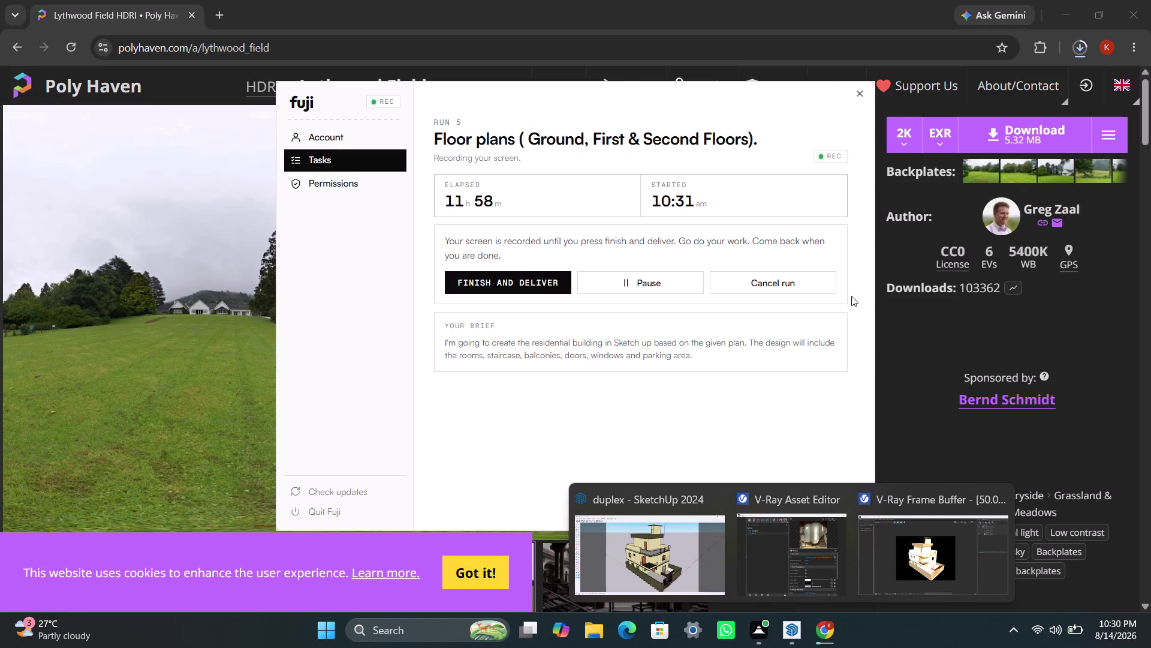
Review the panoramic Bitmap texture parameters, then bring the still-rendering duplex frame buffer forward.
click(676, 553)
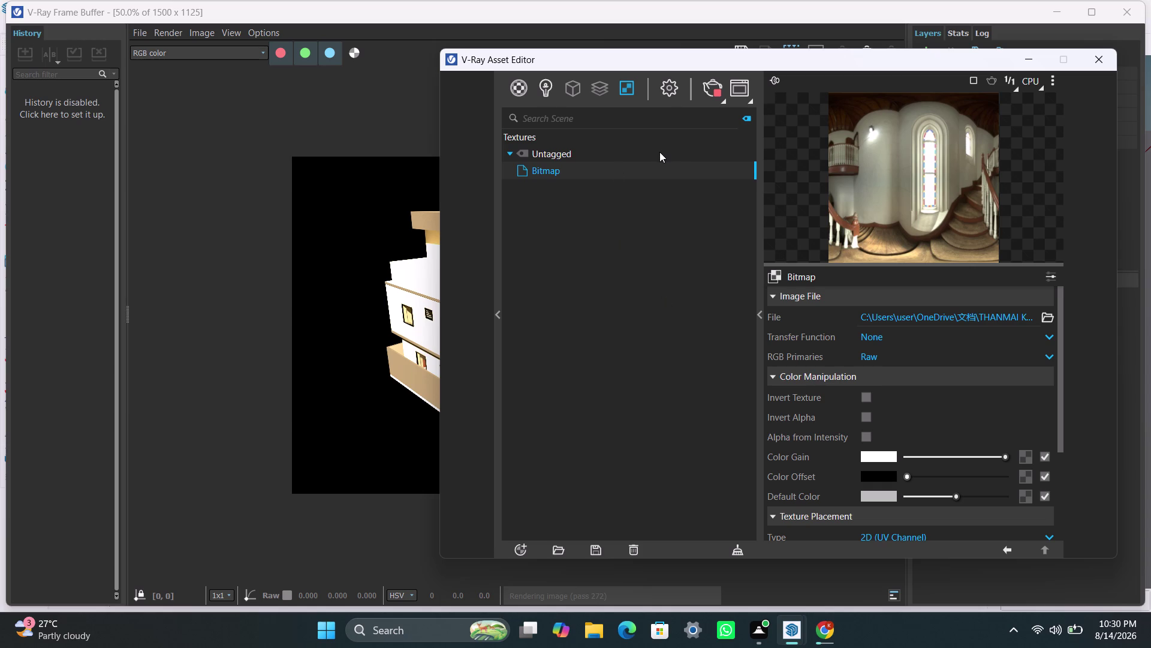
scroll(down, 3)
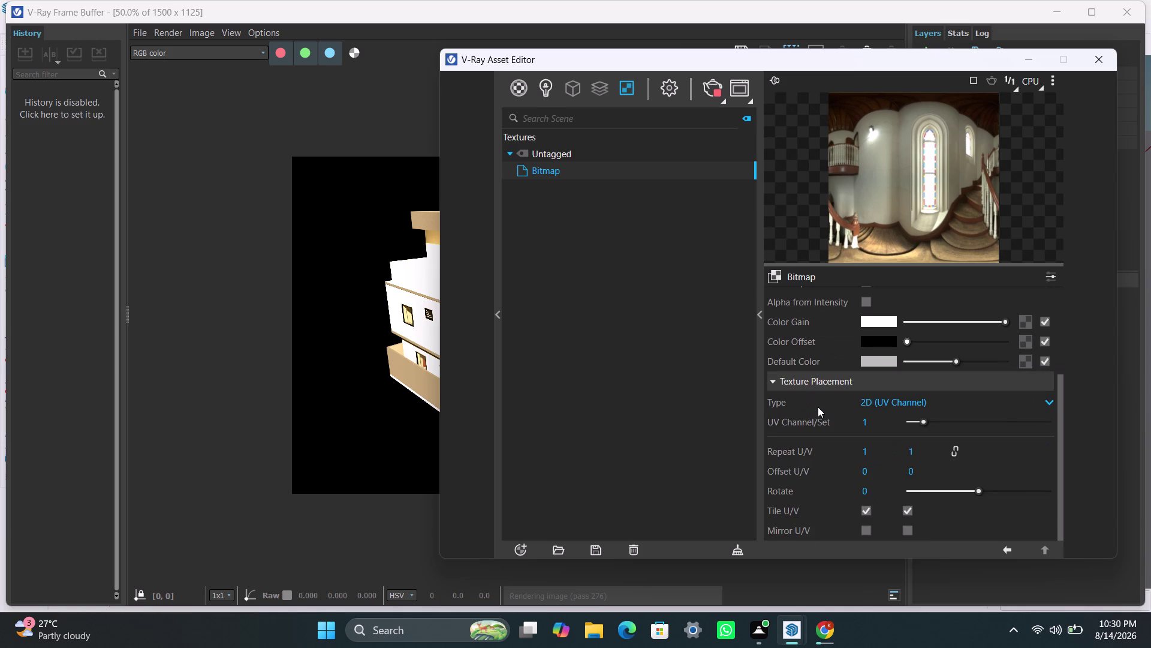
scroll(down, 3)
scroll(up, 3)
click(592, 323)
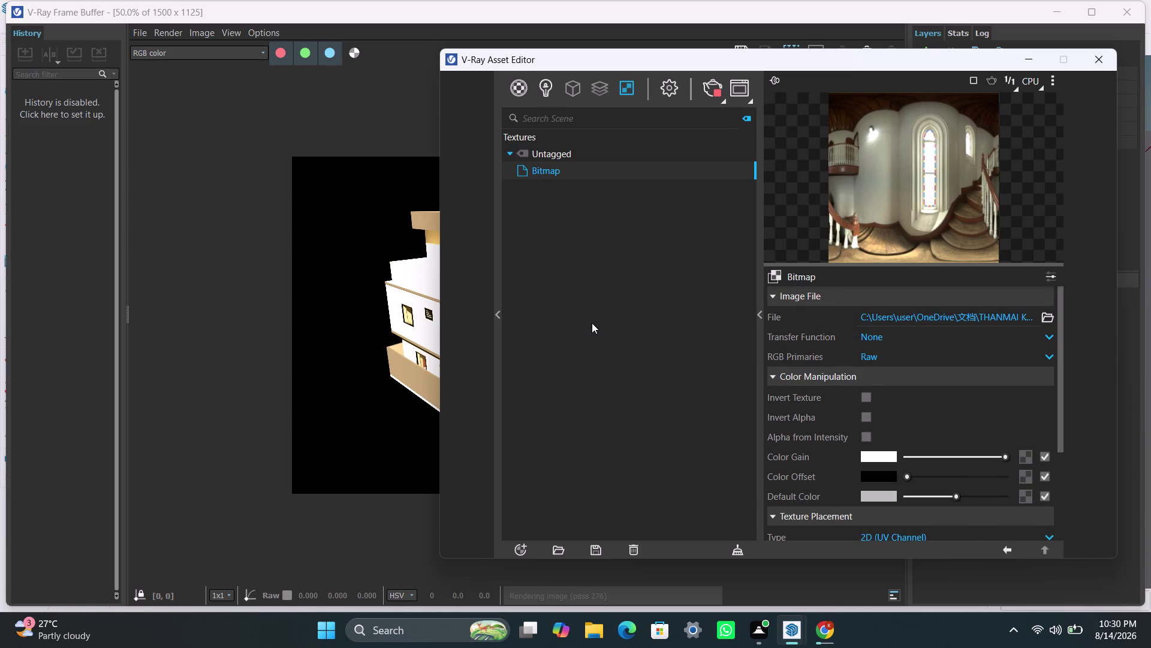
click(272, 408)
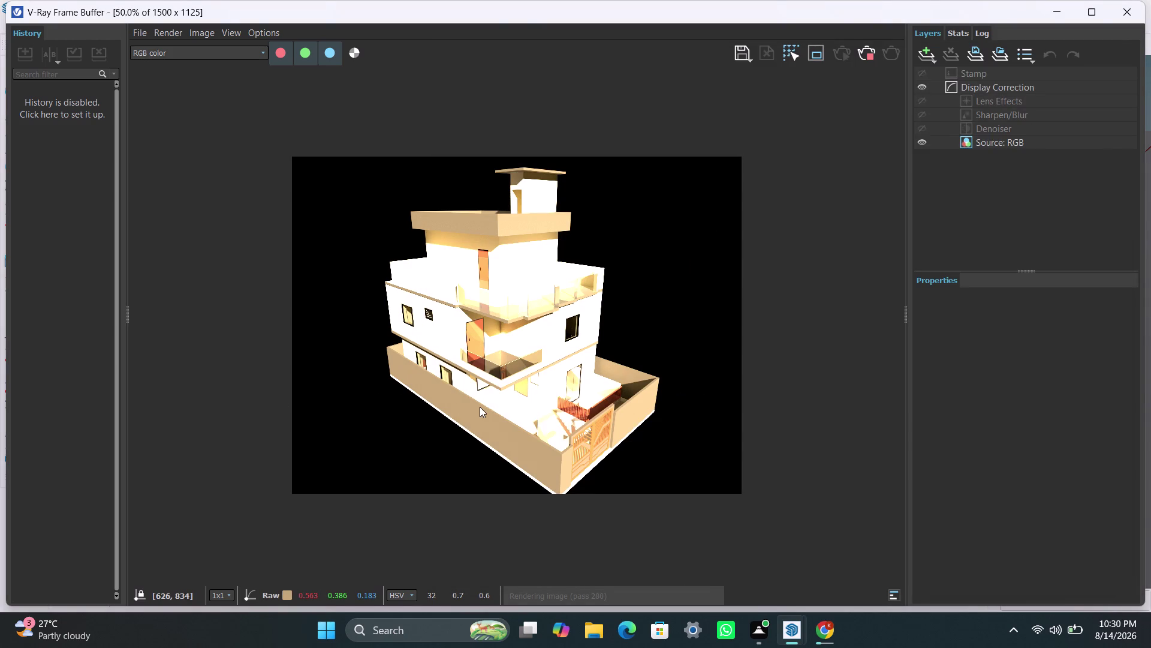
Let the warmly lit duplex render finish, then return to the Asset Editor.
click(869, 56)
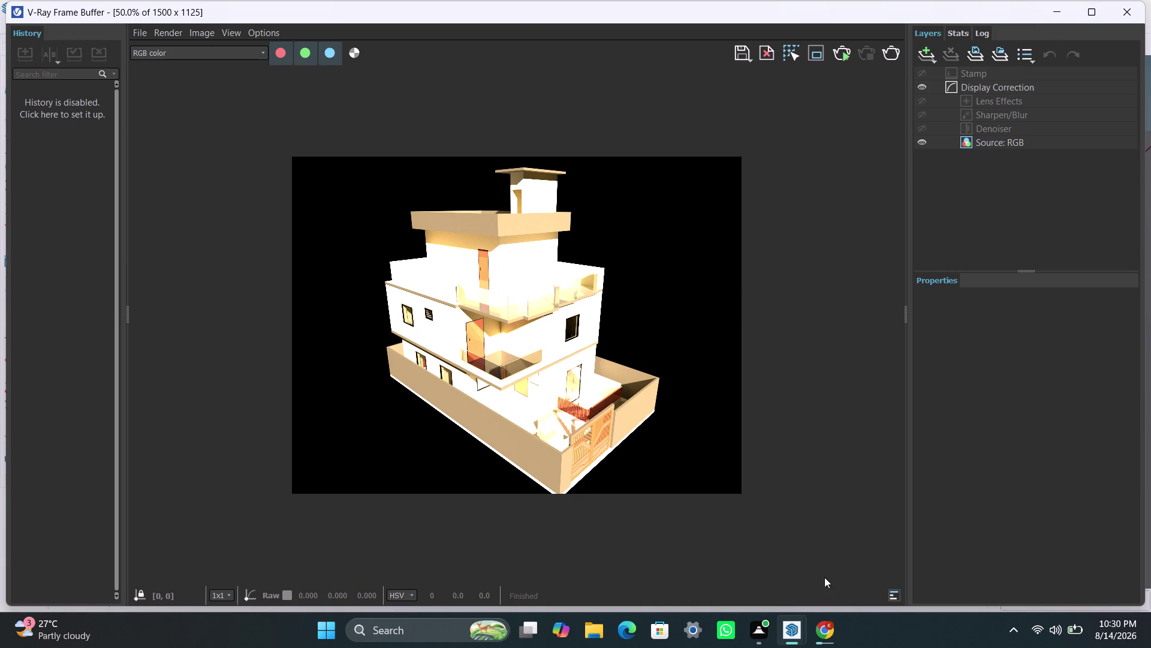
click(807, 624)
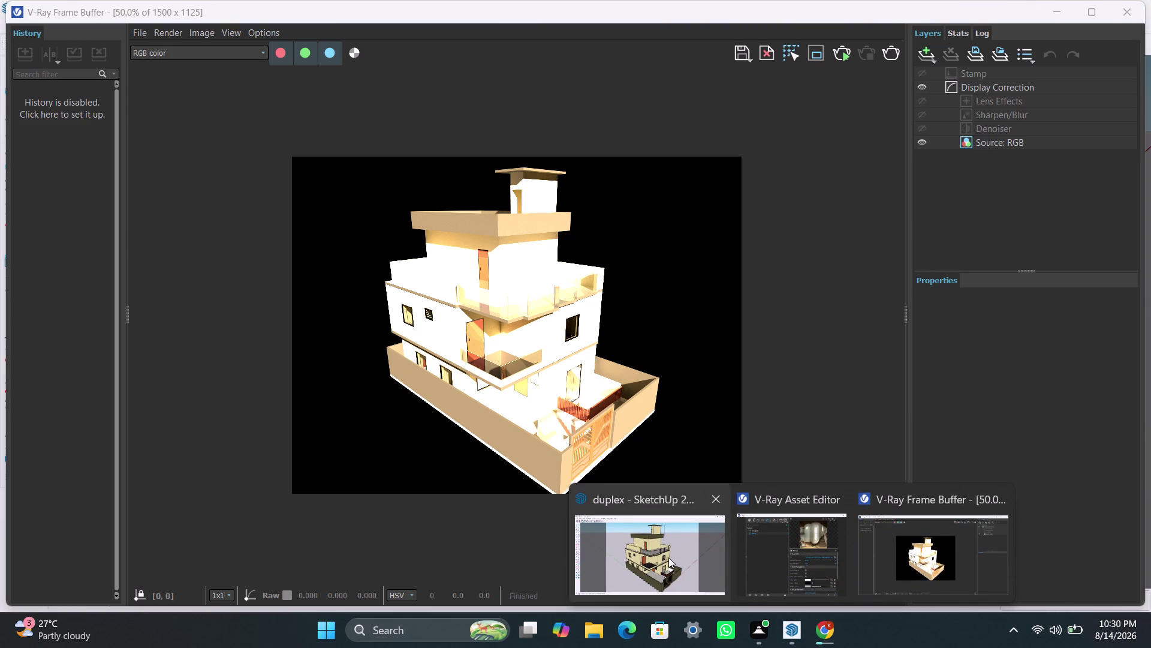
click(764, 554)
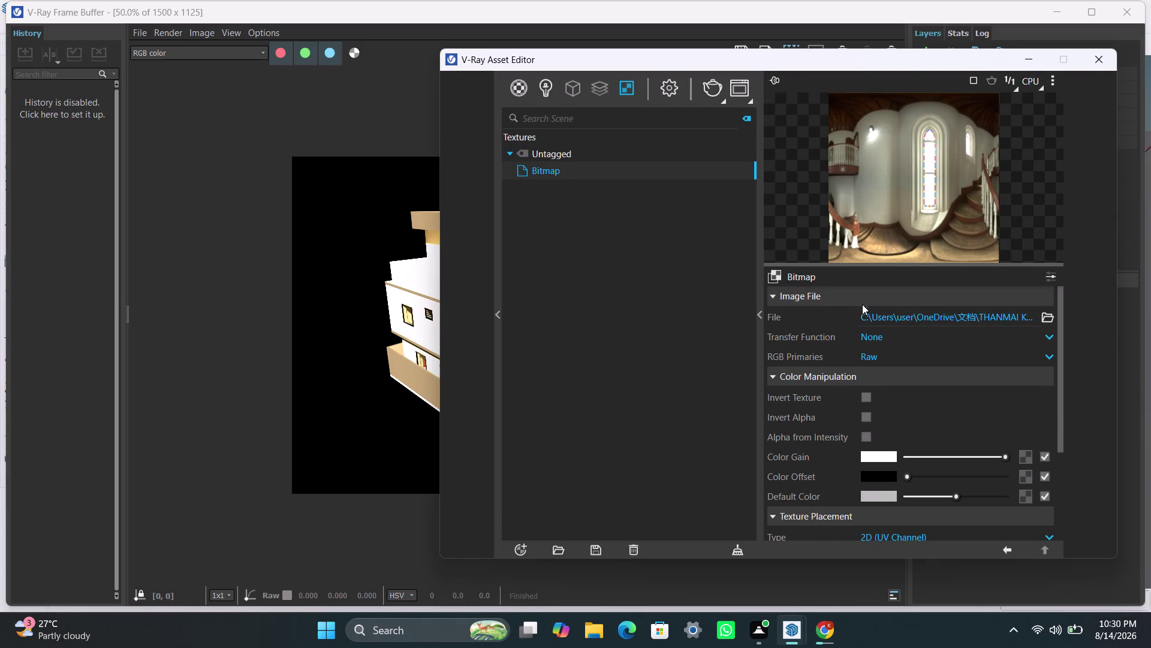
Scroll through the Bitmap panel and bring up the render Settings.
scroll(down, 3)
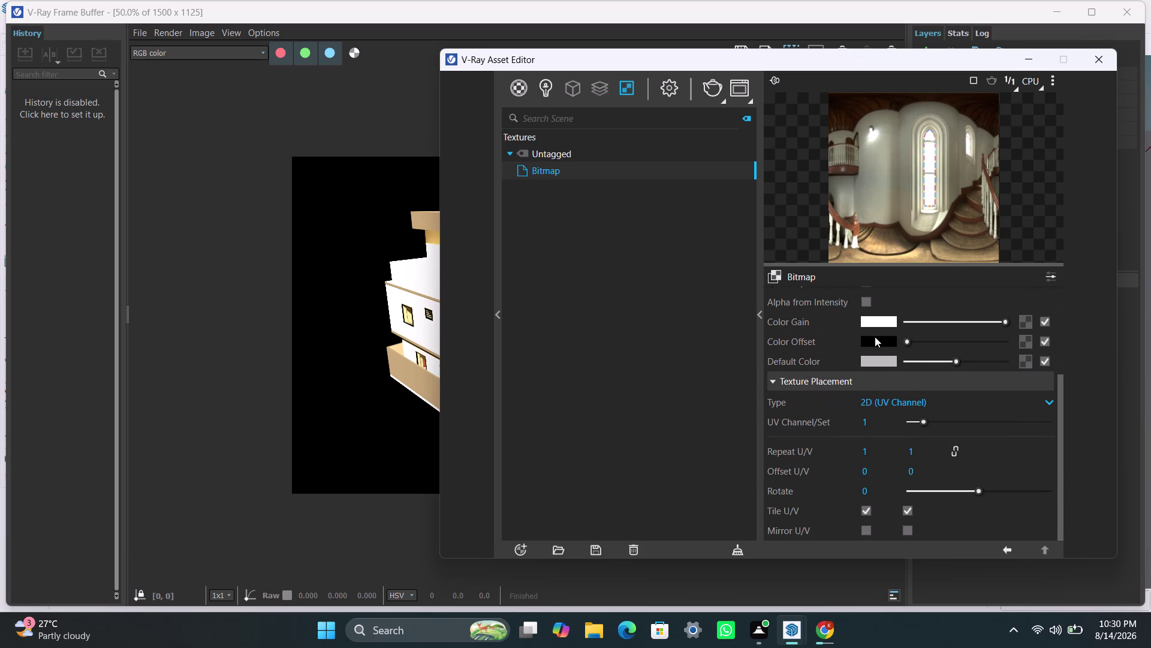
scroll(down, 3)
scroll(down, 3)
click(653, 93)
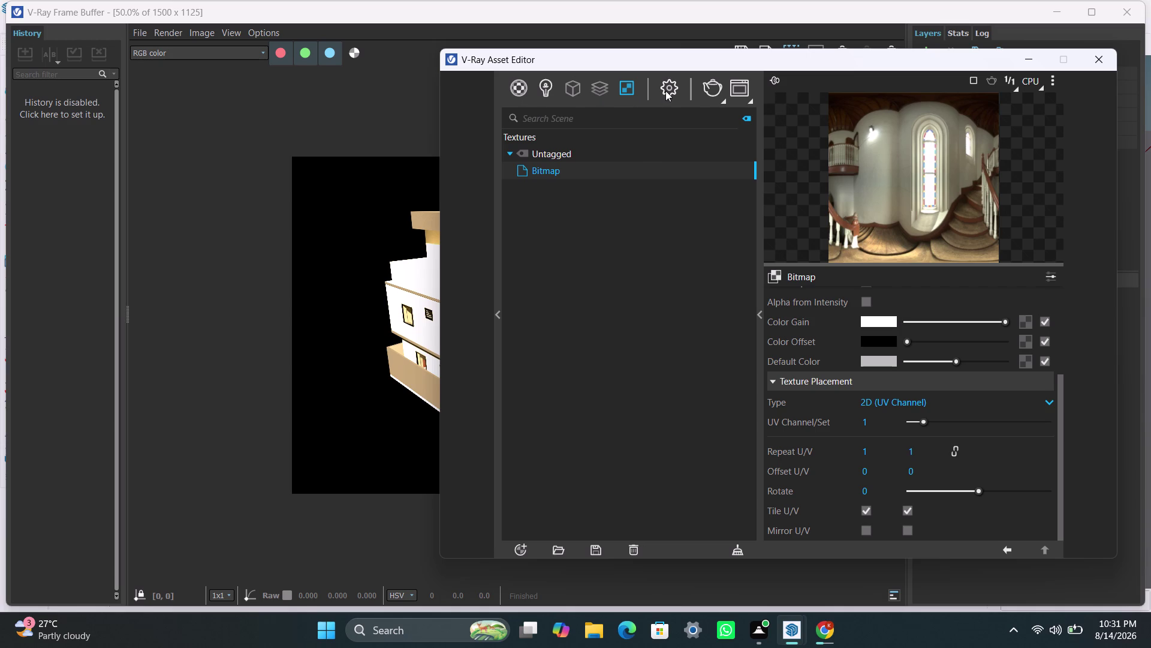
click(666, 91)
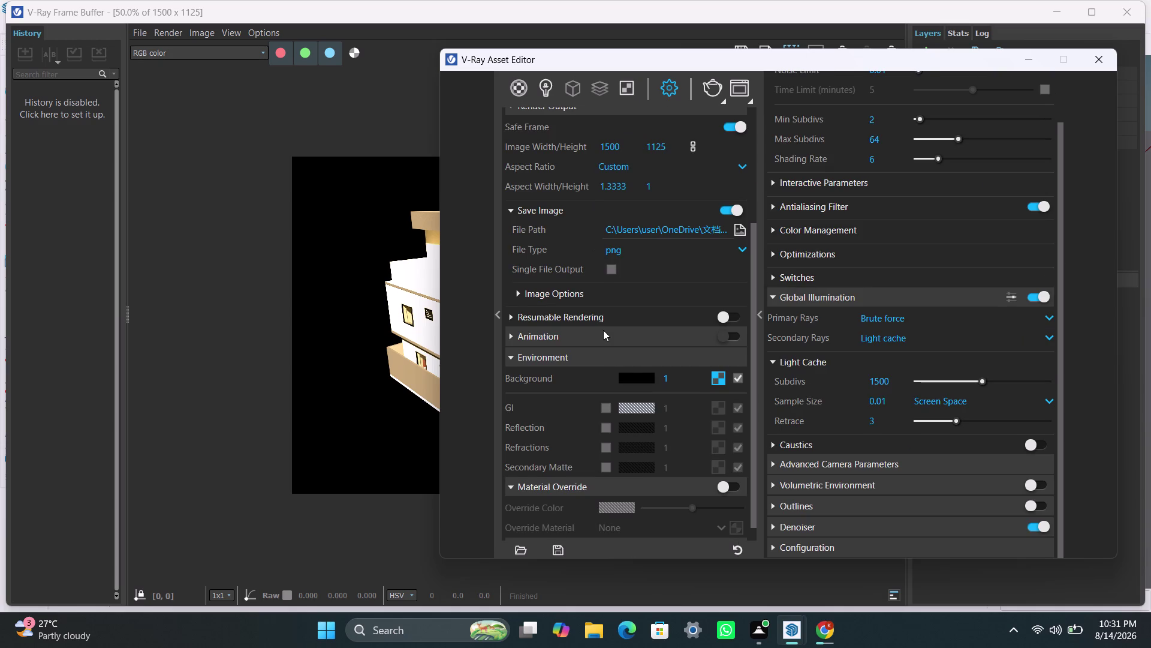
Enable the GI environment override in Settings and feed it a new Sky texture.
click(715, 407)
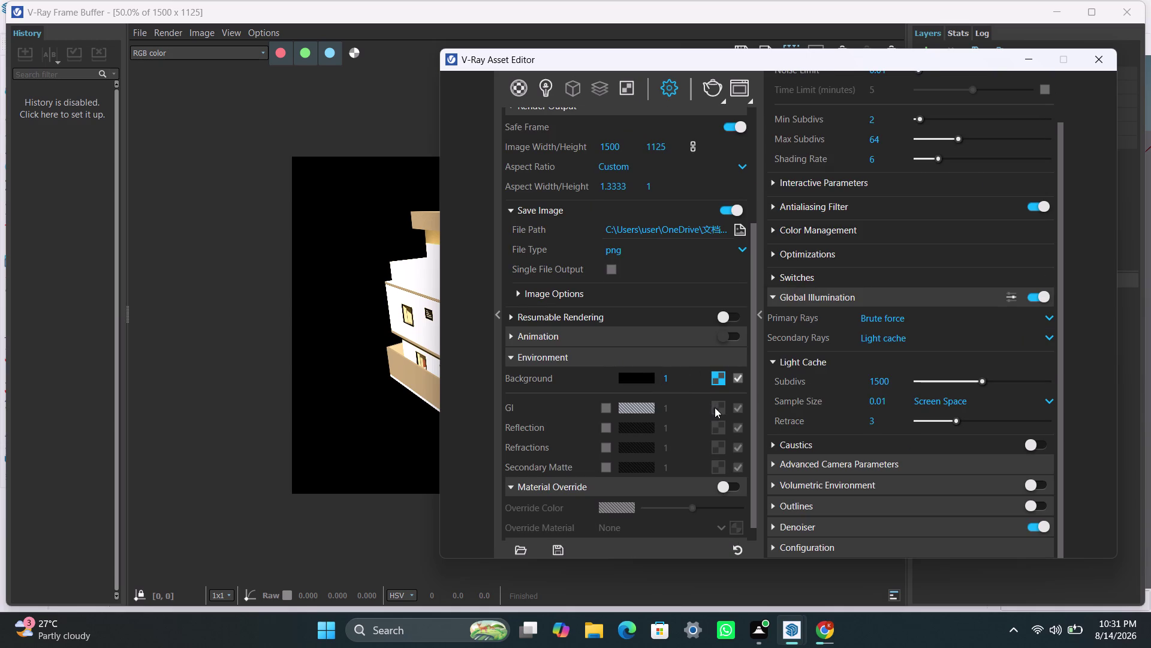
click(715, 407)
drag(715, 407, 736, 411)
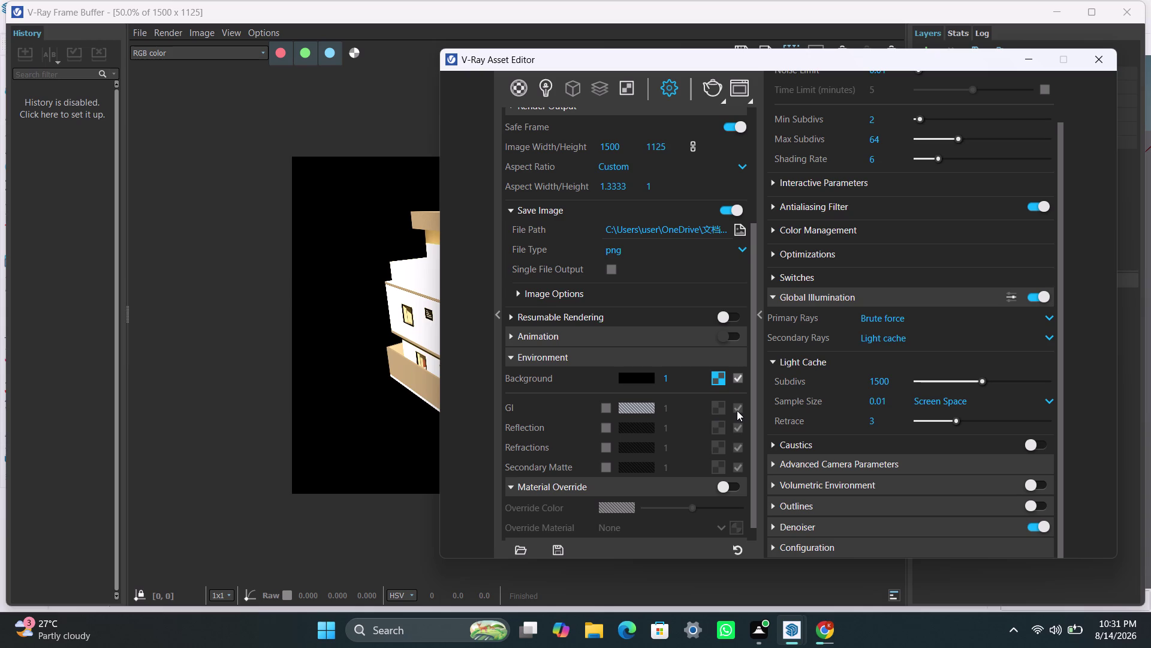
drag(736, 410, 737, 410)
click(737, 411)
scroll(down, 3)
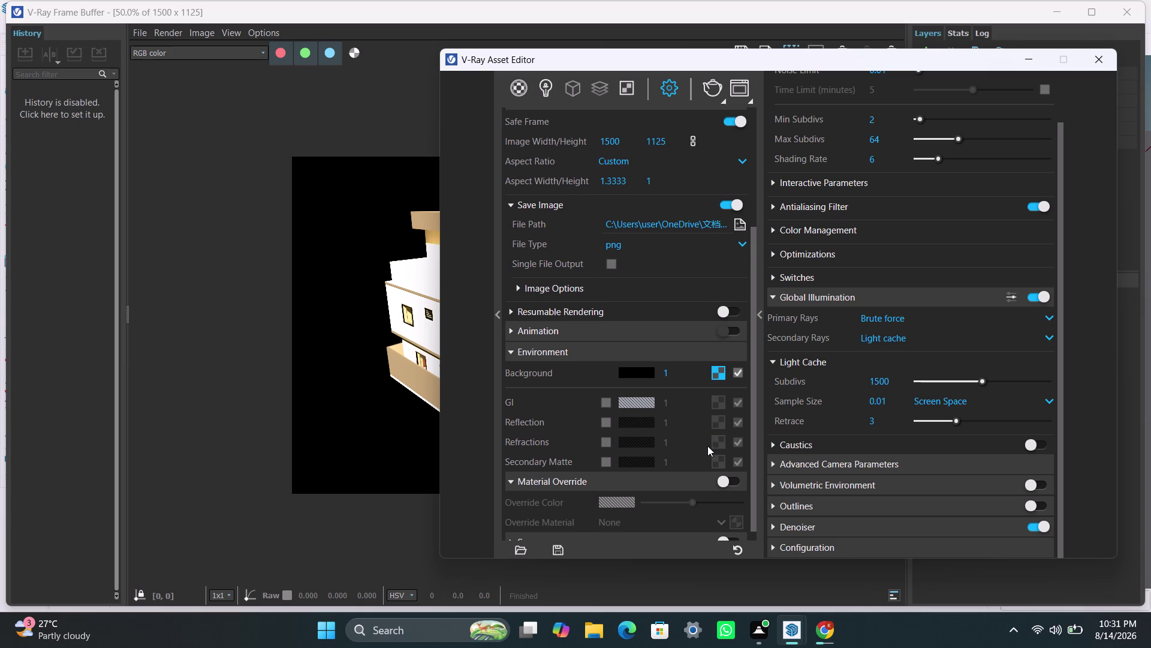
scroll(down, 3)
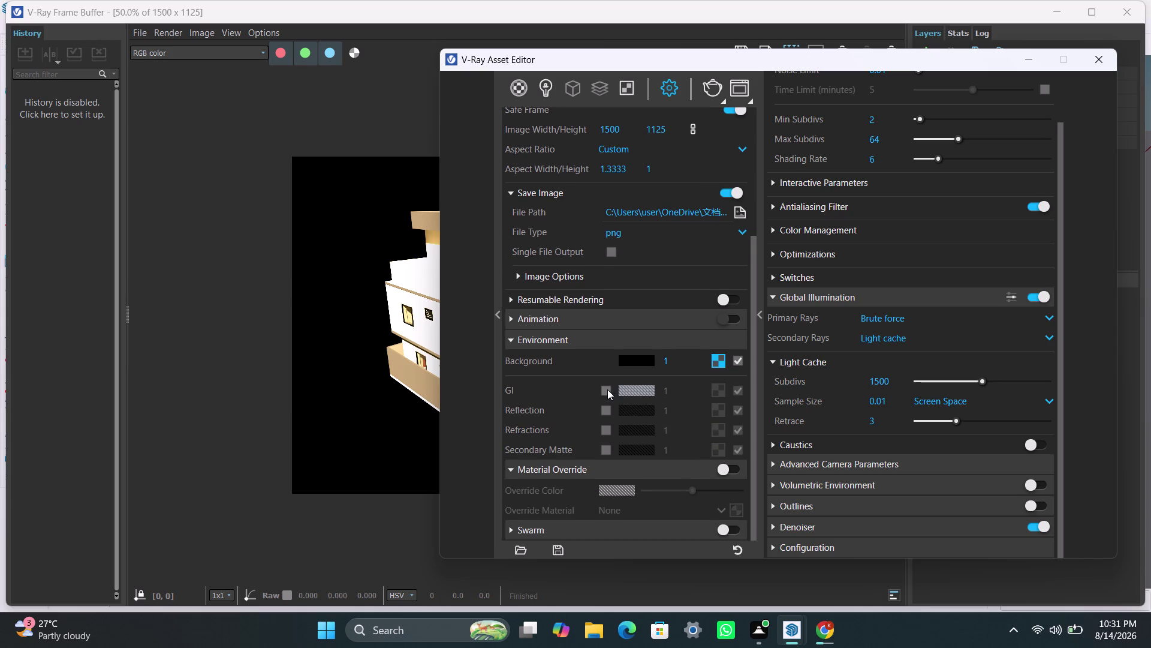
click(608, 389)
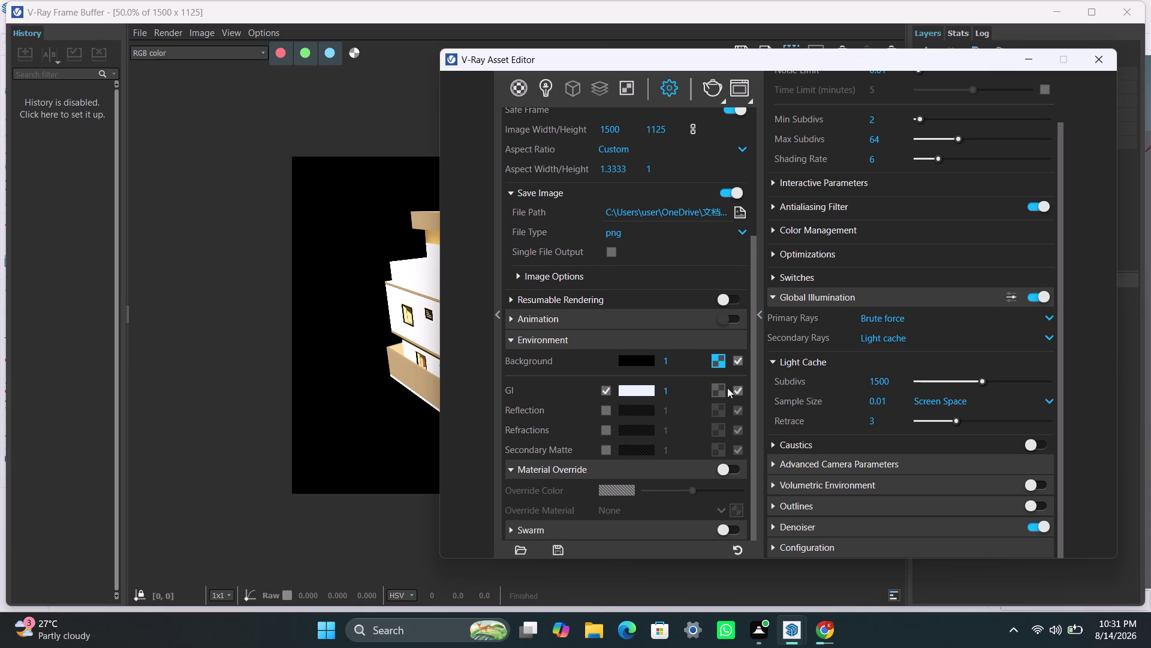
click(719, 389)
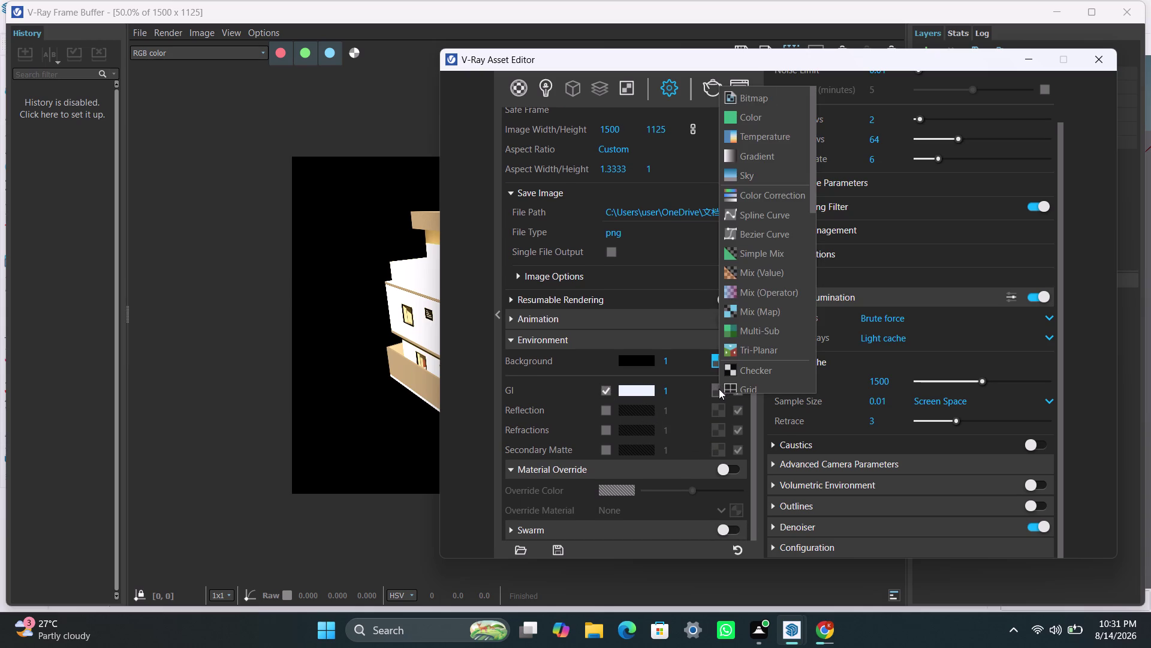
click(758, 179)
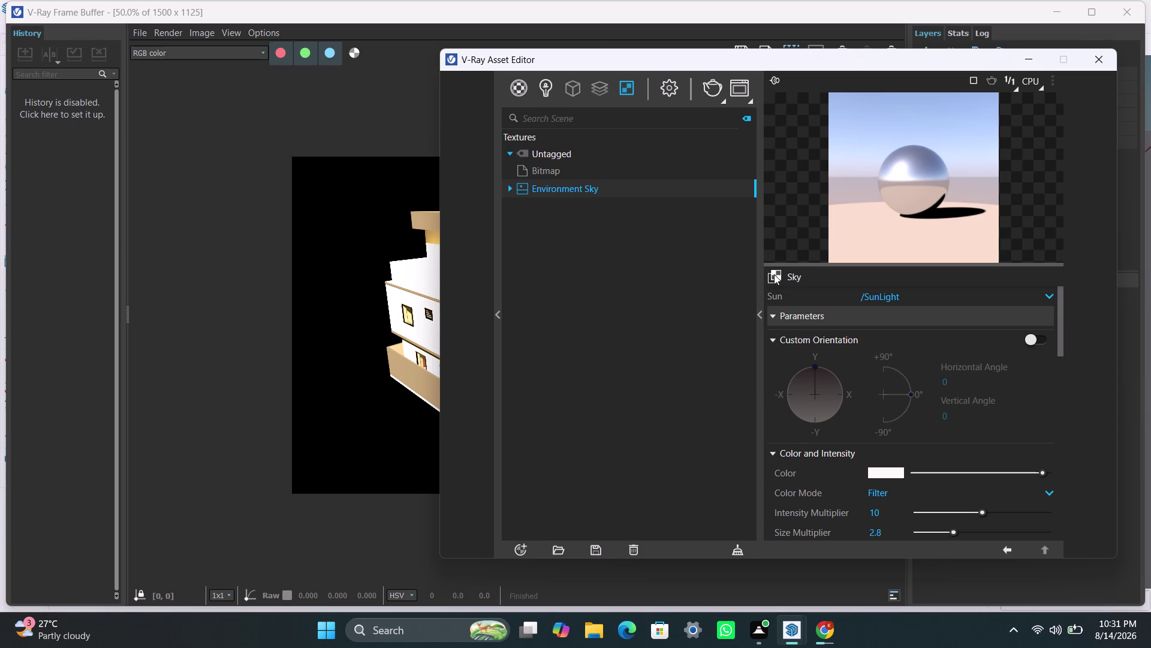
click(704, 86)
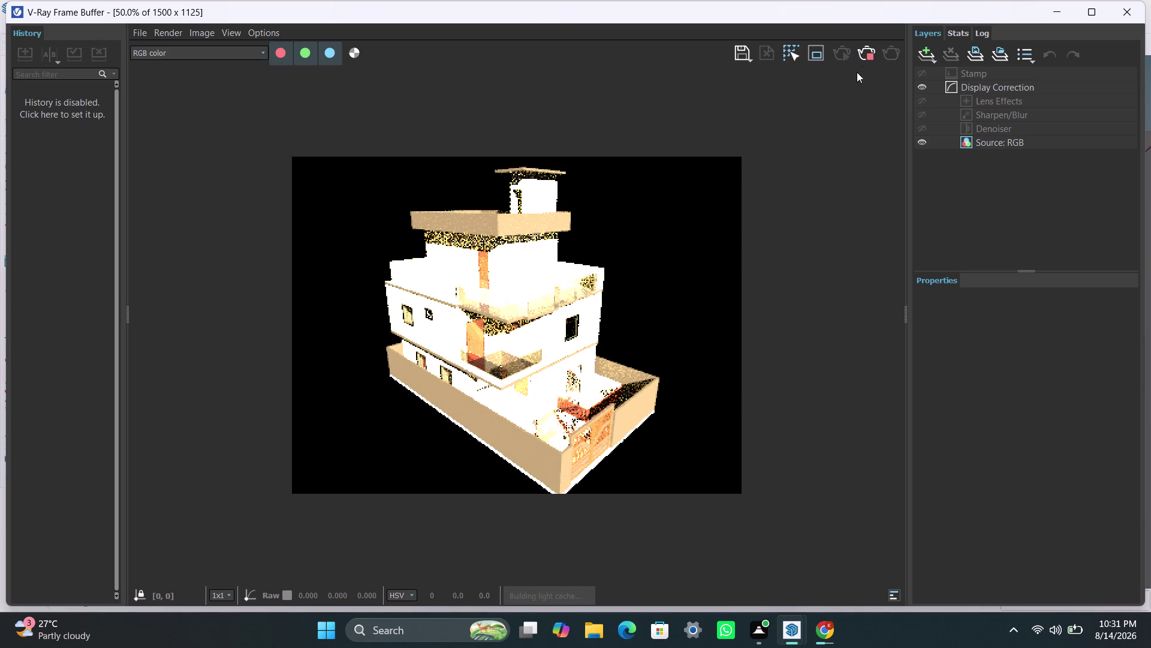
Let the bright, grainy sky-lit re-render finish, then minimize the frame buffer.
click(867, 53)
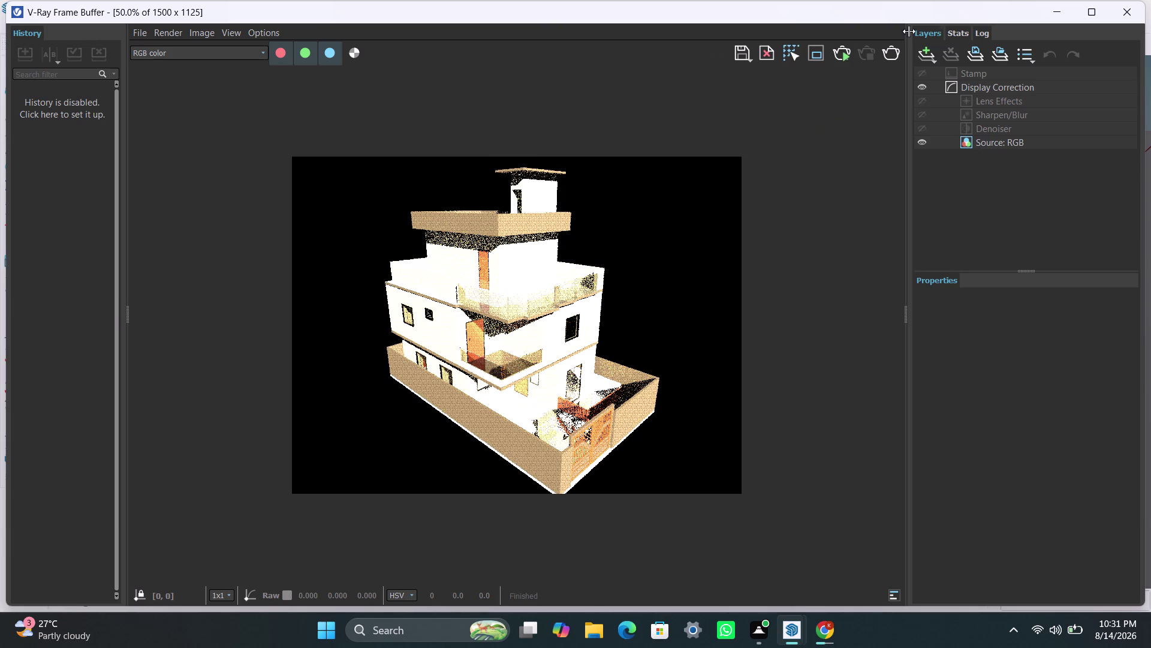
click(1047, 12)
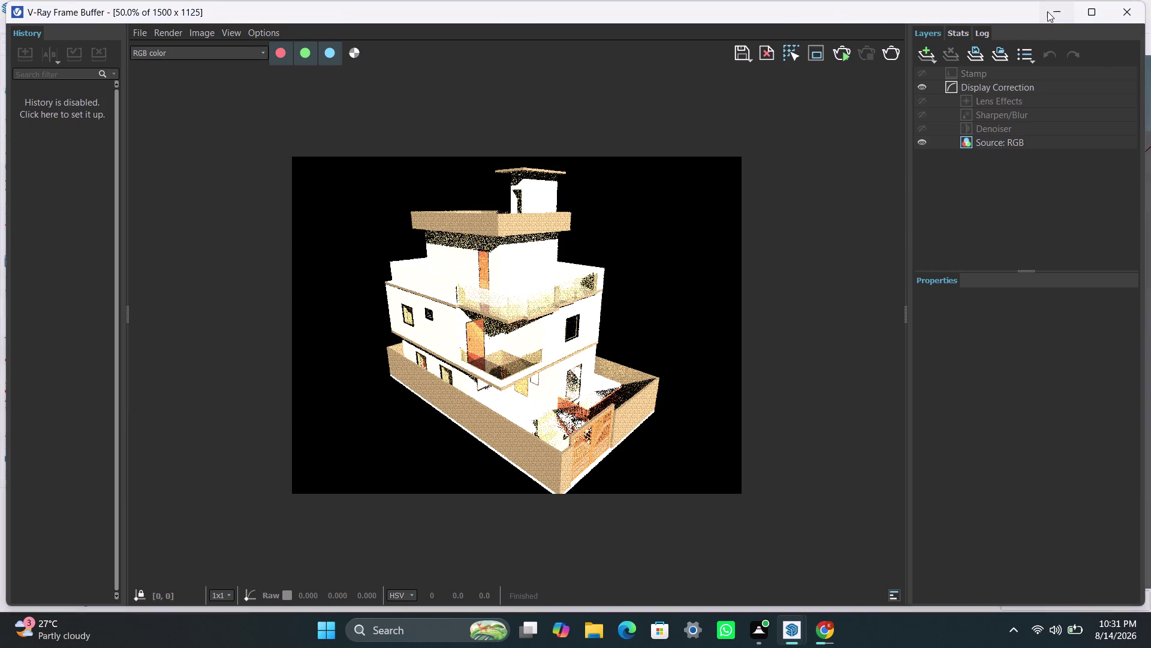
click(645, 186)
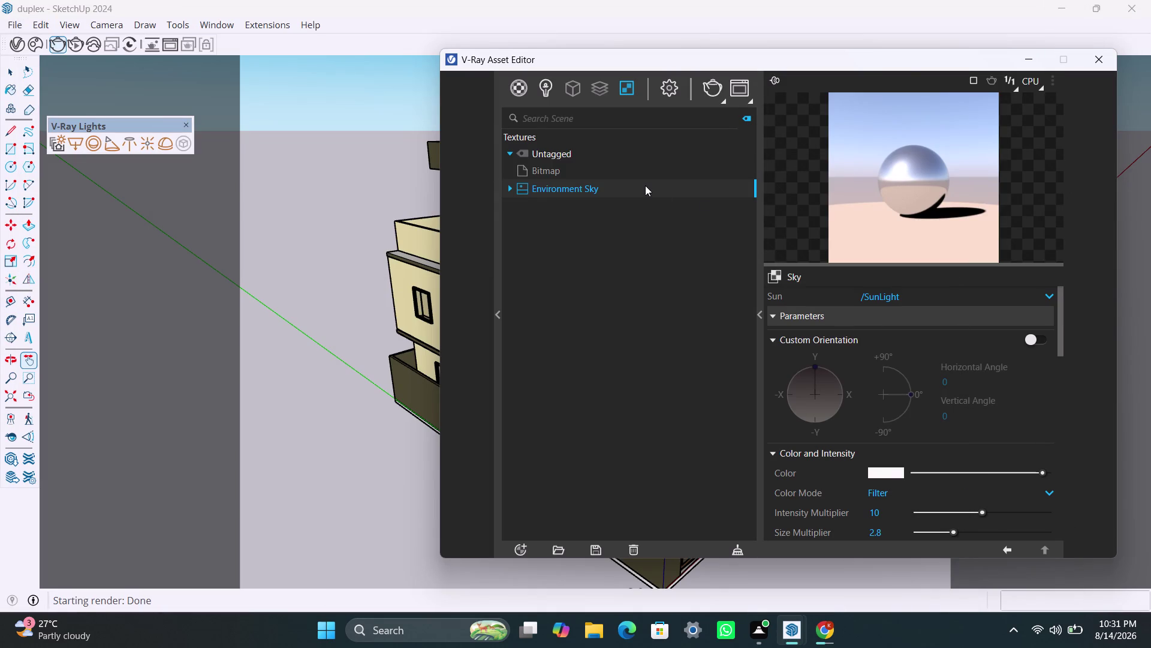
Lower the Environment Sky's SunLight intensity from 10 to 5, leaving its colour unchanged.
click(645, 186)
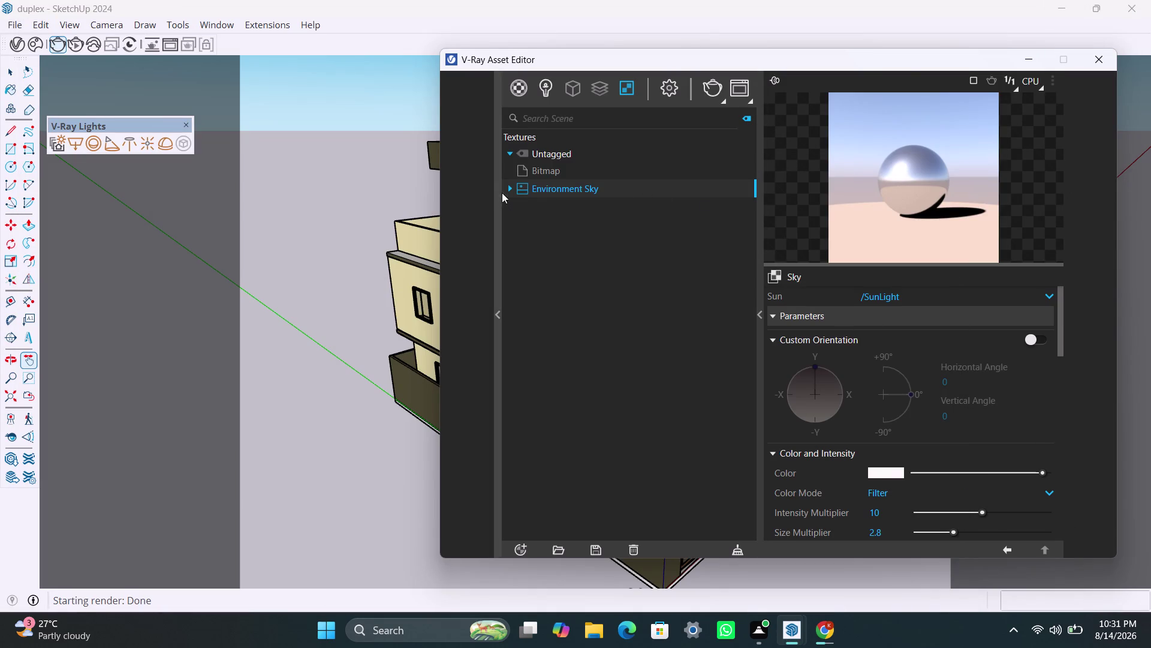
click(508, 187)
double_click(712, 207)
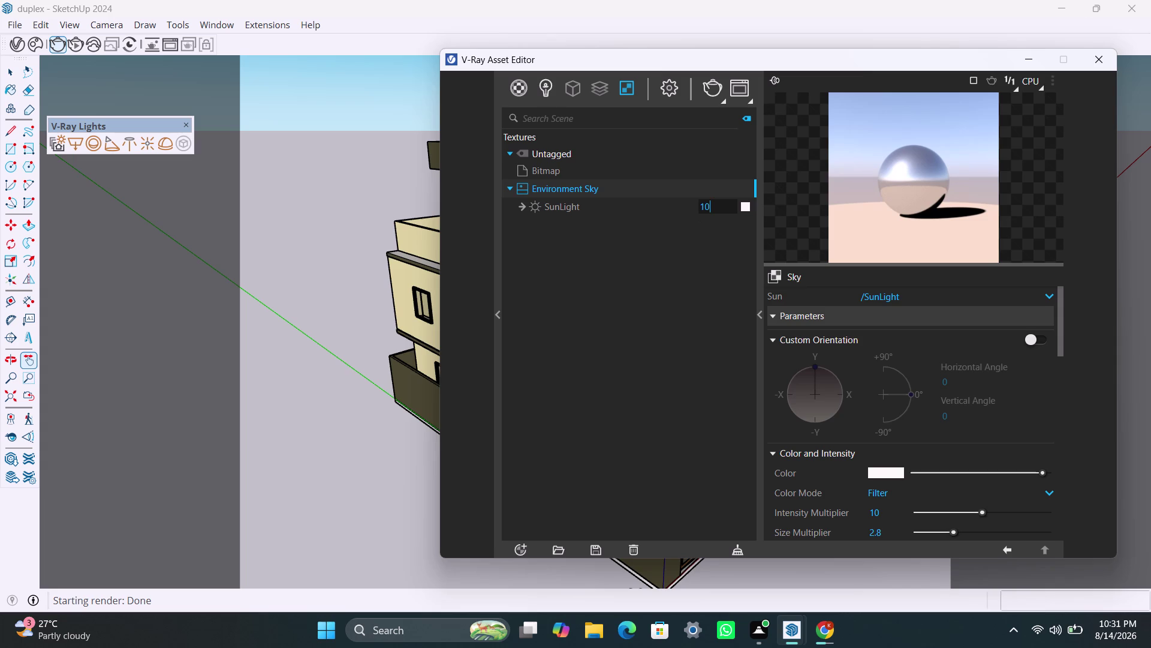
key(5)
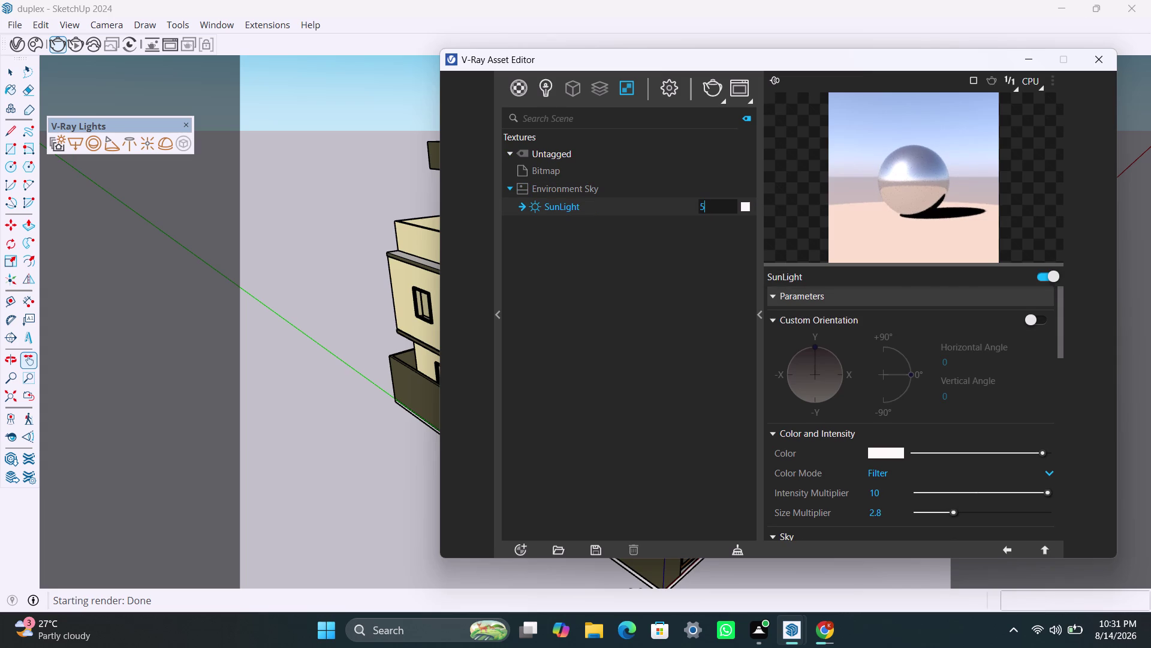
click(744, 210)
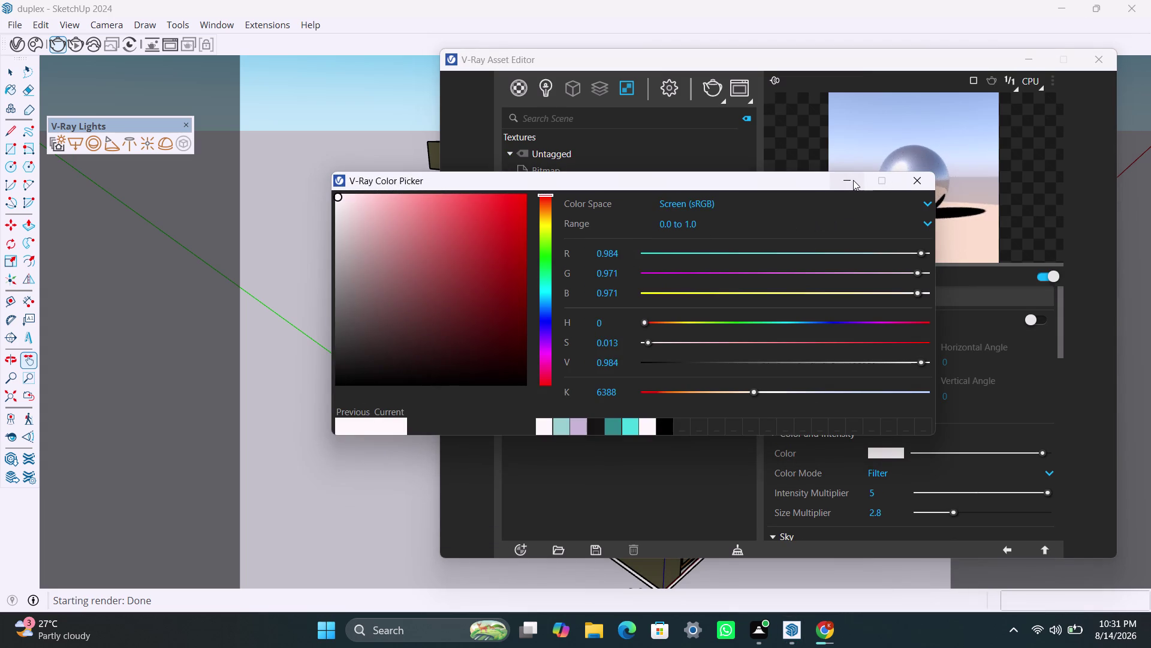
click(851, 179)
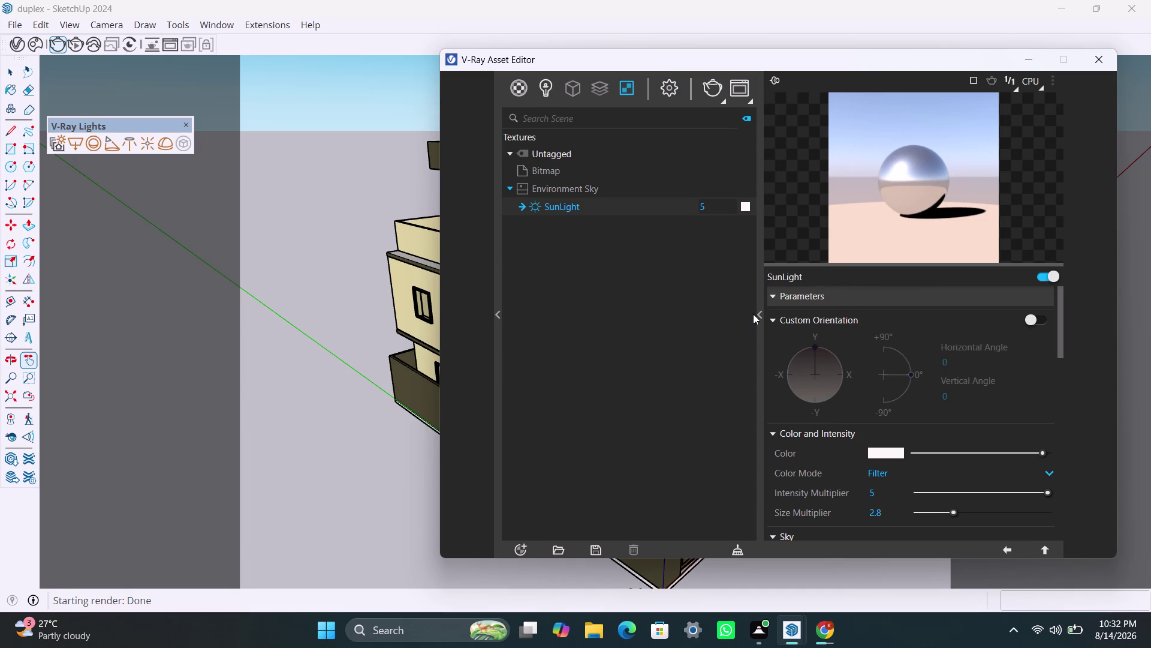
Reselect Environment Sky to show its texture settings.
click(572, 184)
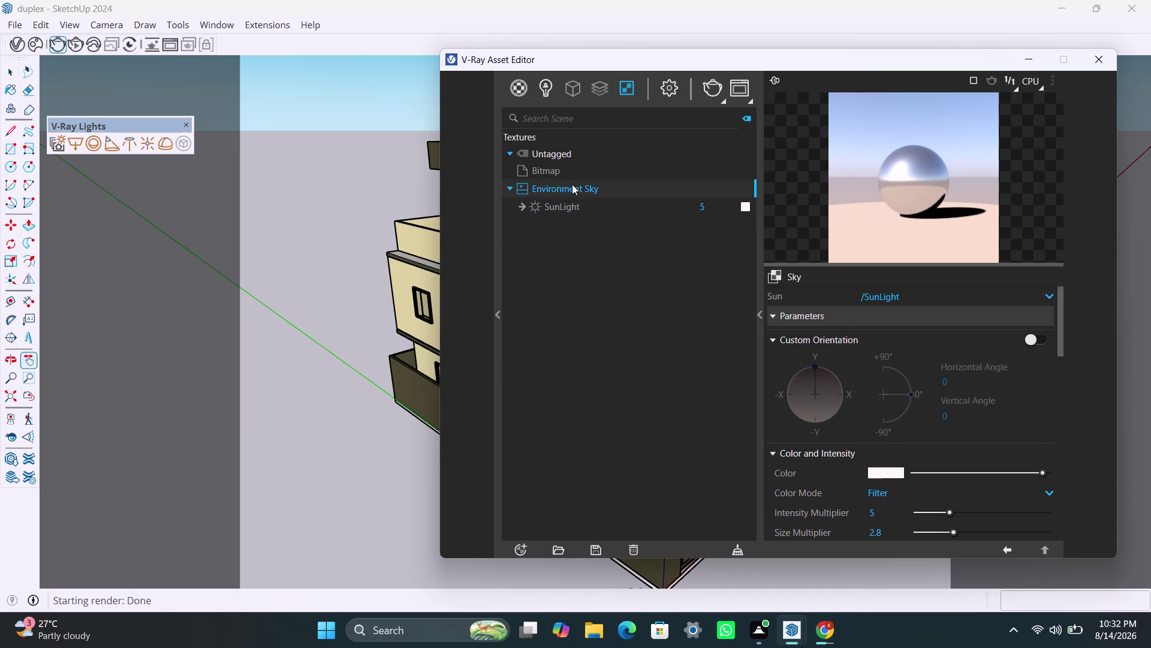
click(817, 278)
click(801, 276)
Browse the new-texture type list down and back up, then choose Bitmap.
click(775, 276)
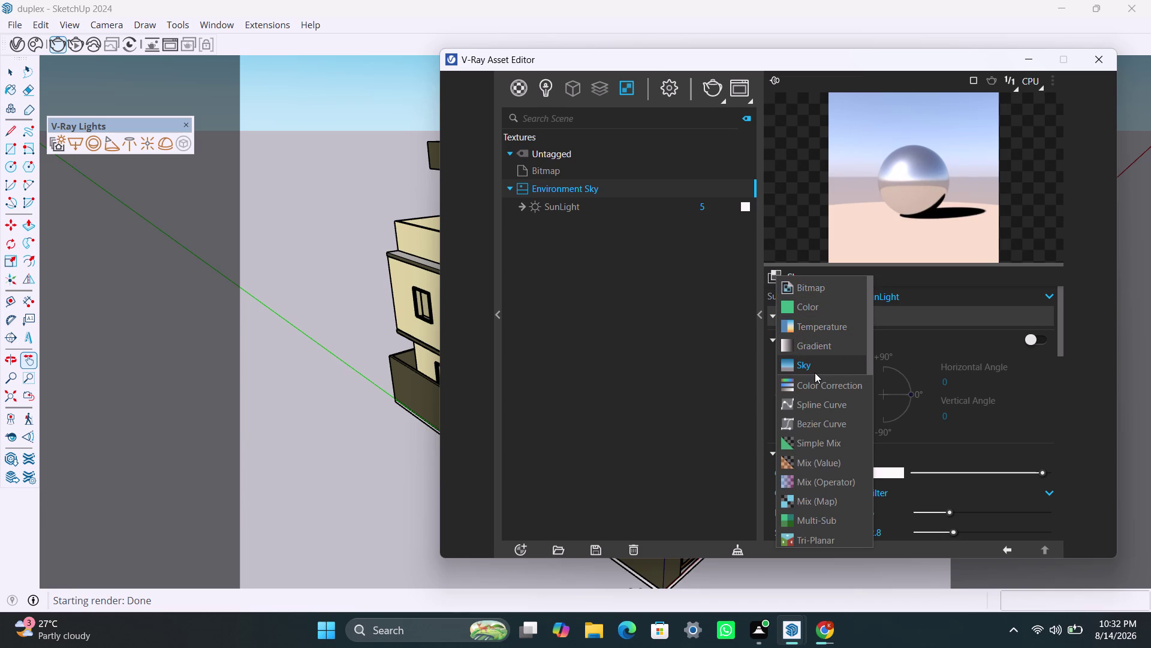
scroll(down, 3)
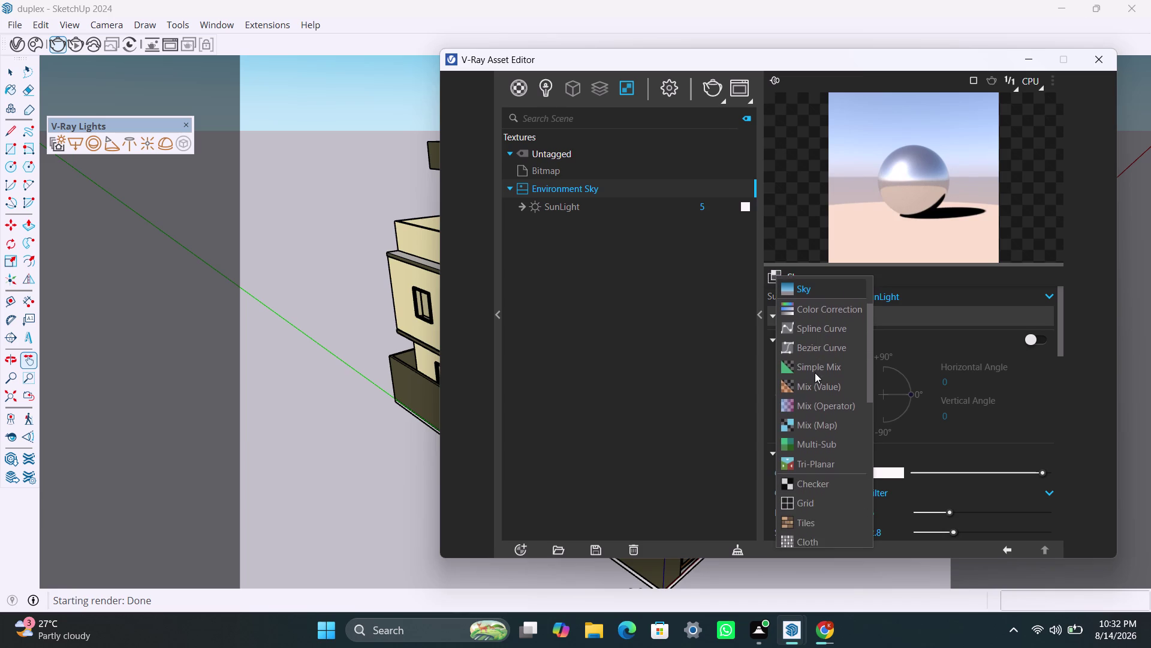
scroll(down, 3)
scroll(down, 3)
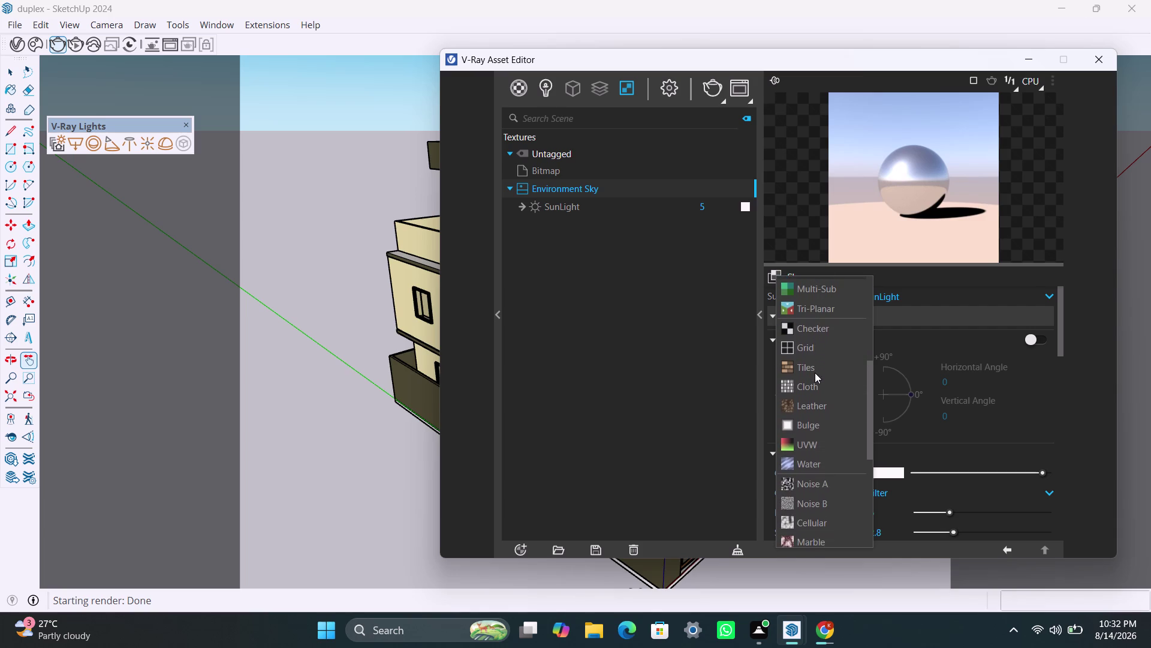
scroll(down, 3)
scroll(down, 3)
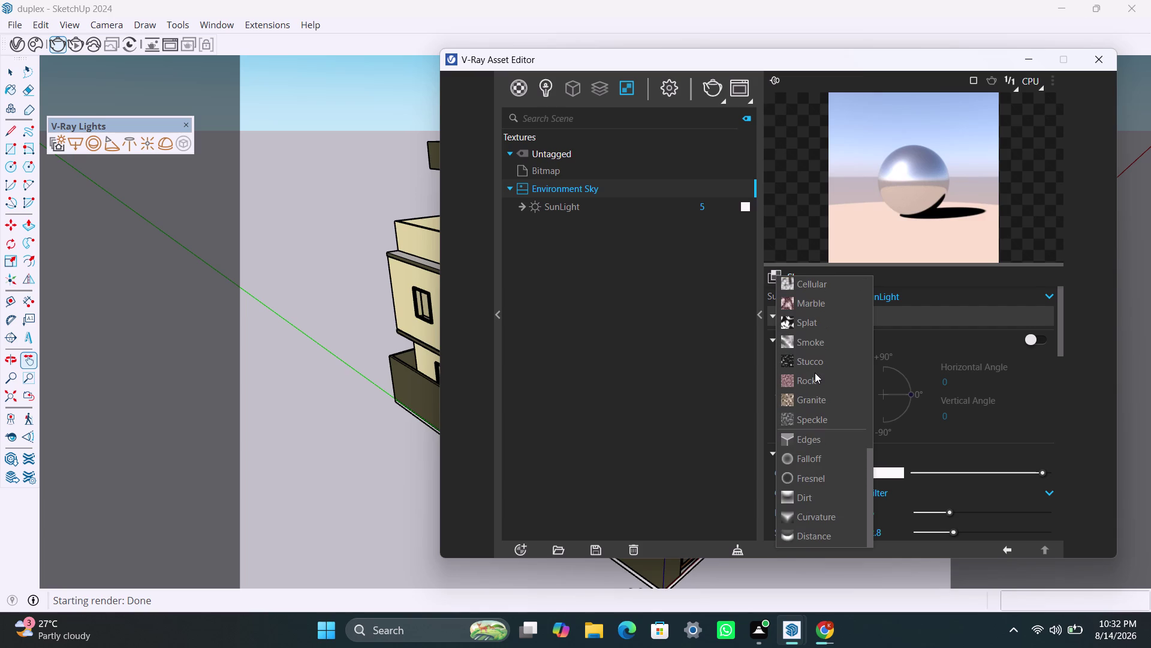
scroll(down, 3)
scroll(down, 3)
scroll(up, 3)
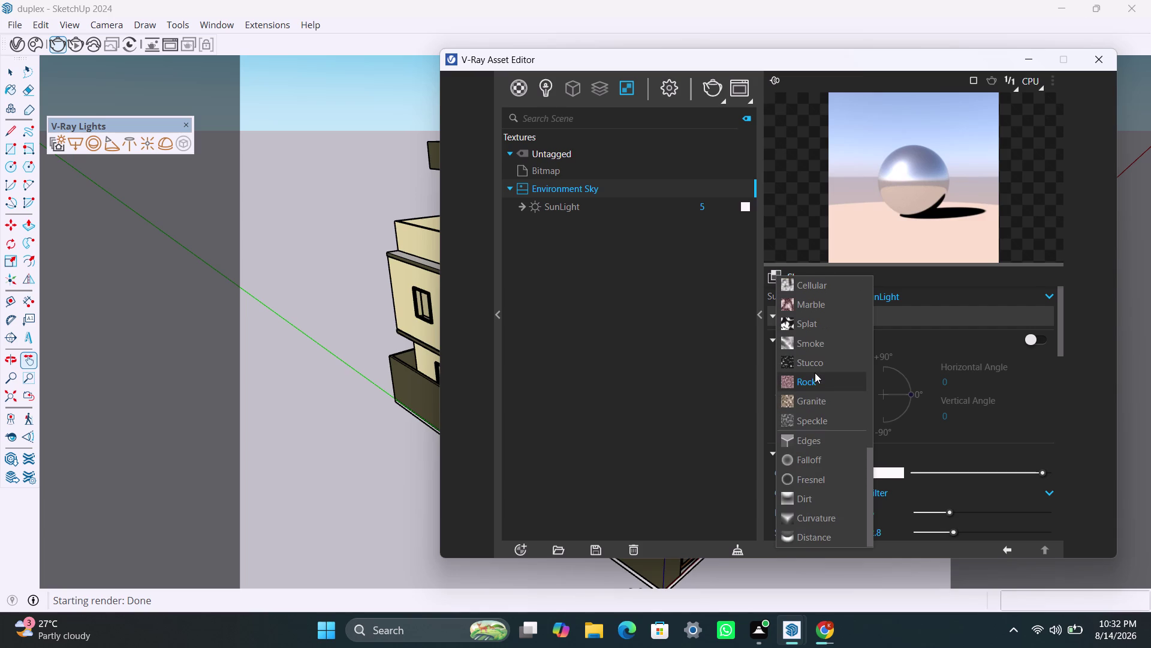
scroll(up, 3)
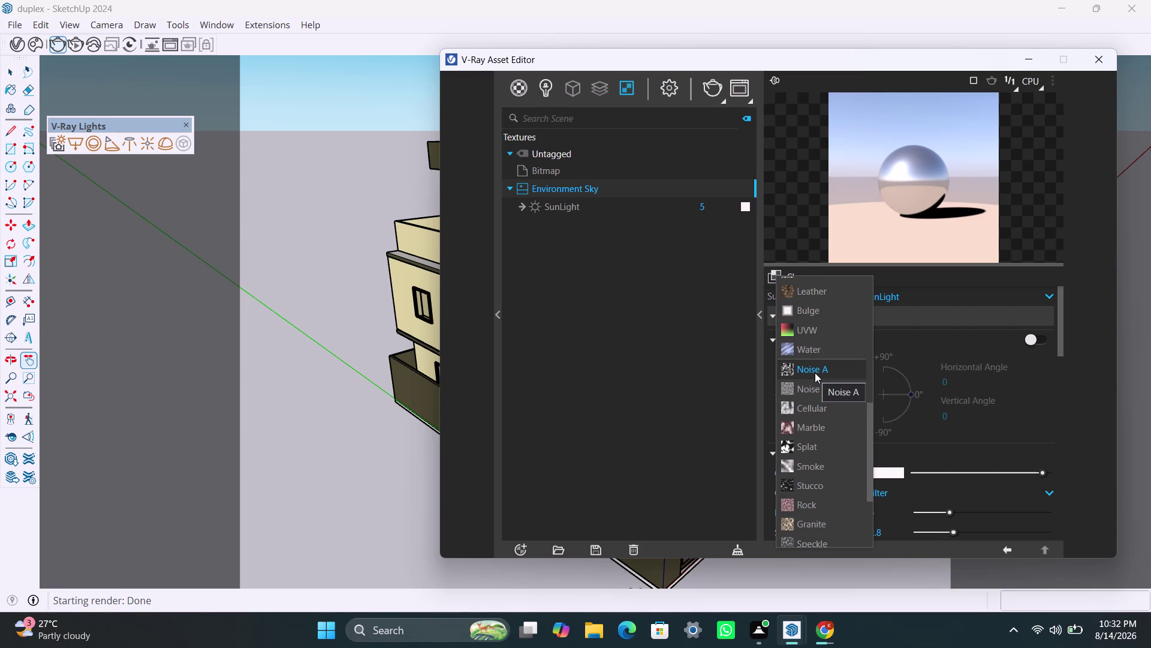
scroll(up, 3)
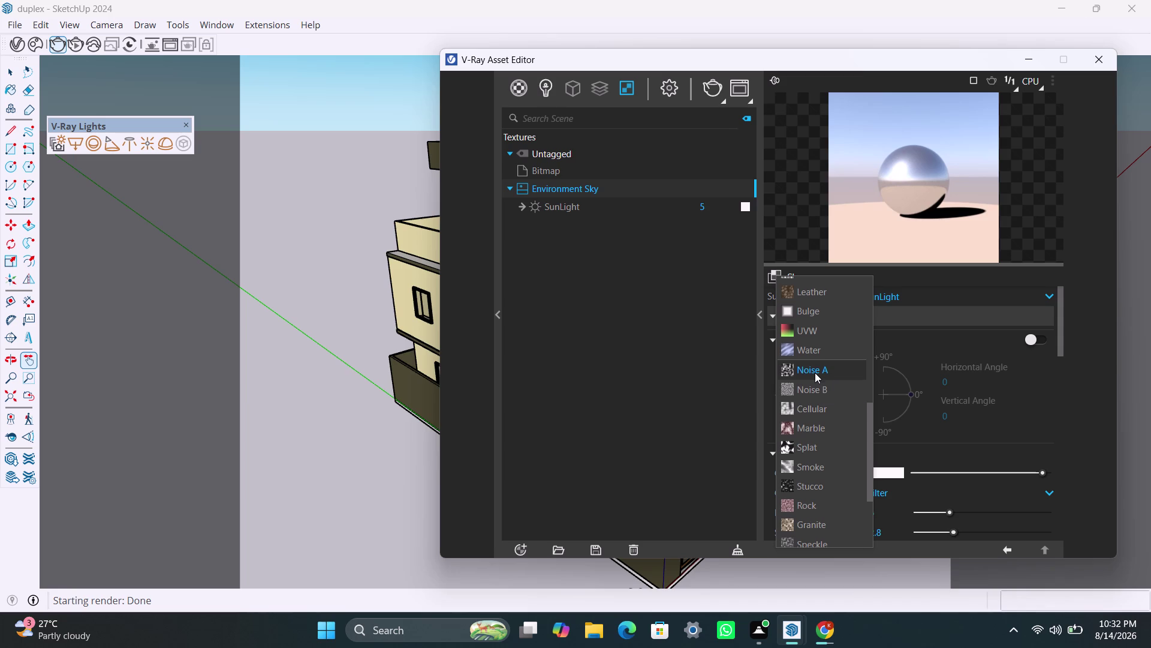
scroll(up, 3)
scroll(up, 3)
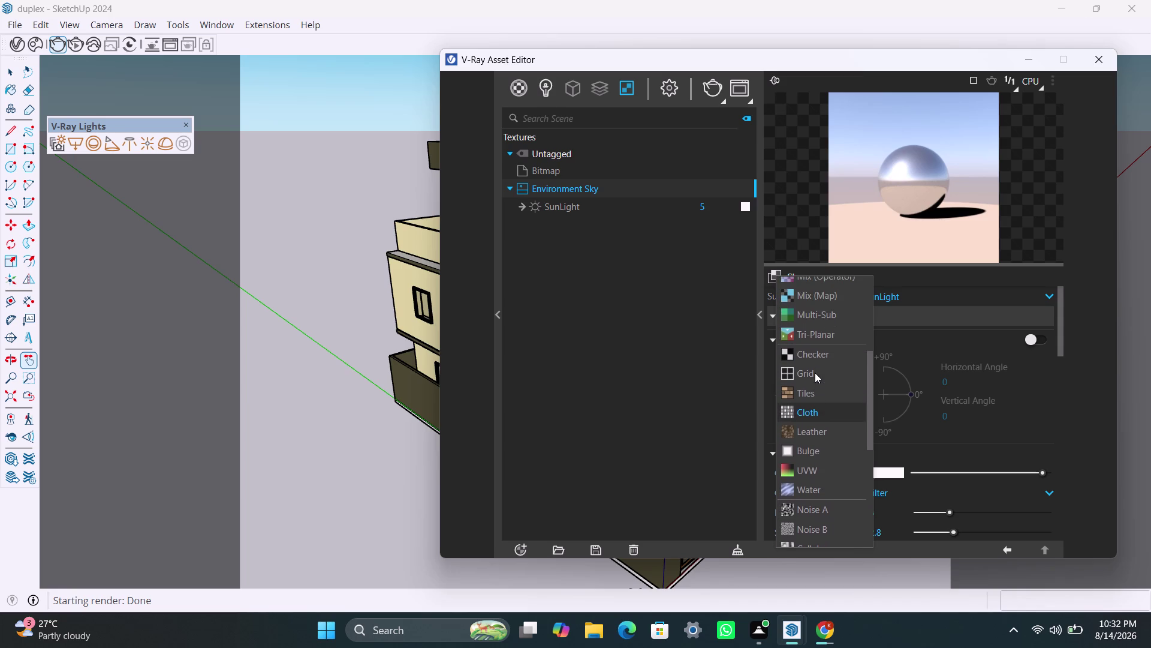
scroll(up, 3)
scroll(up, 3)
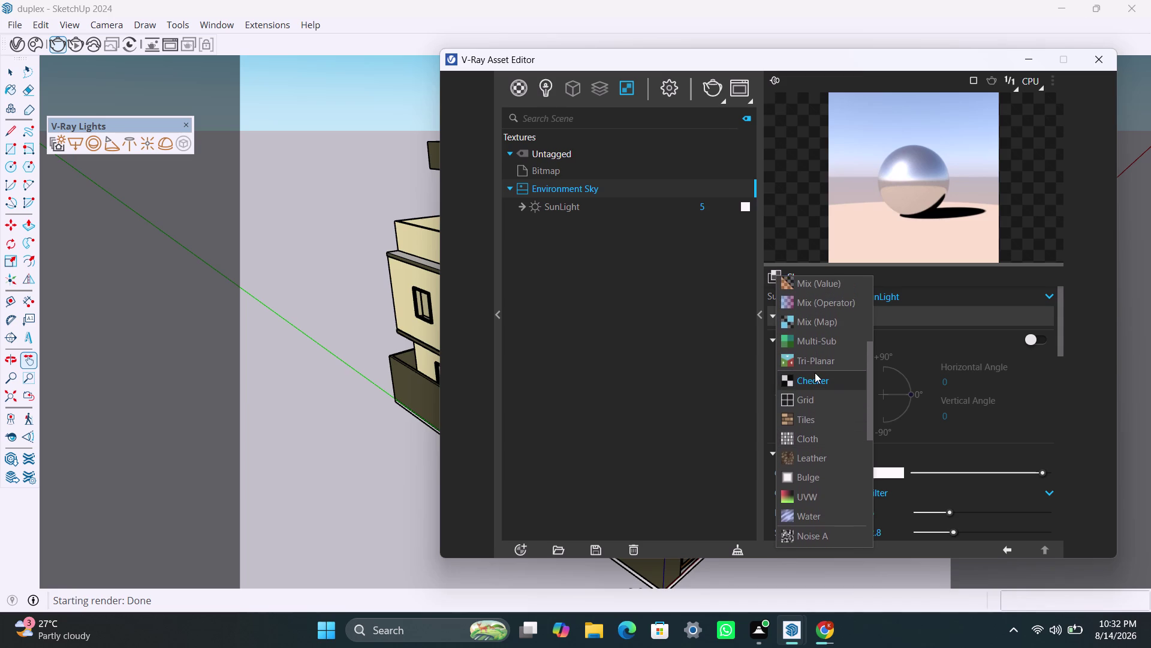
scroll(up, 3)
scroll(up, 3)
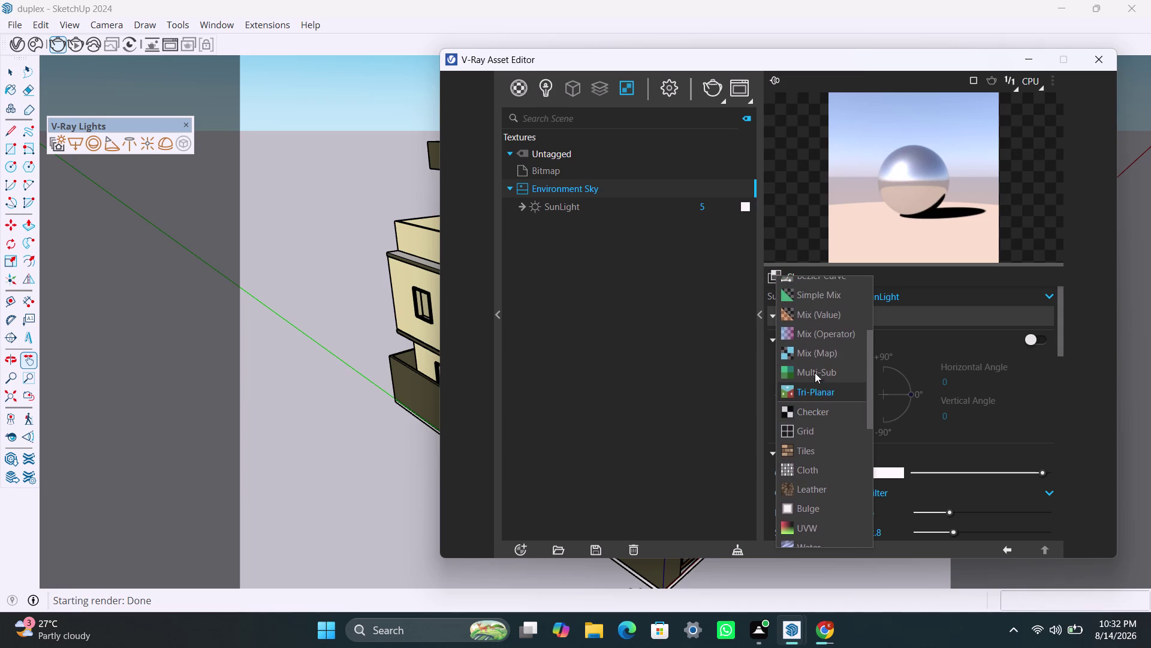
scroll(up, 3)
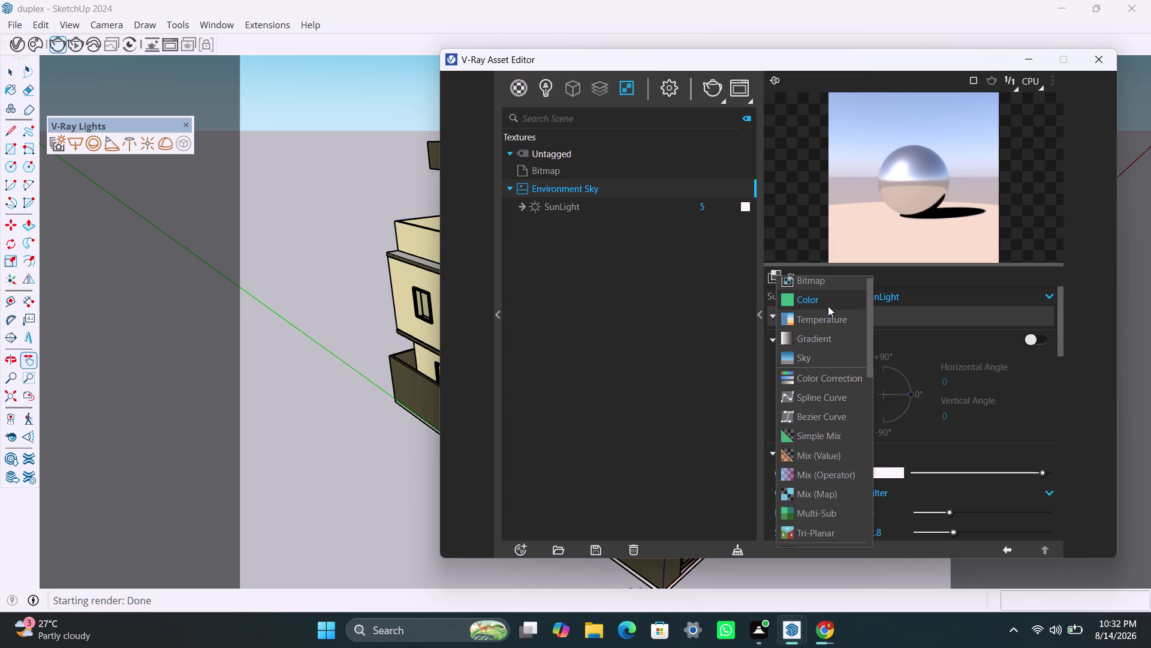
click(832, 283)
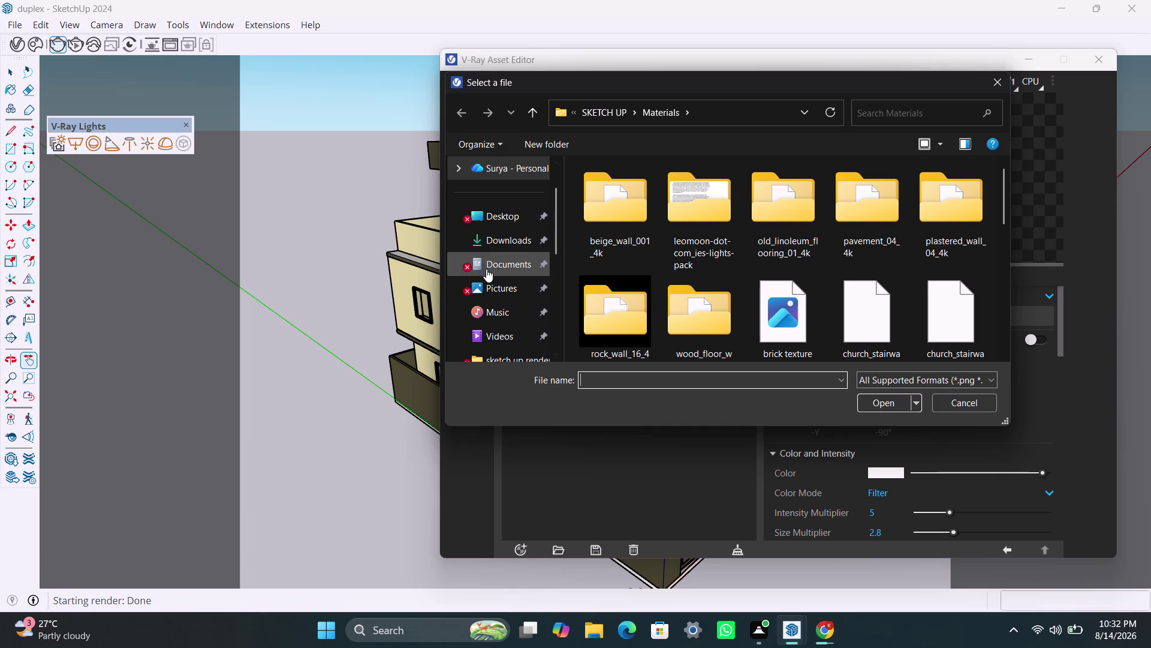
Load charlottenbrunn_park_2k.exr from Downloads, sorted newest first, into Bitmap#1.
click(481, 231)
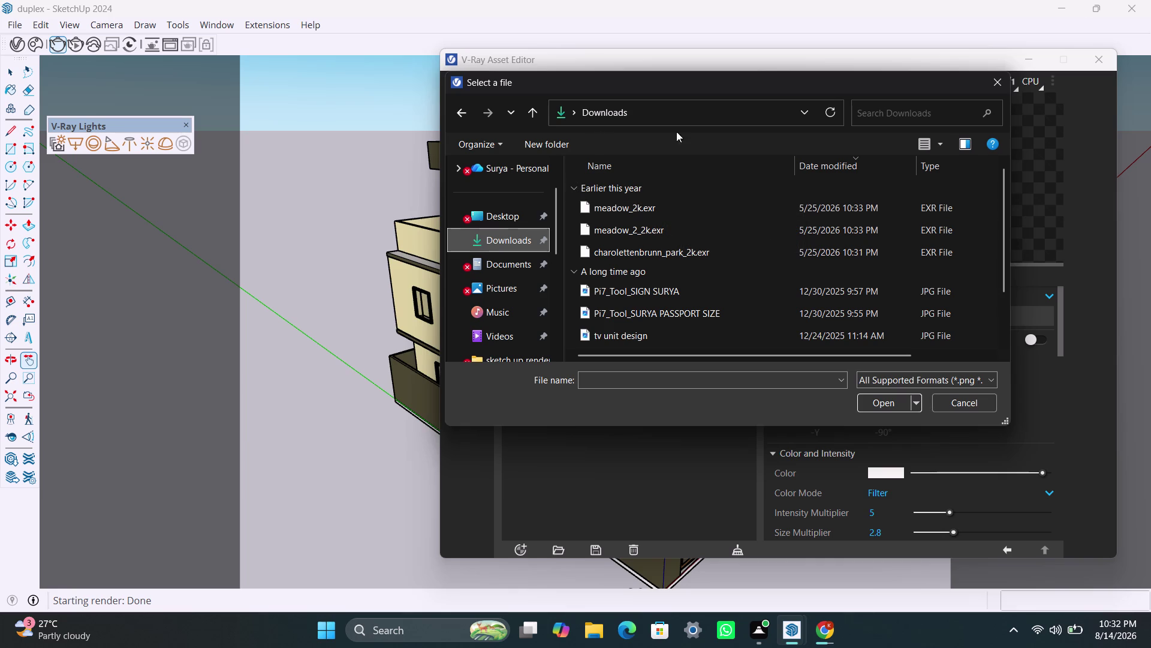
click(848, 155)
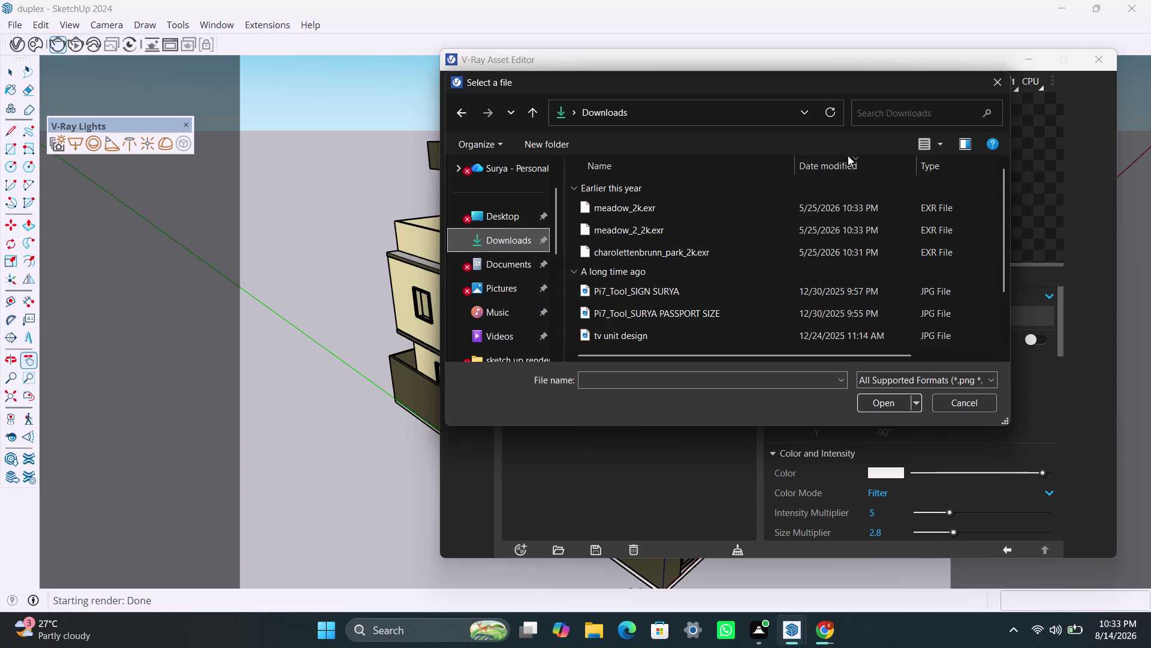
click(846, 158)
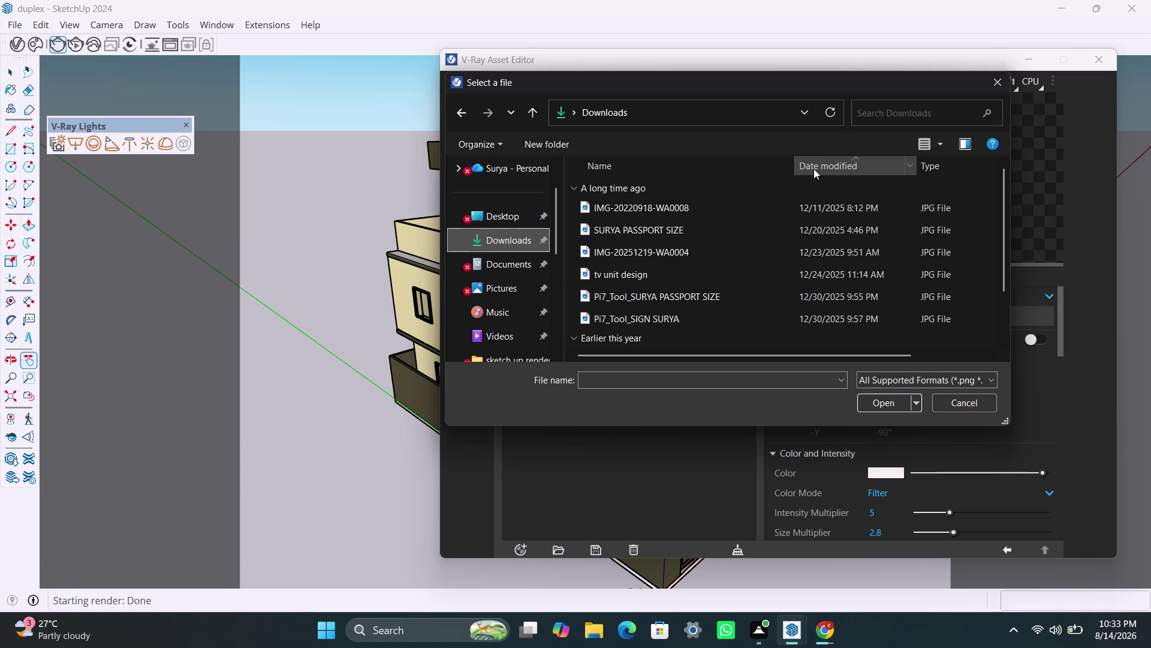
click(847, 162)
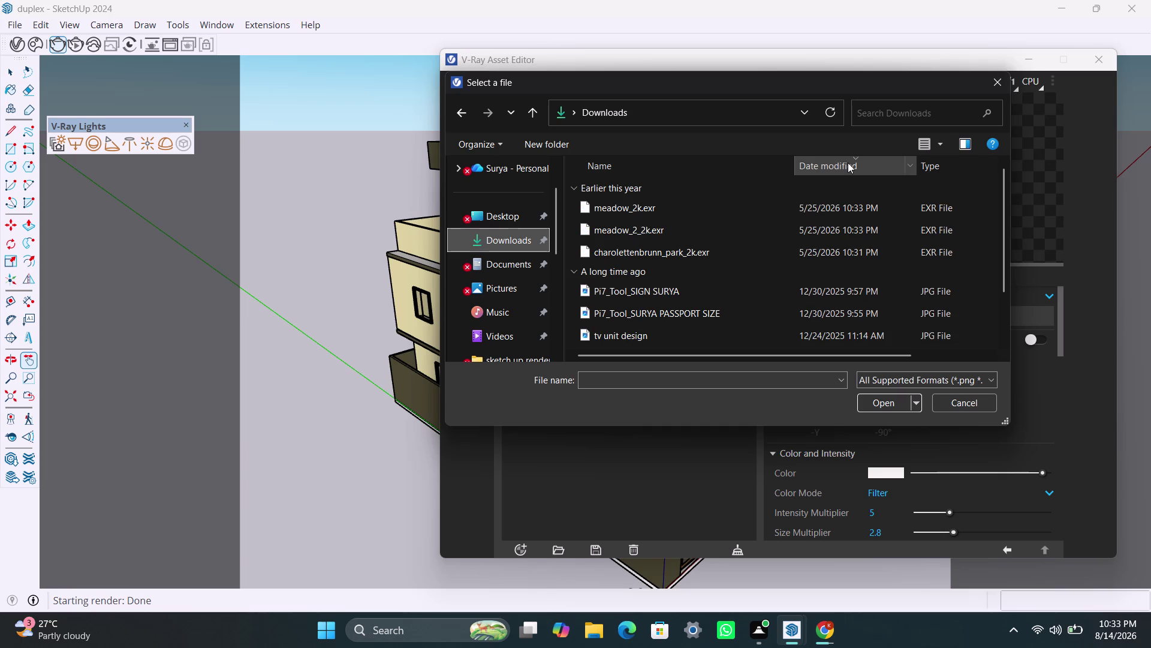
click(710, 243)
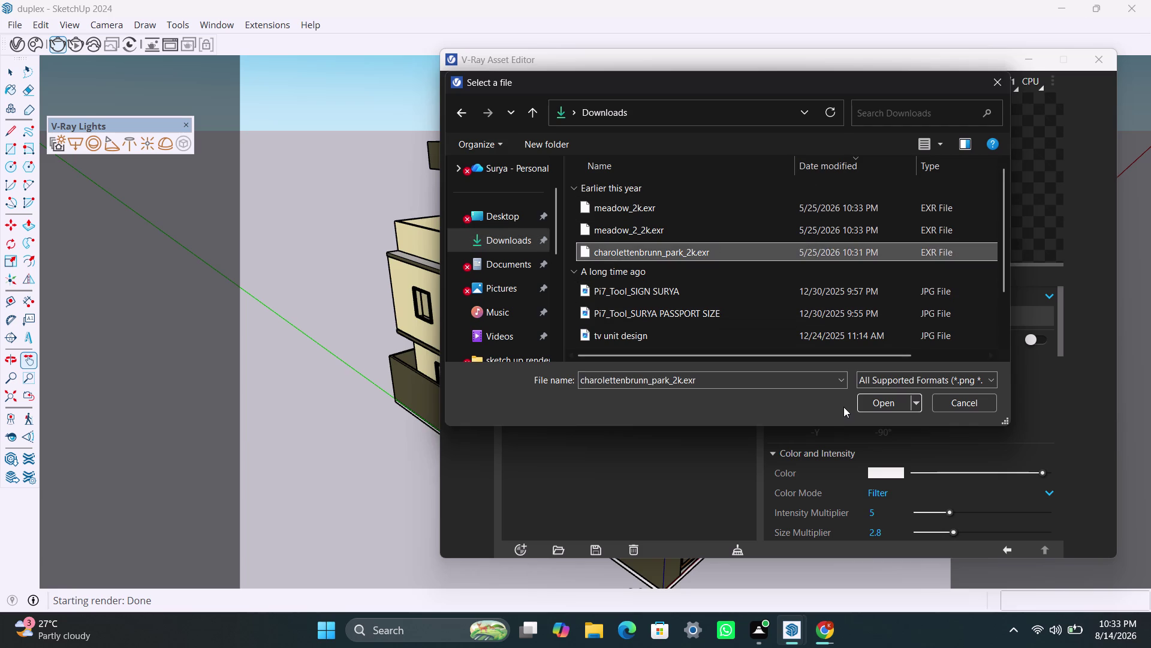
click(870, 405)
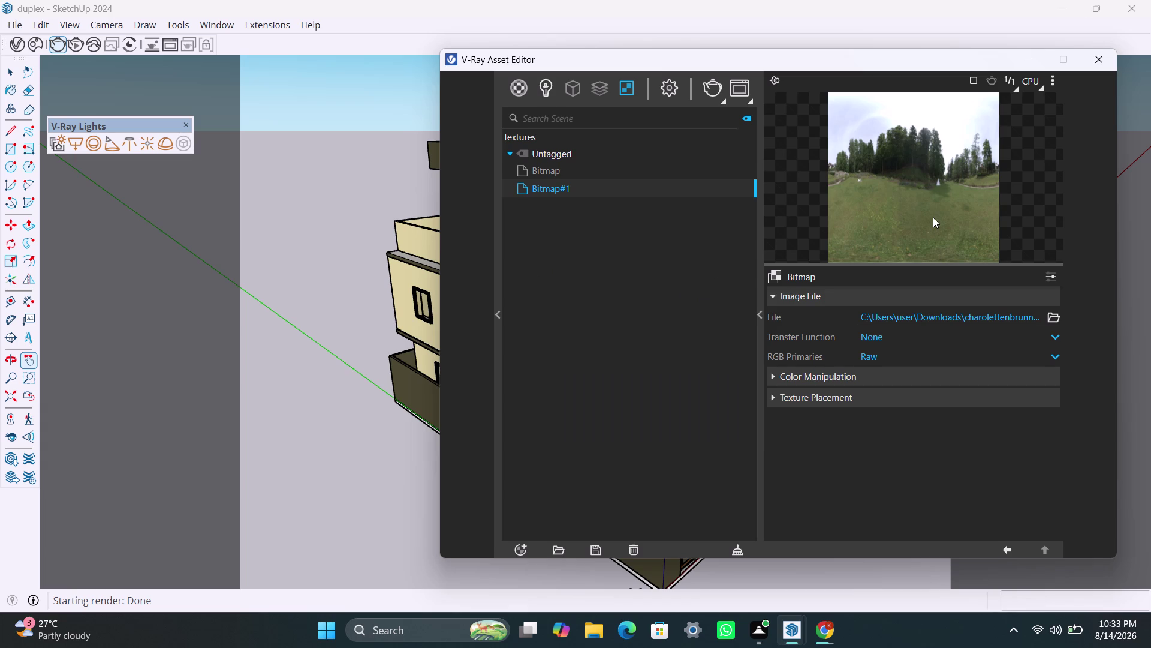
Expand and review Bitmap#1's Texture Placement settings.
click(778, 389)
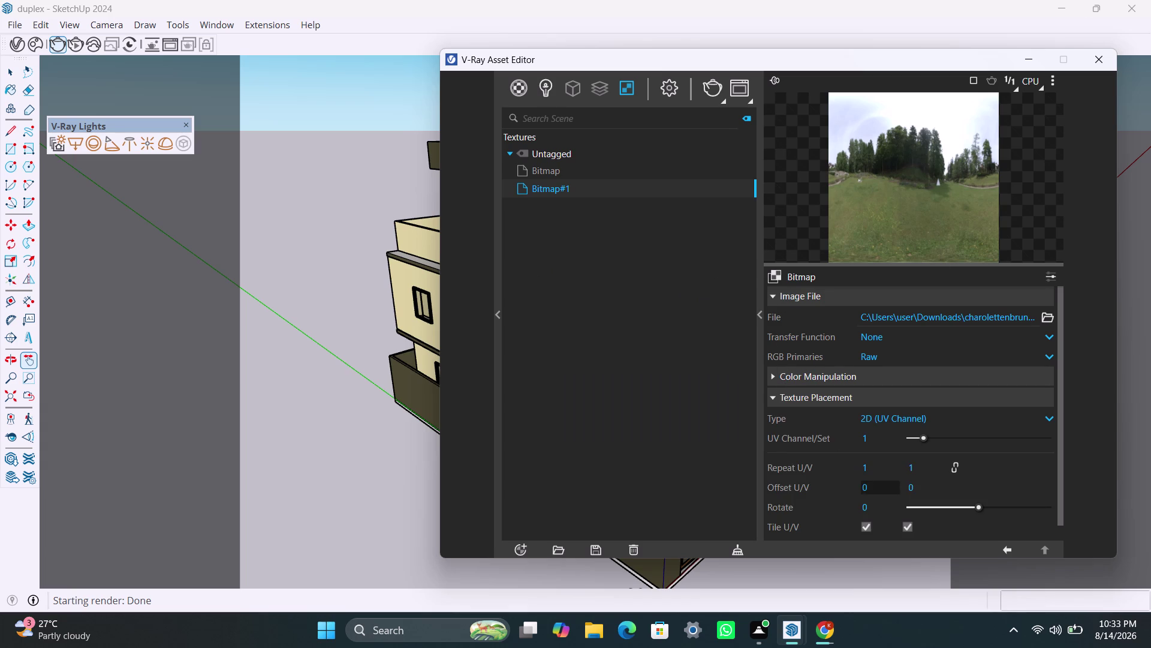
scroll(down, 3)
scroll(up, 3)
Try a lower Color Gain on the park texture, then restore it near full white.
scroll(down, 3)
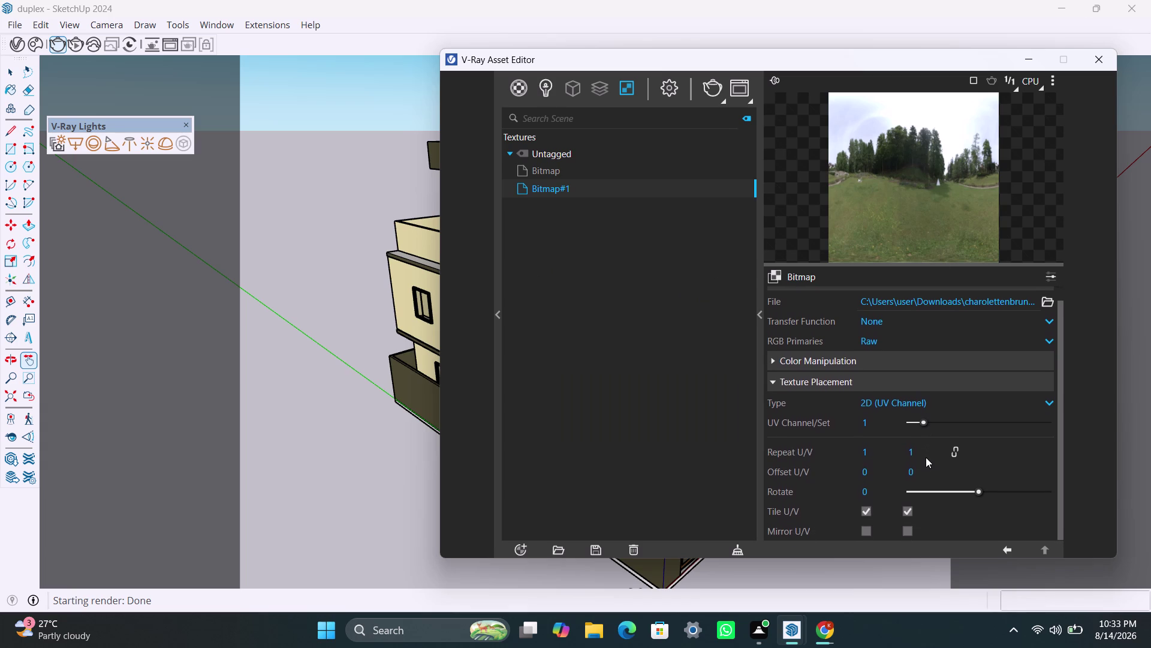
scroll(up, 3)
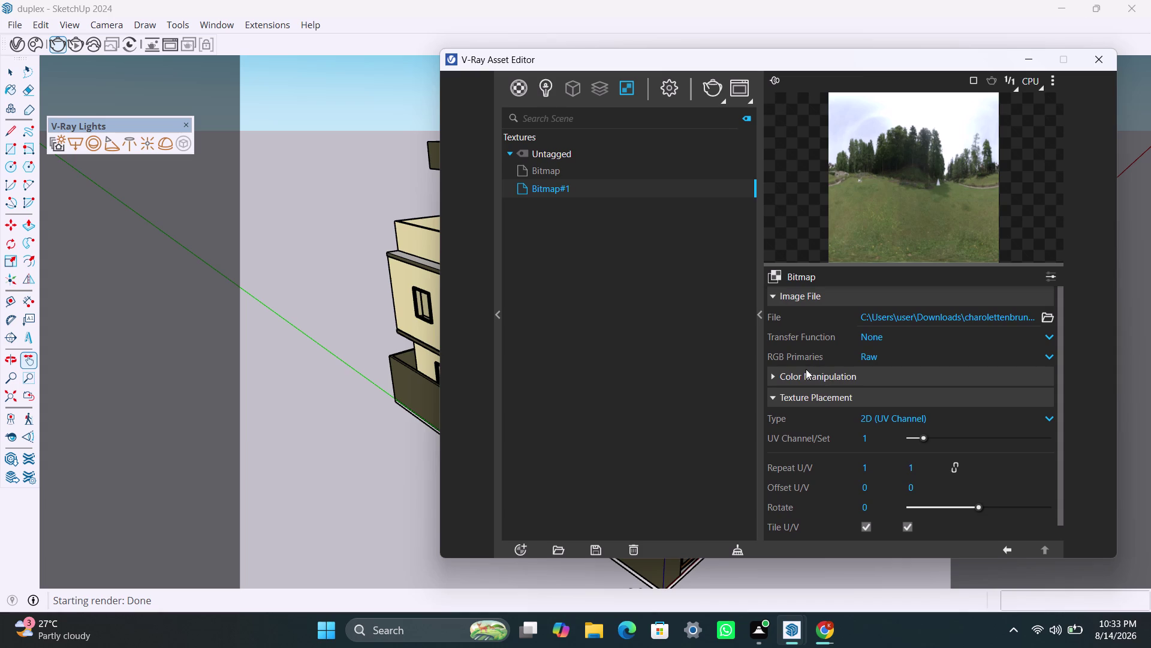
click(805, 369)
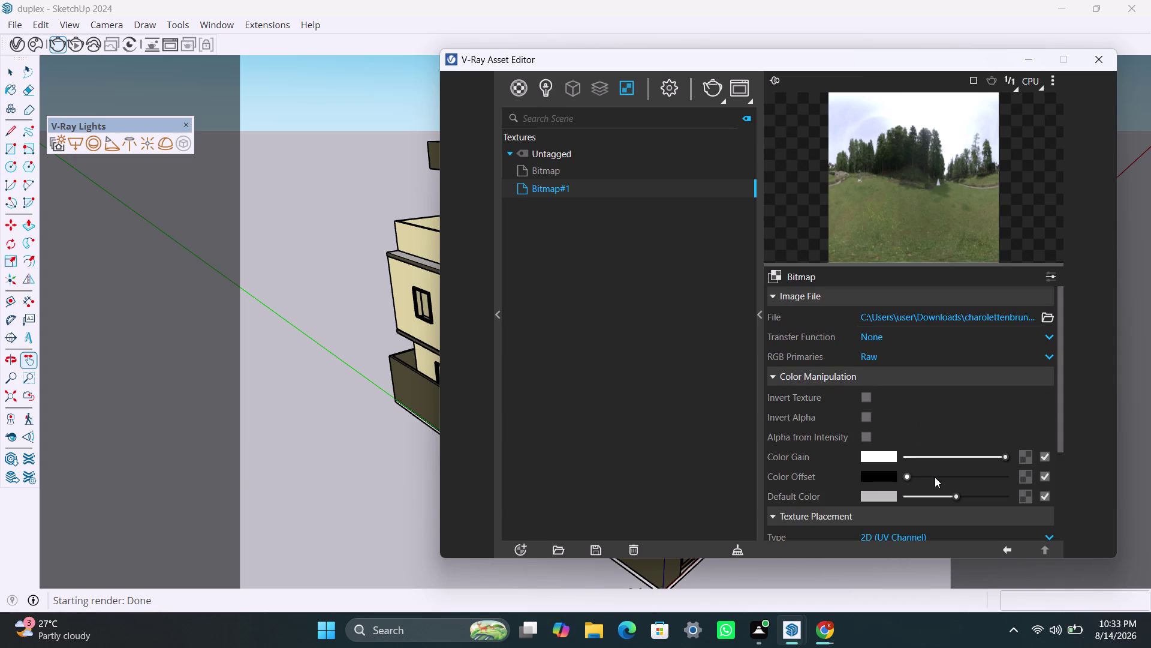
click(989, 457)
click(958, 454)
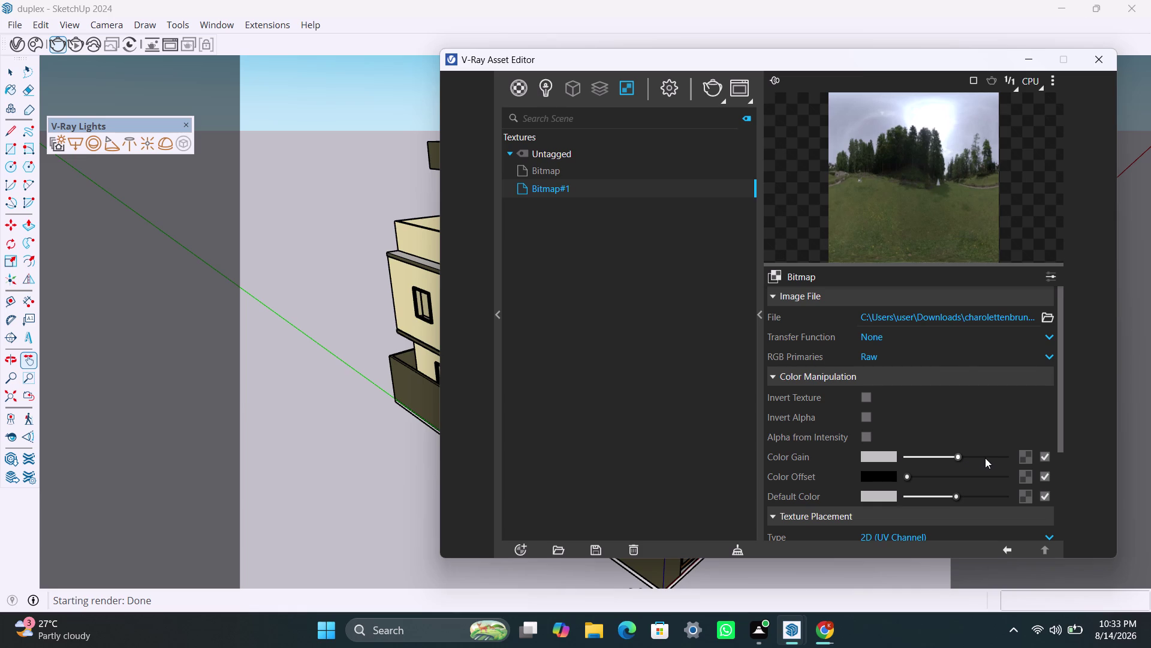
click(987, 458)
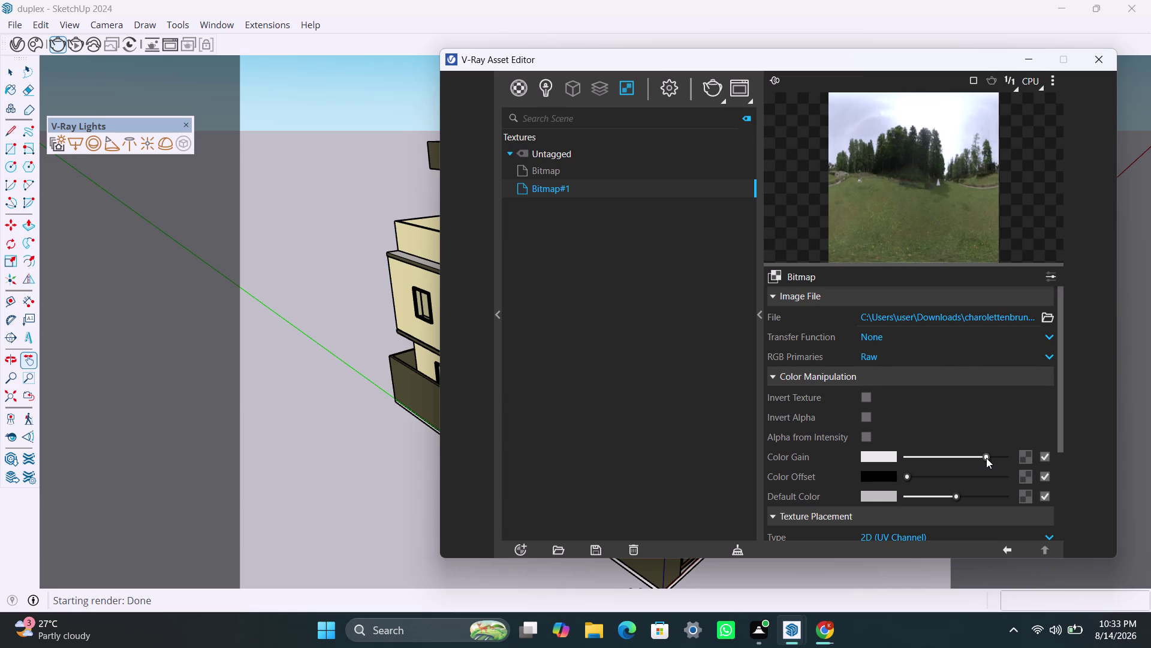
click(1001, 457)
click(1019, 462)
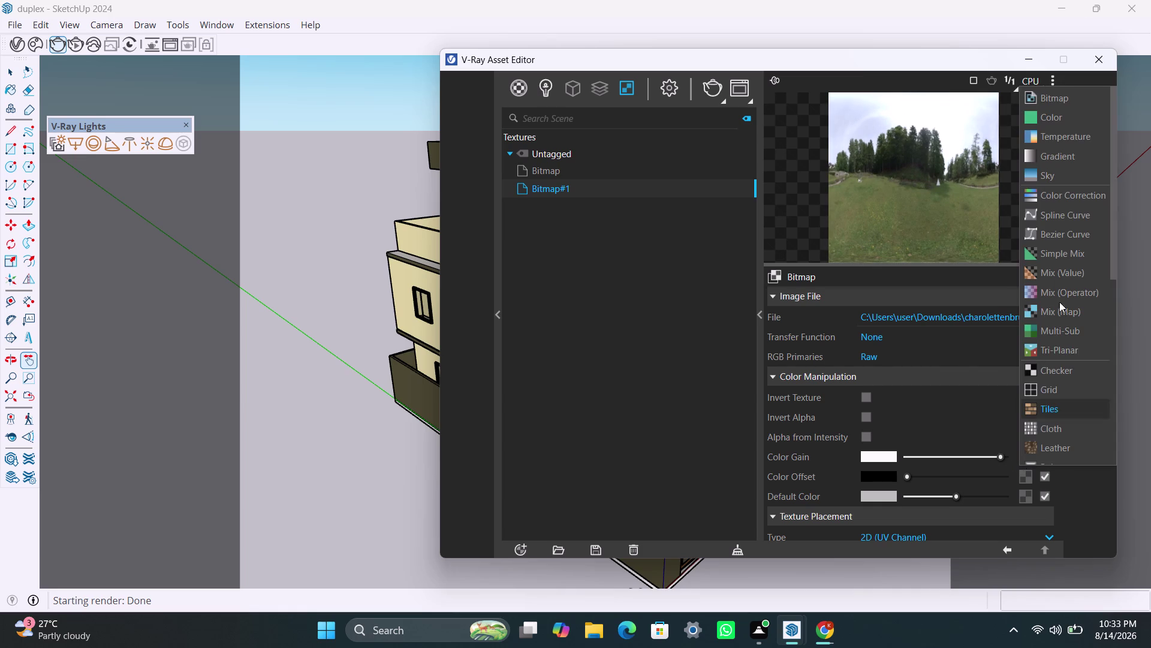
click(1058, 97)
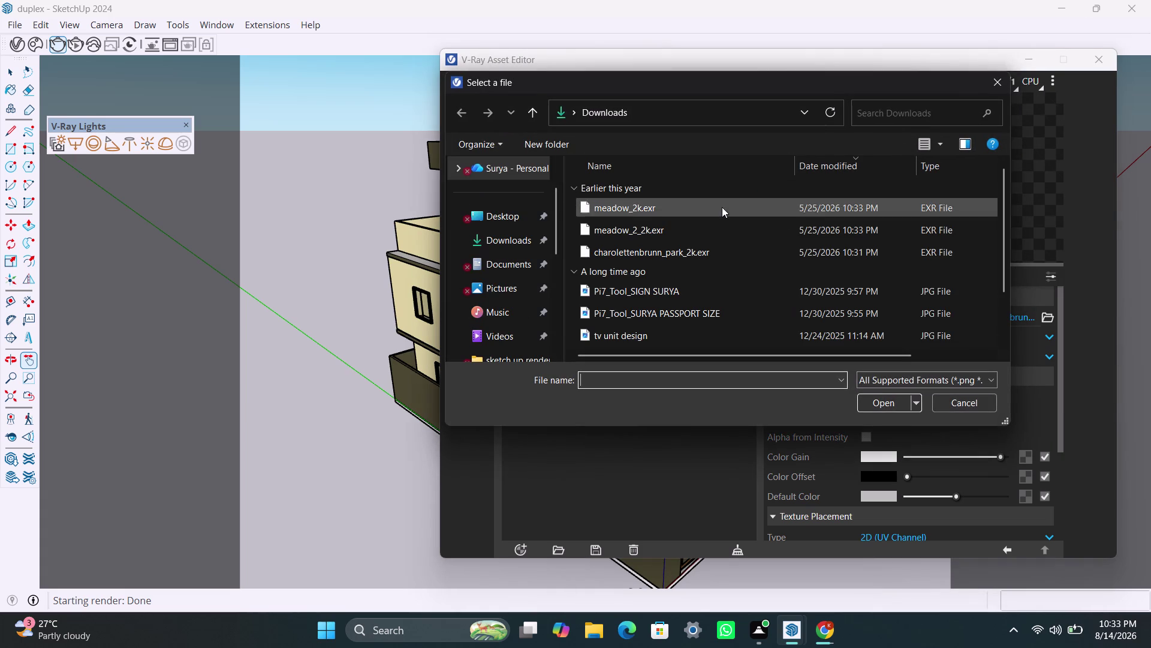
Reload charlottenbrunn_park_2k.exr as a bitmap and start a V-Ray render of the duplex.
click(719, 254)
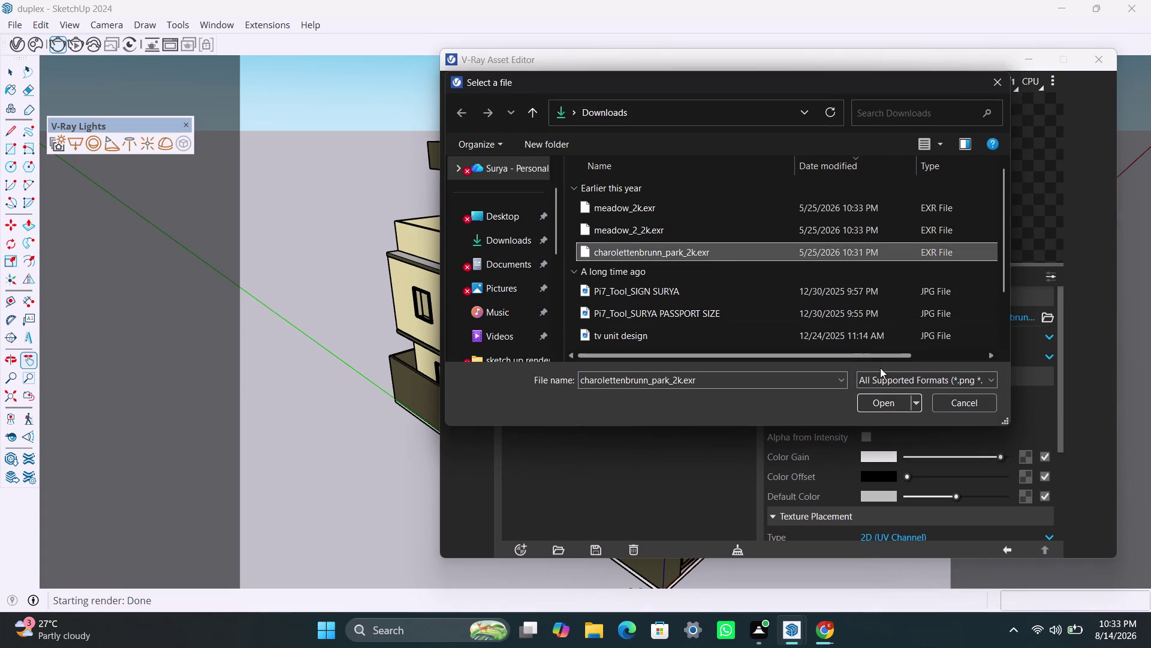
click(893, 398)
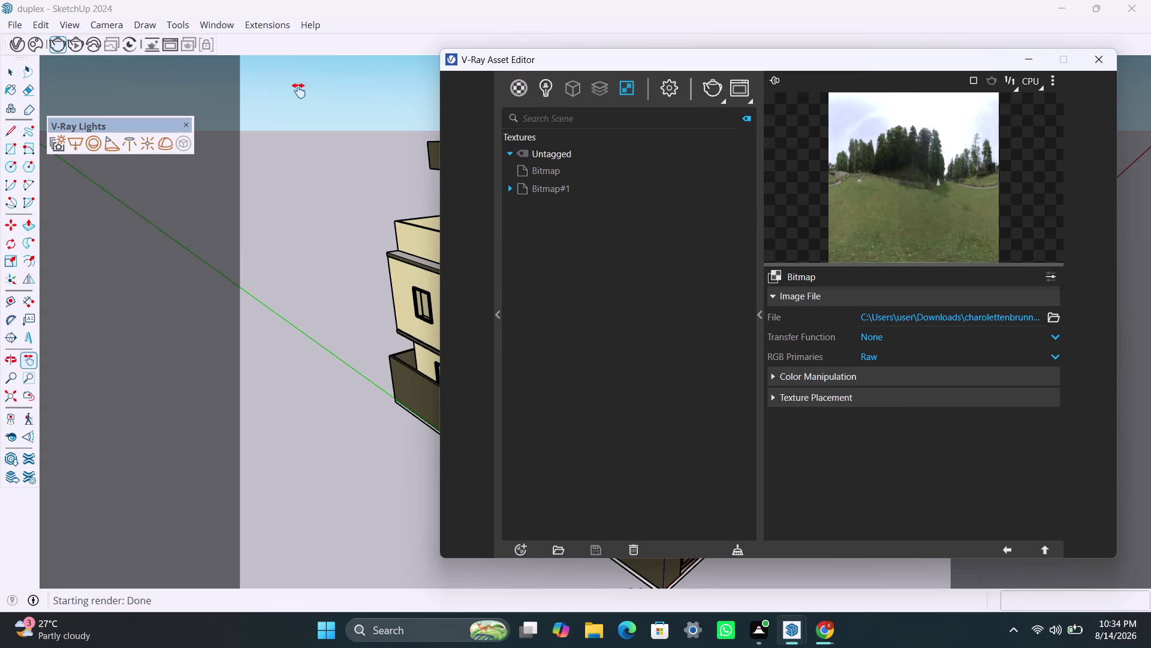
click(81, 46)
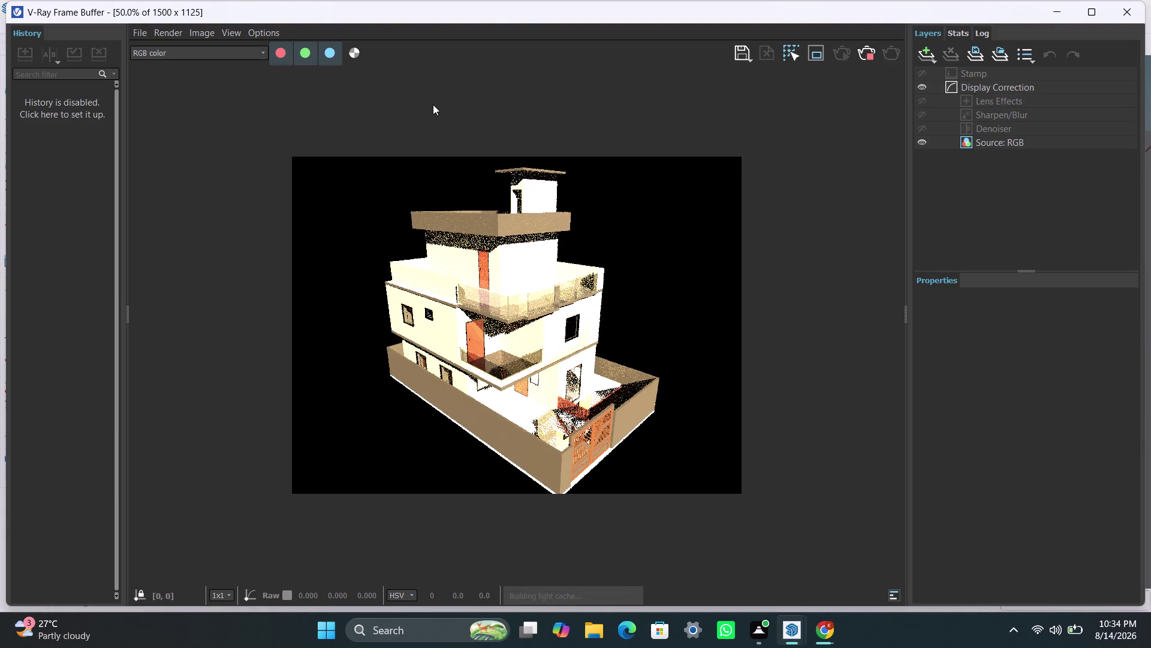
Let the park-panorama duplex render finish, then minimize the frame buffer.
click(868, 51)
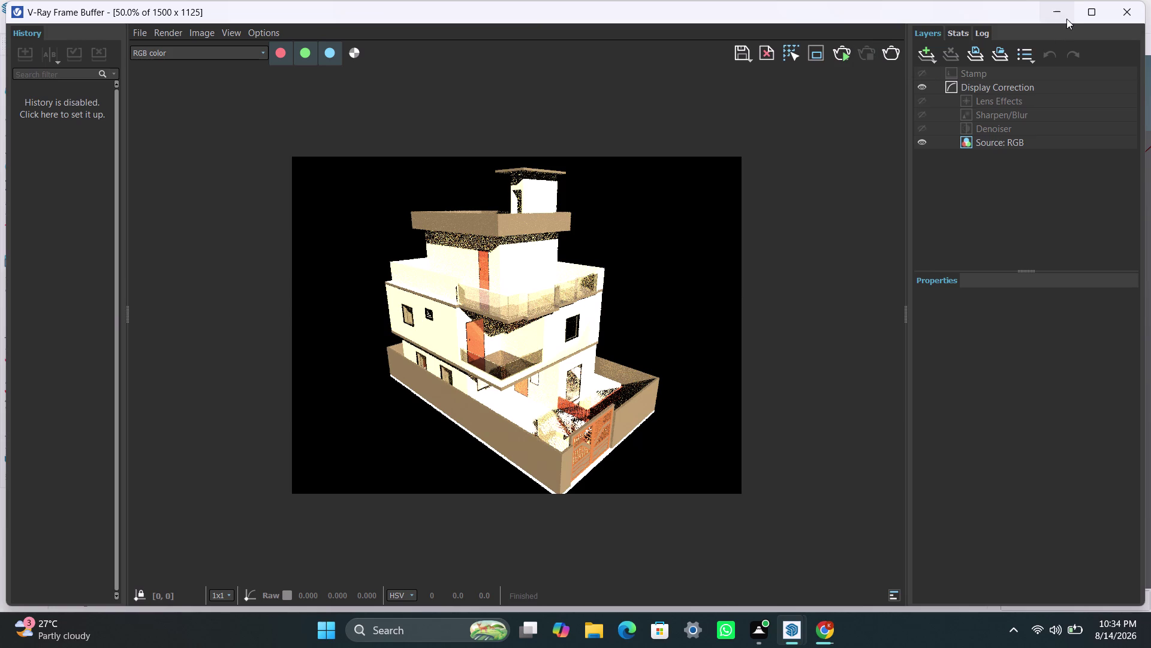
click(1067, 17)
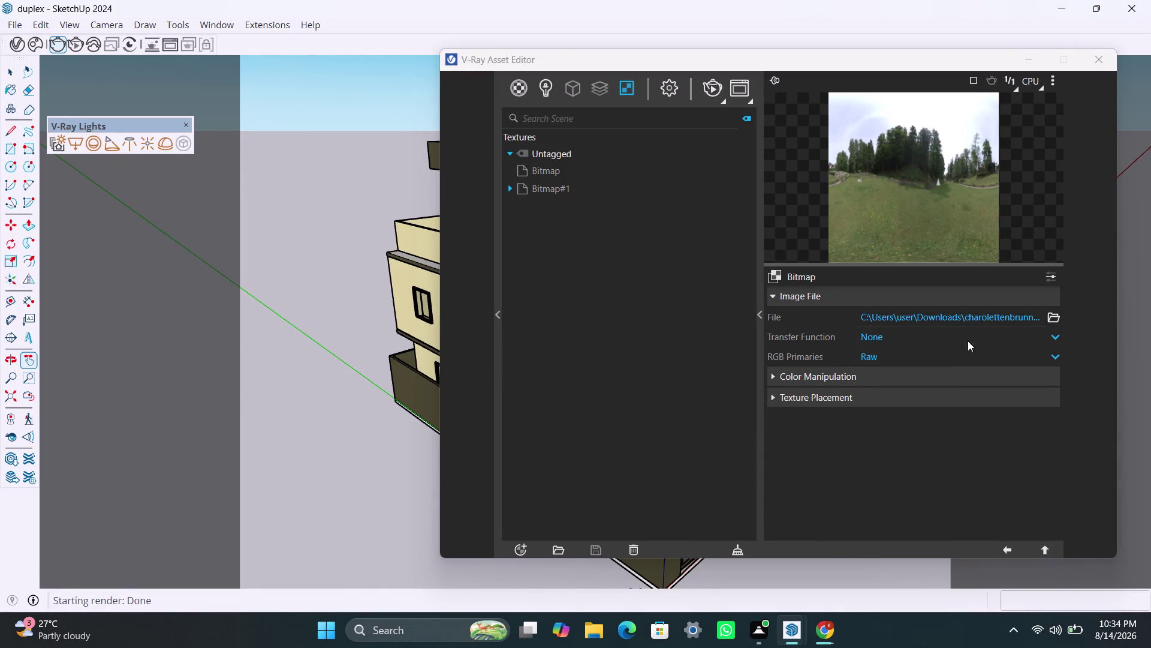
Load charolettenbrunn_park_2k.exr from Downloads into the Bitmap#2 environment texture.
click(670, 85)
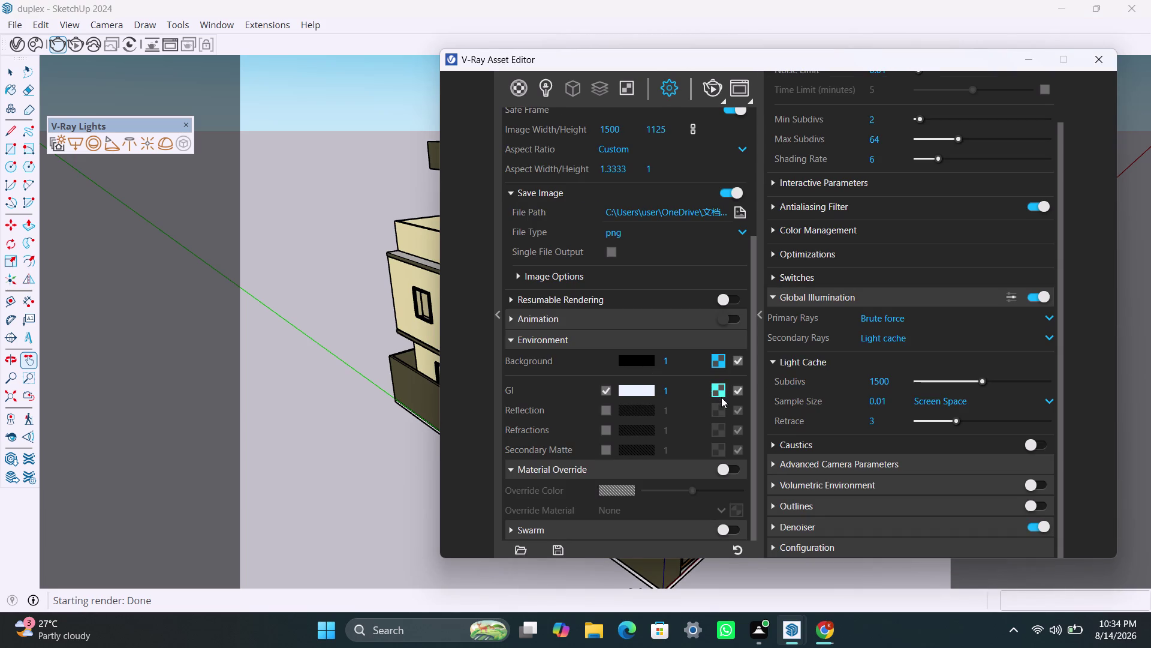
click(716, 363)
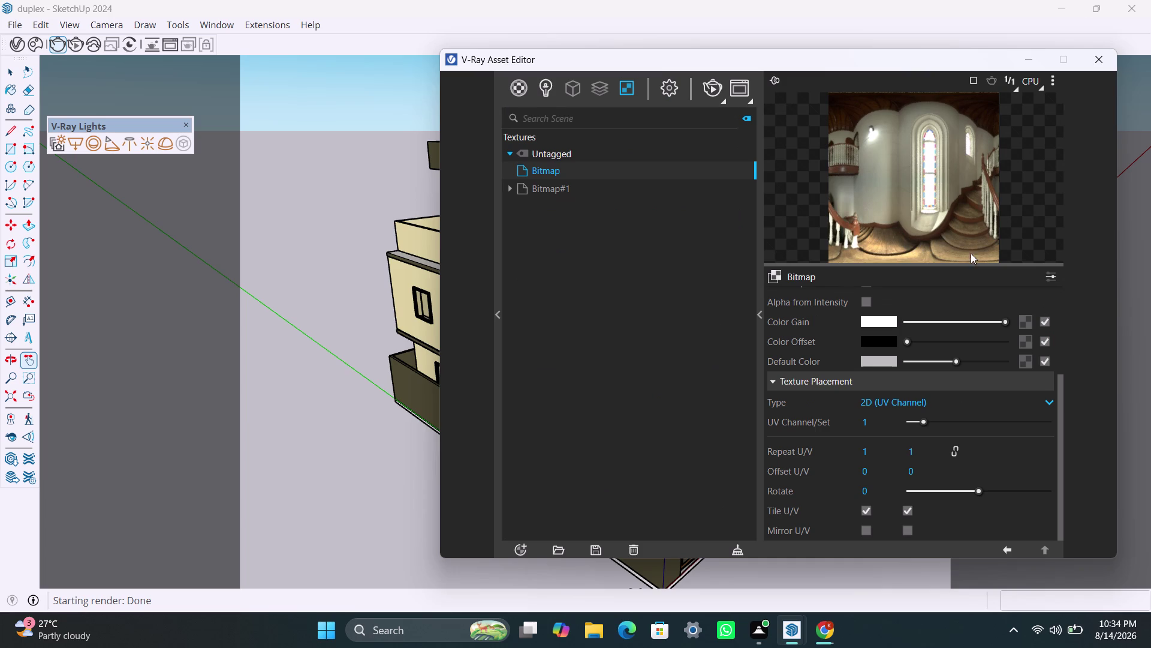
click(782, 272)
click(799, 285)
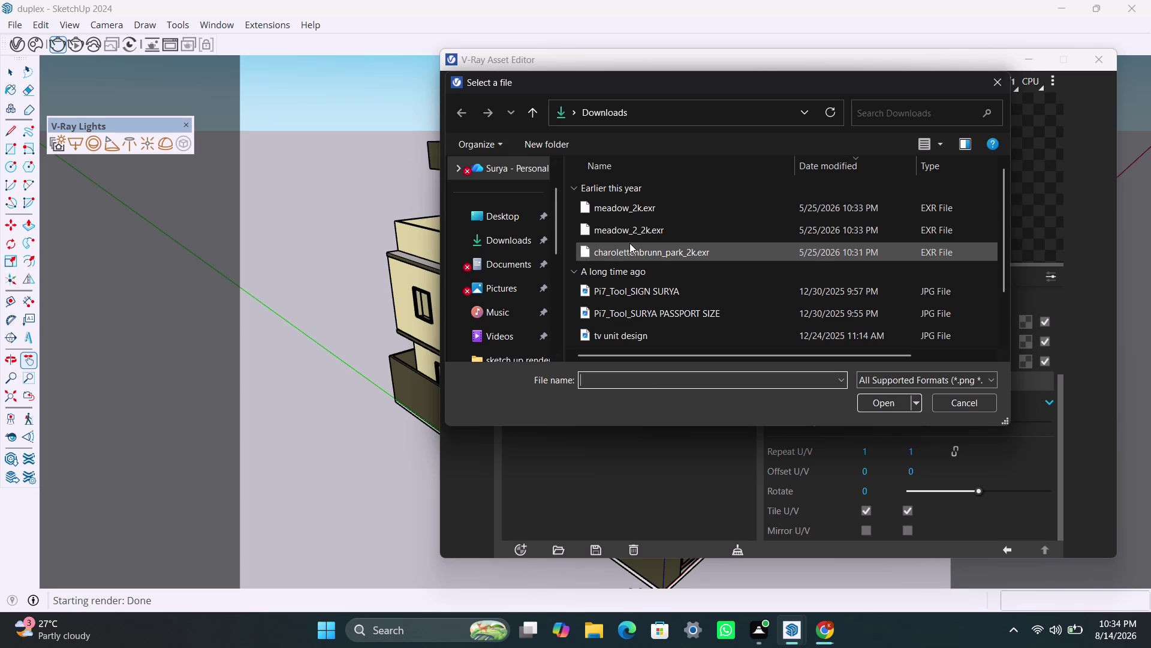
click(630, 243)
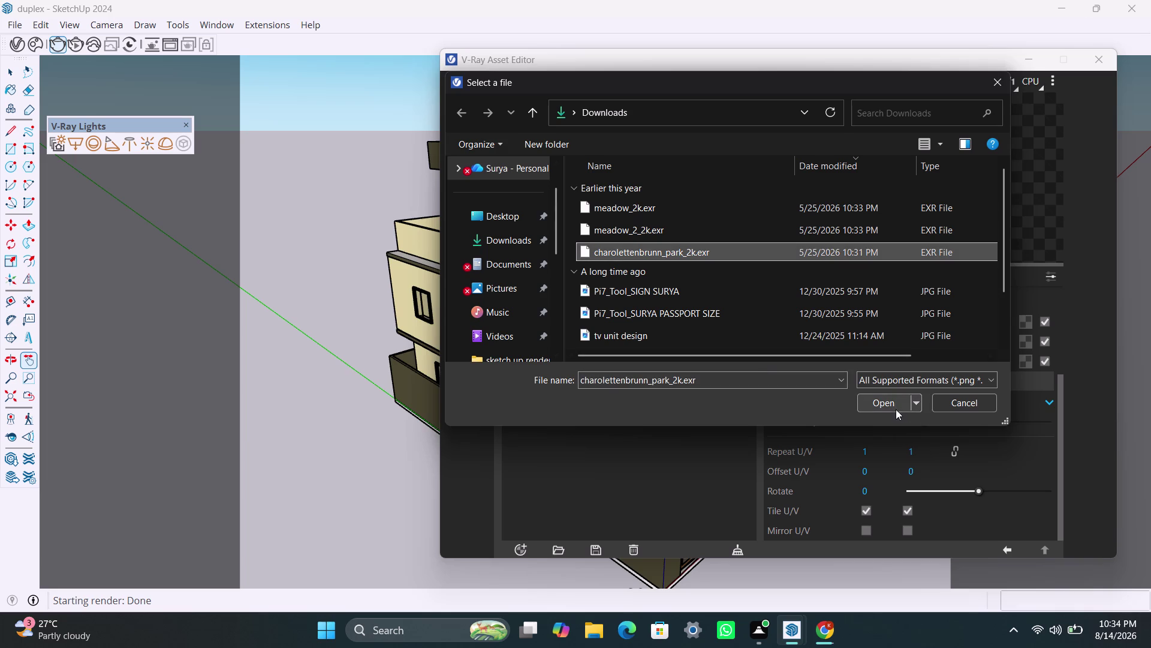
click(892, 407)
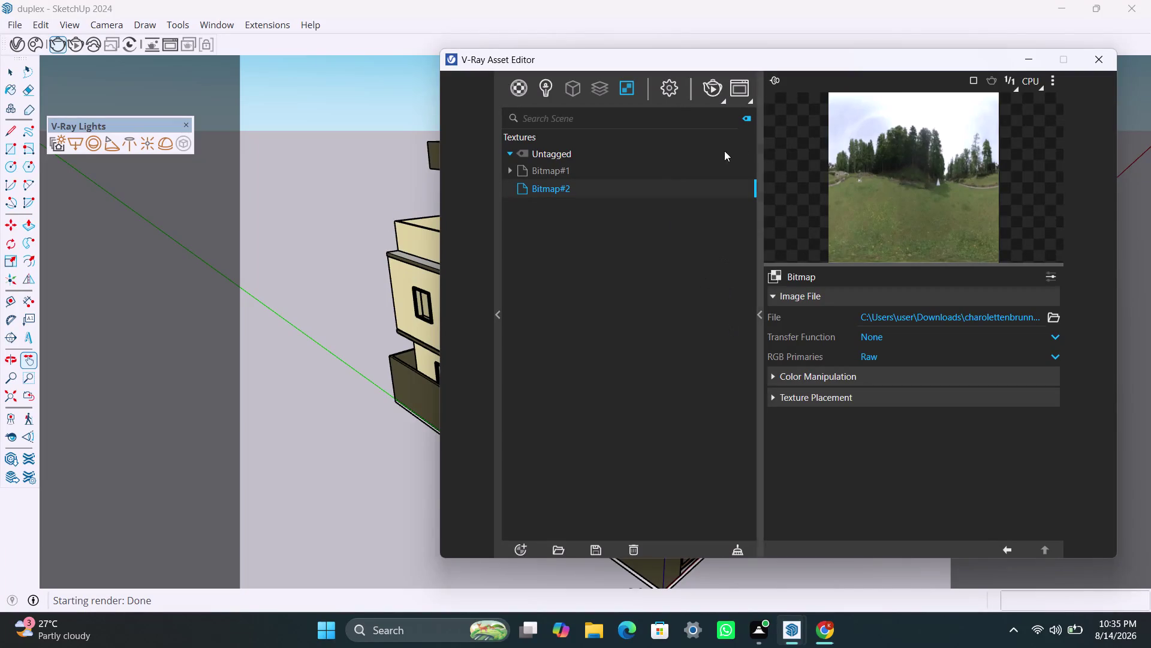
click(722, 102)
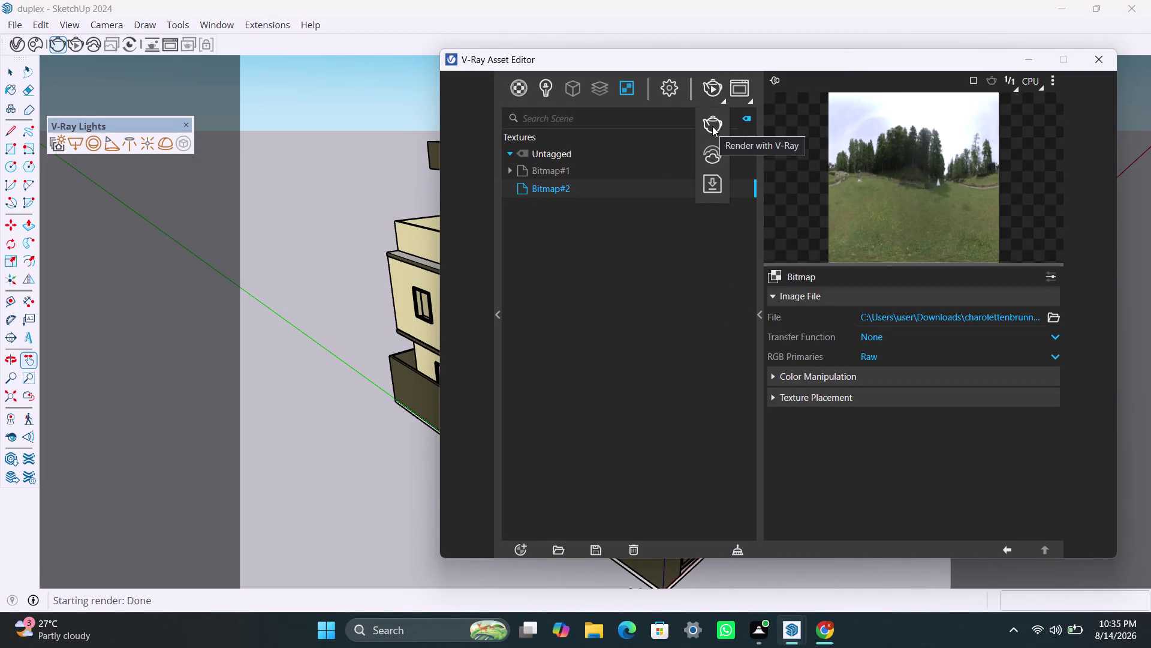
Render the duplex with V-Ray, then bring the Asset Editor back to the front.
click(710, 87)
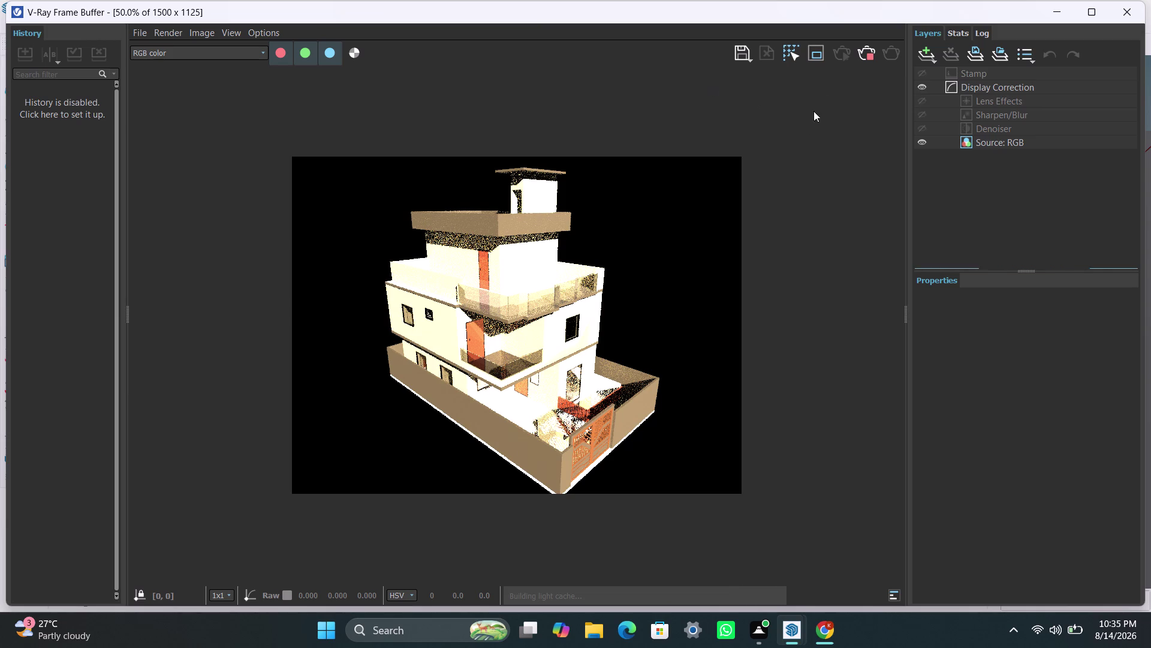
click(867, 57)
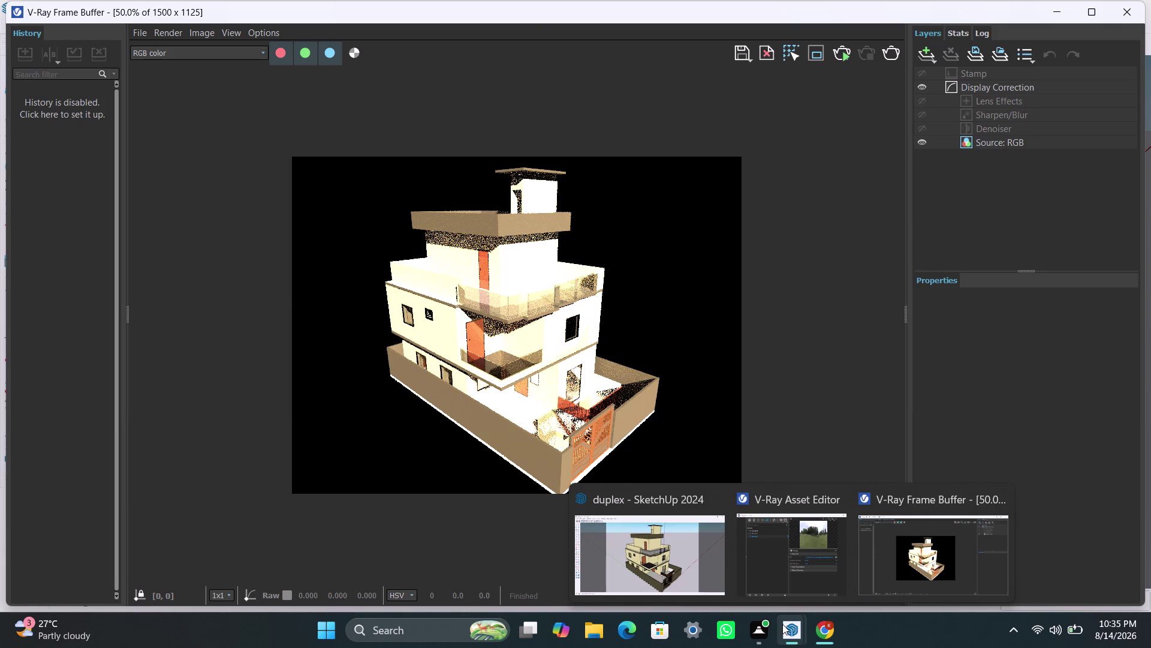
click(804, 558)
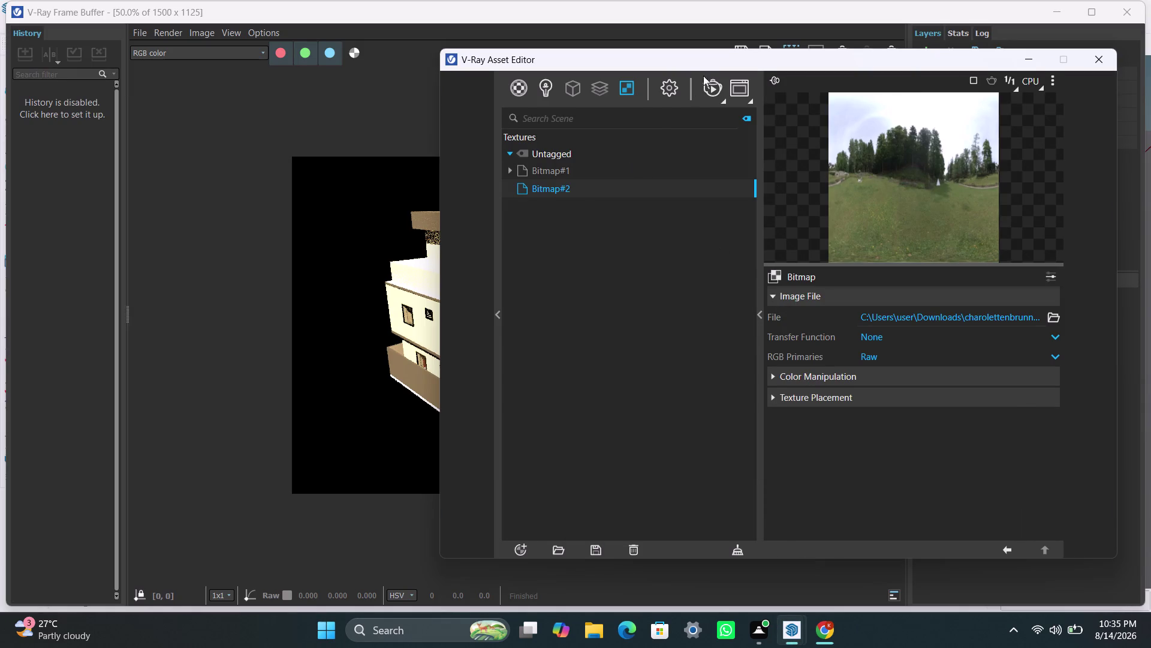
Set the Image Options environment background colour to the near-white preset.
click(662, 86)
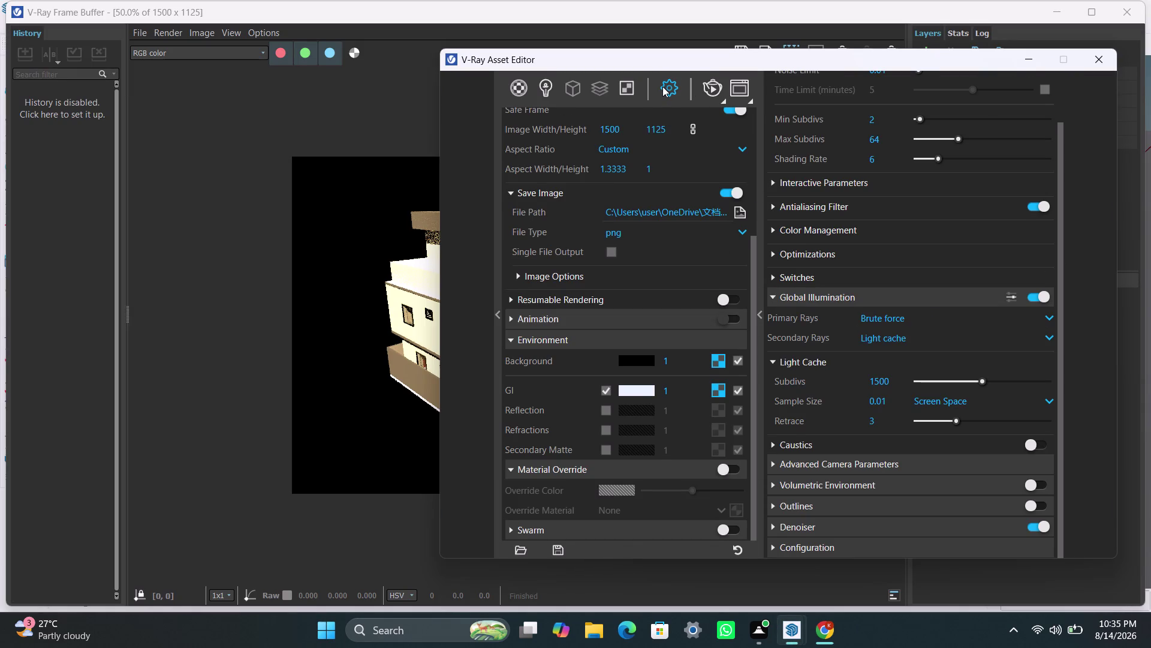
click(663, 87)
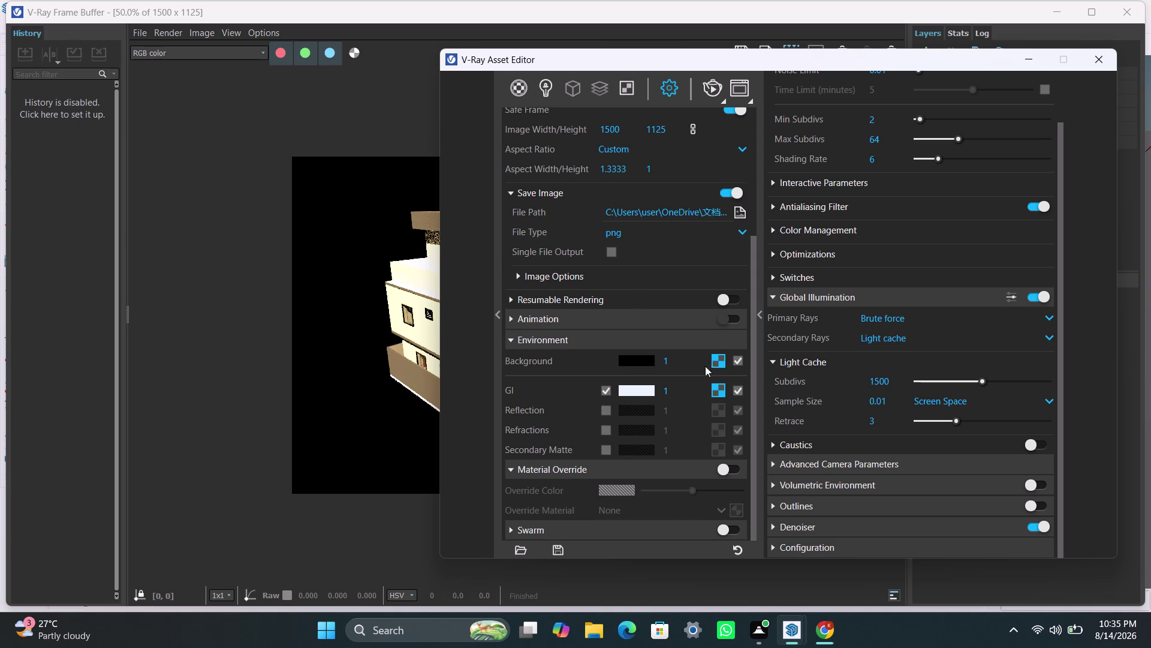
click(713, 362)
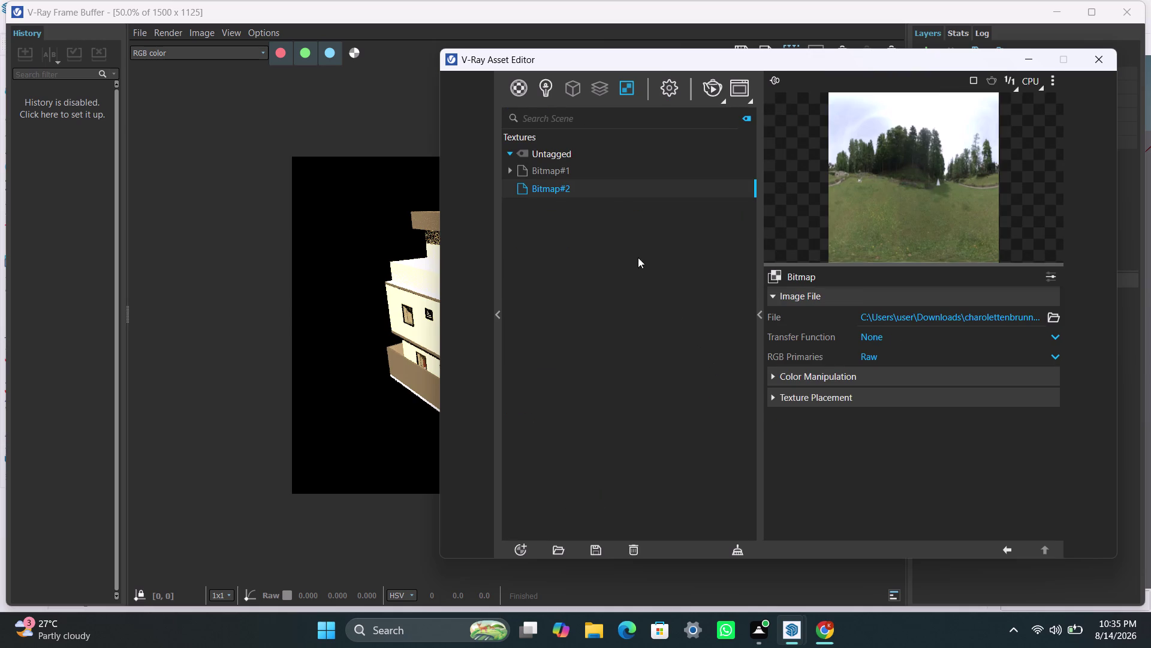
click(679, 92)
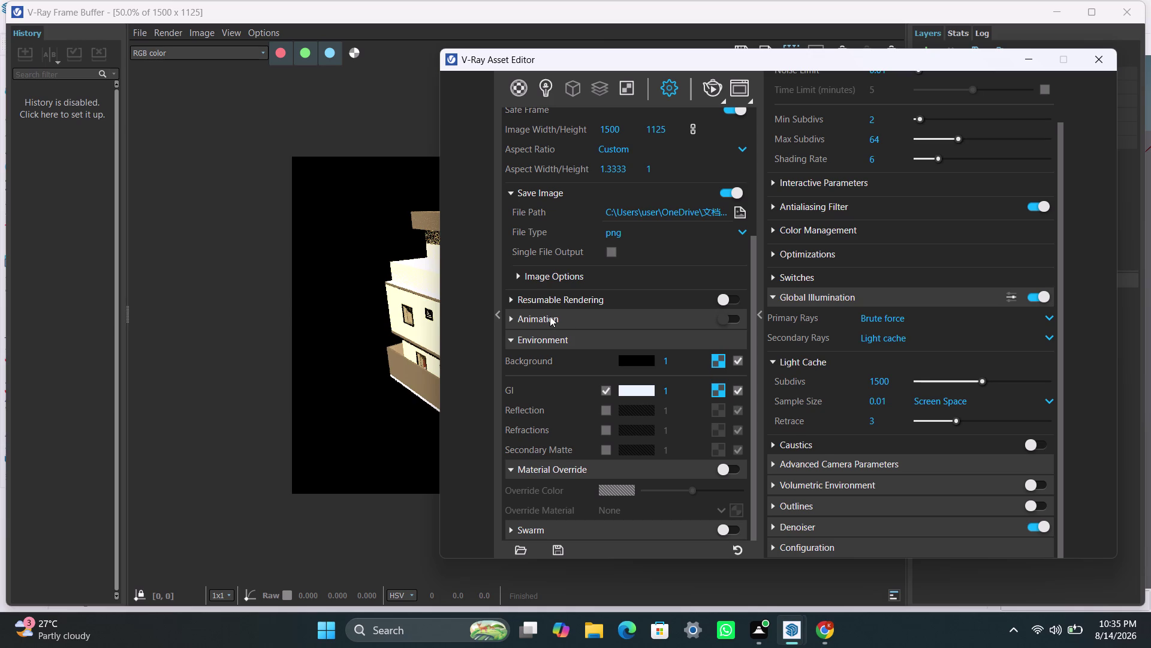
click(538, 275)
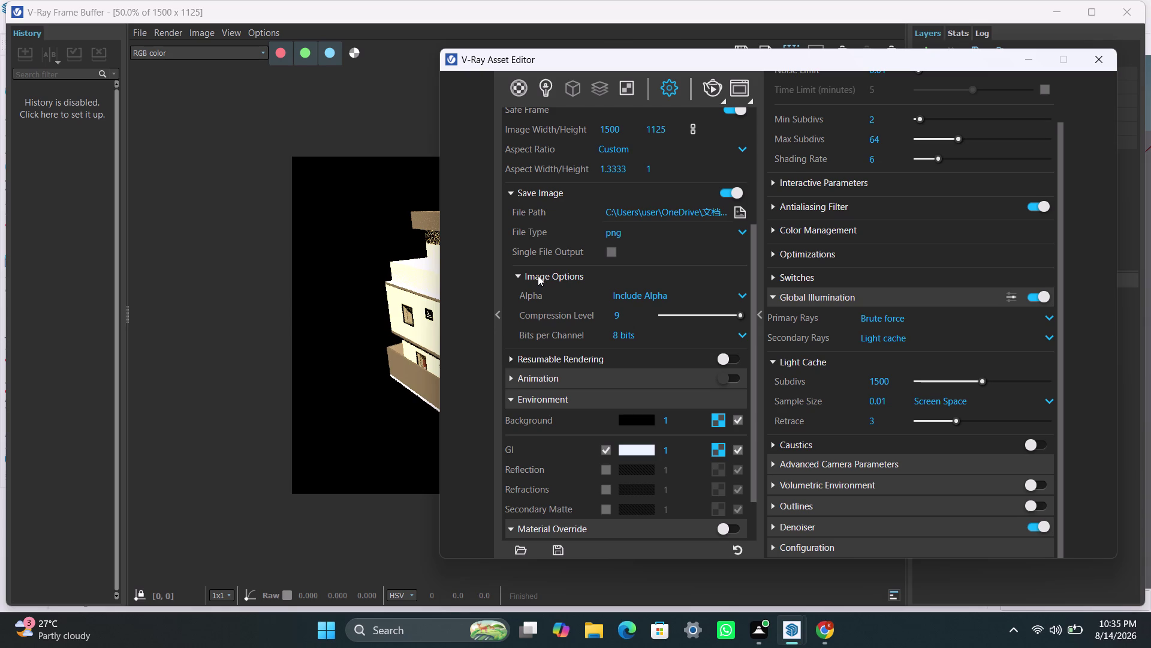
click(642, 416)
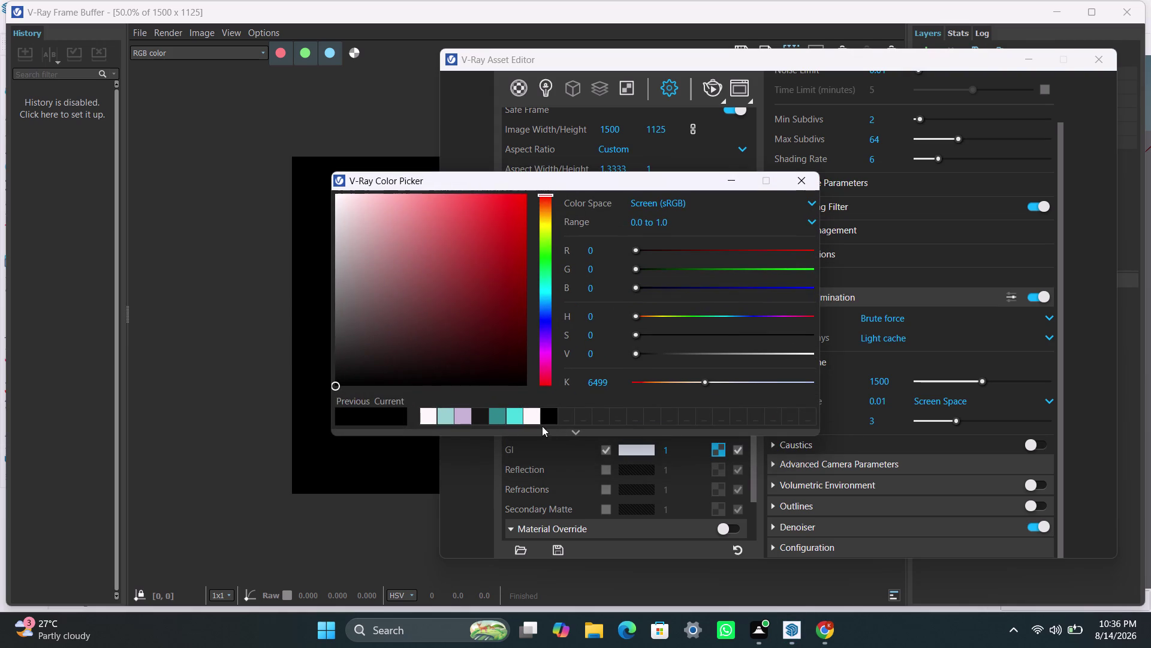
click(528, 413)
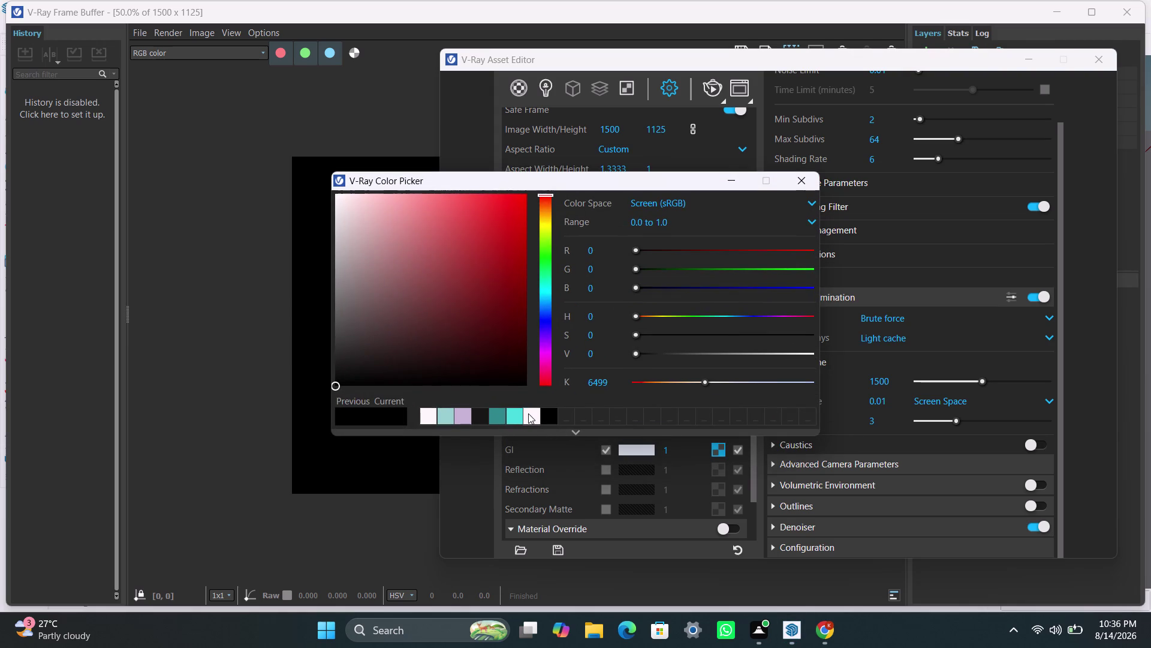
click(528, 413)
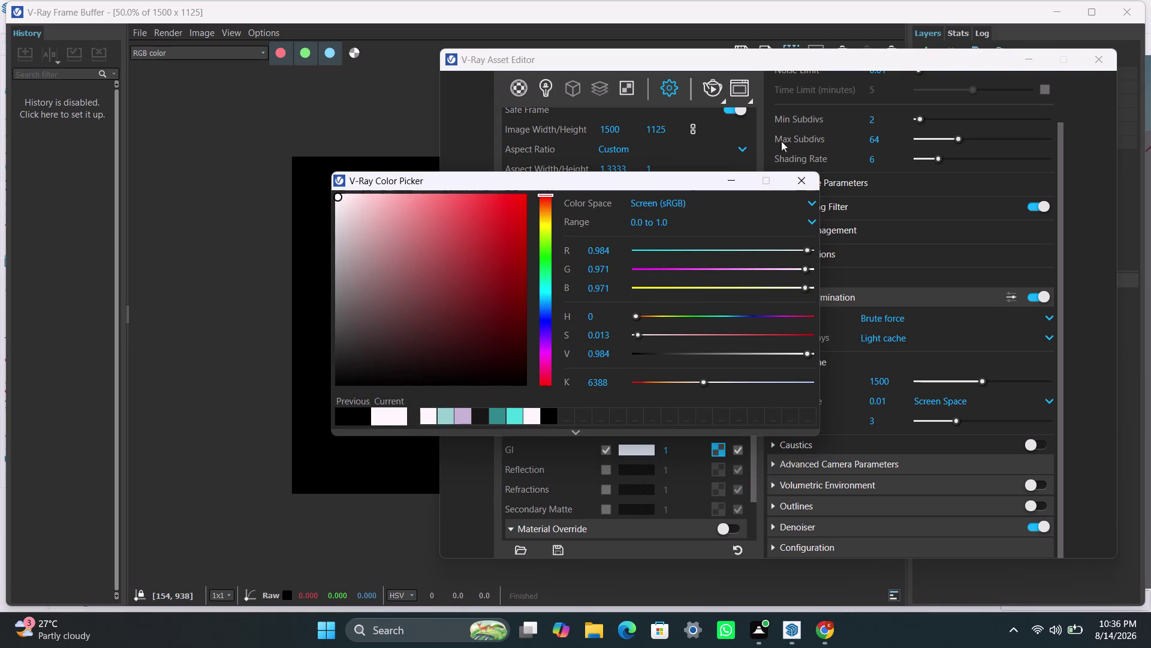
click(732, 177)
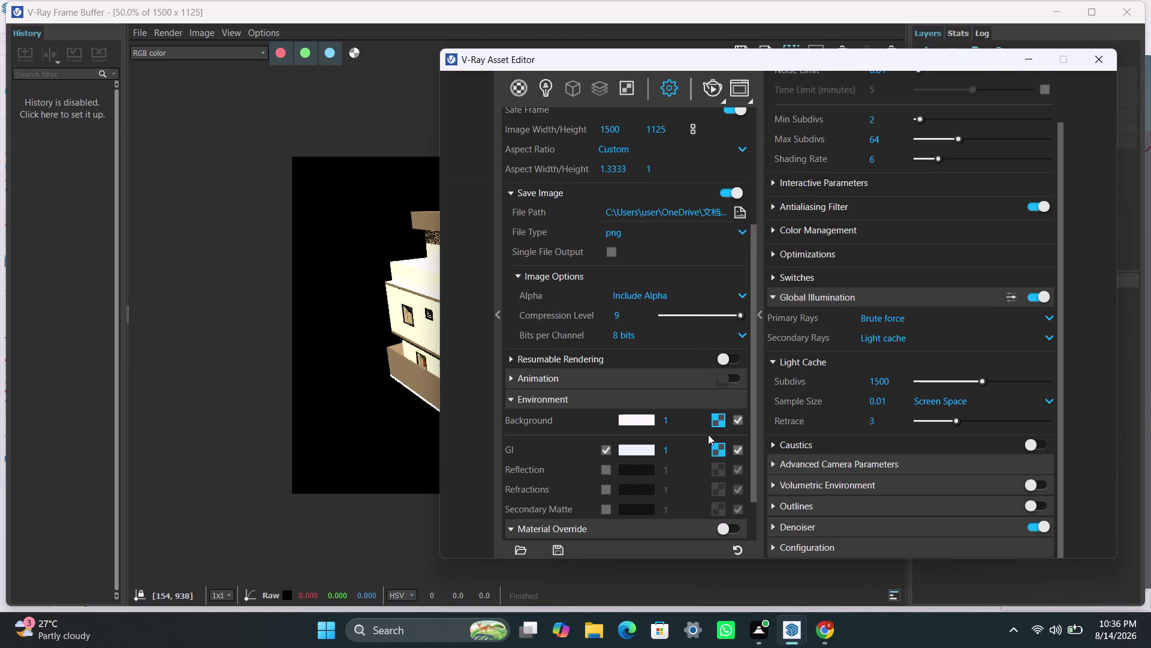
click(721, 471)
click(716, 452)
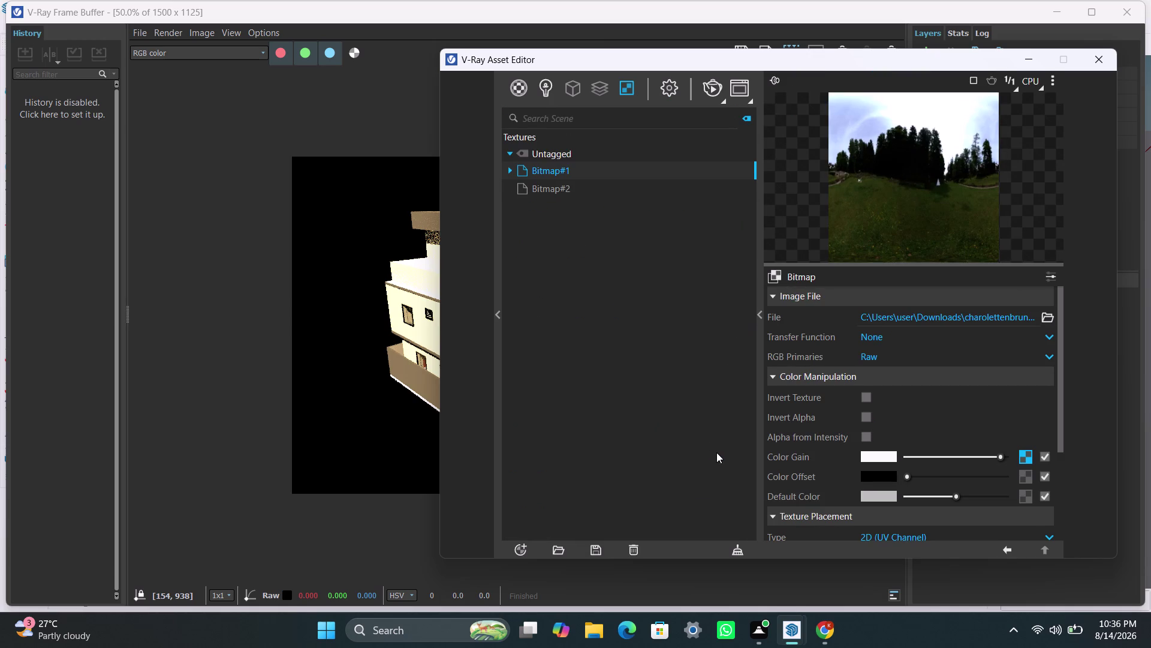
Reload Bitmap#1 with the charolettenbrunn_park_2k.exr panorama file.
click(1044, 314)
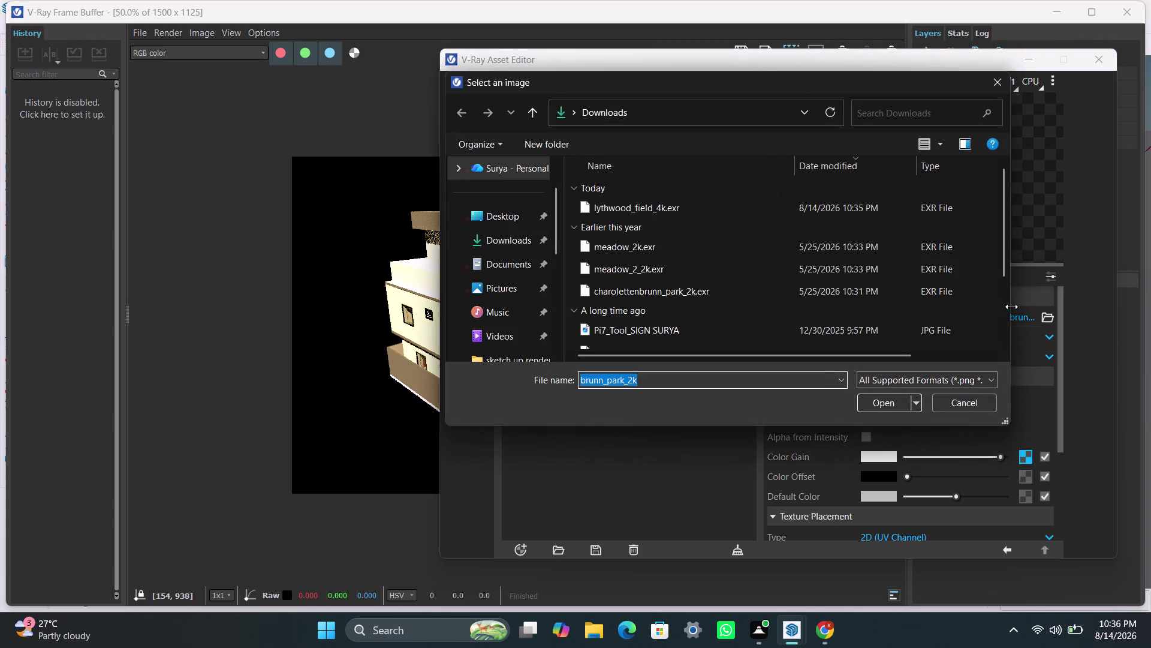
click(752, 287)
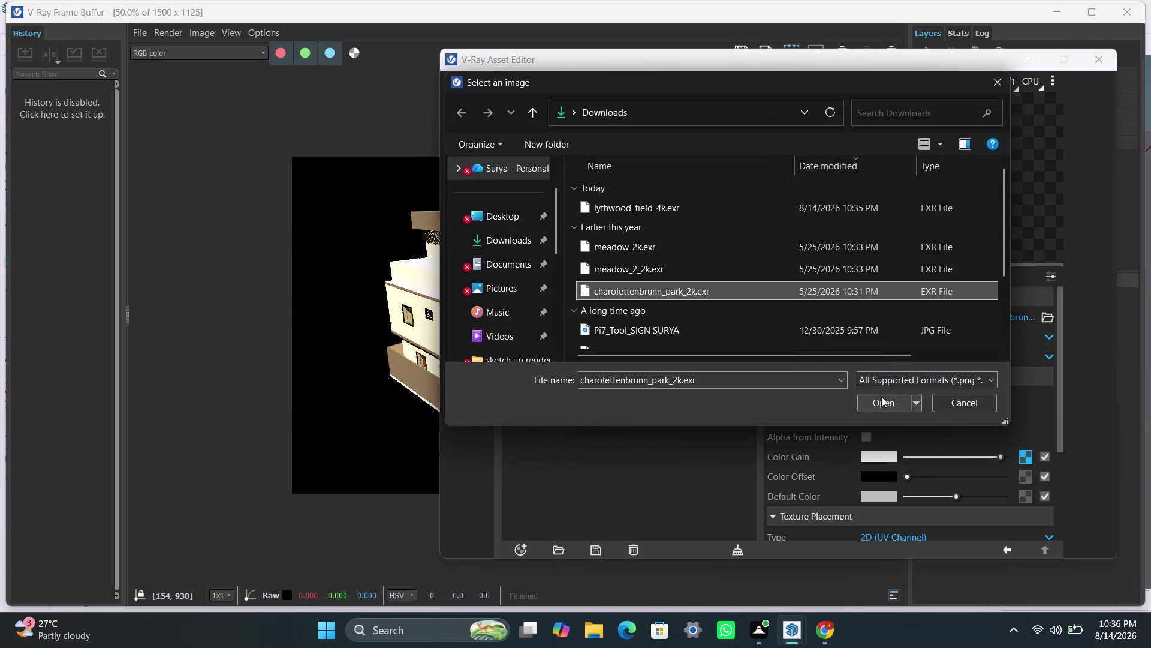
click(881, 396)
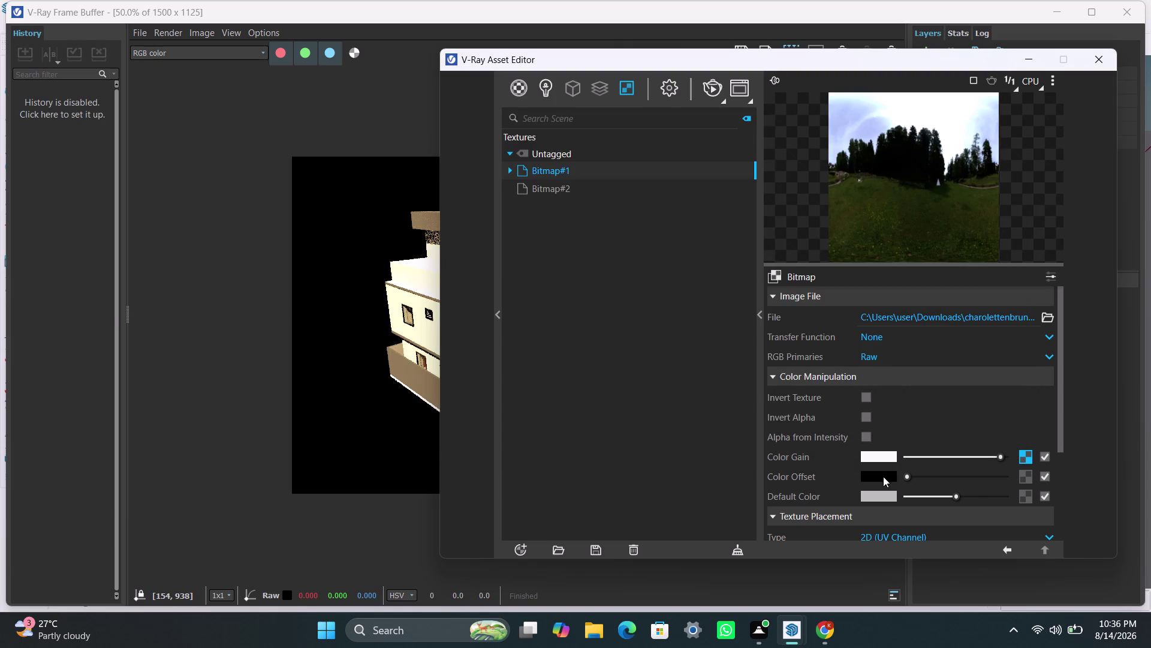
Make Bitmap#1's Color Offset a new Bitmap texture using the park panorama.
click(883, 477)
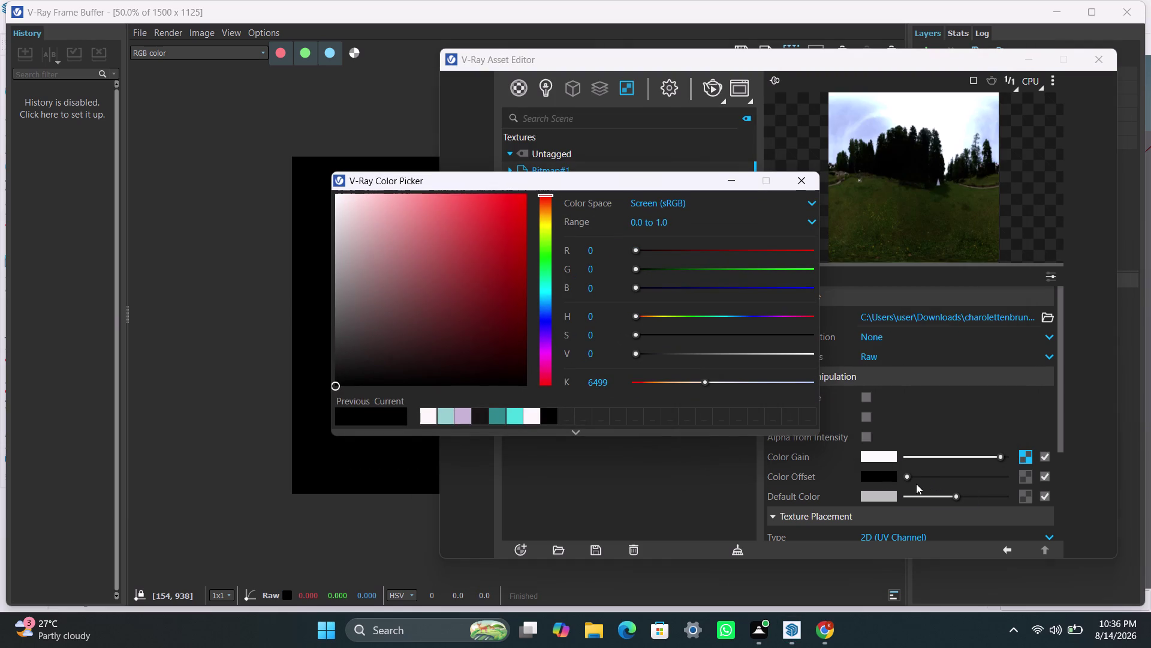
drag(907, 478, 872, 486)
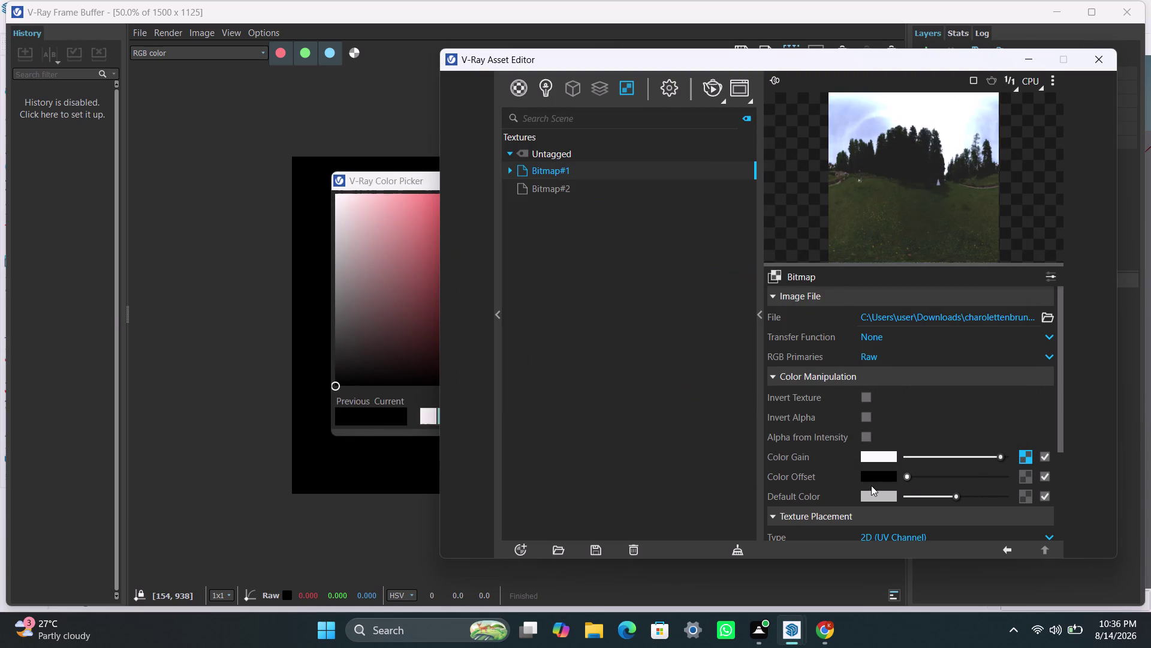
drag(872, 485, 870, 484)
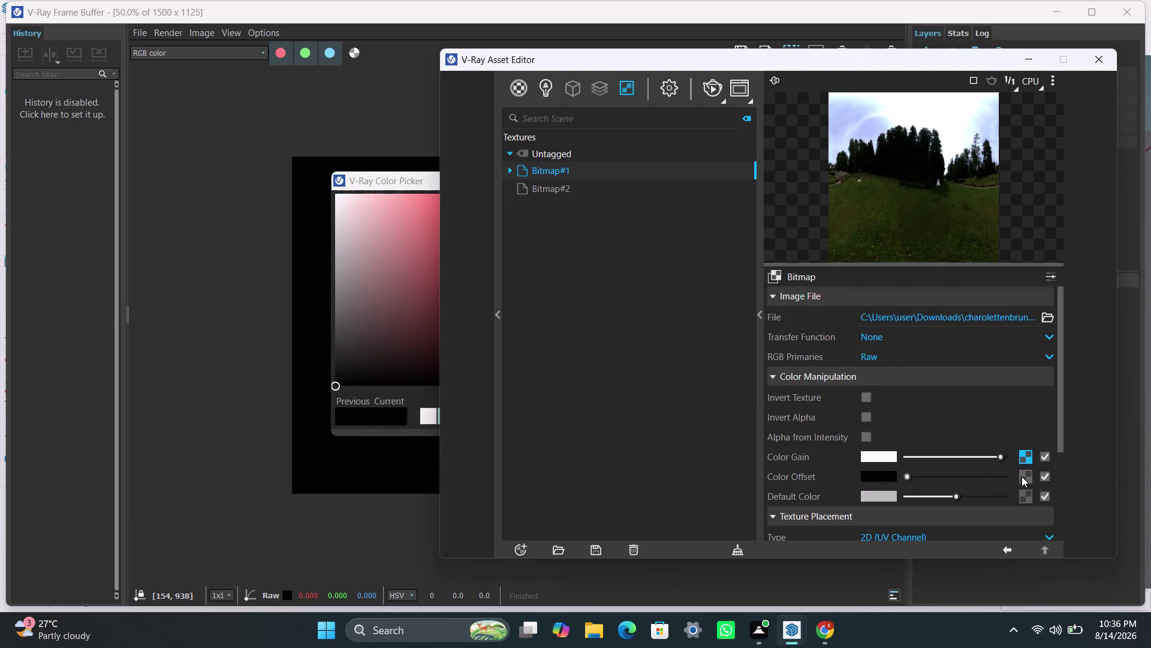
click(1022, 476)
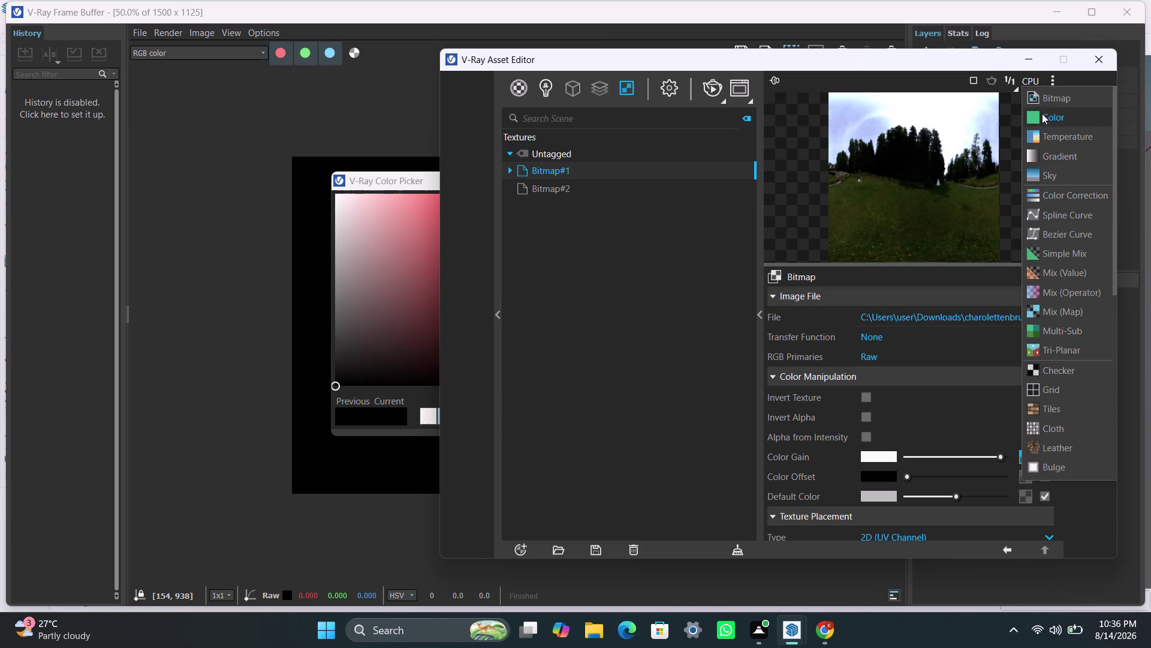
click(1043, 102)
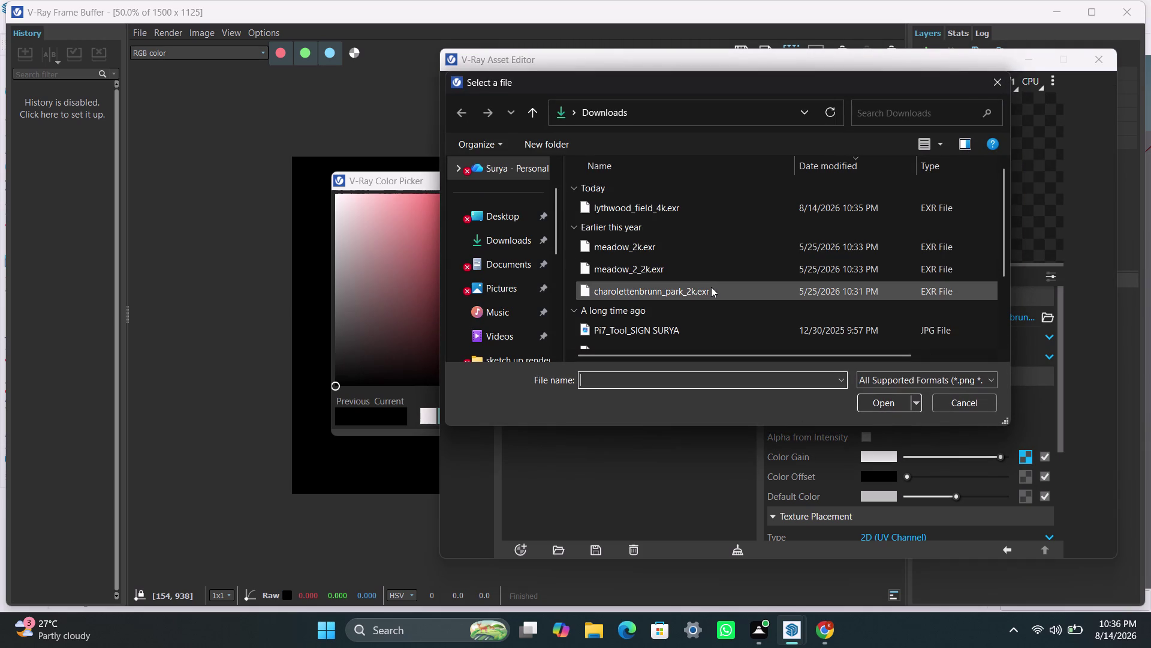
click(710, 287)
click(891, 403)
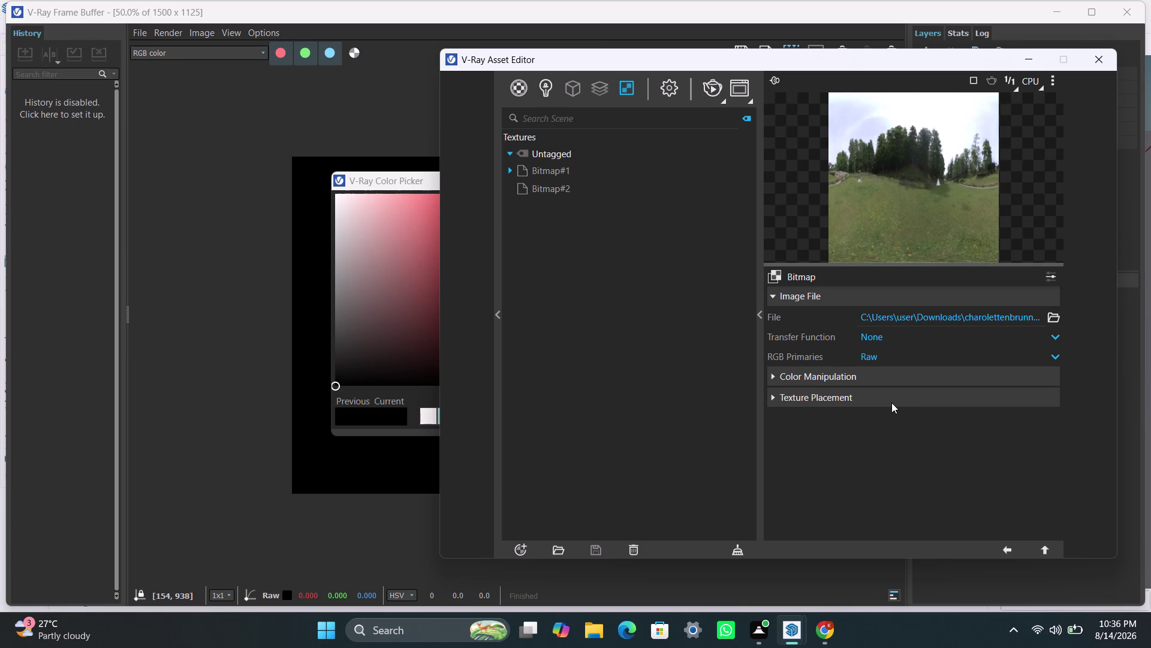
click(709, 88)
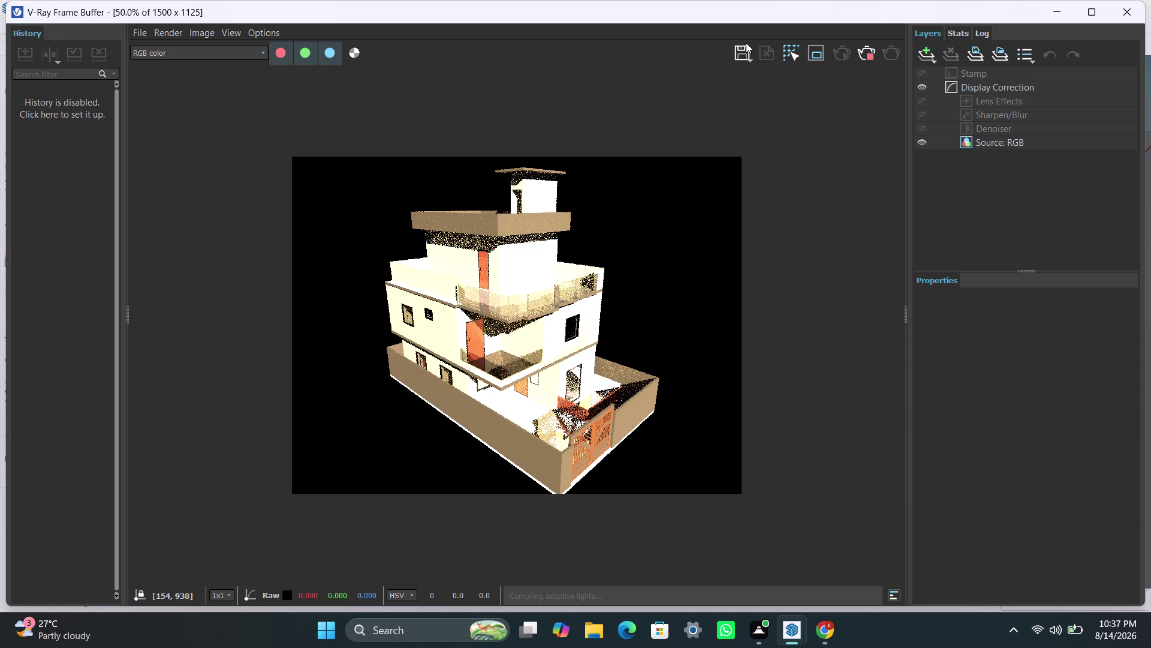
Stop the in-progress duplex render and put the Frame Buffer away.
click(868, 60)
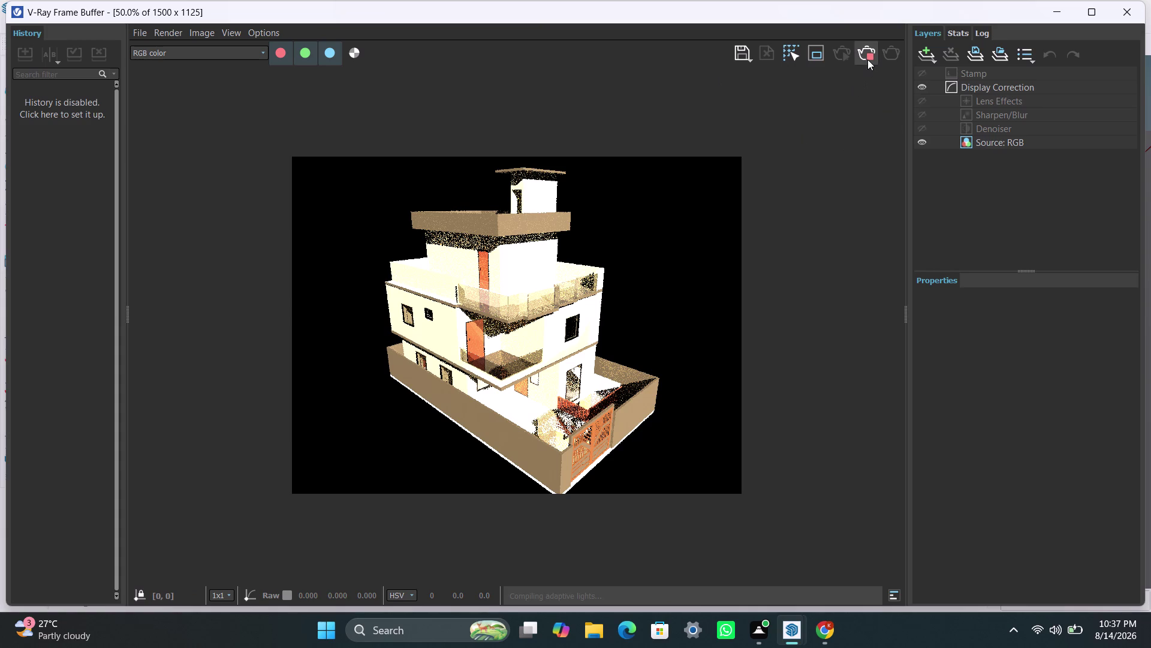
click(1048, 6)
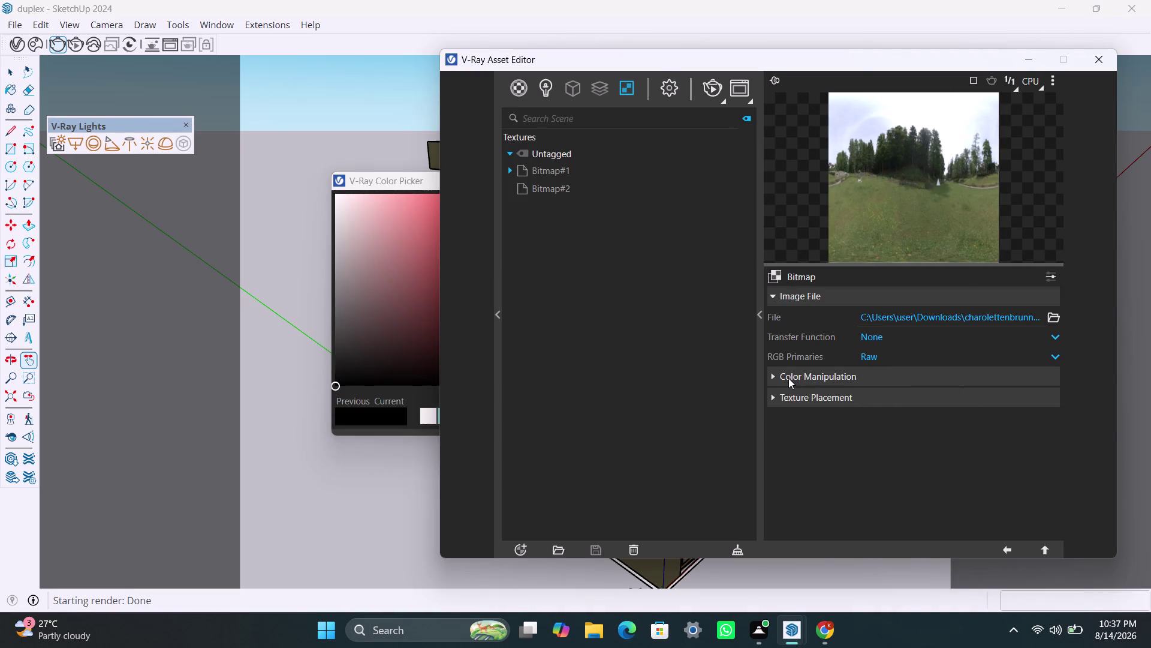
Set the park bitmap's transfer function to sRGB, pick RGB primaries, and render.
click(879, 332)
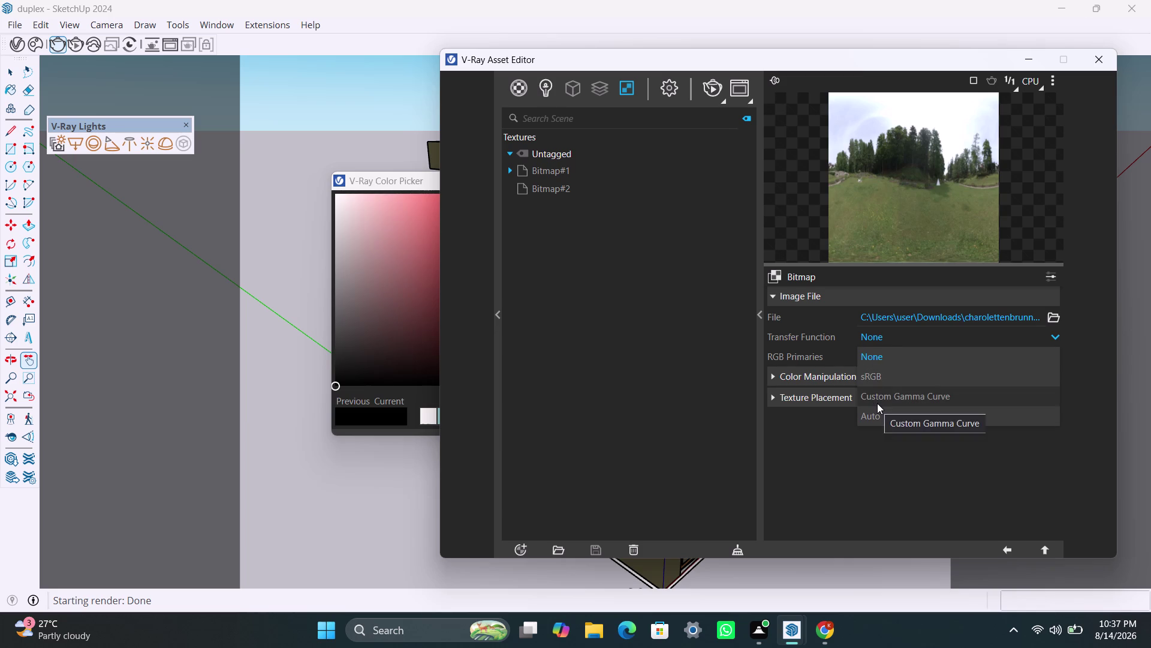
click(878, 379)
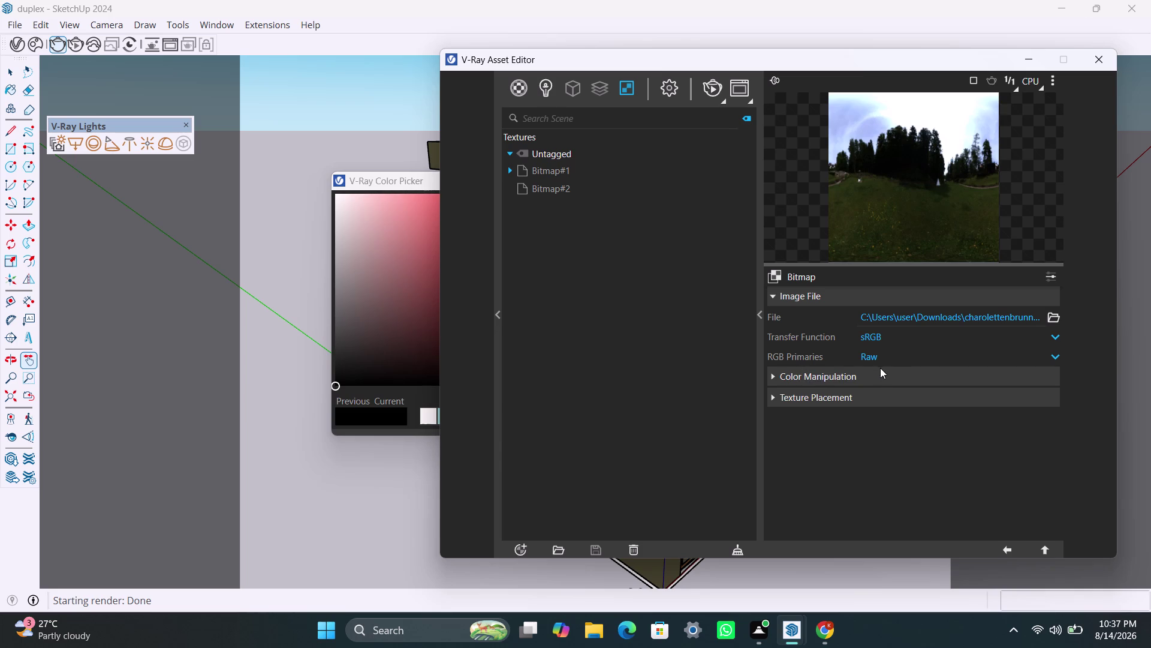
click(888, 356)
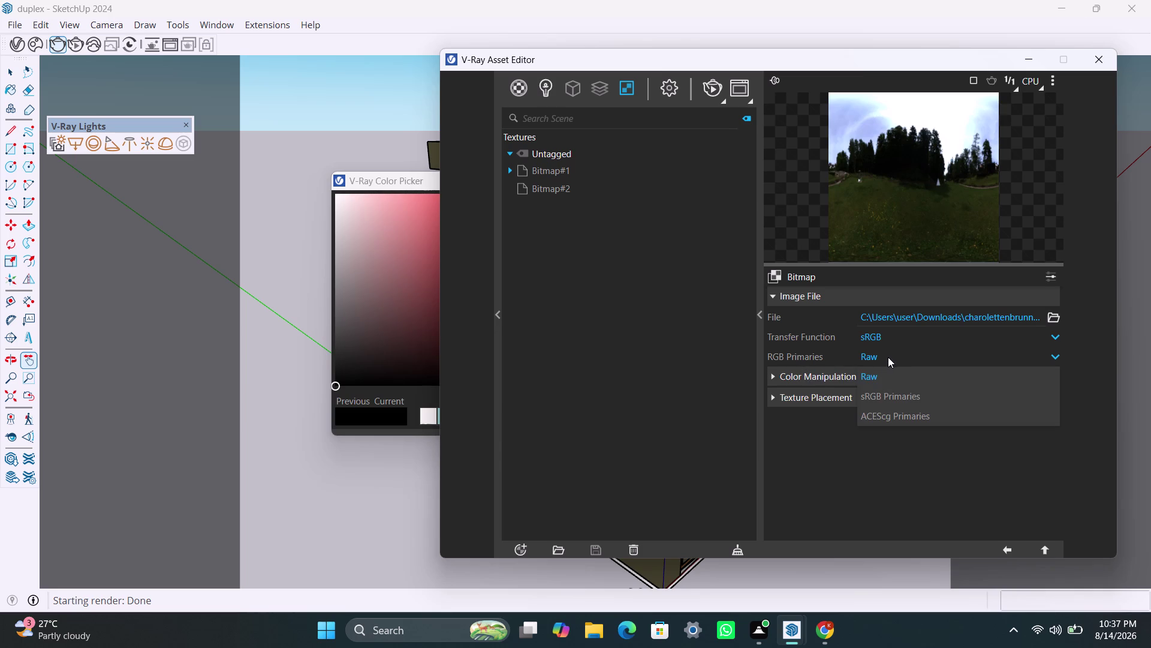
click(696, 455)
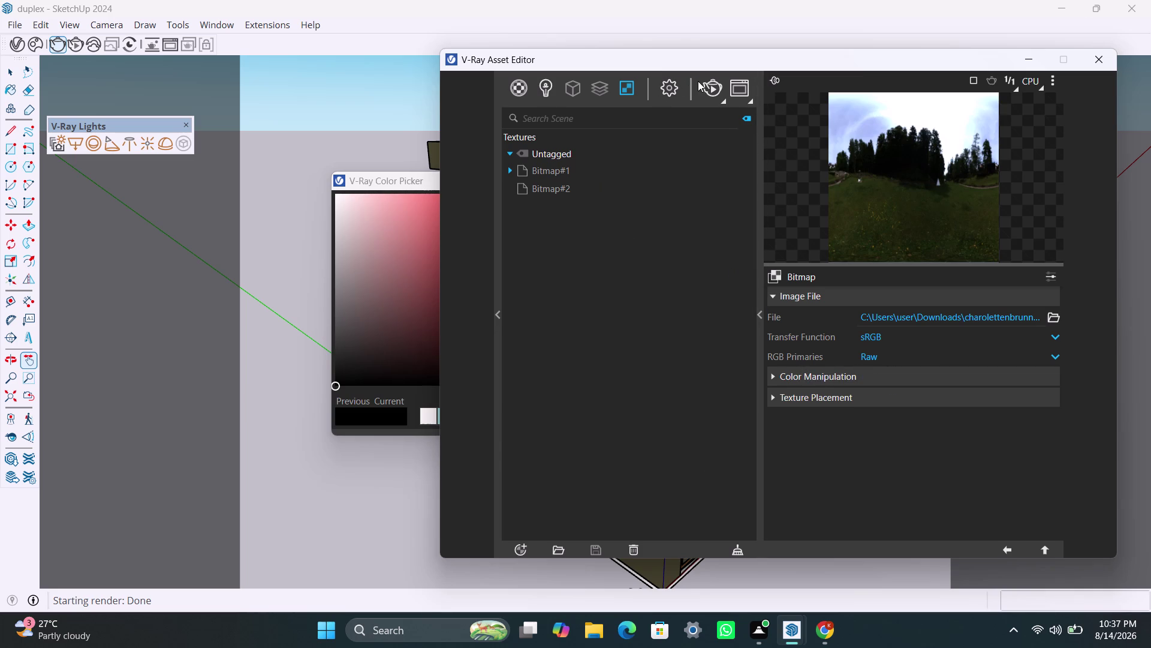
click(712, 87)
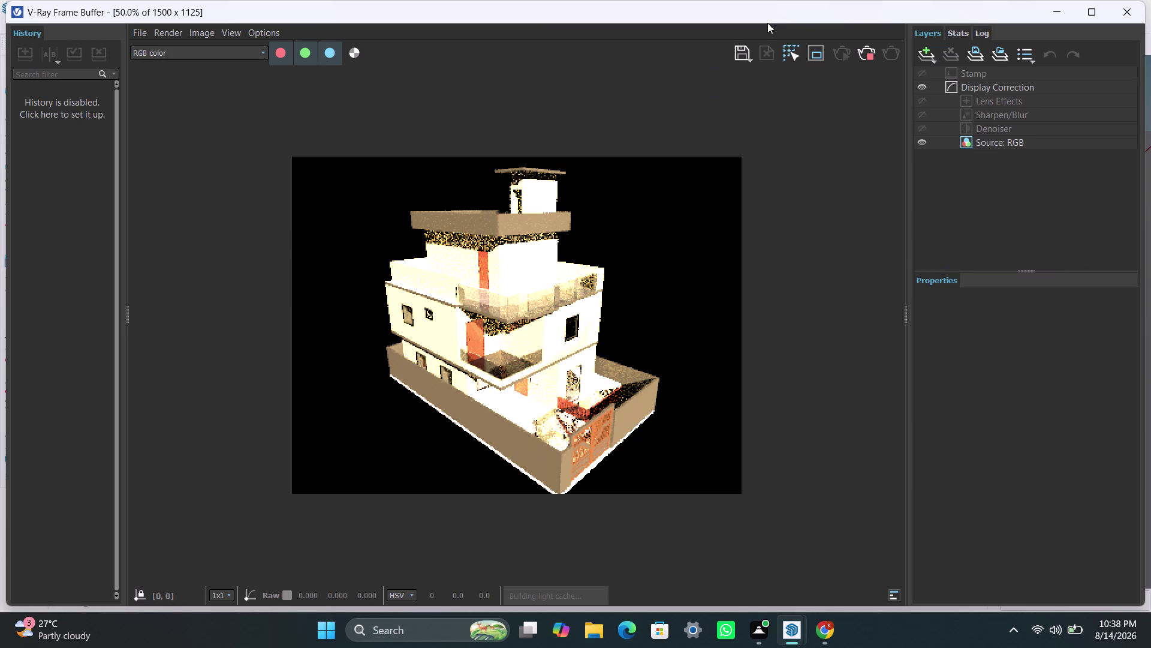
Let the duplex render finish, then switch to the Asset Editor from the taskbar.
click(865, 50)
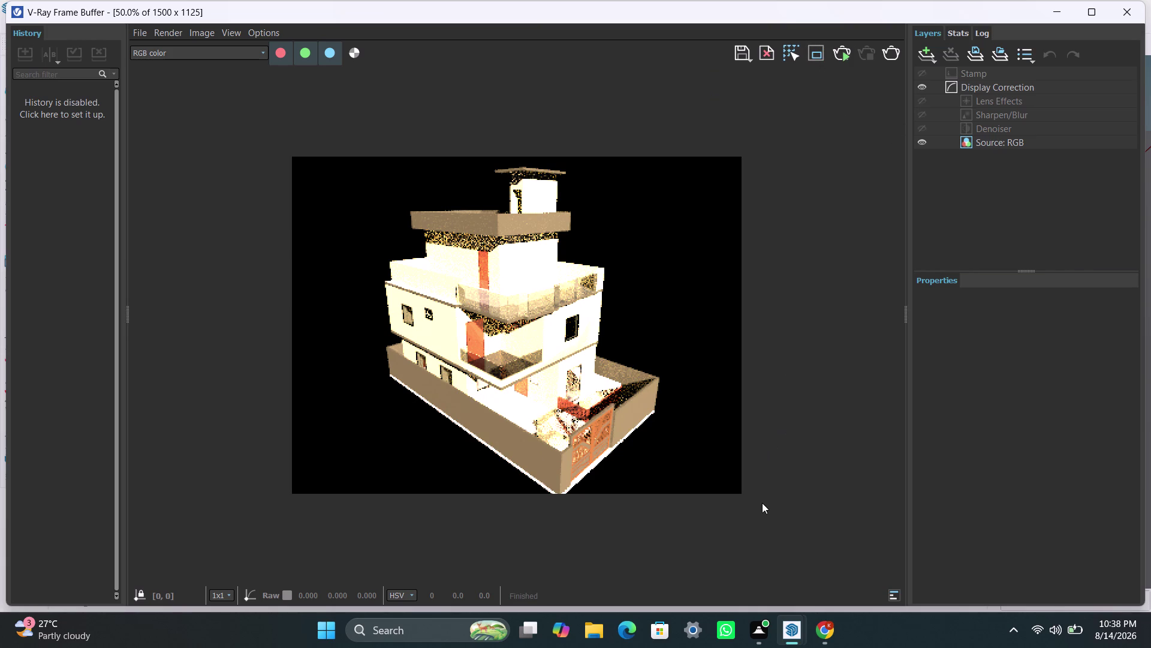
click(801, 628)
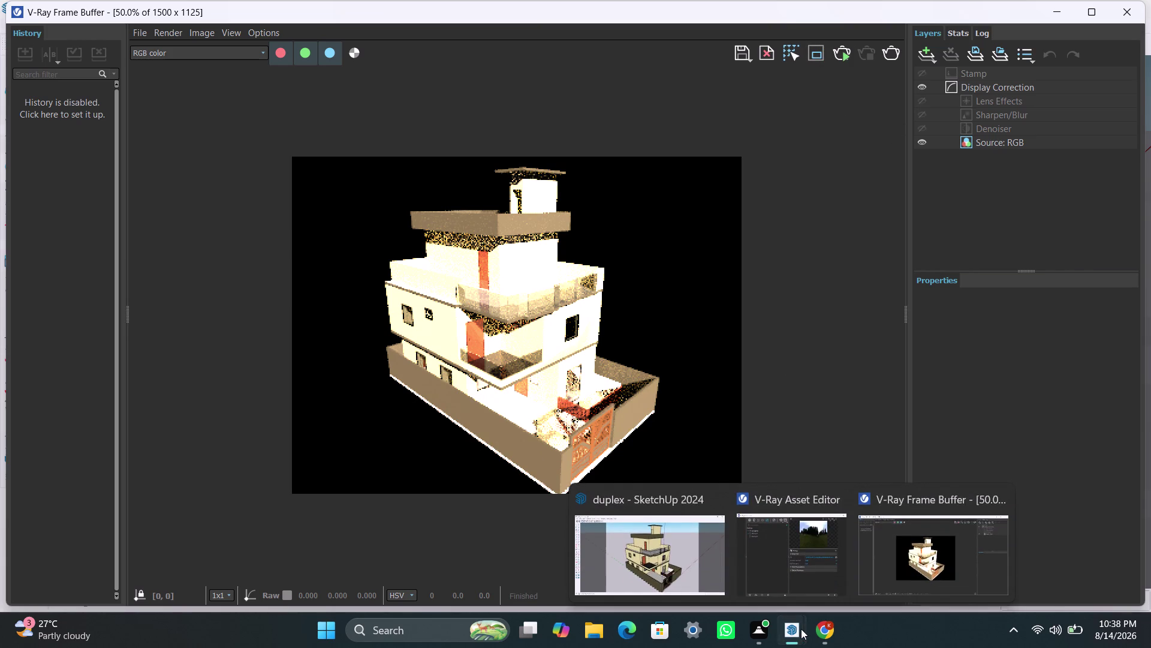
click(816, 562)
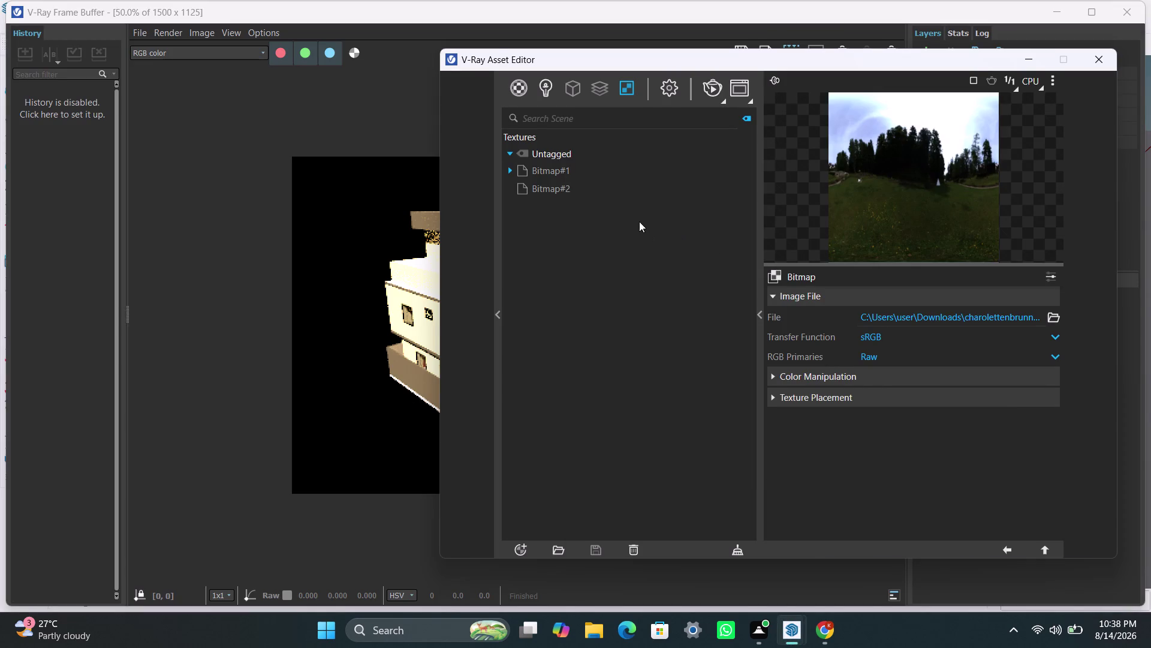
Delete Bitmap#1 from the Textures list, then show the Materials list.
click(589, 185)
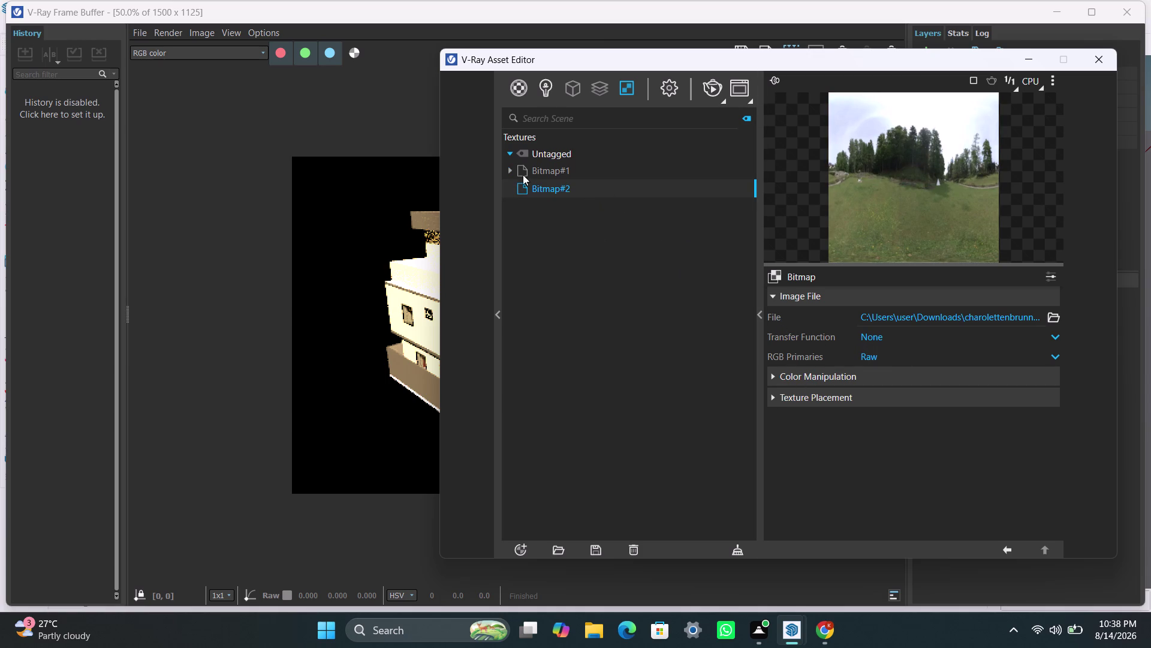
click(544, 164)
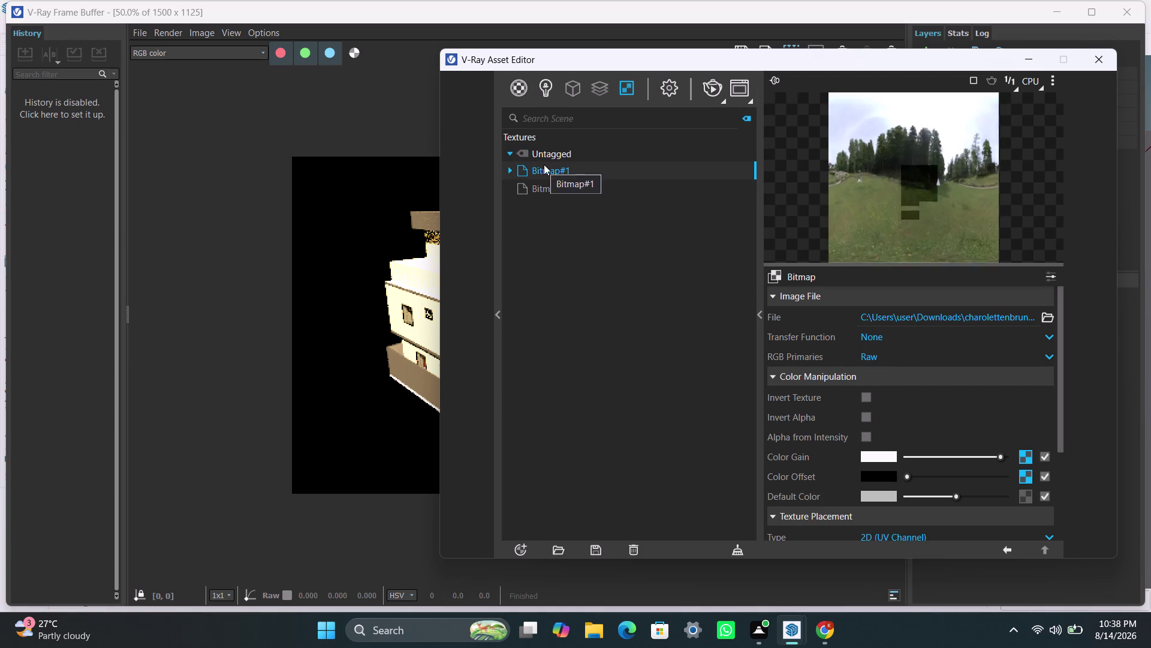
right_click(587, 175)
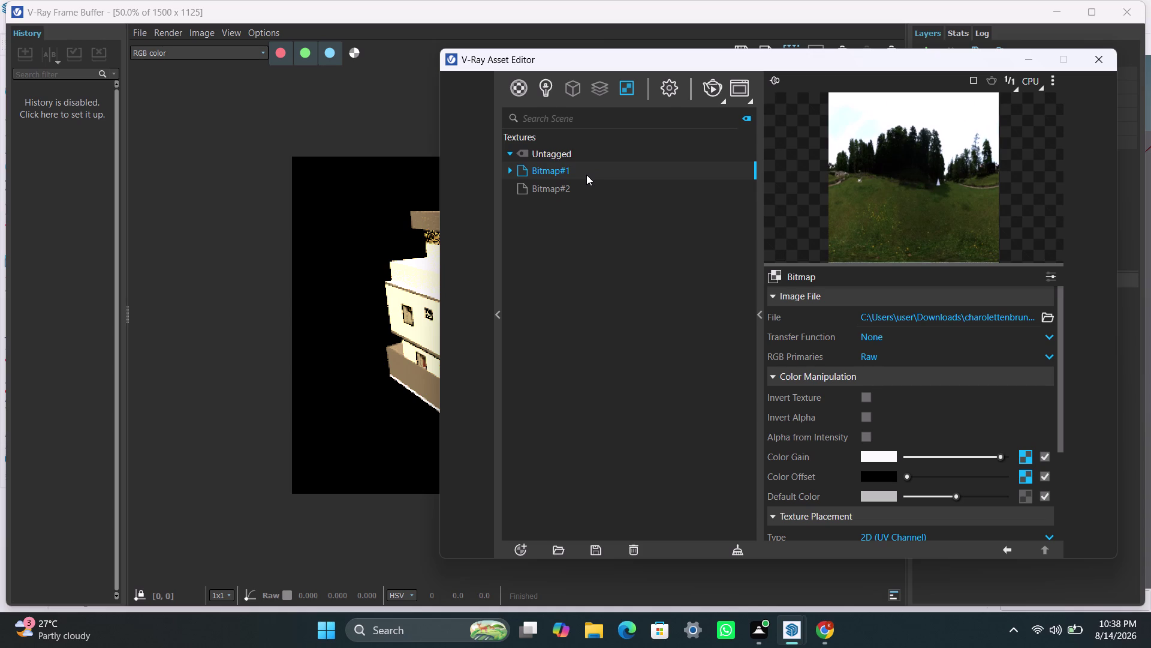
click(600, 264)
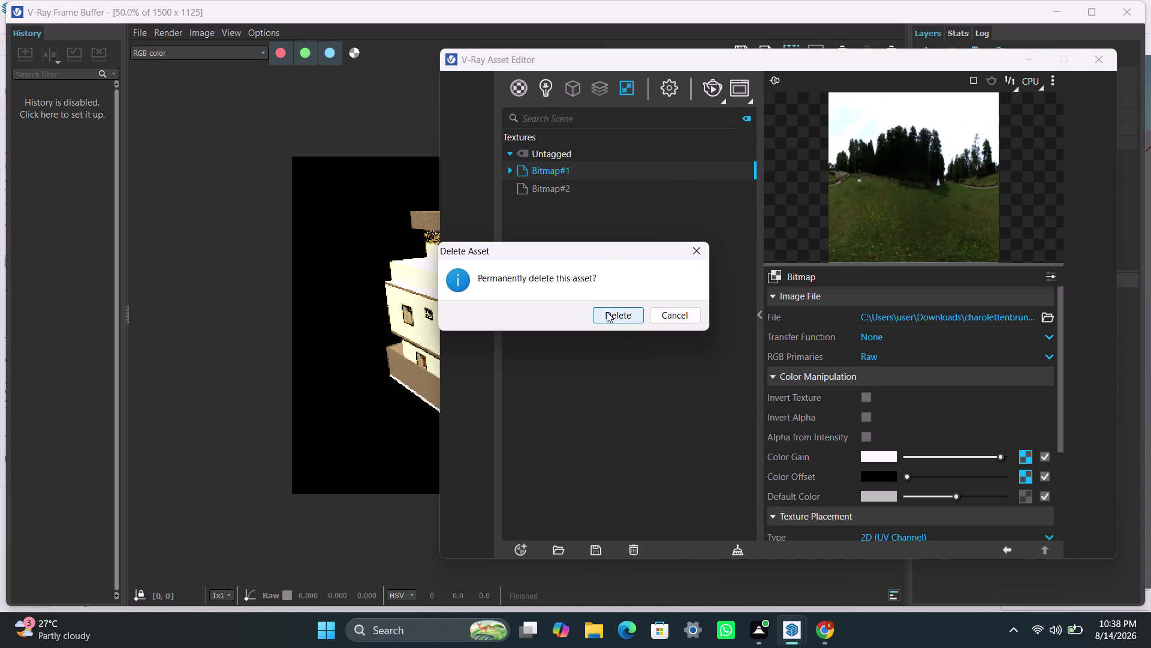
click(607, 312)
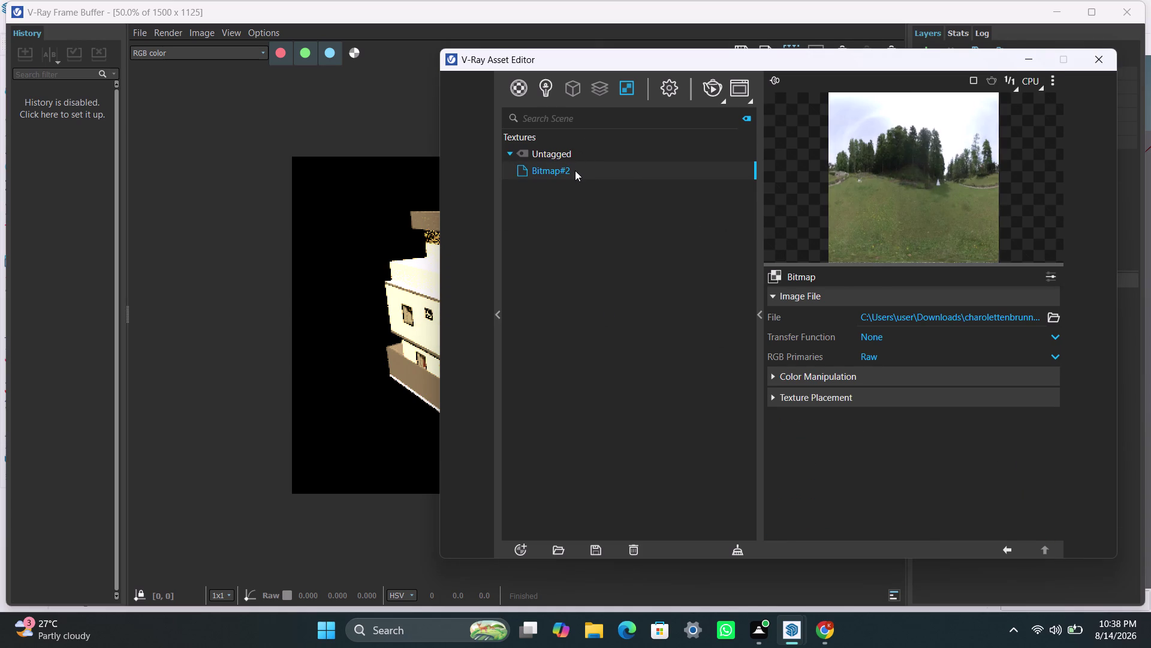
right_click(575, 170)
click(587, 252)
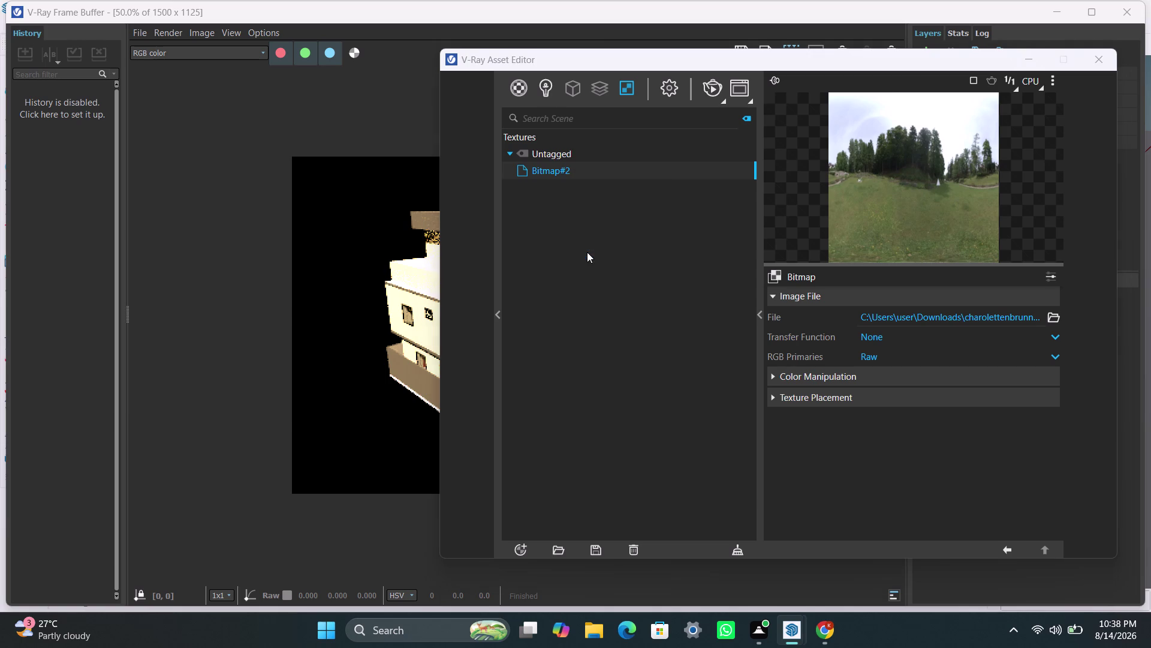
click(611, 312)
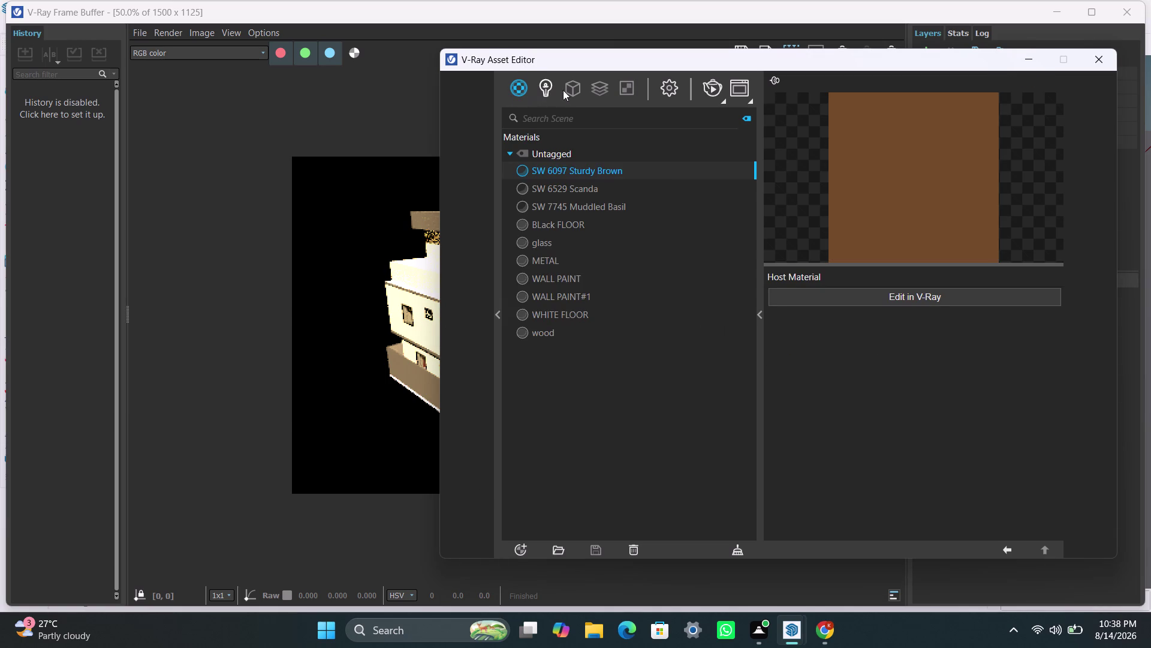
Add a Bitmap texture loading charlottenbrunn_park_2k.exr from Downloads.
click(623, 92)
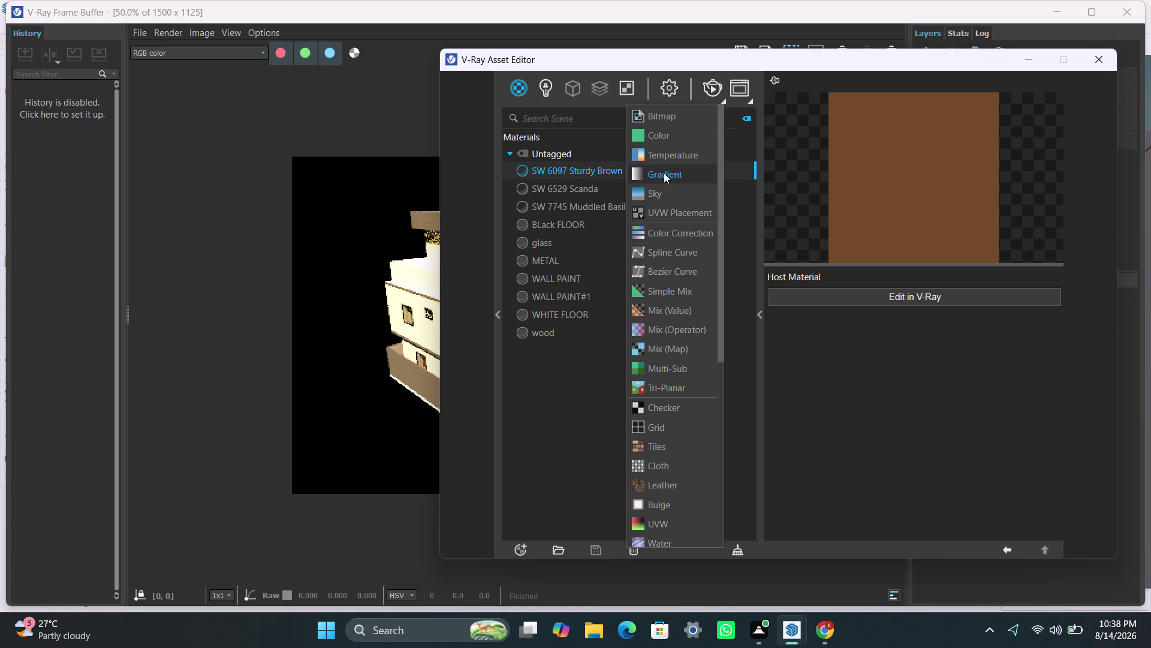
click(659, 188)
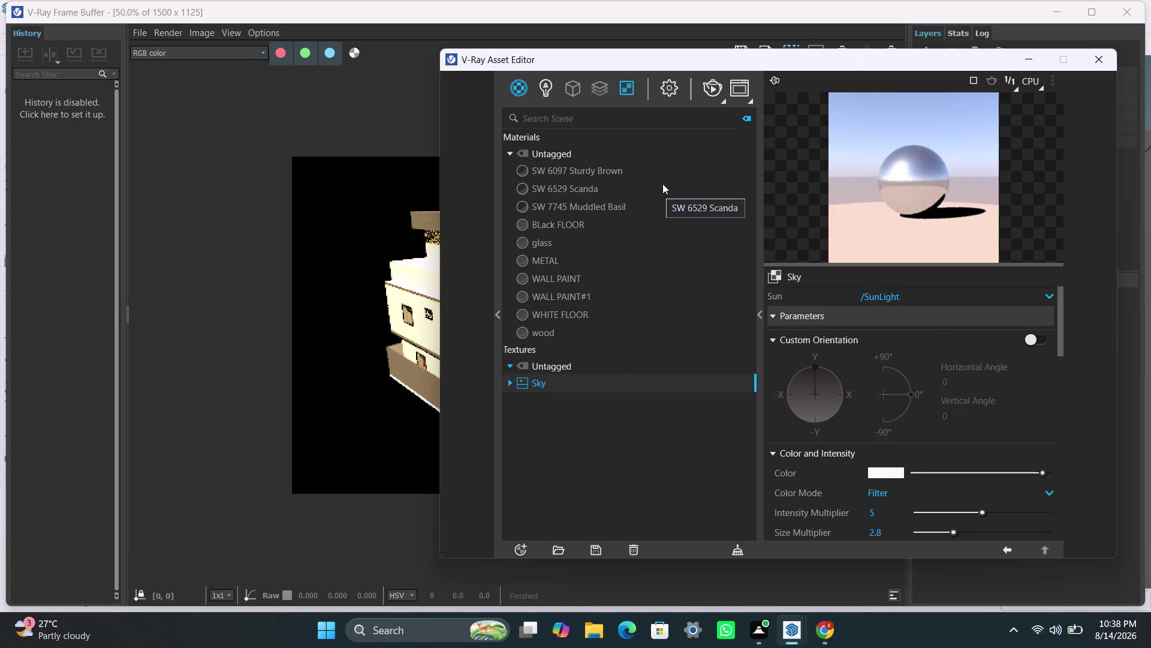
click(793, 275)
click(778, 275)
click(794, 291)
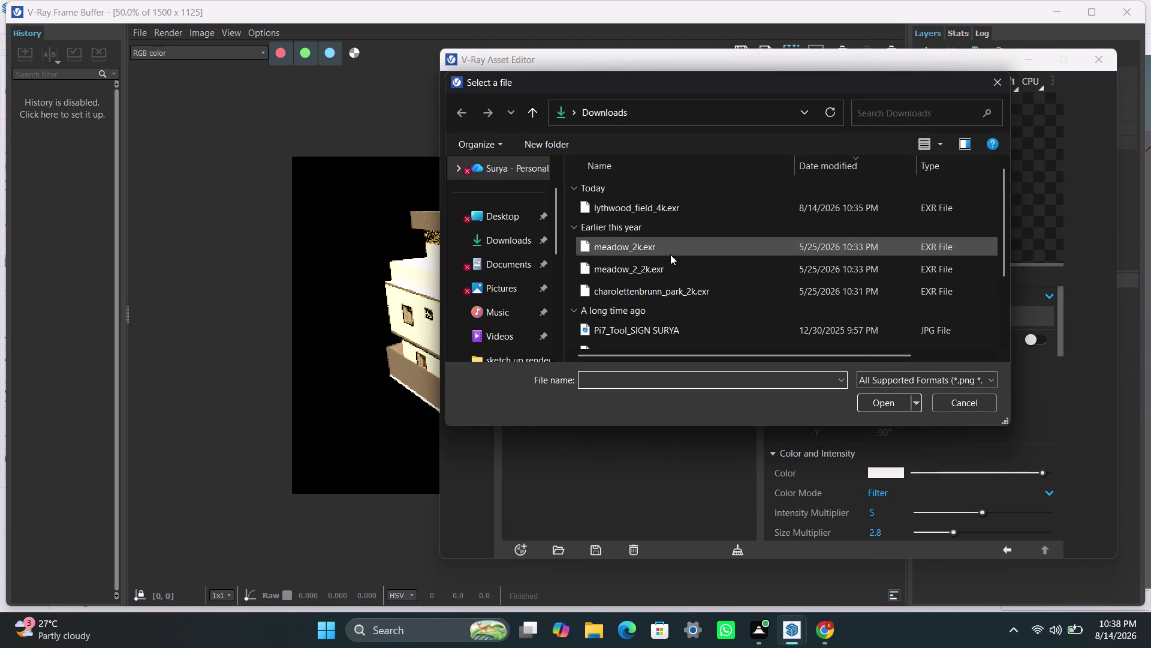
click(681, 289)
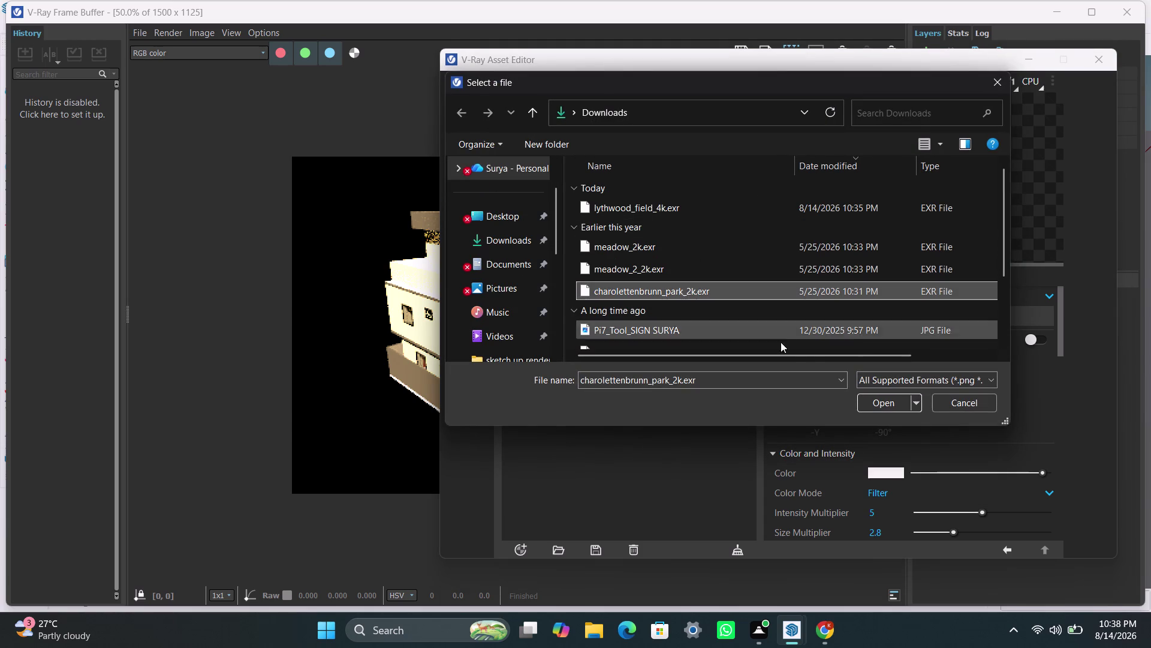
click(865, 405)
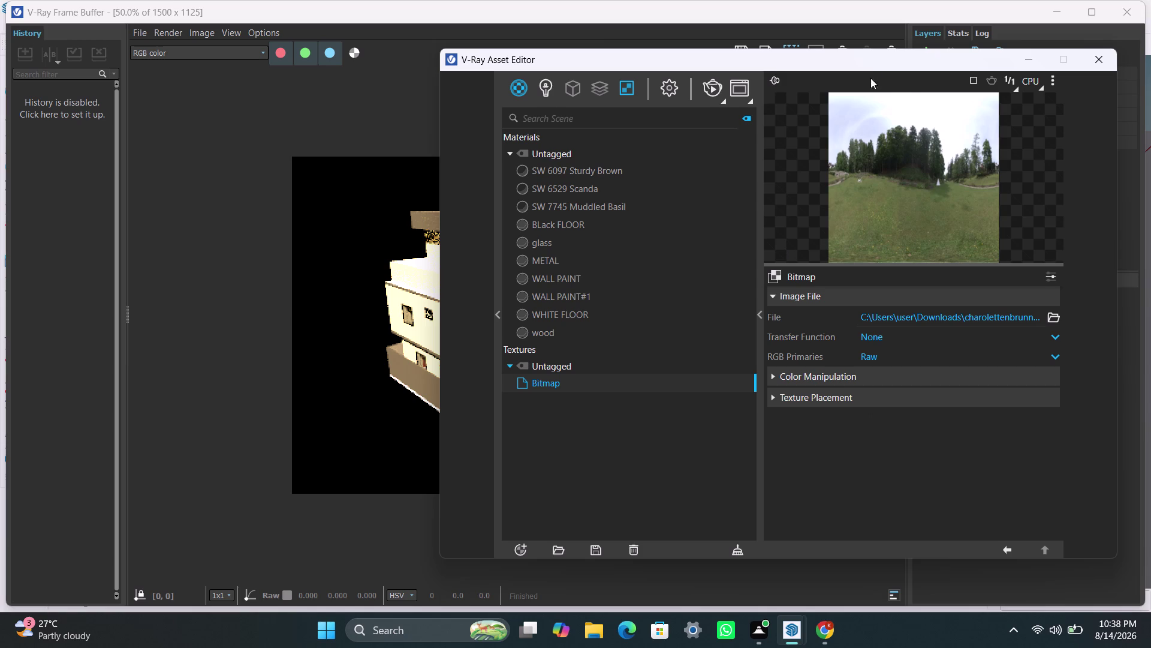
Render the duplex with the new texture and return to the SketchUp model.
click(712, 91)
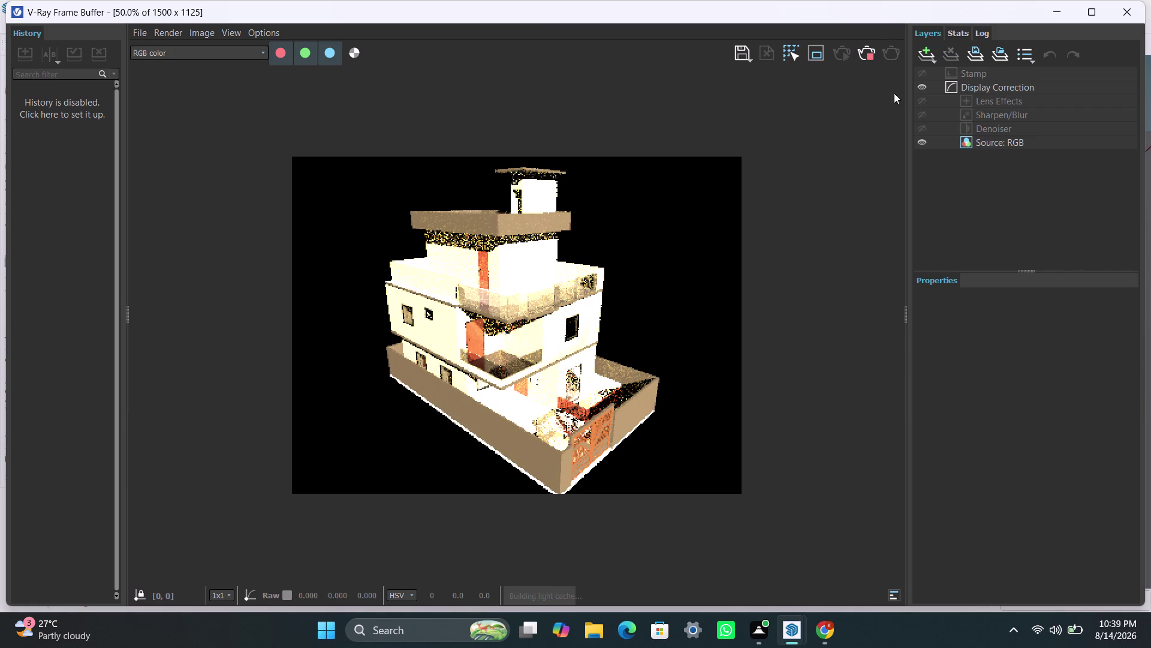
click(867, 56)
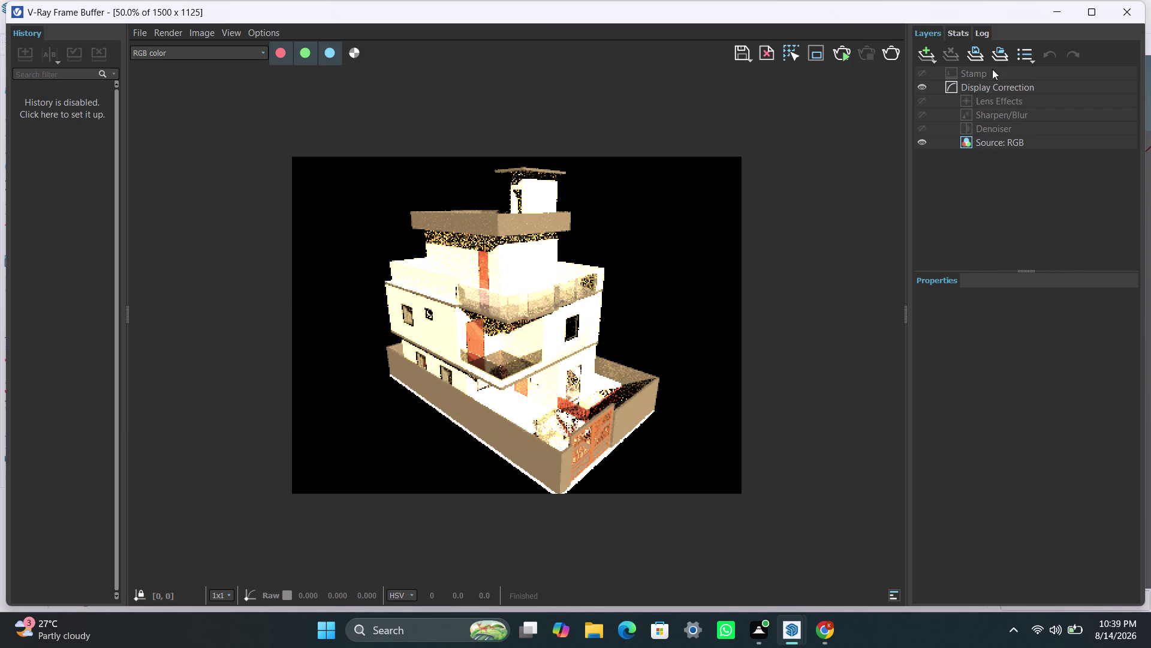
click(1040, 10)
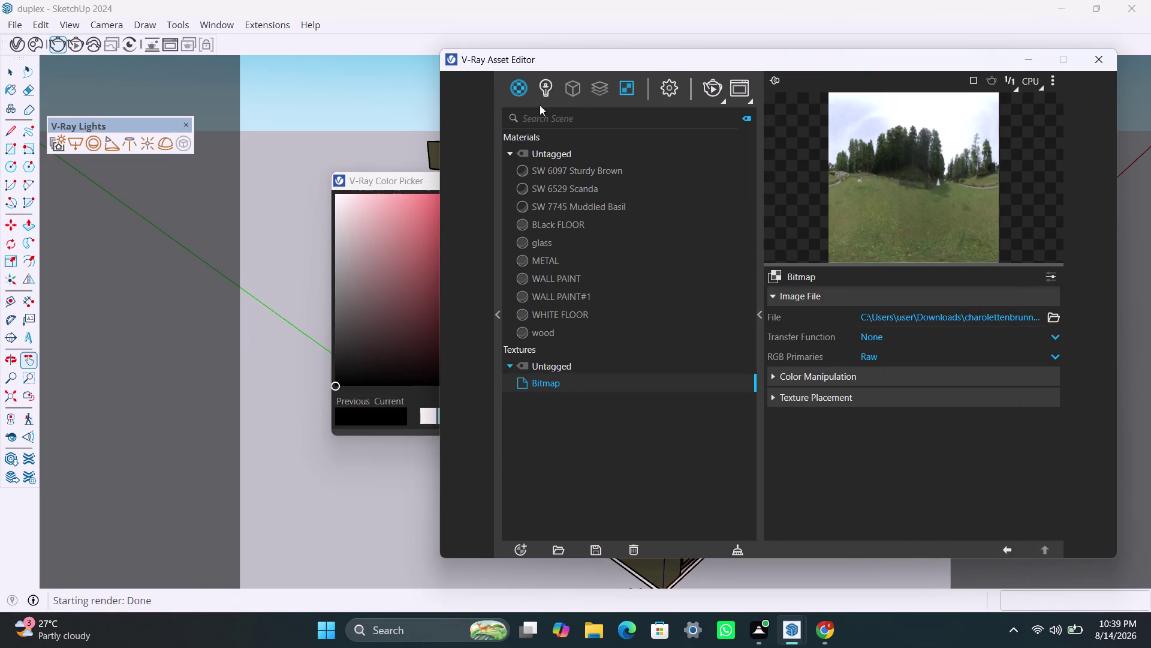
In the Lights list, set the Dome Light intensity to 1, then 10.
click(540, 85)
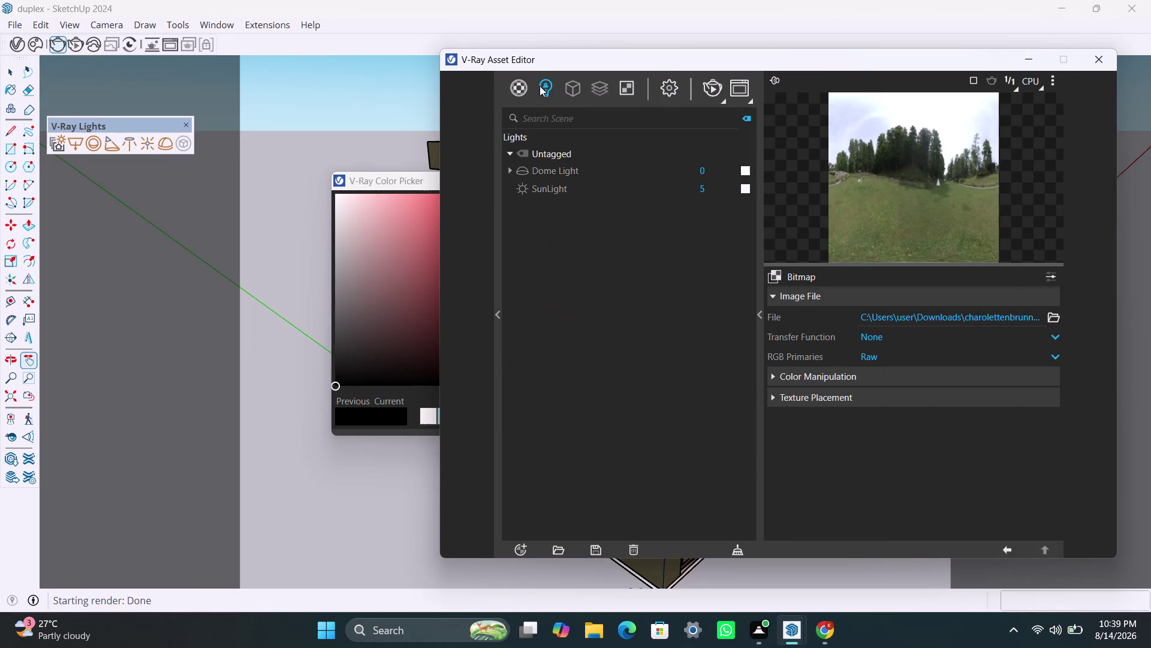
drag(715, 163, 694, 161)
key(1)
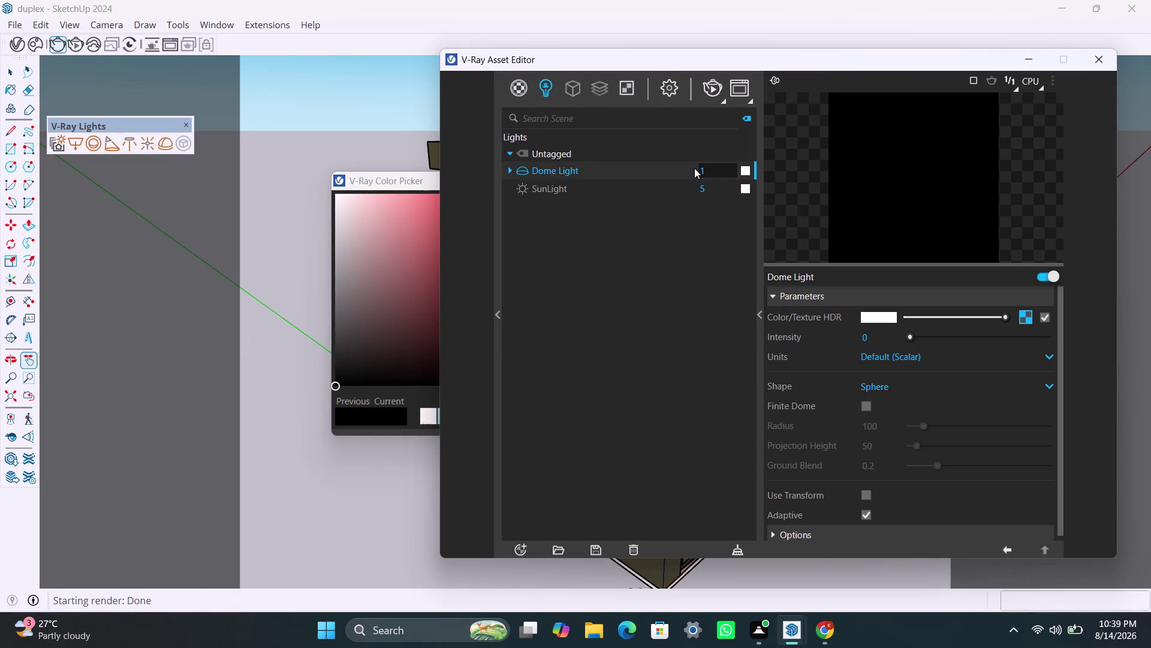
click(682, 266)
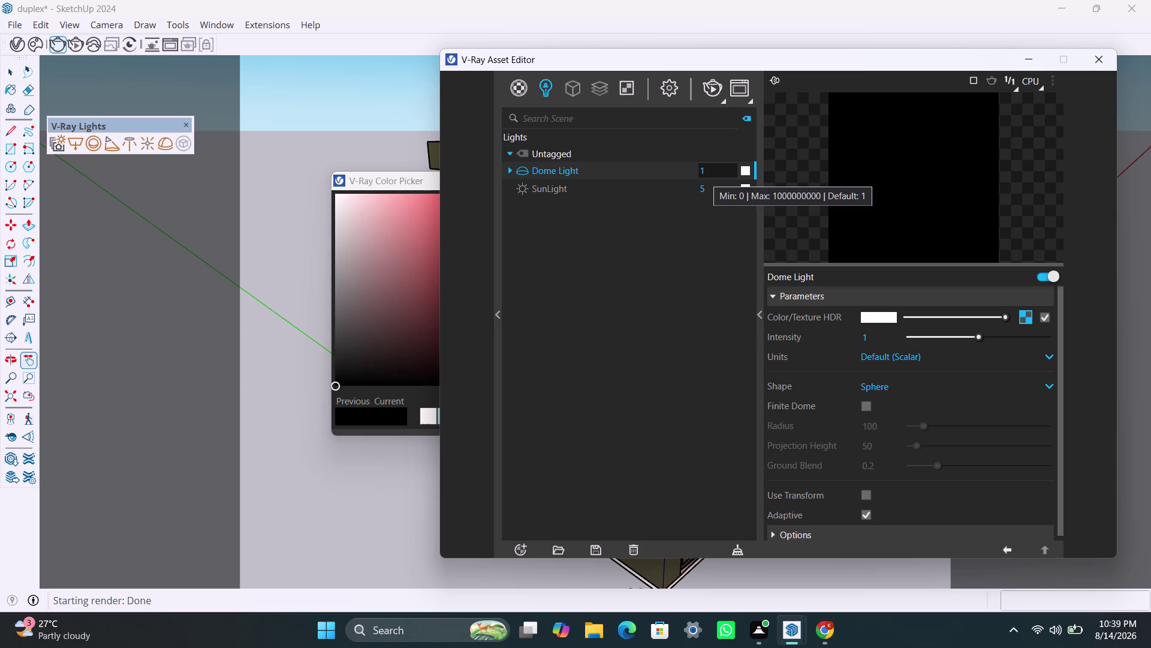
drag(712, 172, 696, 172)
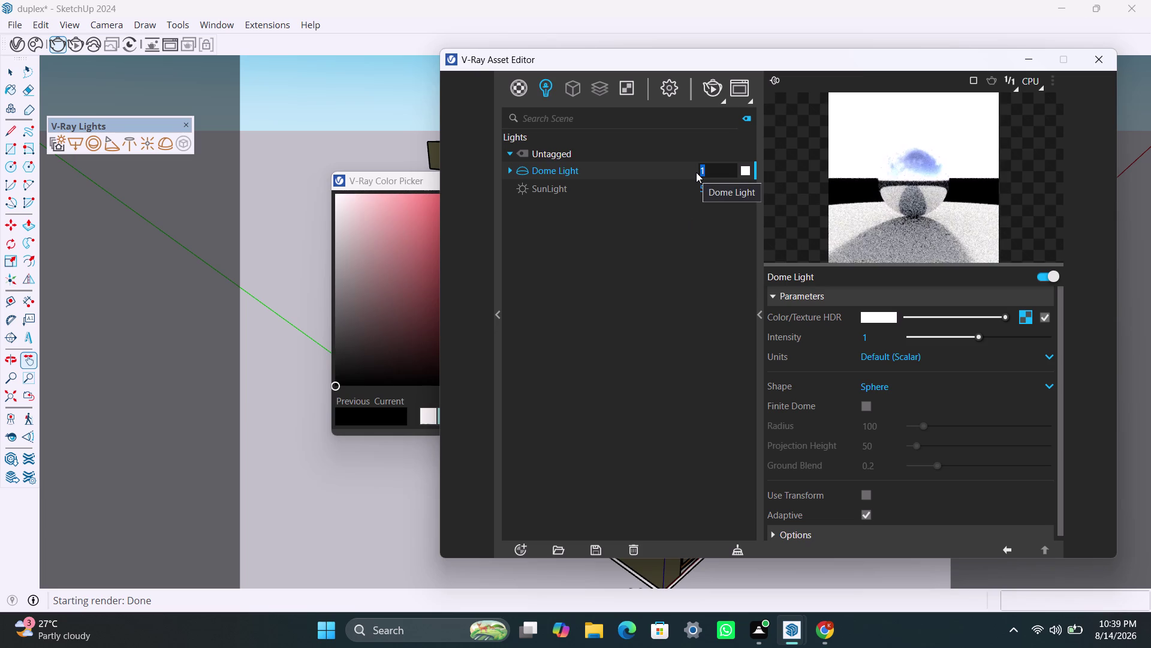
text(10)
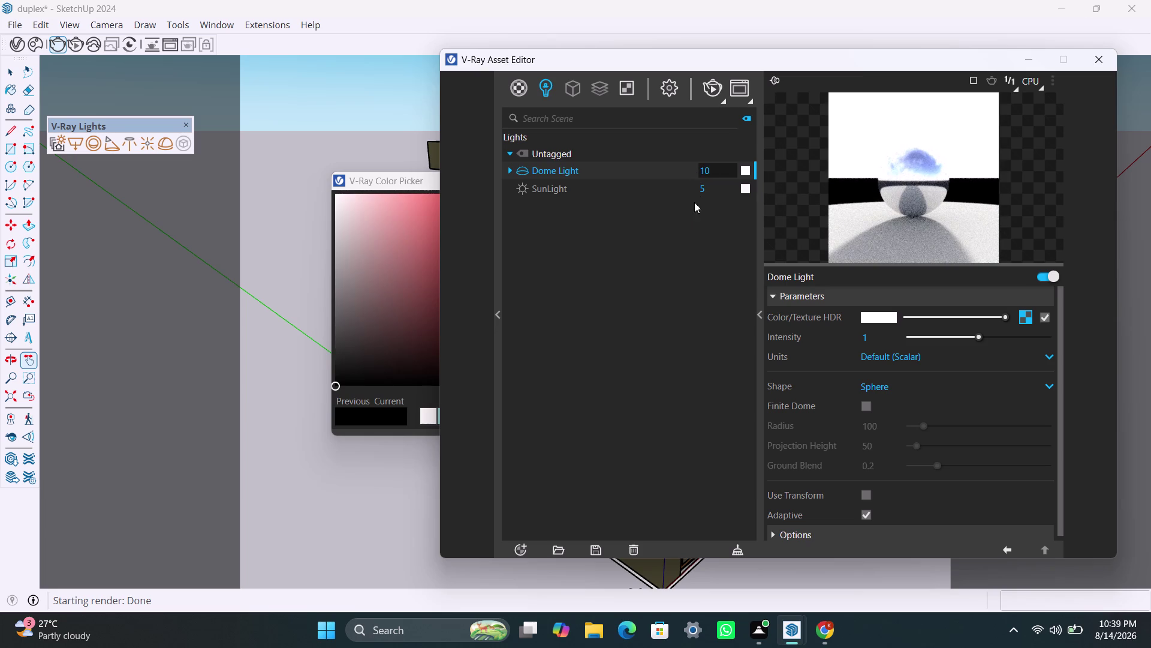
click(686, 223)
Lower the Dome Light intensity to 2, then settle on 3.
click(1026, 315)
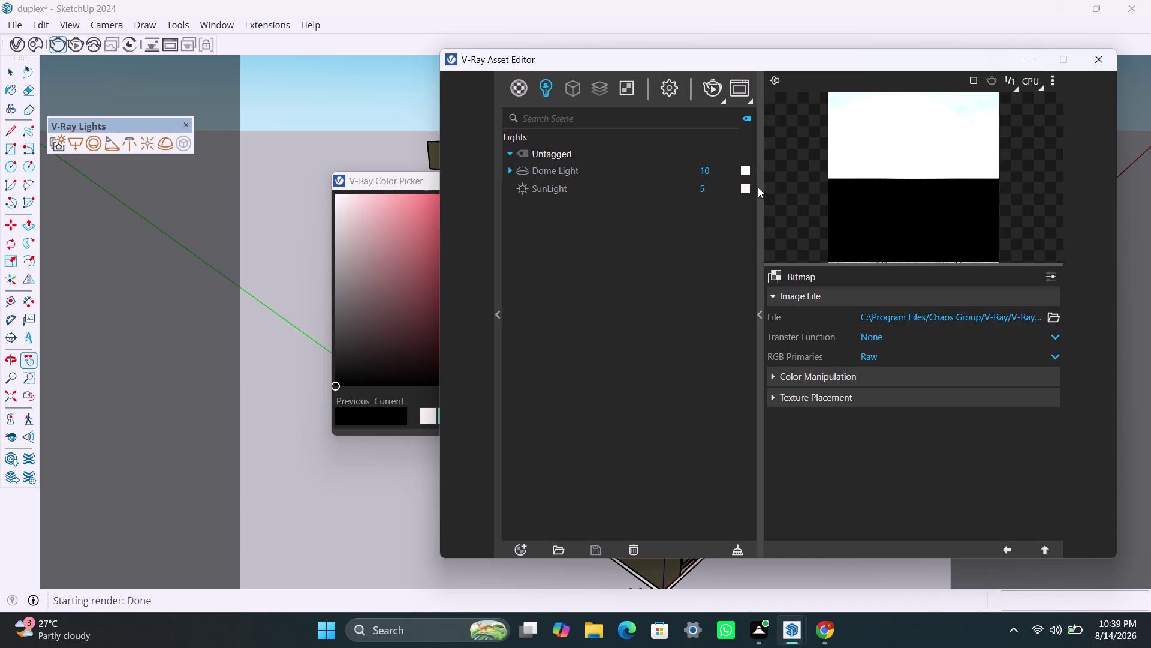
drag(729, 170, 659, 172)
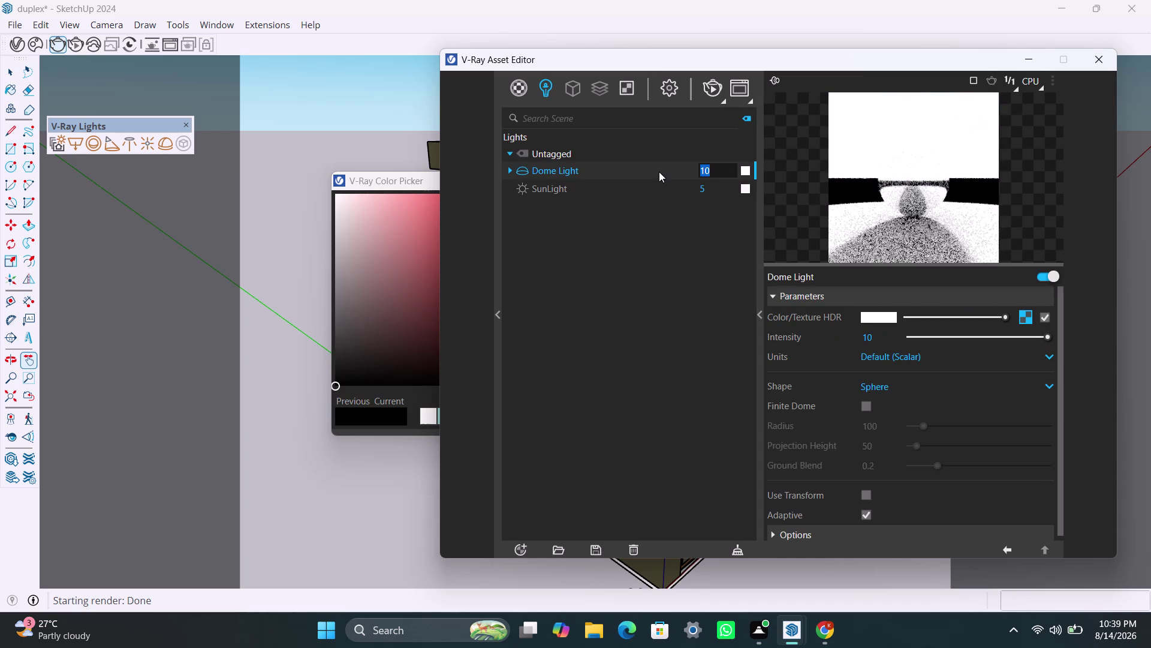
key(2)
click(654, 270)
click(722, 170)
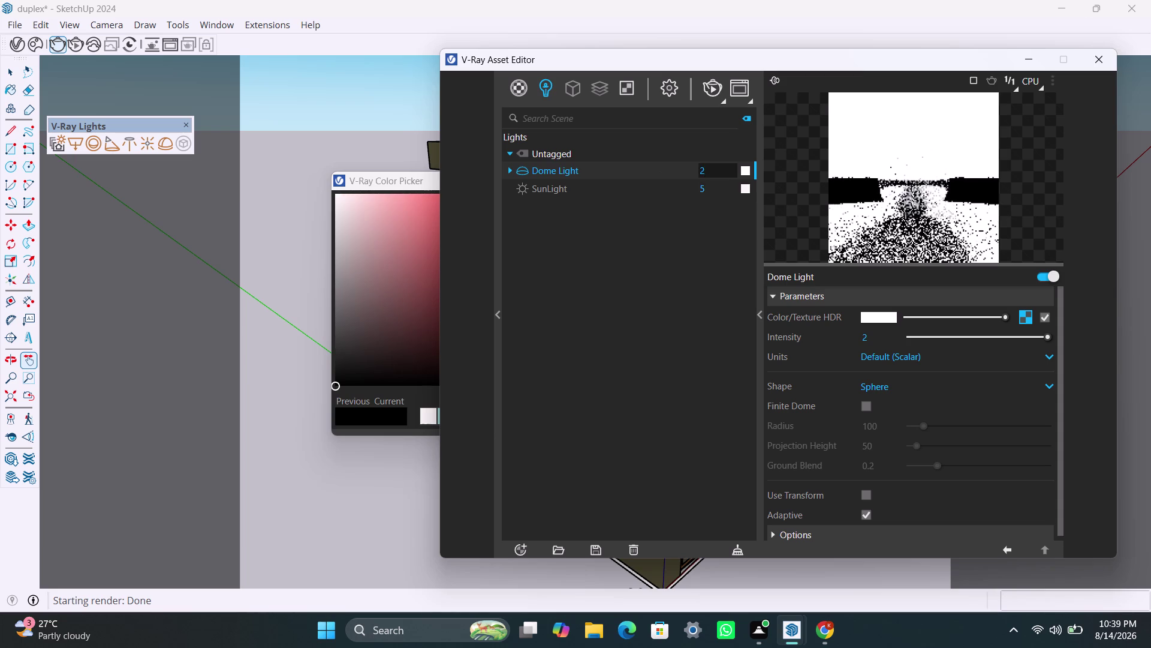
drag(722, 170, 698, 173)
key(3)
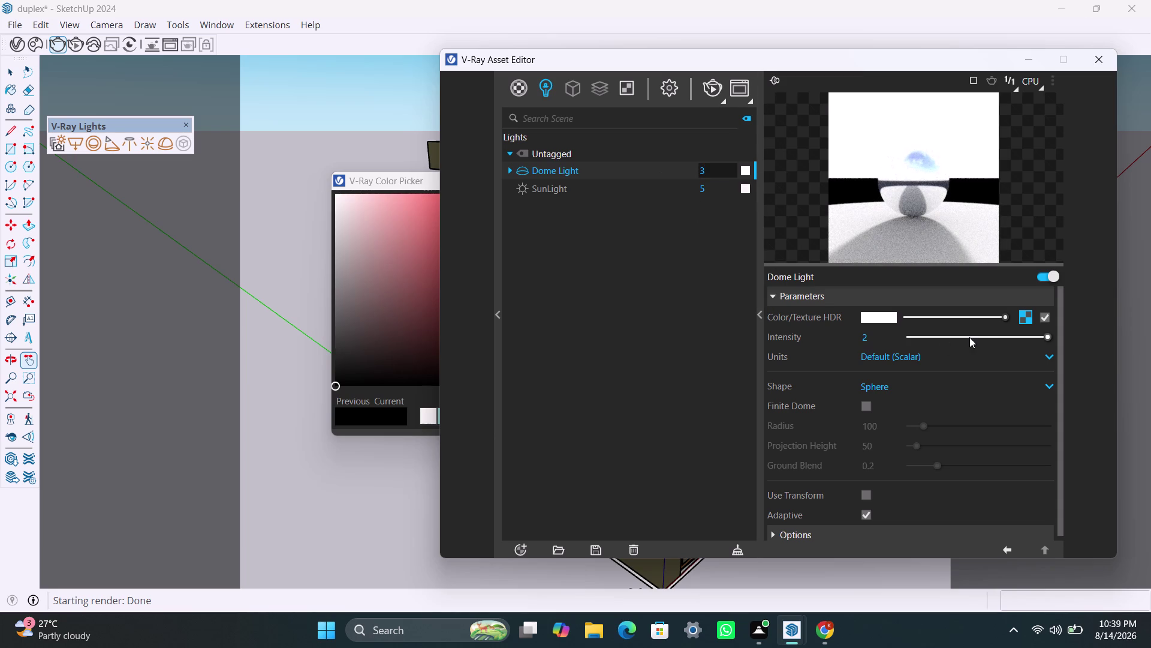
click(1025, 318)
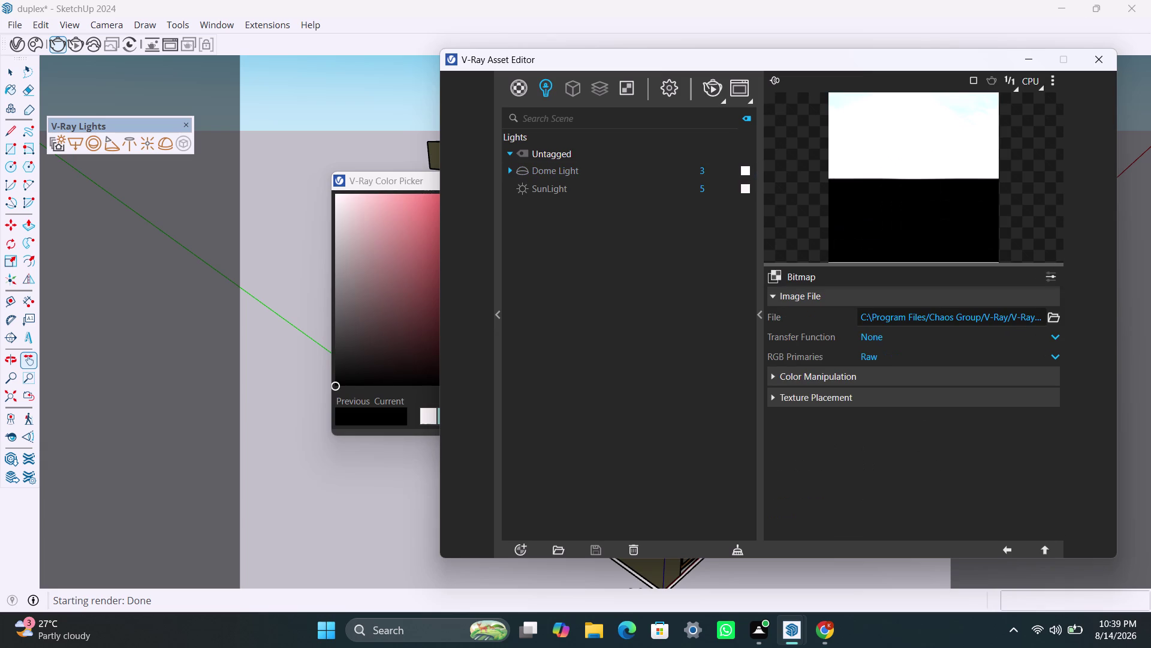
Load charolettenbrunn_park_2k.exr from Downloads as the Dome Light's Bitmap texture.
click(783, 274)
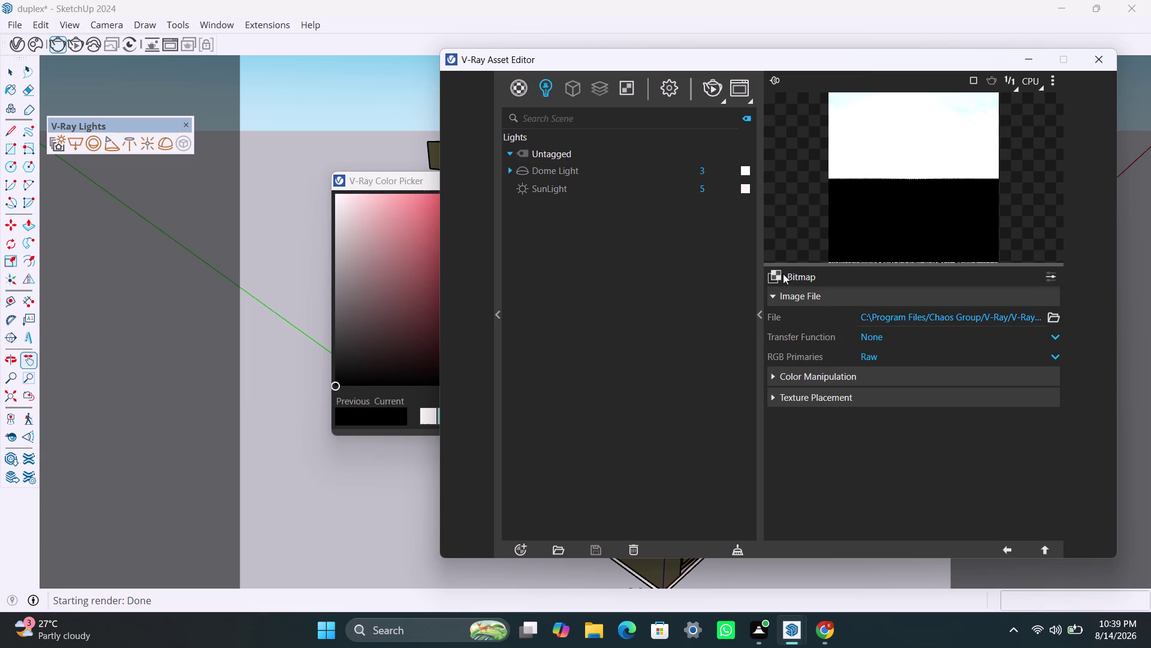
click(779, 274)
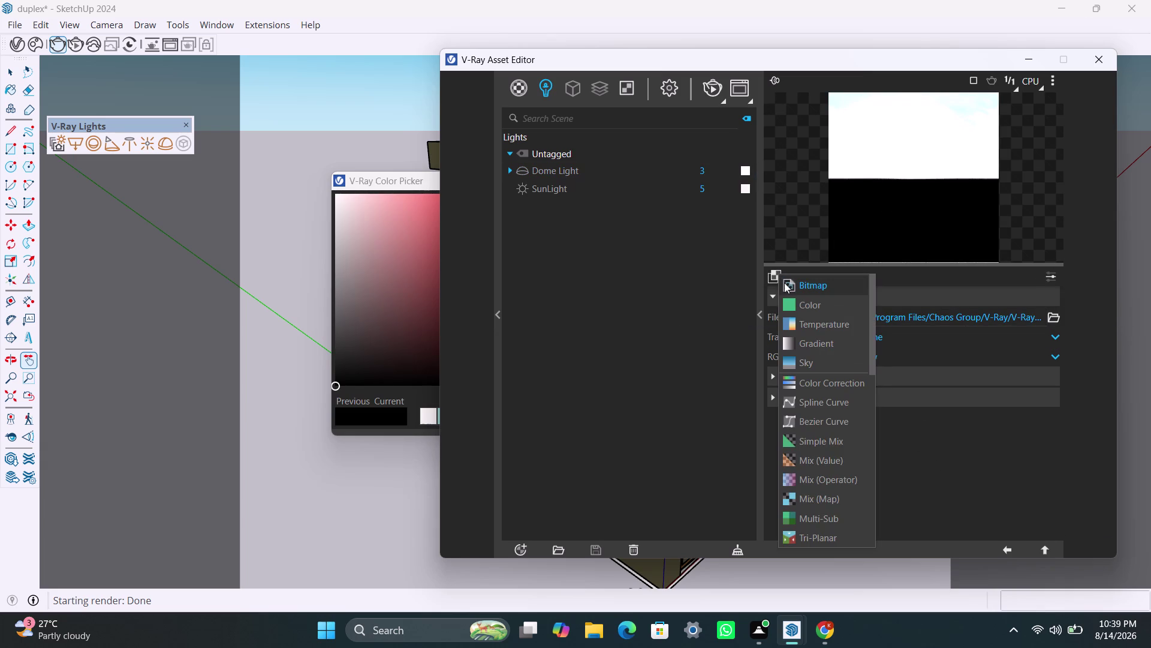
click(785, 283)
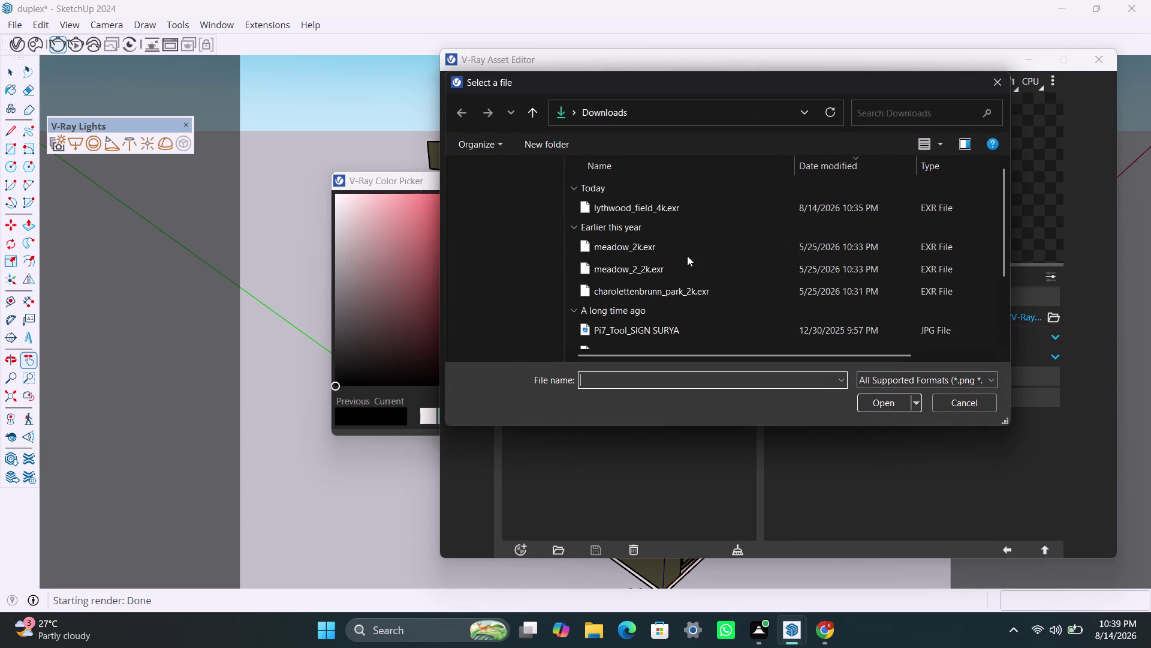
click(651, 287)
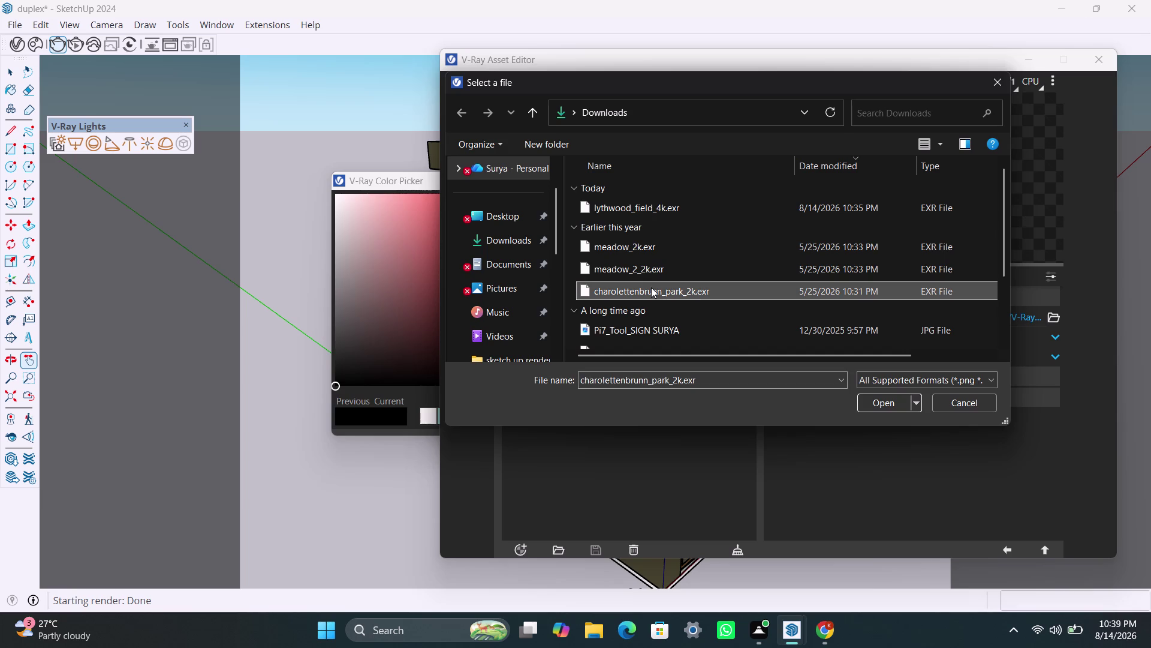
click(899, 405)
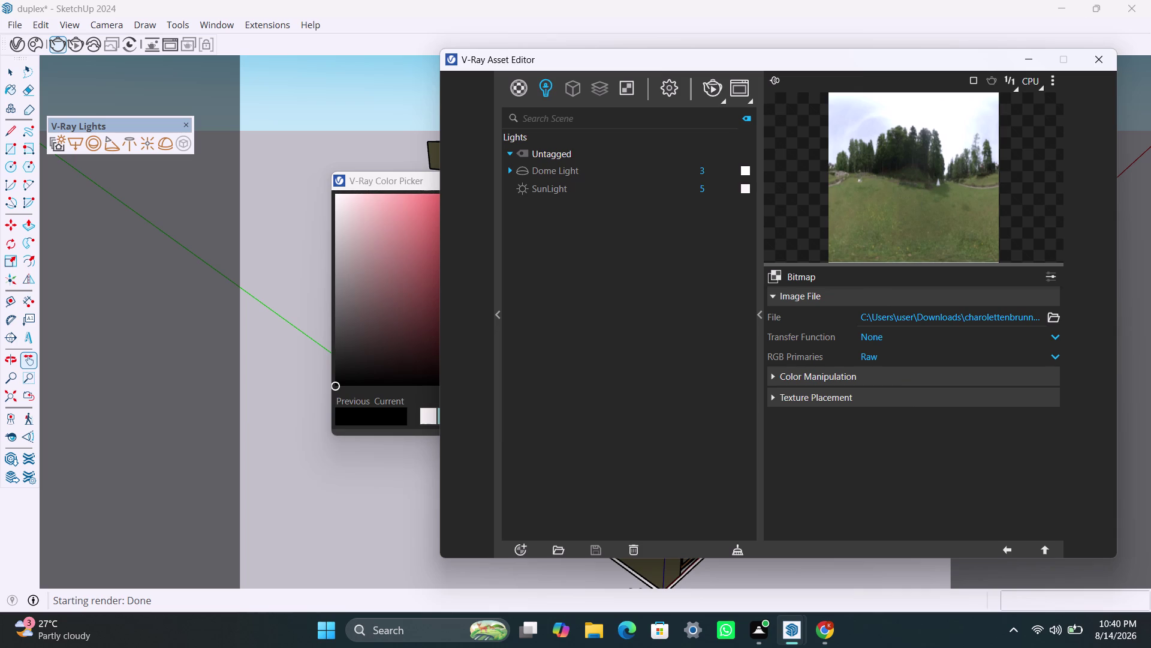
click(711, 88)
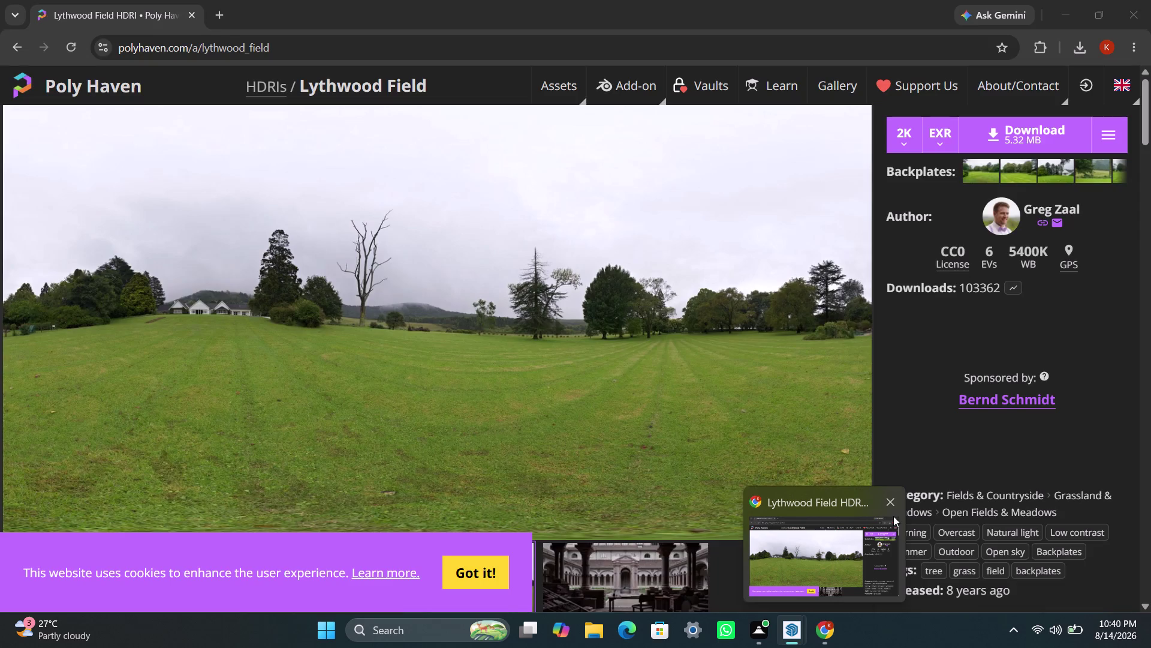
Close the Chrome window showing Lythwood Field and bring the V-Ray windows forward.
click(893, 510)
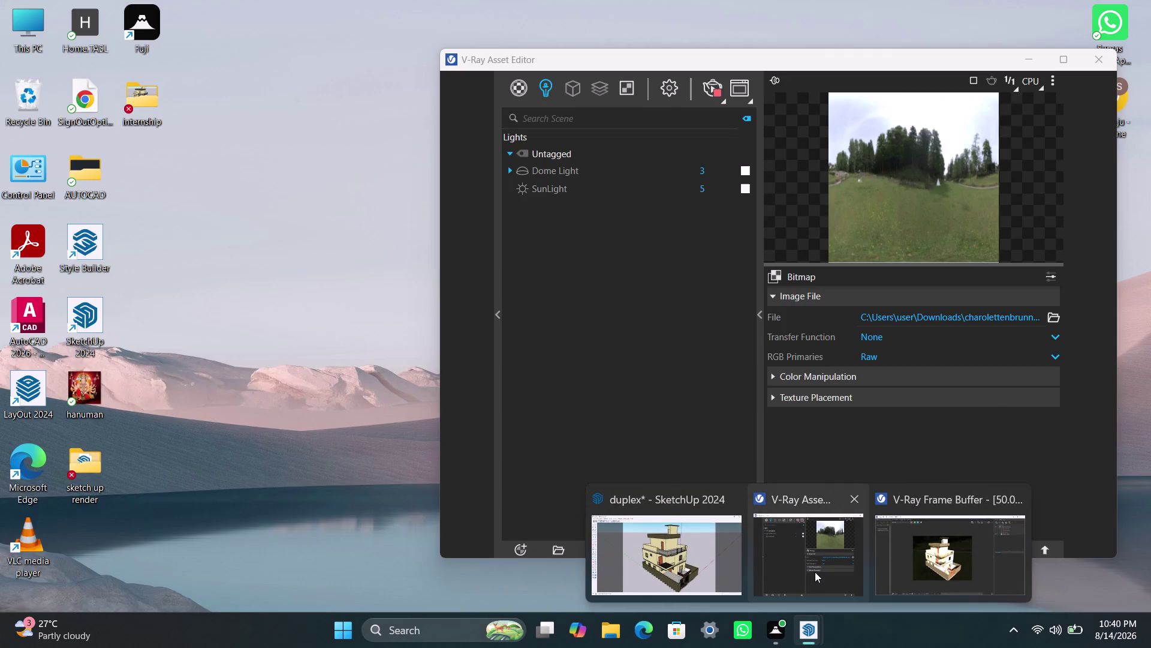
click(815, 571)
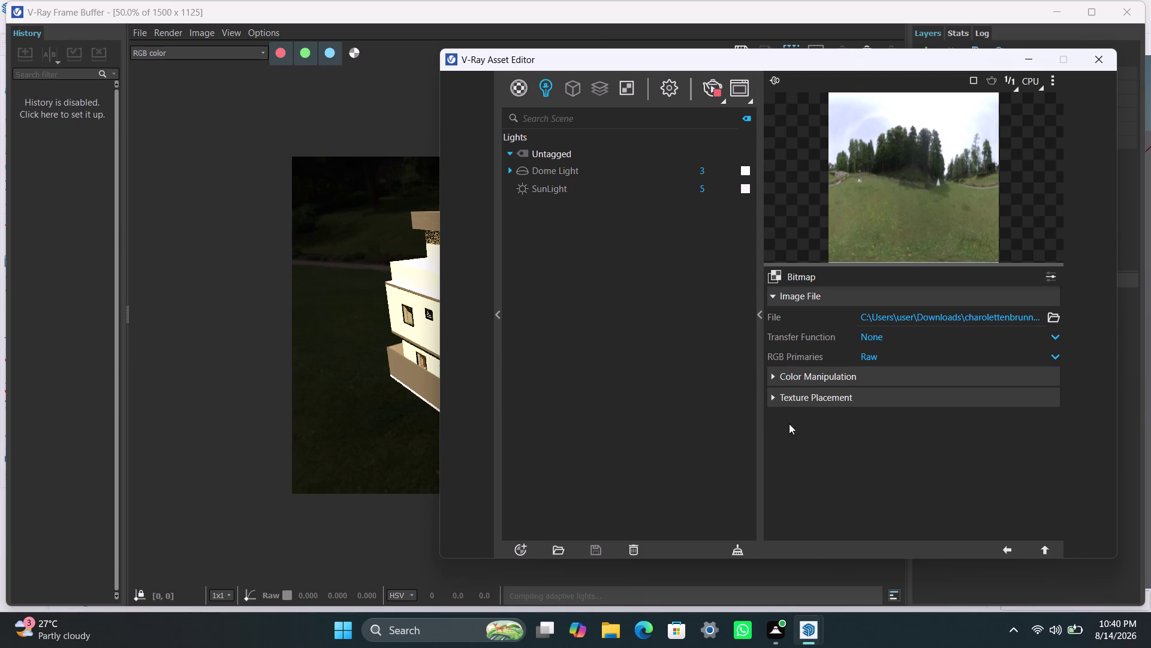
Select SunLight in the Lights list to show intensity 5 and size 2.8.
click(627, 89)
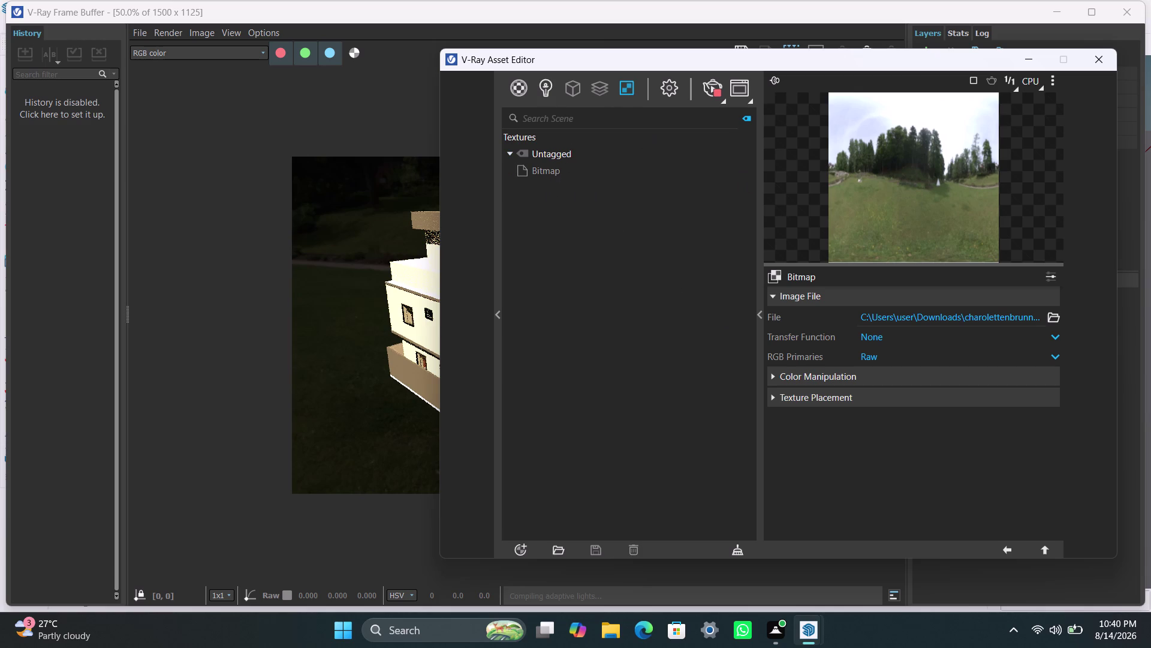
click(664, 88)
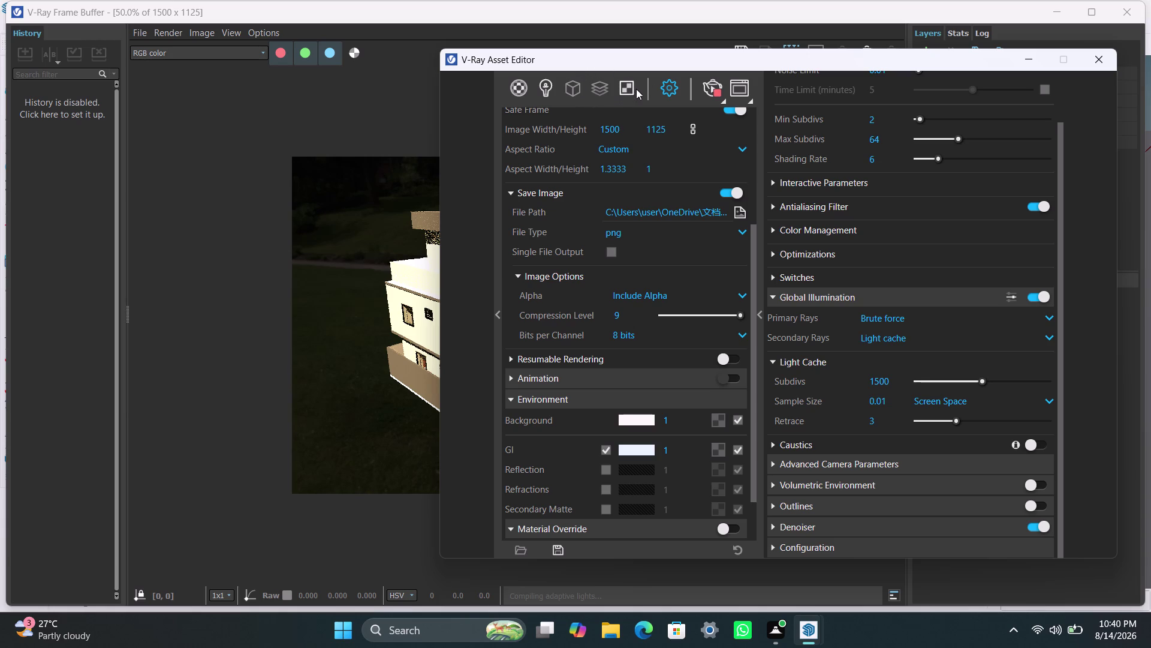
click(554, 97)
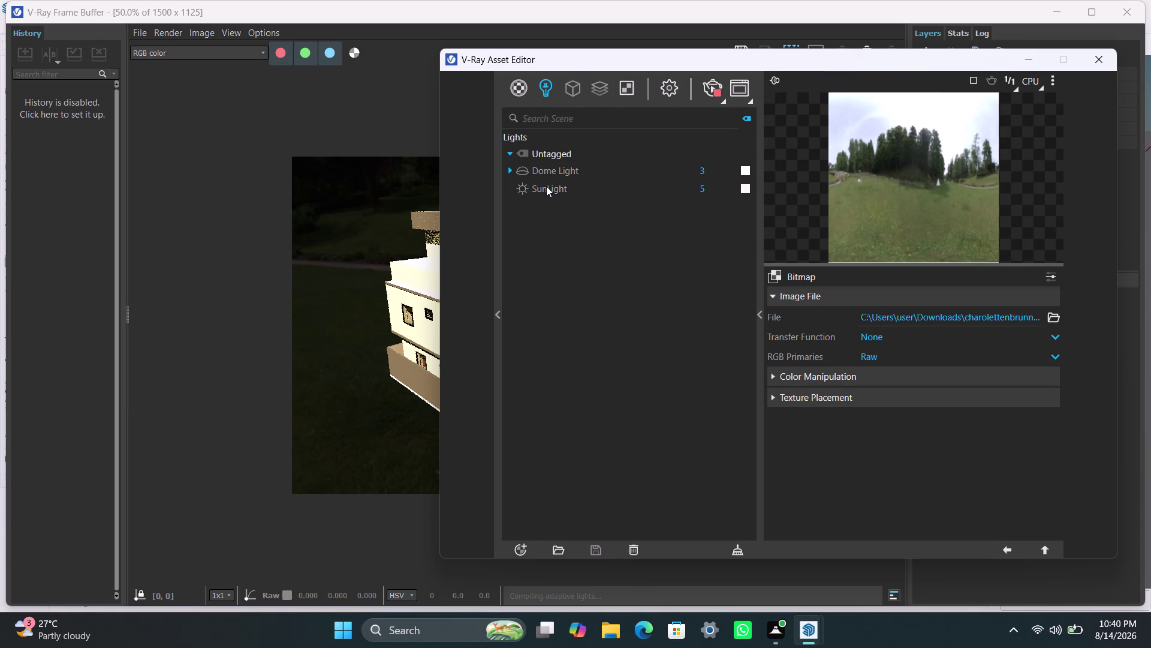
click(546, 186)
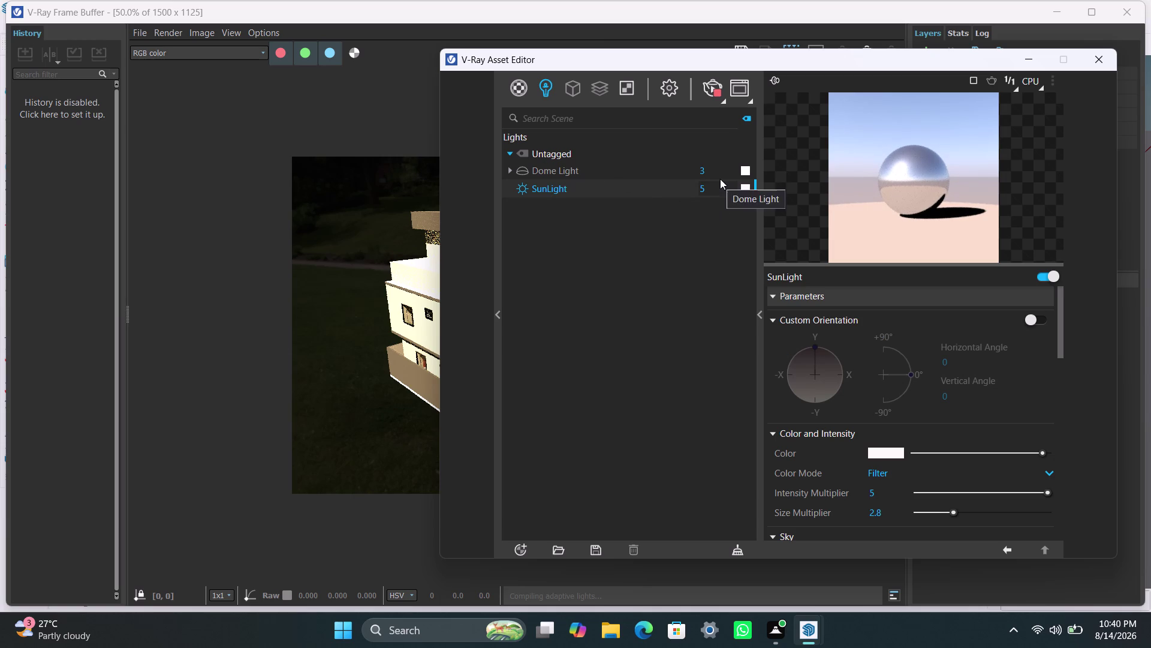
Dim the Dome Light's HDR texture and lower the SunLight intensity to 1.
click(544, 170)
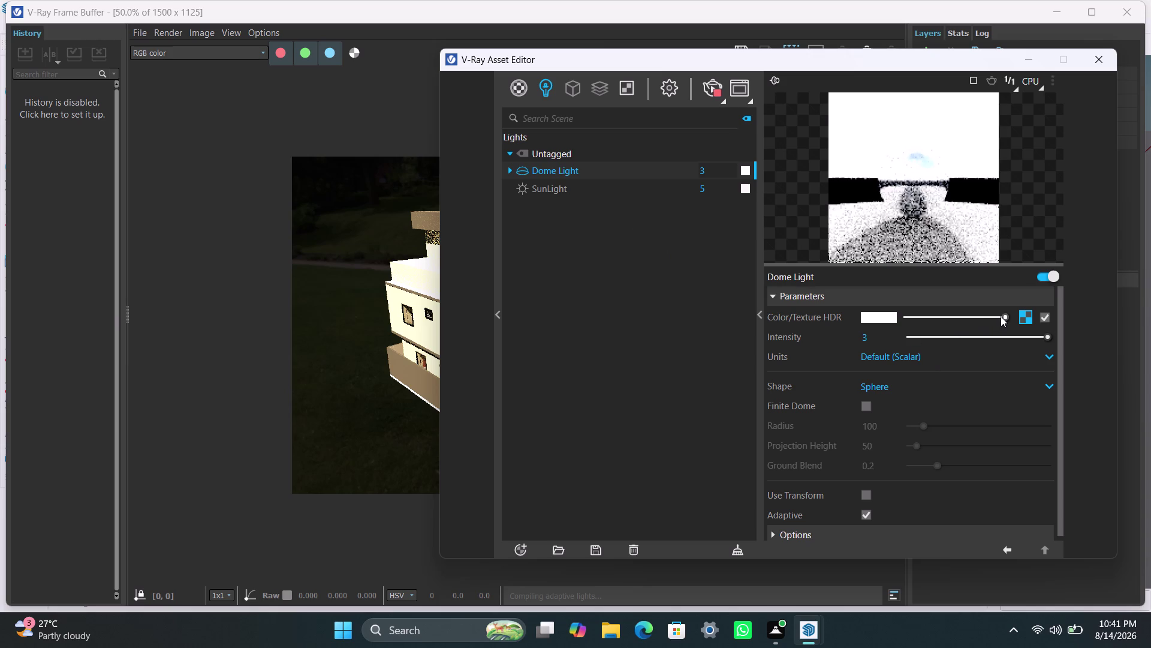
drag(1003, 316, 947, 312)
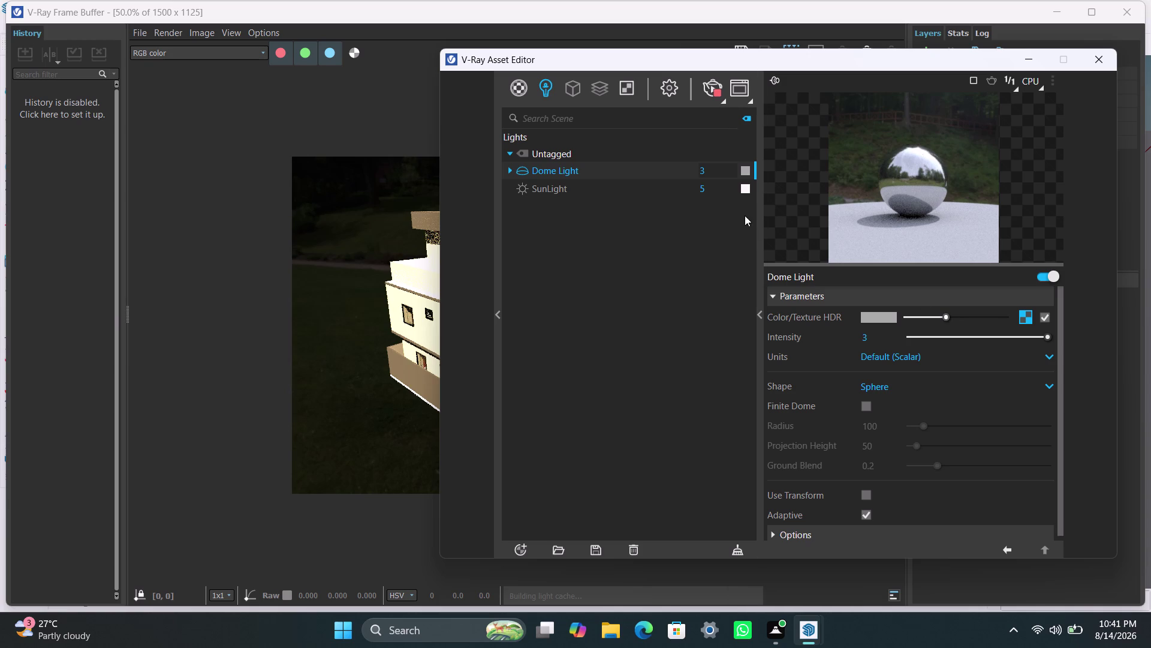
drag(719, 187, 663, 187)
key(1)
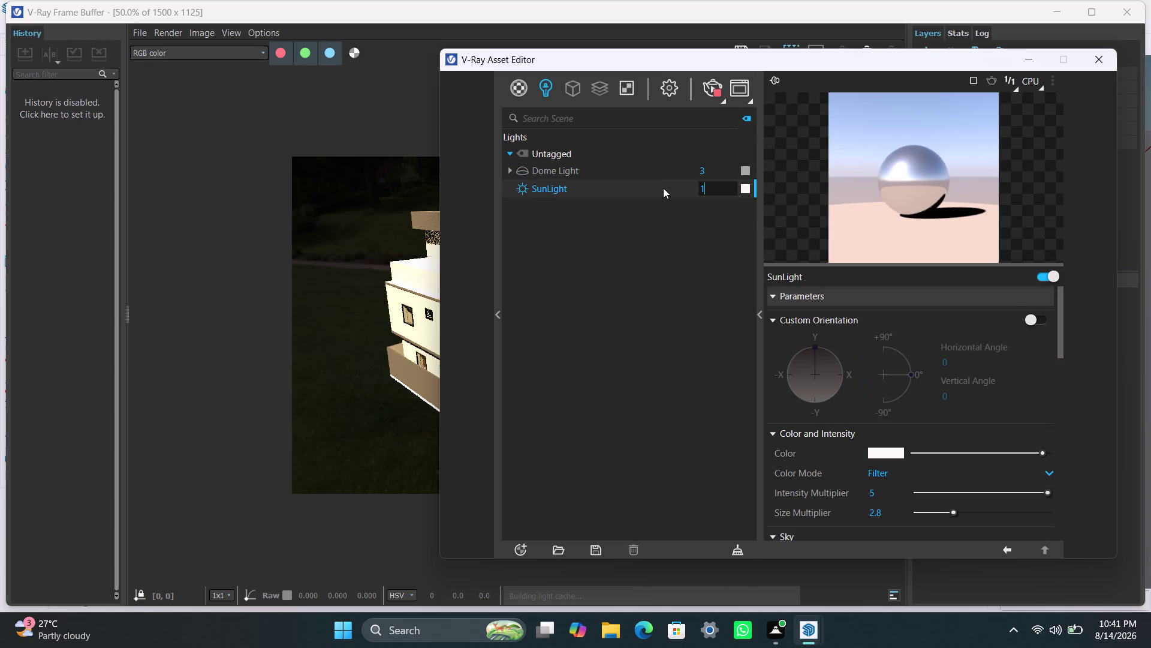
click(669, 227)
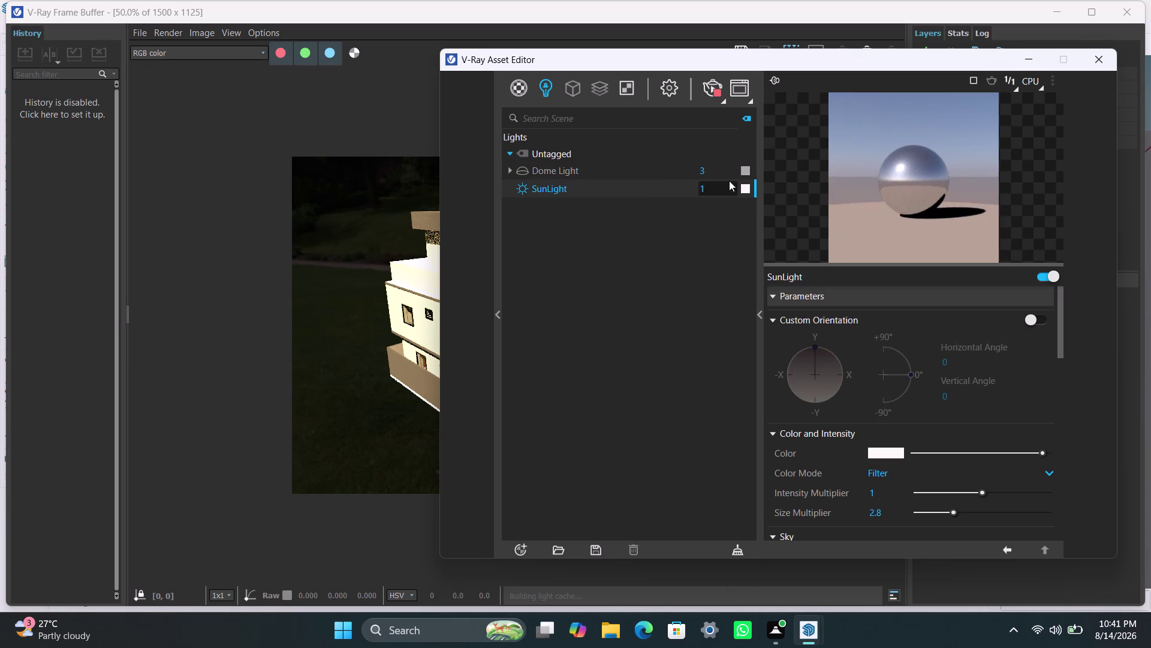
Set the SunLight intensity to 2 and check the updated render.
drag(712, 166, 694, 167)
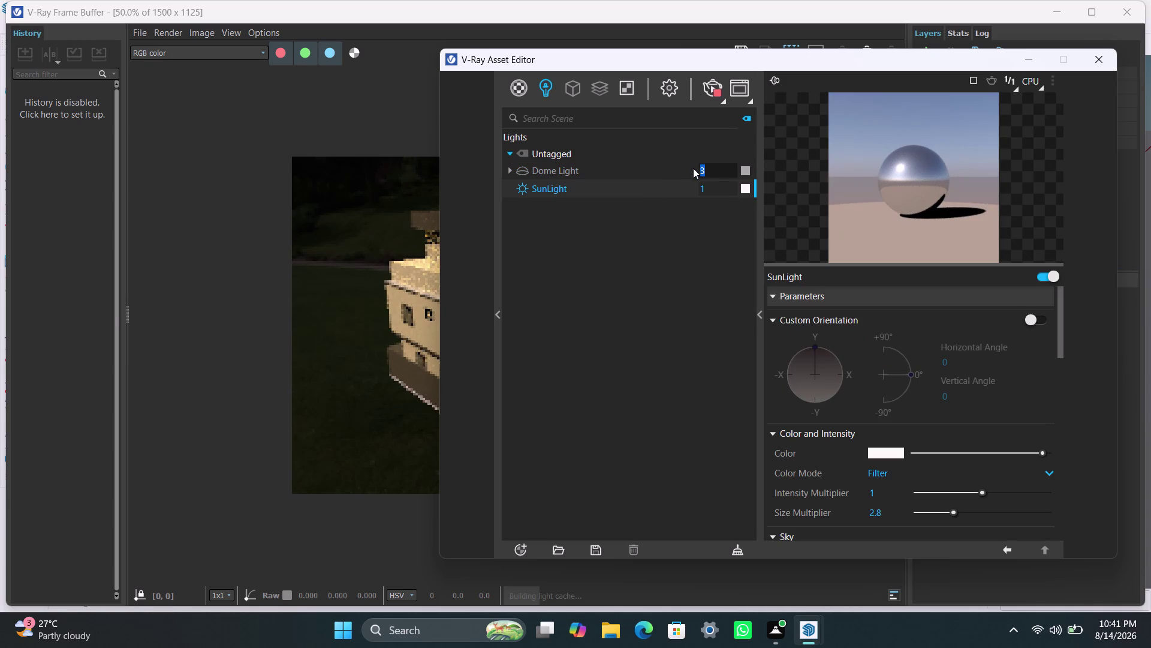
drag(693, 167, 691, 168)
drag(708, 190, 691, 190)
key(2)
click(689, 223)
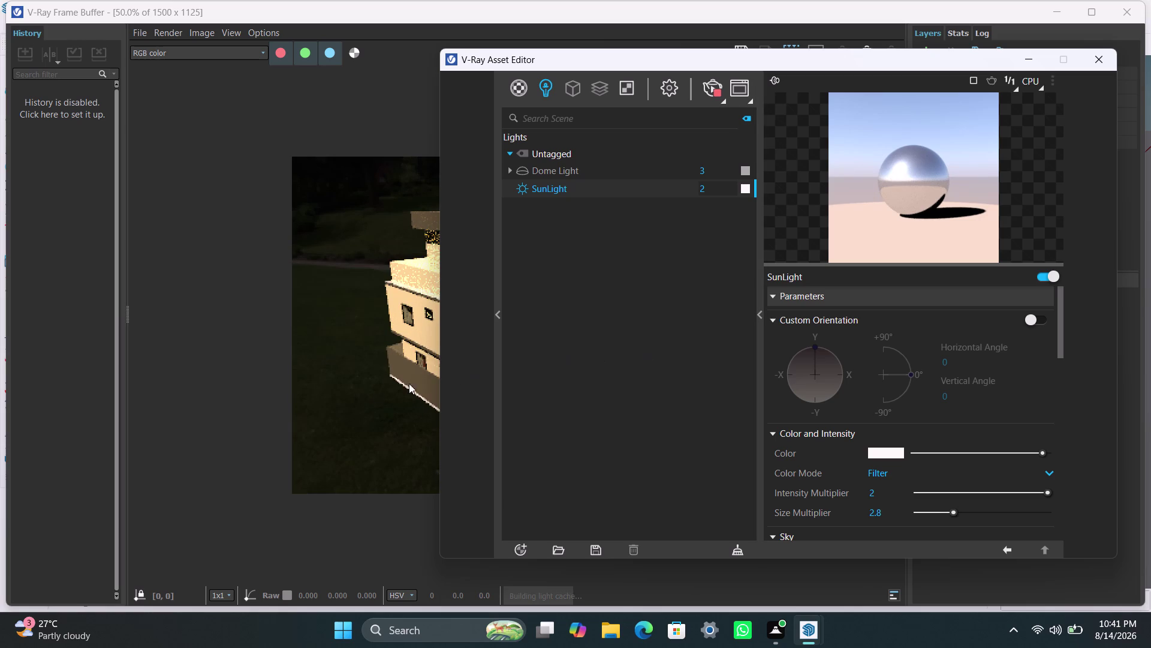
click(353, 398)
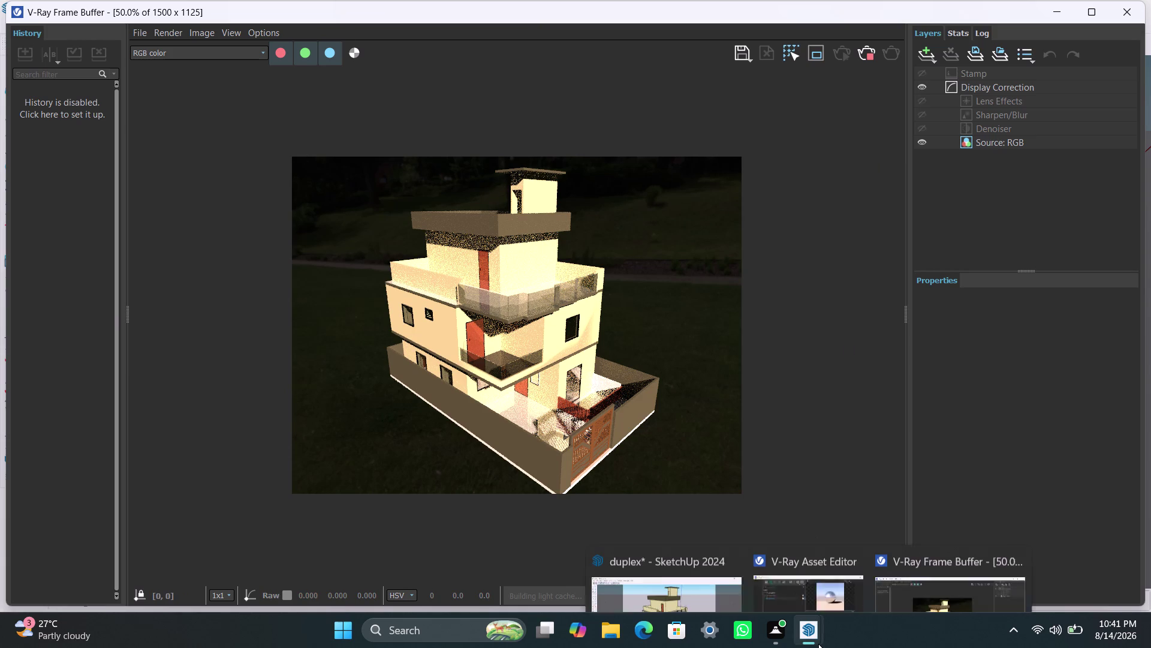
Review the SunLight parameters, keeping PRG Clear Sky as the sky model.
click(823, 577)
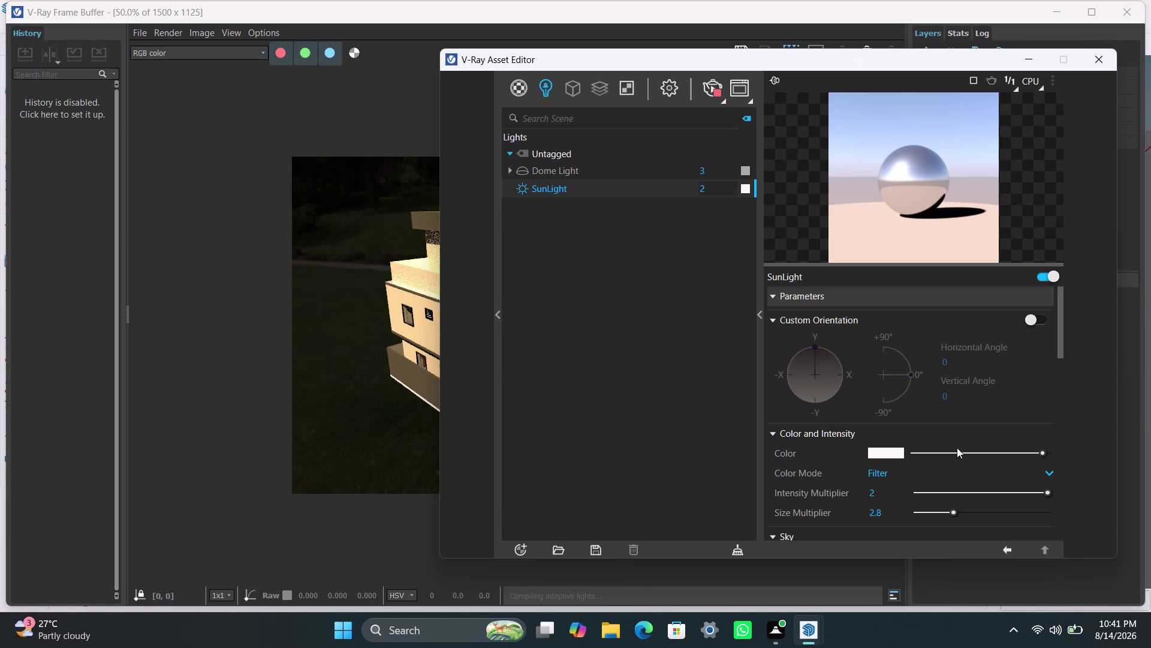
click(774, 294)
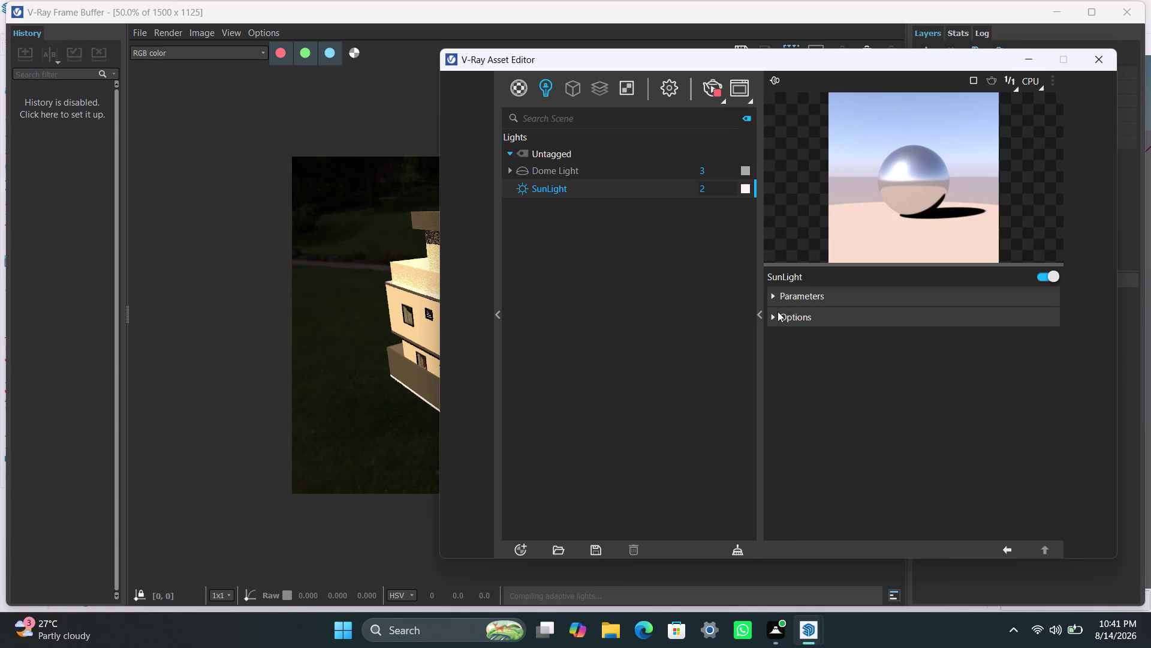
click(773, 295)
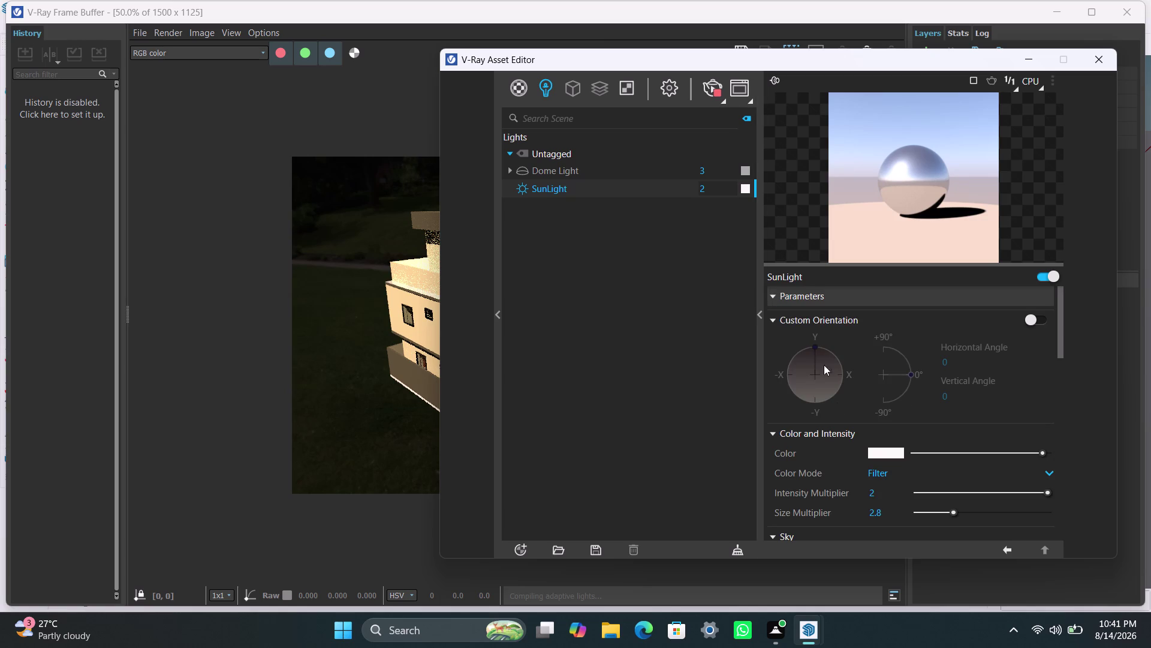
scroll(down, 3)
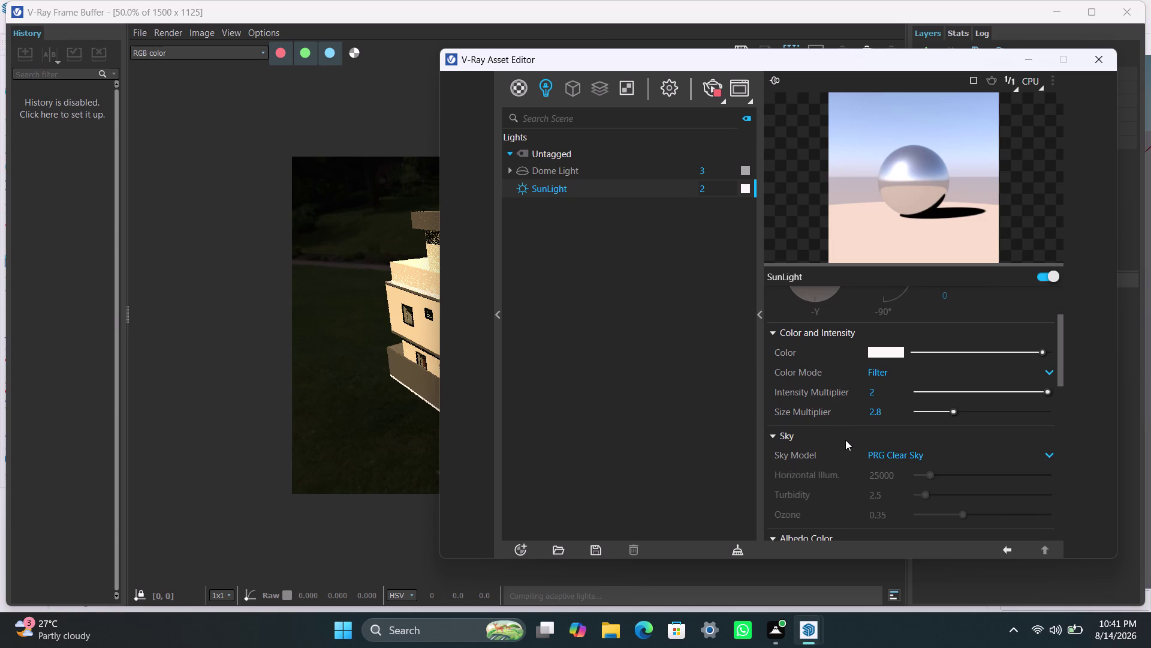
click(924, 455)
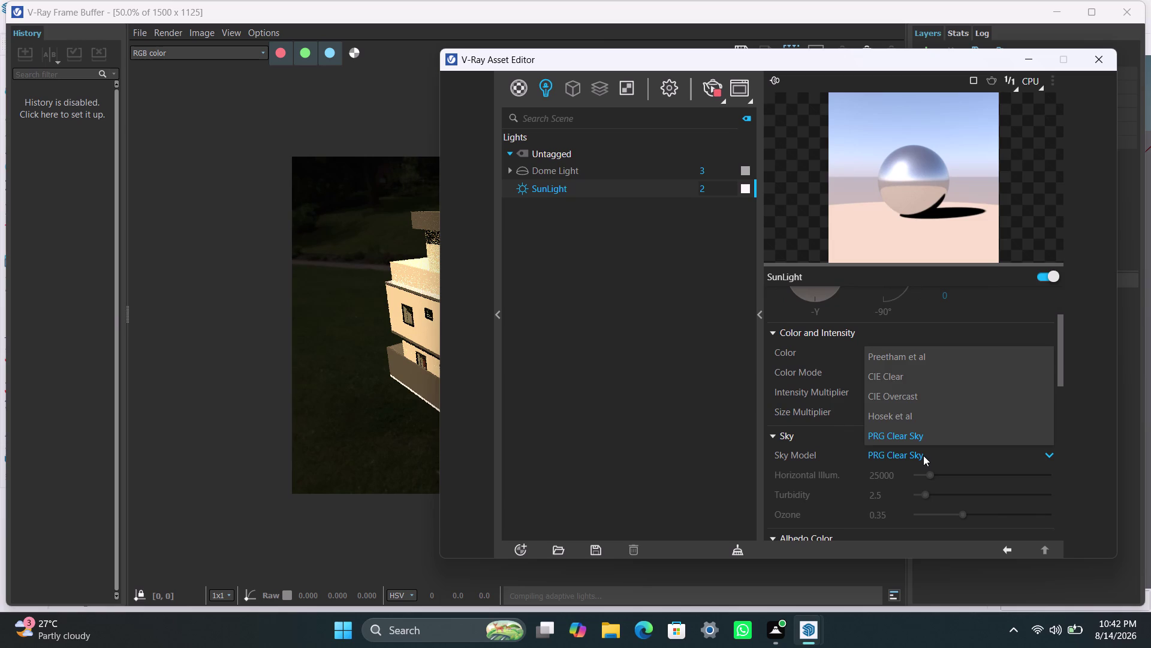
click(851, 472)
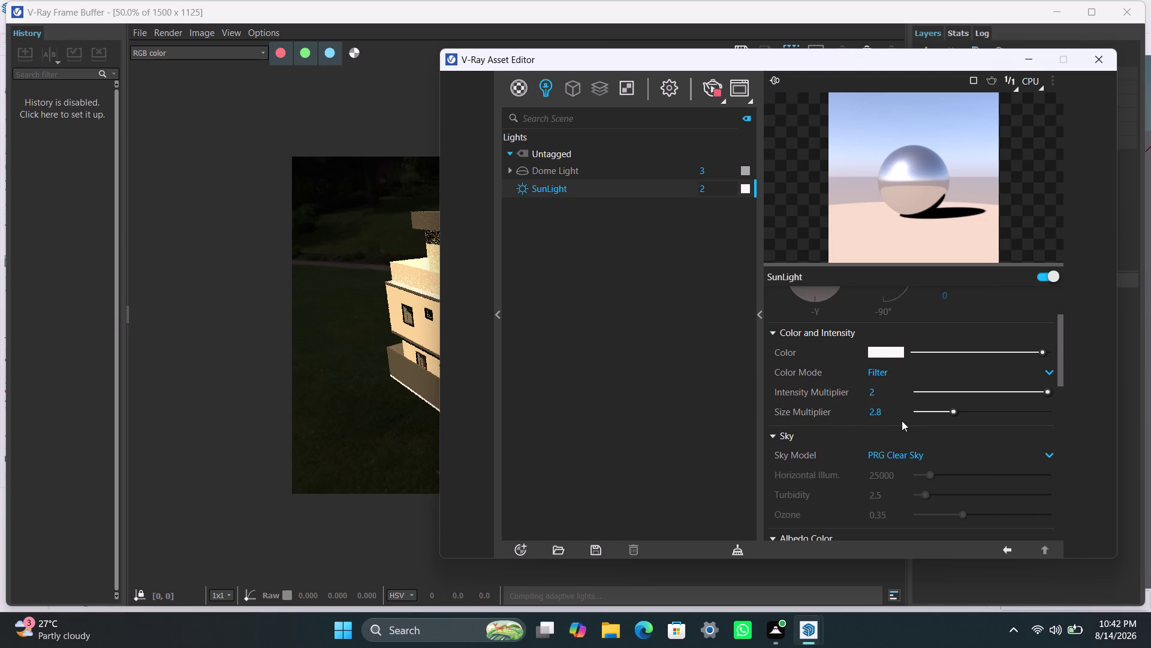
Settle the SunLight intensity at about 1.427 and darken its colour.
click(979, 392)
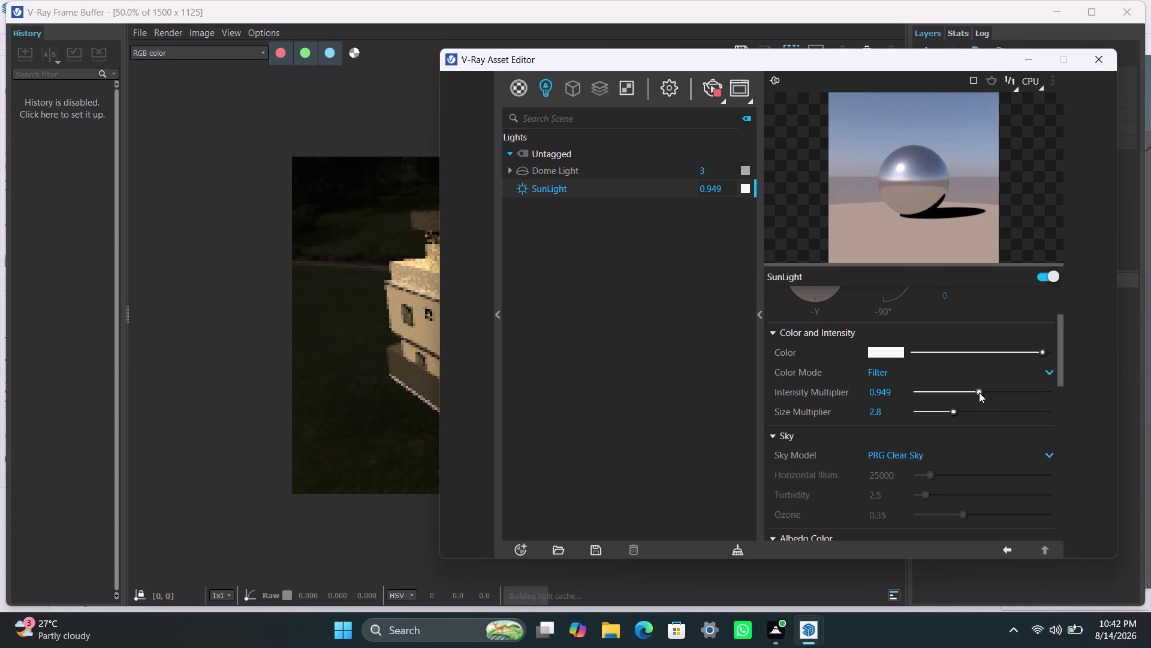
click(993, 392)
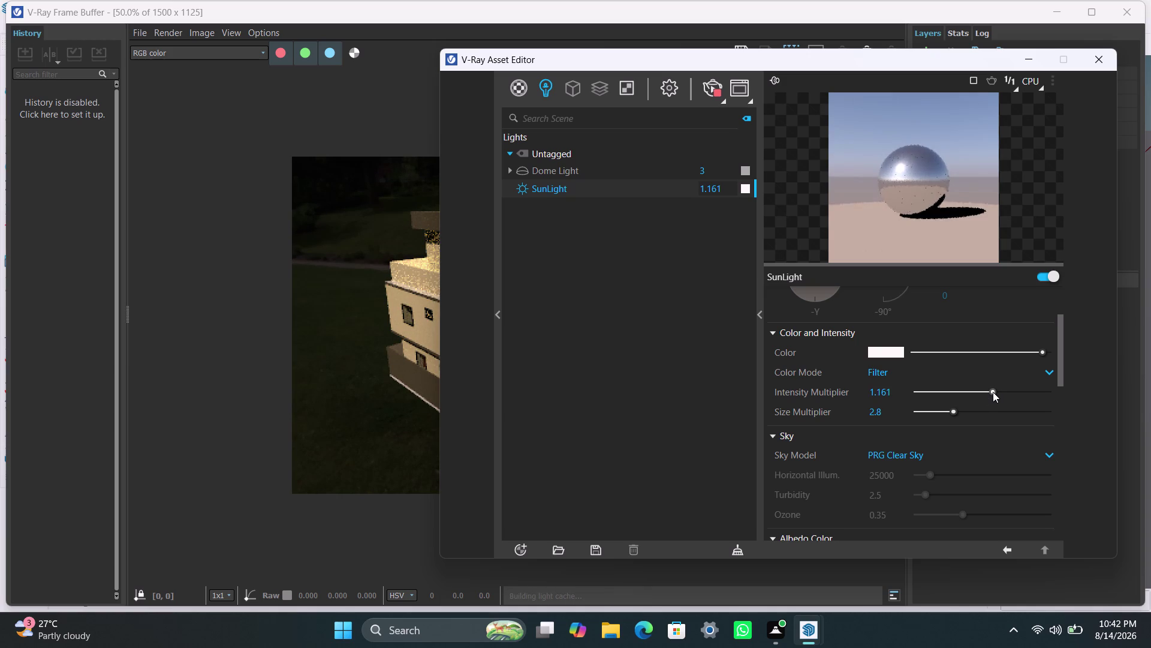
click(1010, 391)
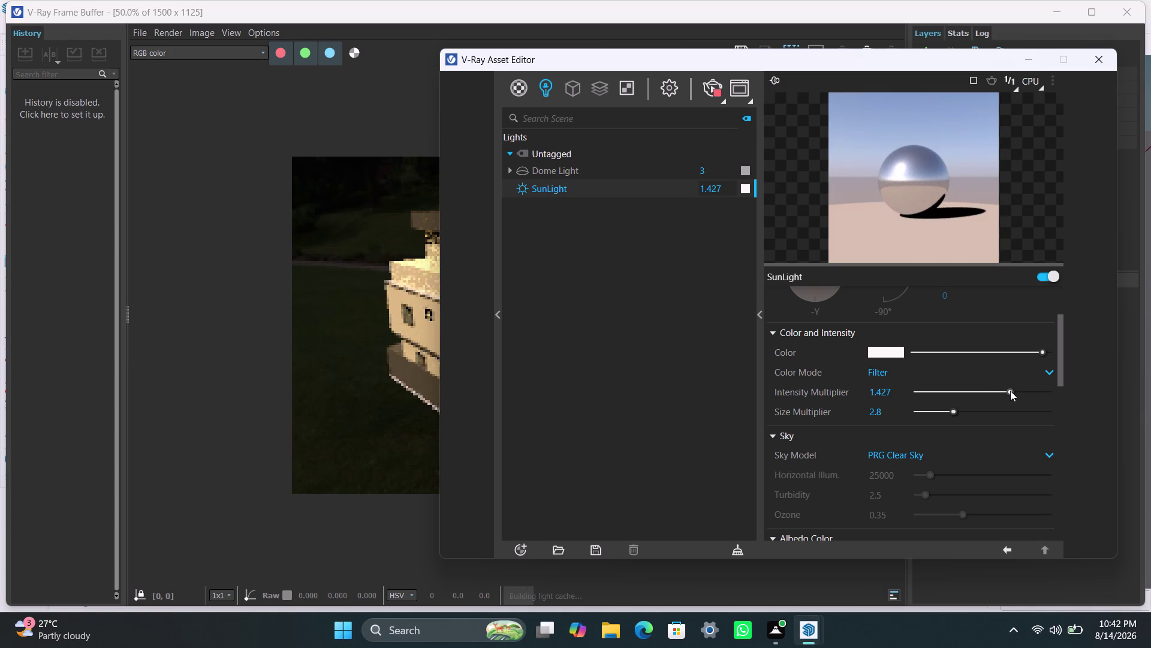
click(978, 349)
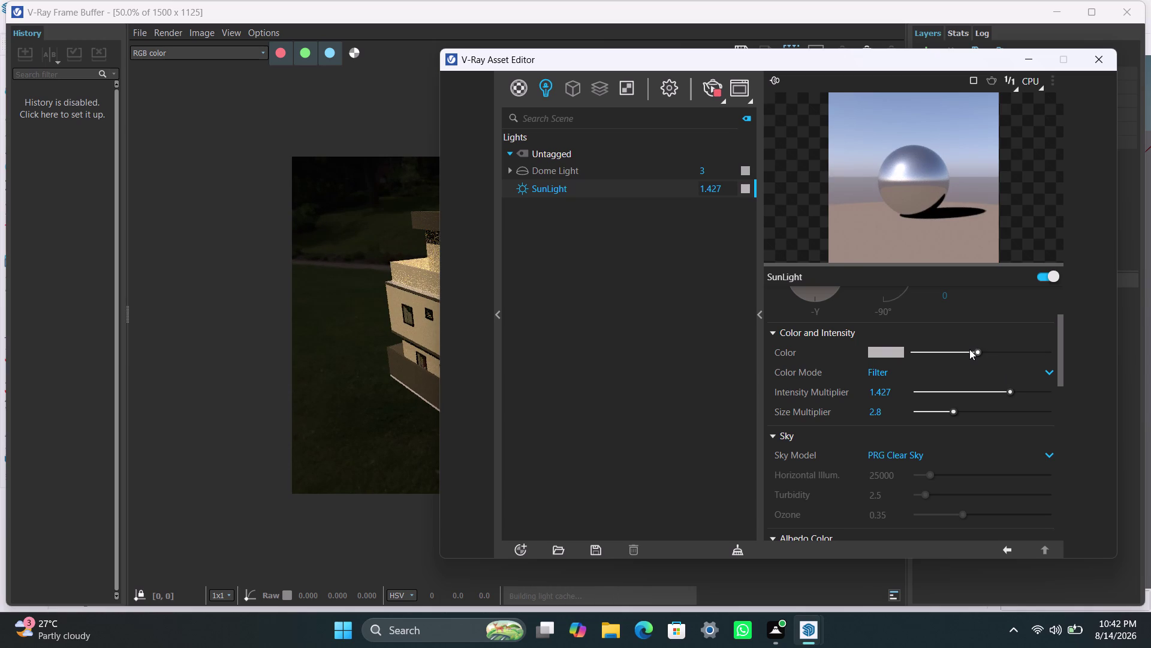
click(963, 349)
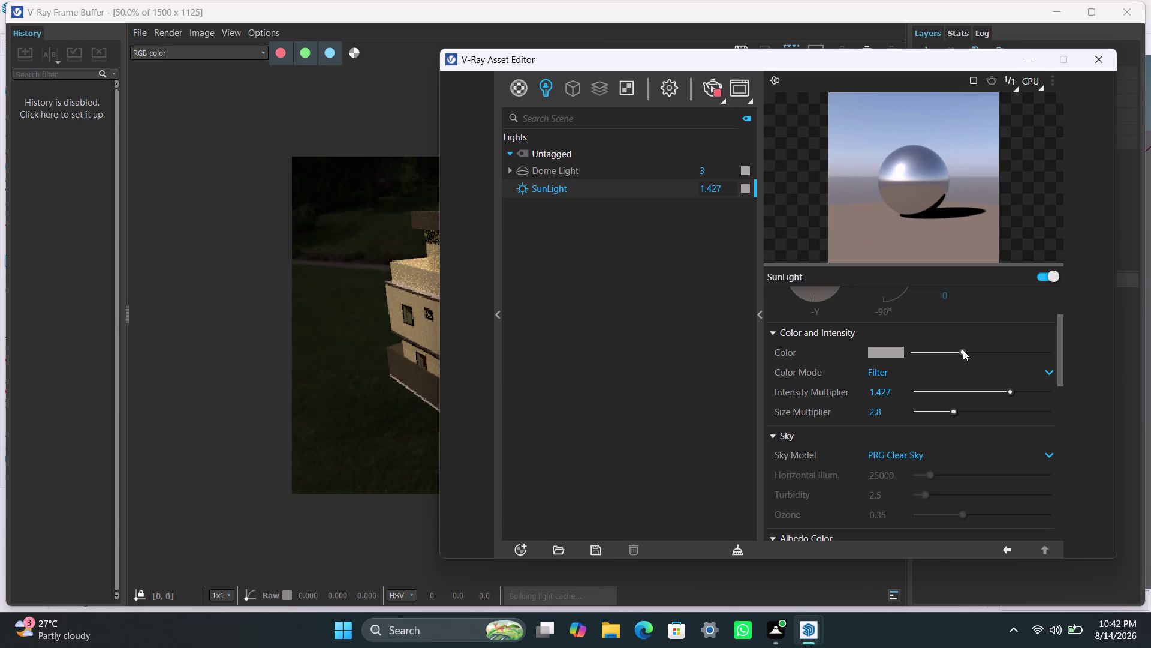
click(642, 388)
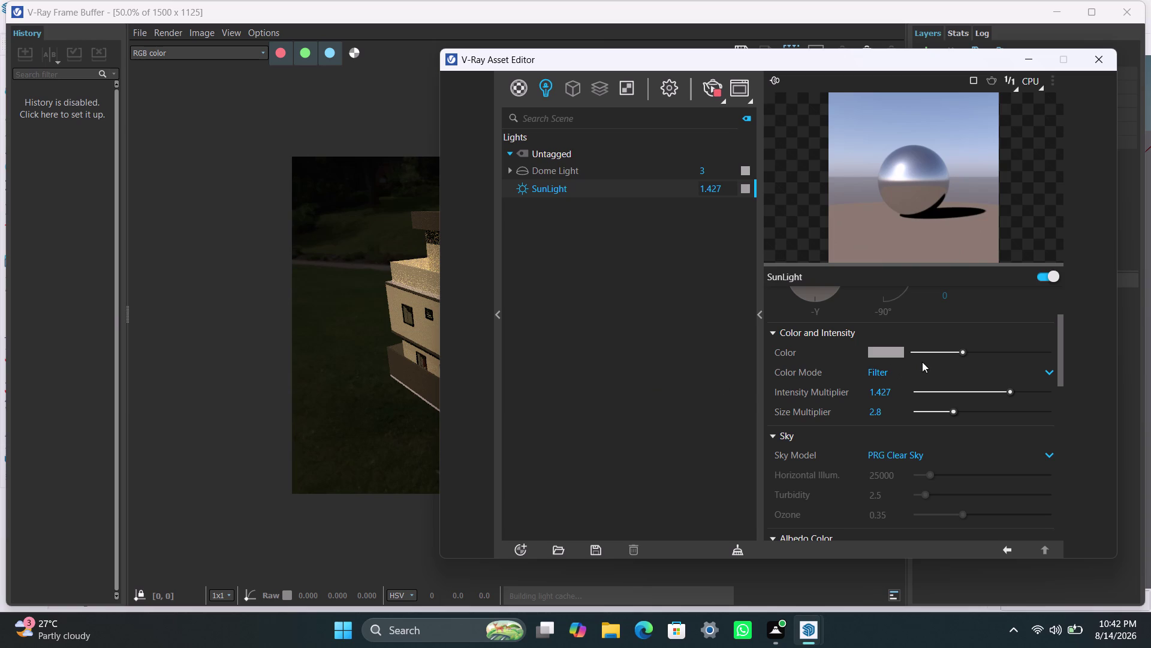
click(970, 351)
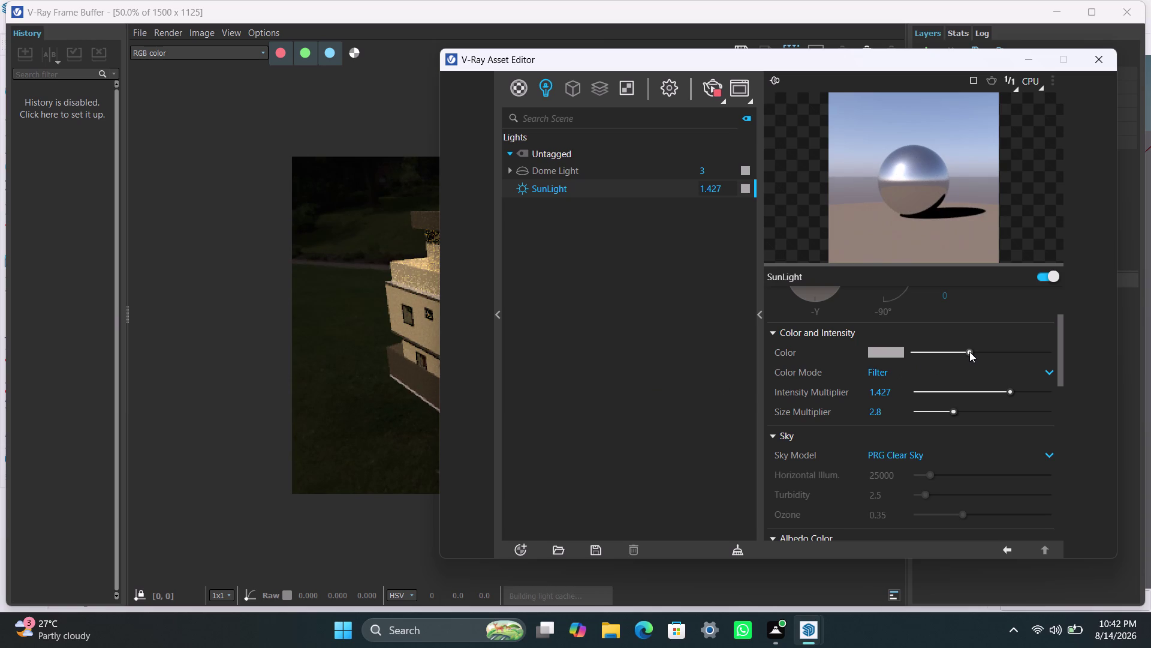
click(1023, 55)
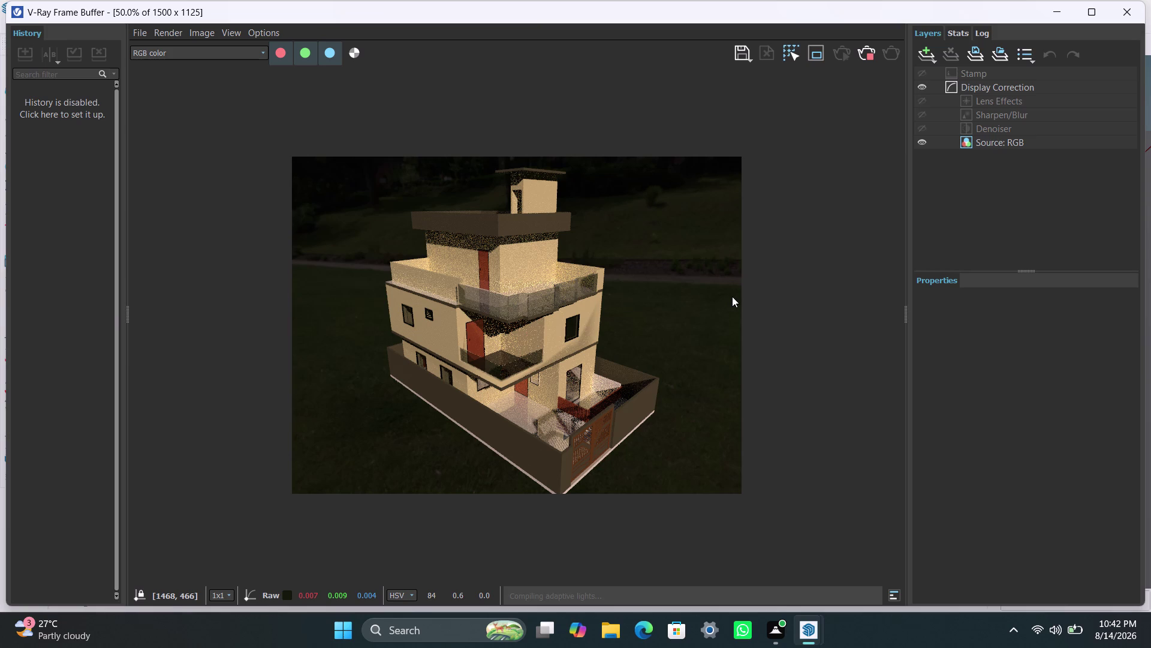
Switch from the V-Ray Frame Buffer to the 'duplex - SketchUp 2024' window.
click(795, 620)
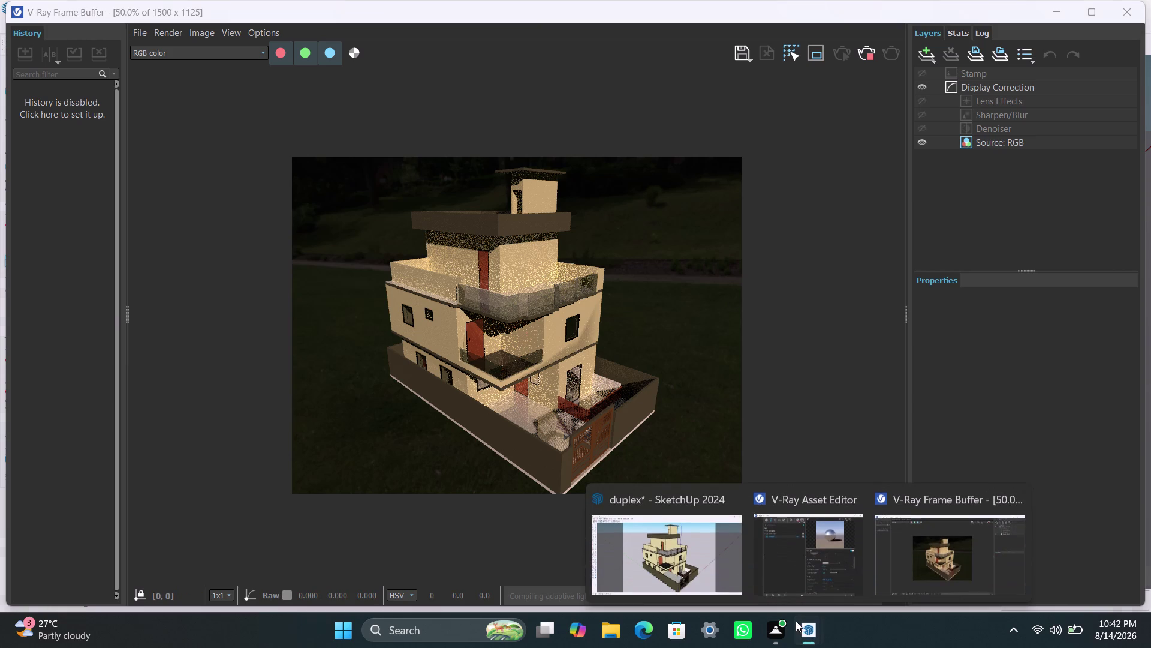
click(699, 566)
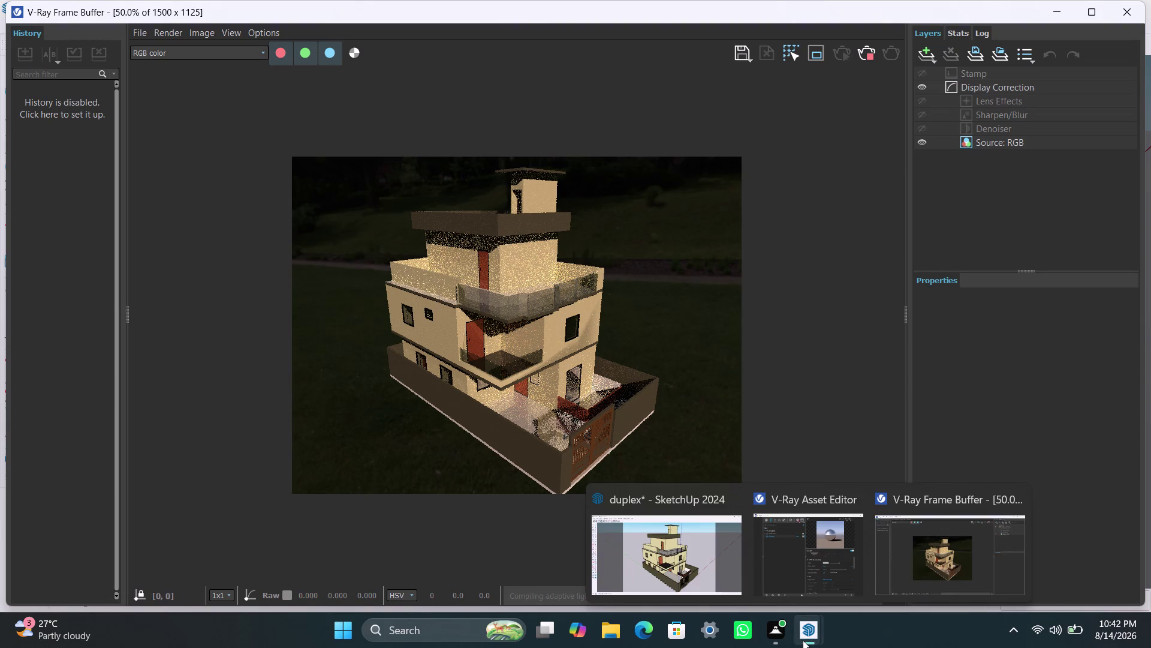
click(1049, 19)
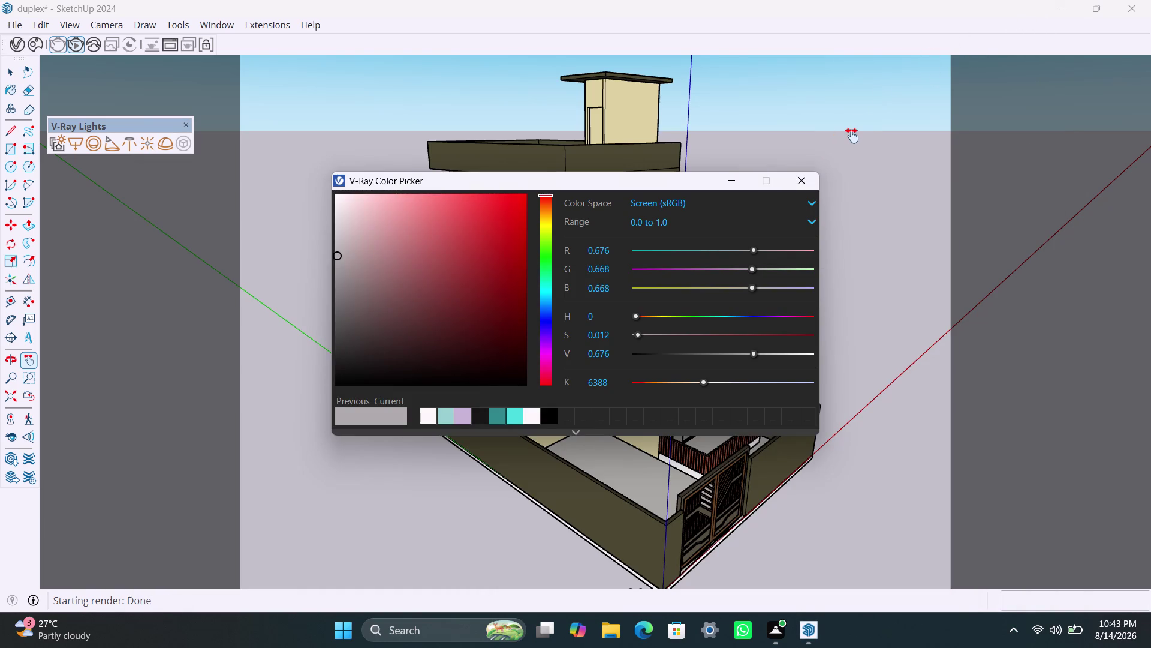
Close the V-Ray colour picker and orbit around toward the duplex front.
click(734, 181)
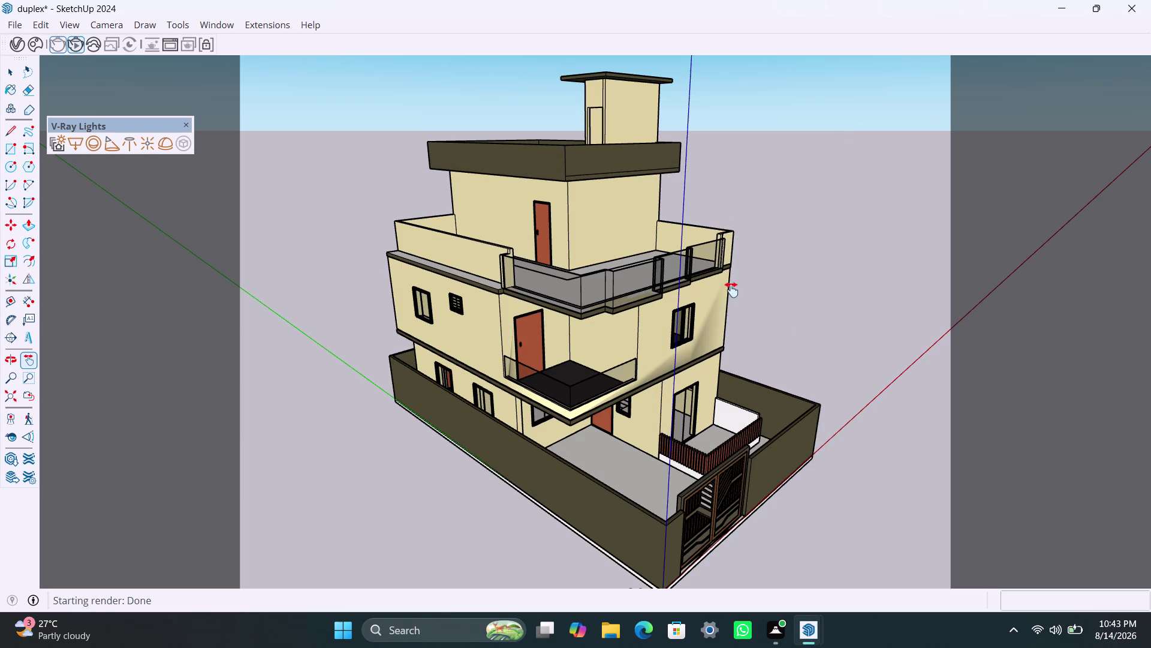
scroll(down, 3)
middle_drag(733, 297, 644, 316)
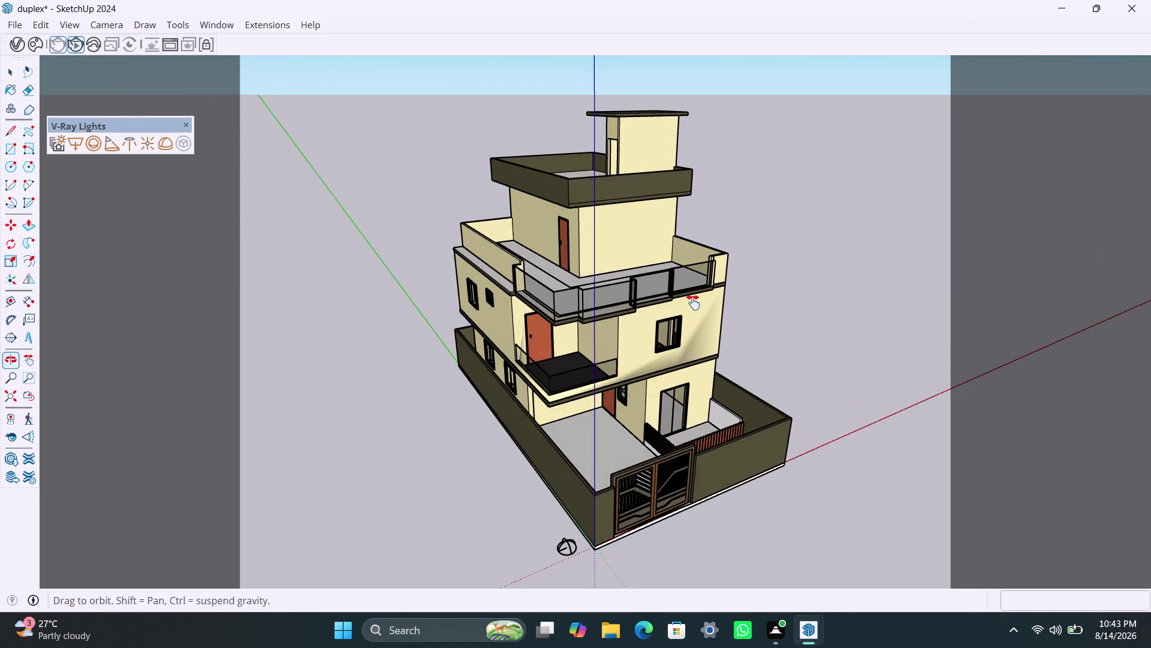
scroll(down, 3)
middle_drag(732, 309, 655, 321)
scroll(down, 3)
middle_drag(711, 325, 704, 331)
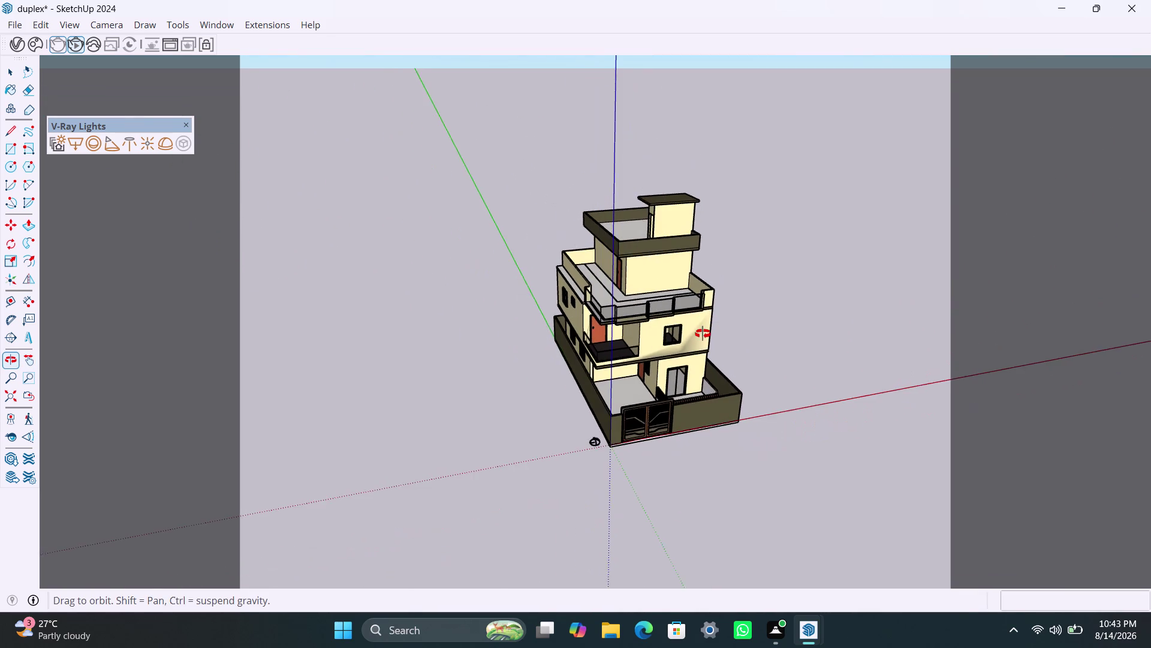
middle_drag(705, 331, 694, 334)
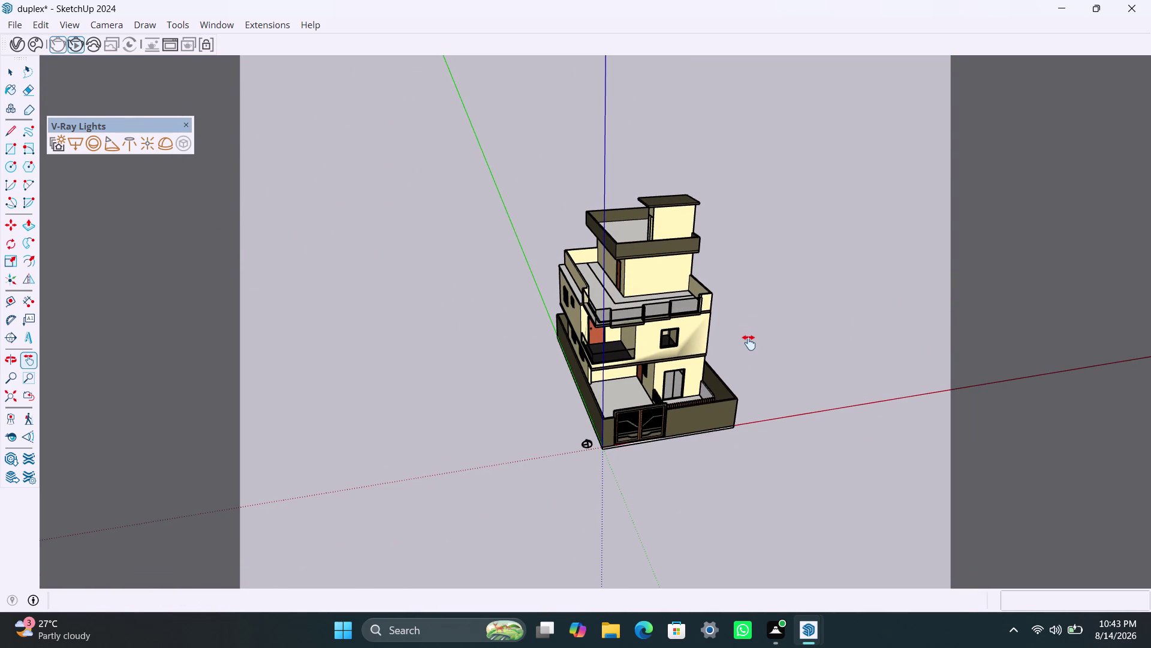
middle_drag(741, 364, 625, 369)
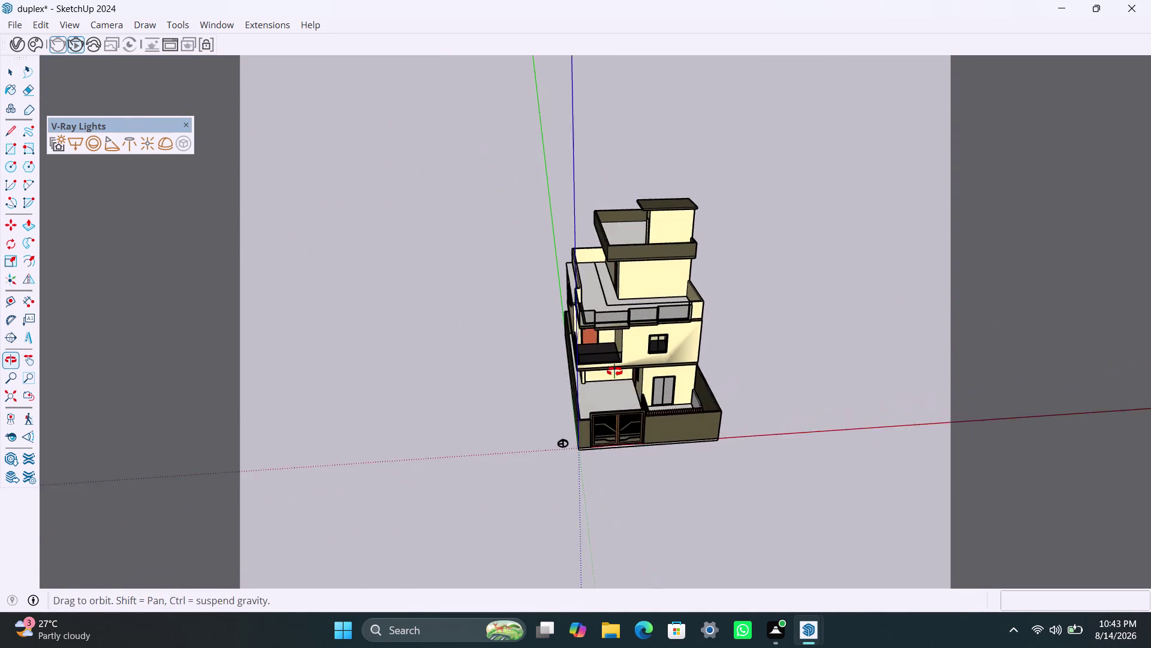
middle_drag(624, 370, 630, 376)
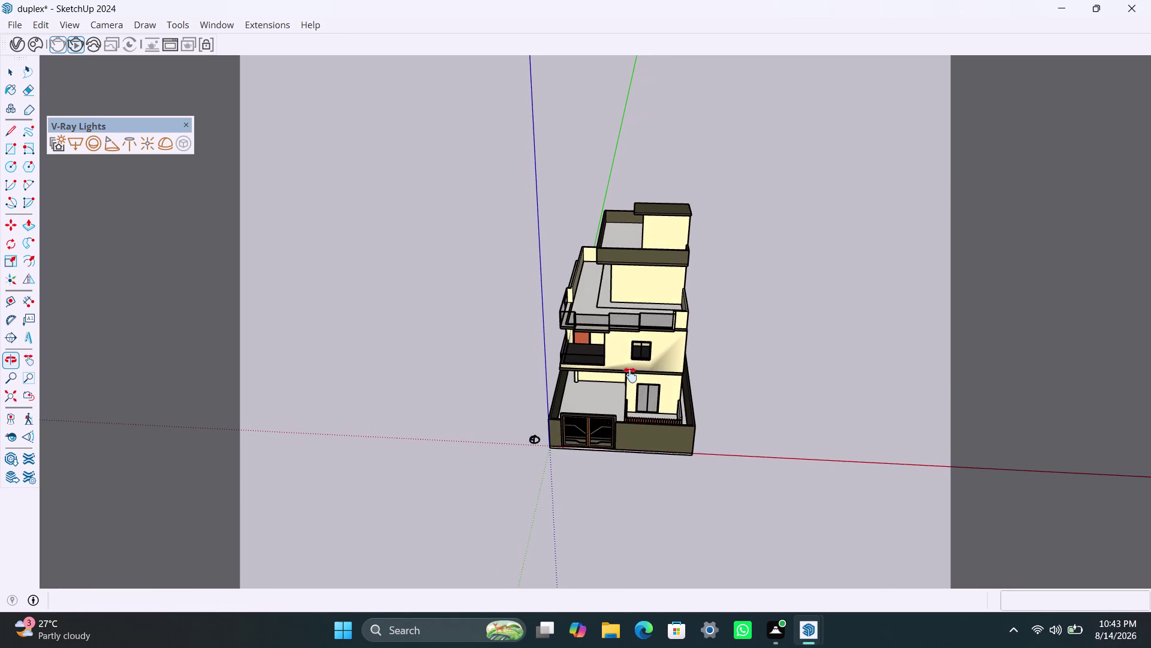
scroll(up, 3)
scroll(up, 3)
scroll(down, 3)
middle_drag(614, 363, 610, 347)
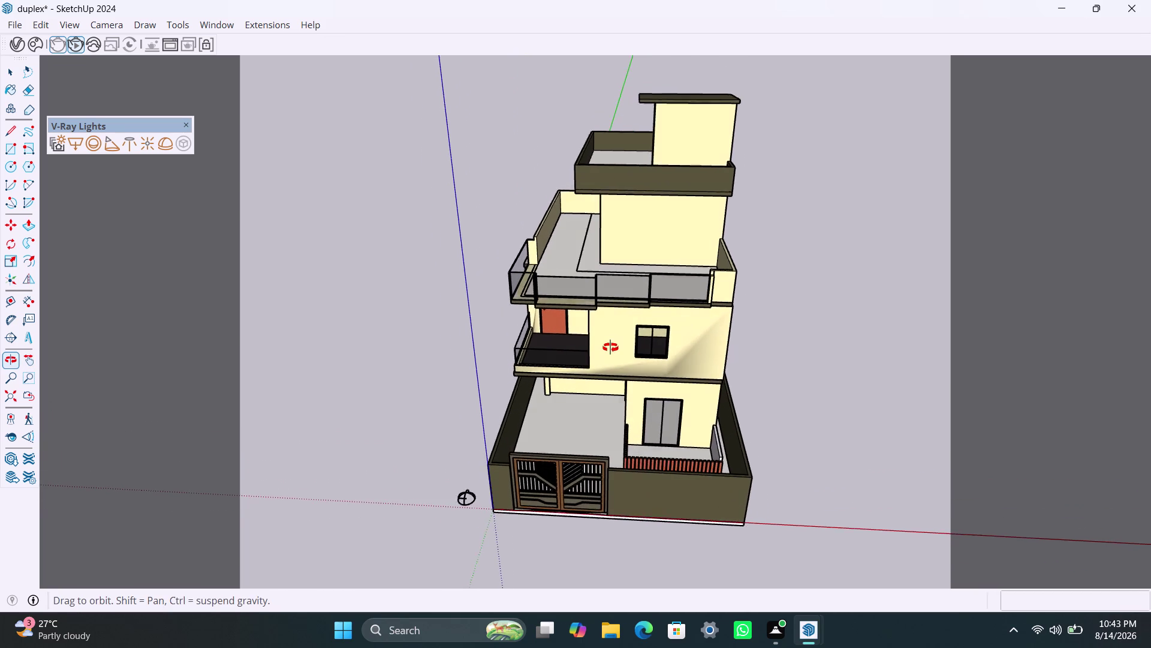
middle_drag(610, 347, 633, 296)
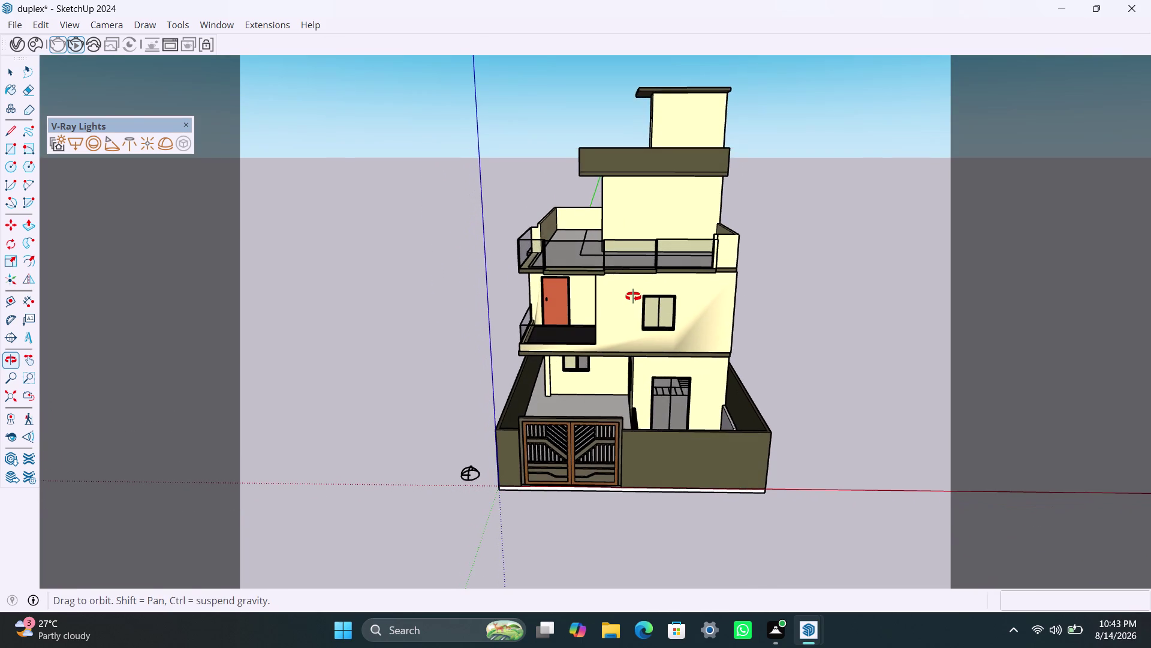
middle_drag(633, 296, 634, 296)
Orbit and zoom to a level front view with the gate facing the camera.
scroll(up, 3)
middle_click(643, 323)
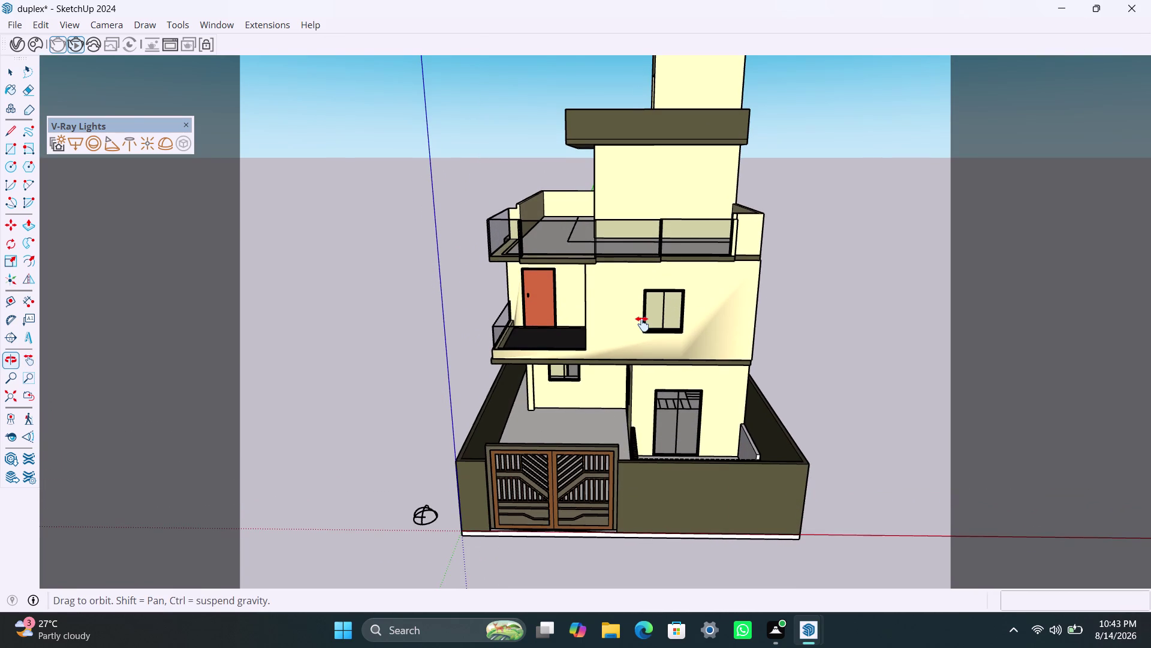
scroll(down, 3)
middle_drag(643, 329, 616, 352)
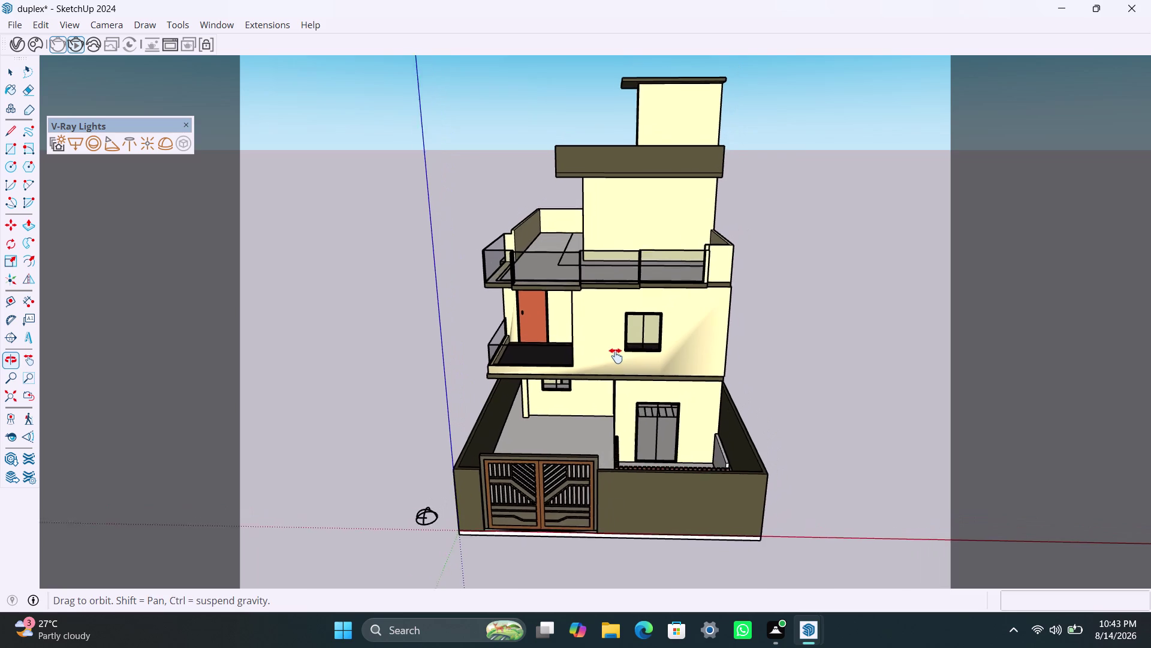
middle_drag(616, 352, 616, 356)
scroll(up, 3)
middle_drag(616, 357, 616, 343)
scroll(up, 3)
scroll(down, 3)
middle_drag(617, 361, 619, 338)
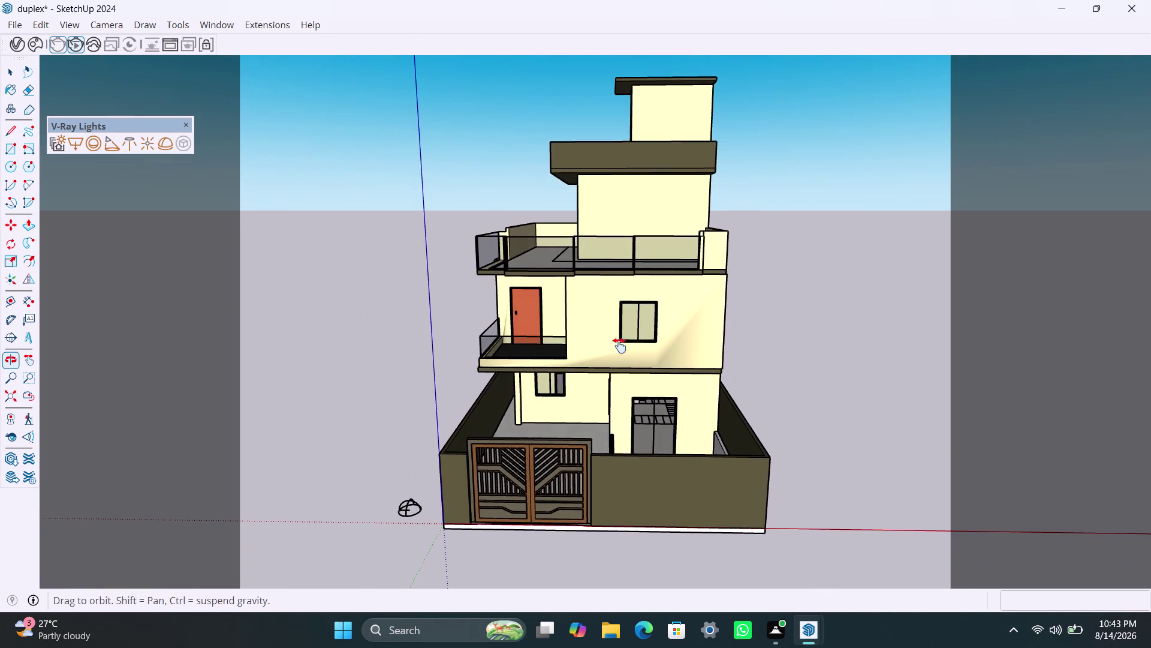
scroll(down, 3)
middle_drag(620, 351, 596, 427)
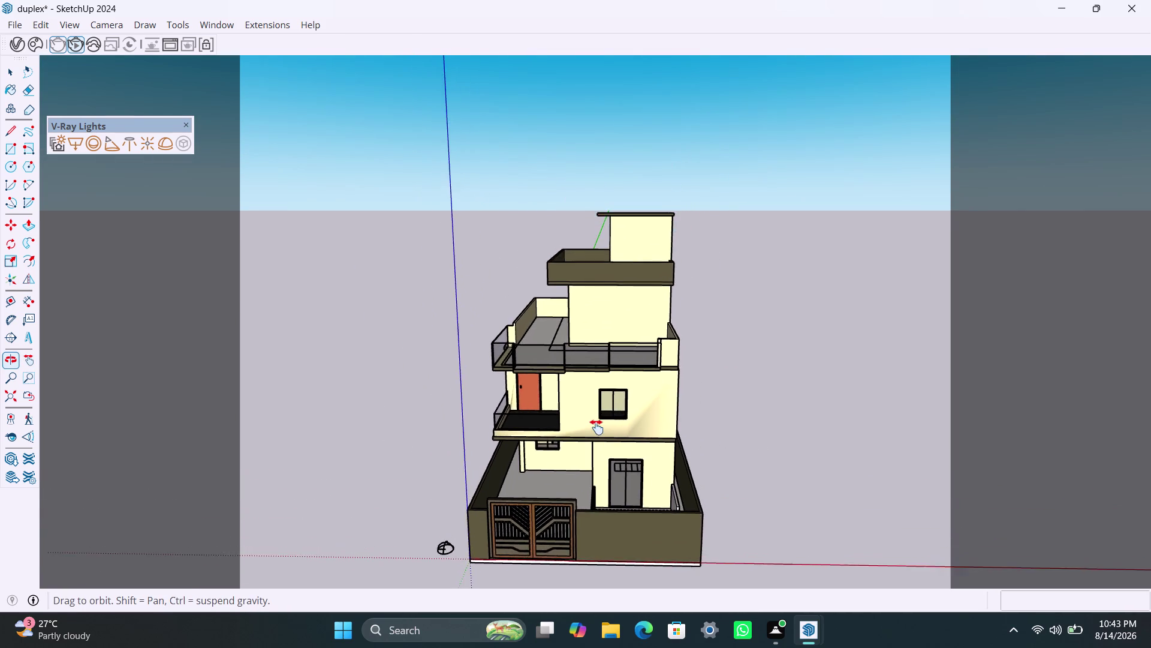
middle_drag(596, 427, 595, 428)
scroll(up, 3)
middle_drag(597, 416, 605, 398)
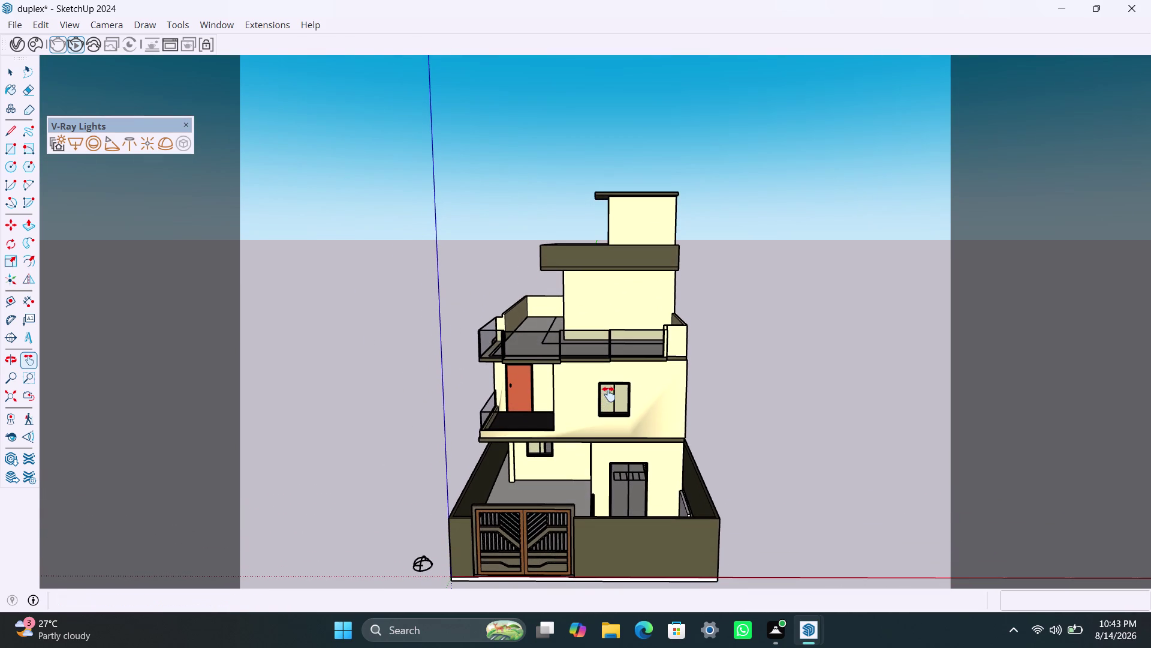
middle_drag(609, 394, 612, 353)
scroll(up, 3)
scroll(up, 3)
middle_click(612, 357)
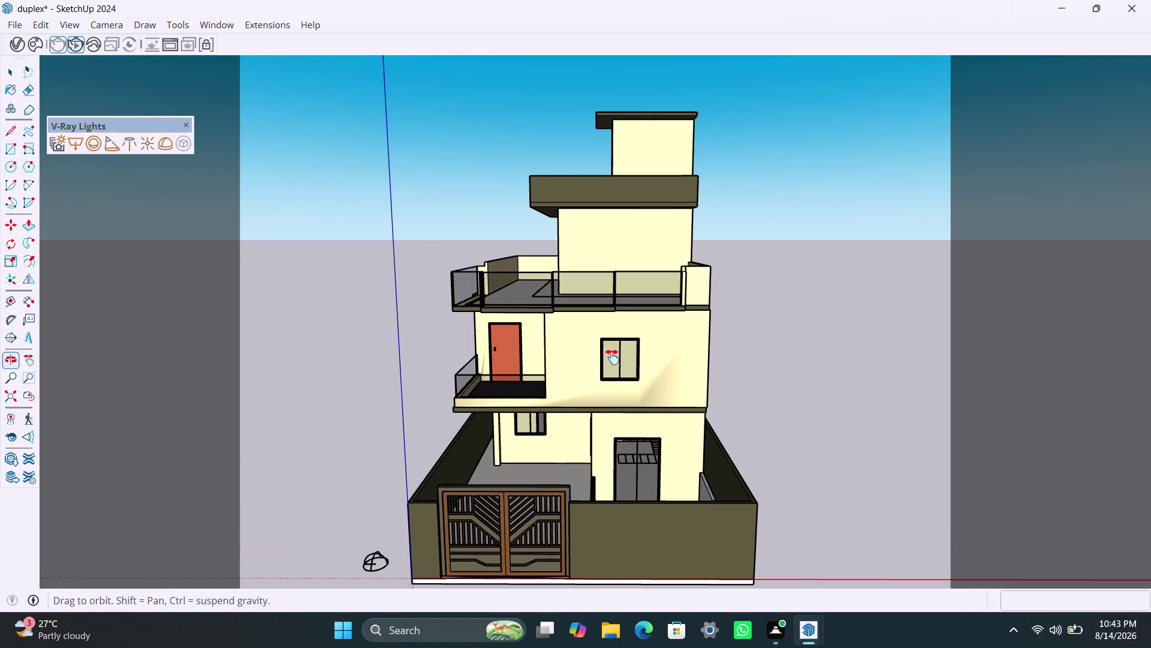
middle_drag(613, 357, 618, 342)
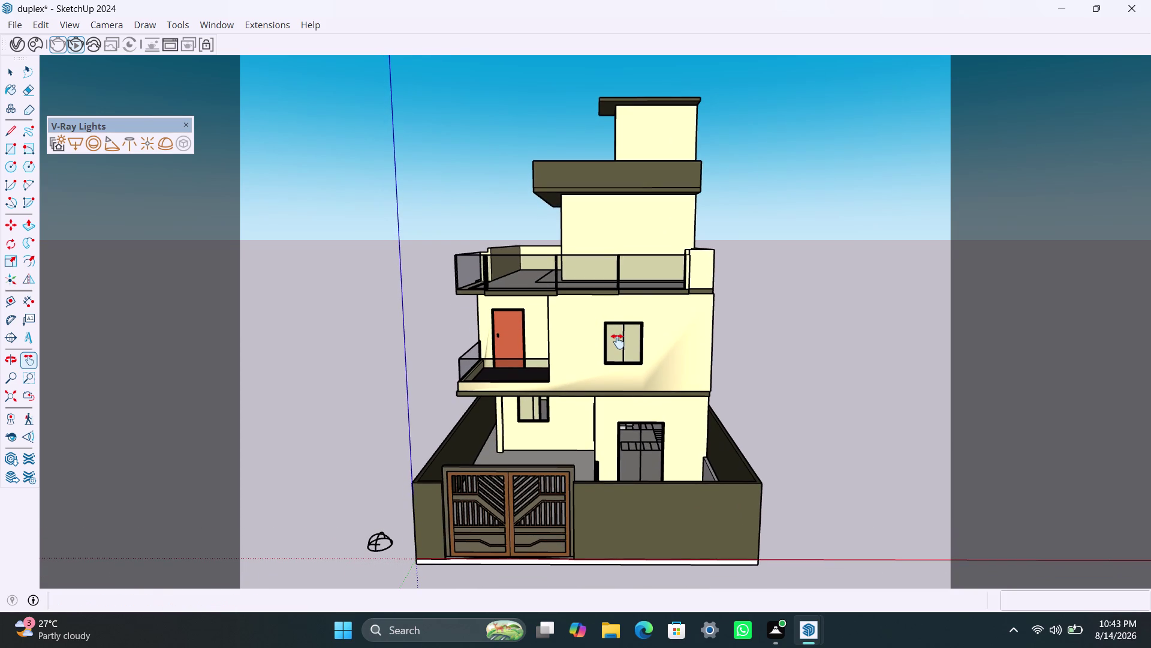
scroll(up, 3)
scroll(down, 3)
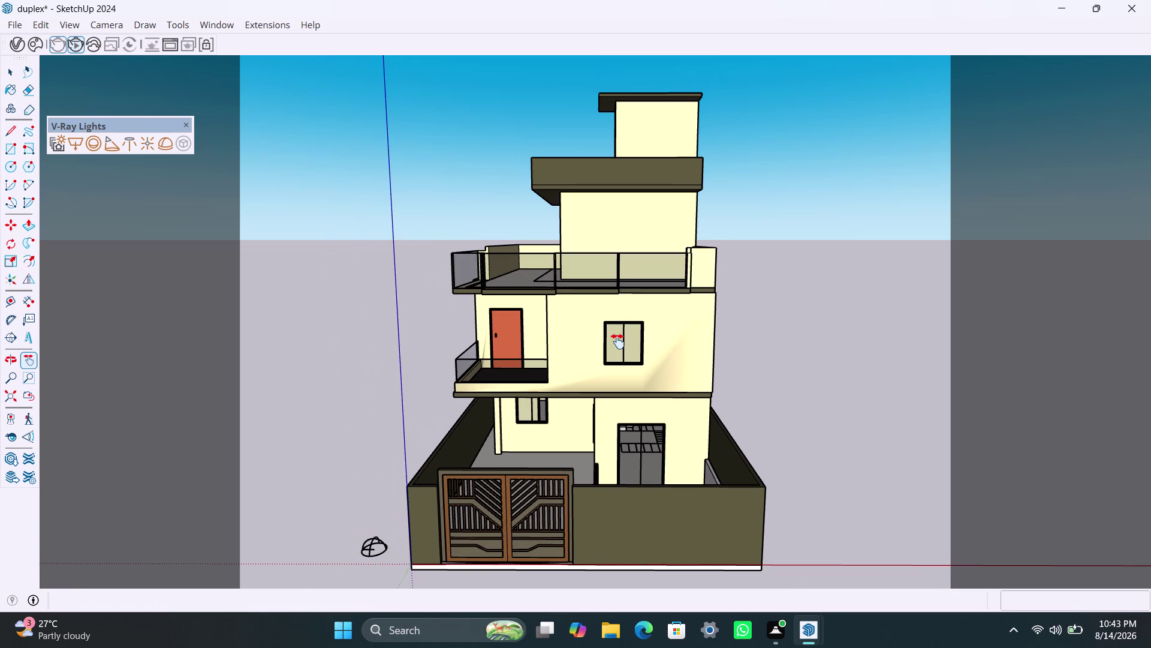
scroll(up, 3)
scroll(down, 3)
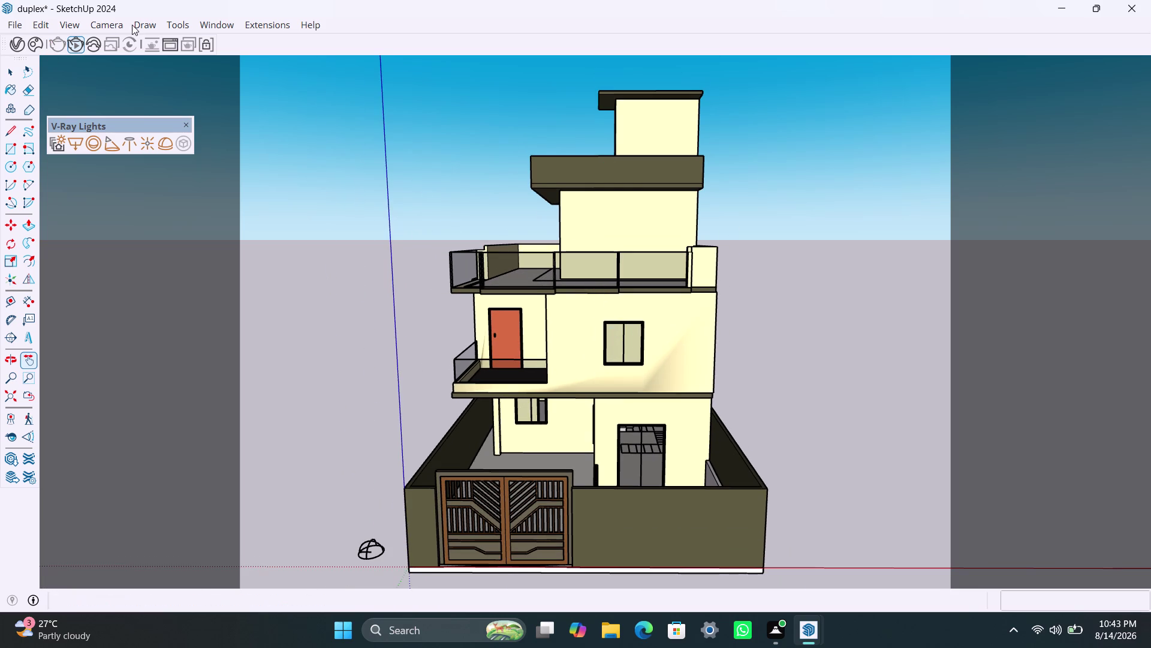
click(117, 27)
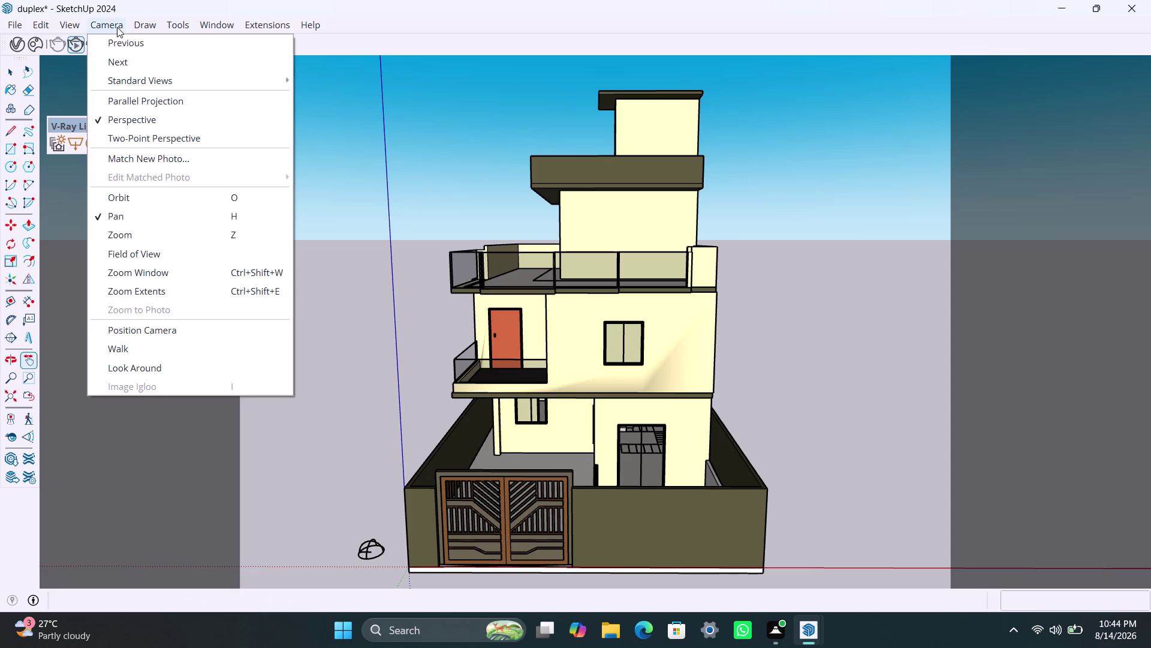
Switch to two-point perspective and pan to frame the whole house front and gate.
click(161, 138)
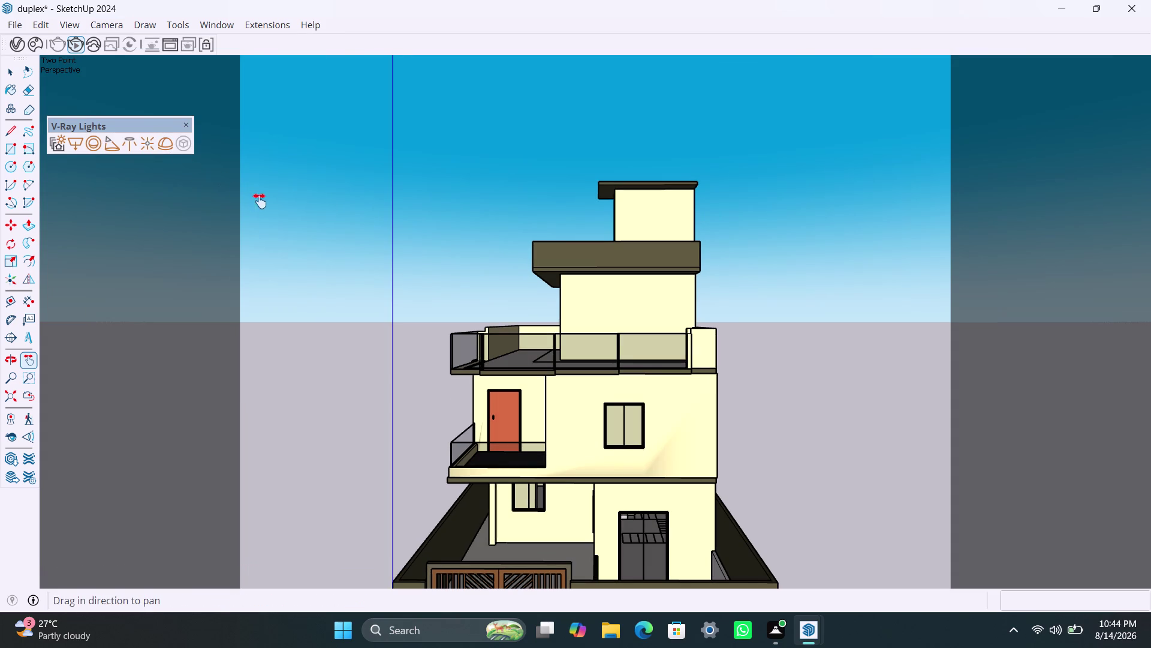
middle_click(255, 235)
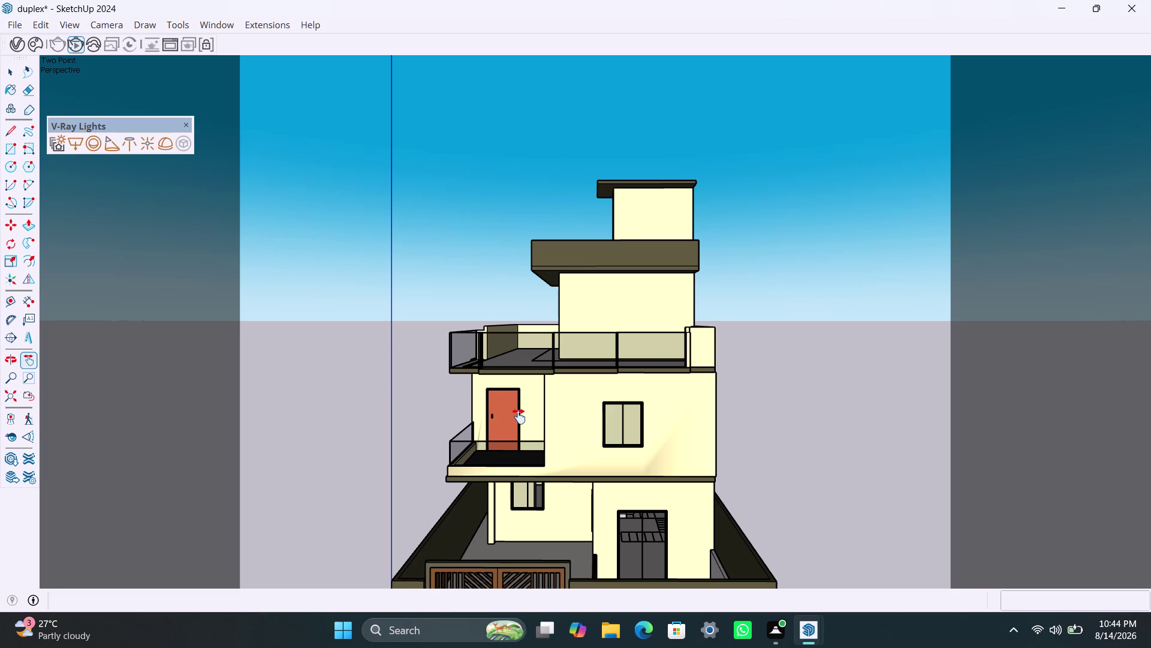
middle_drag(519, 416, 519, 395)
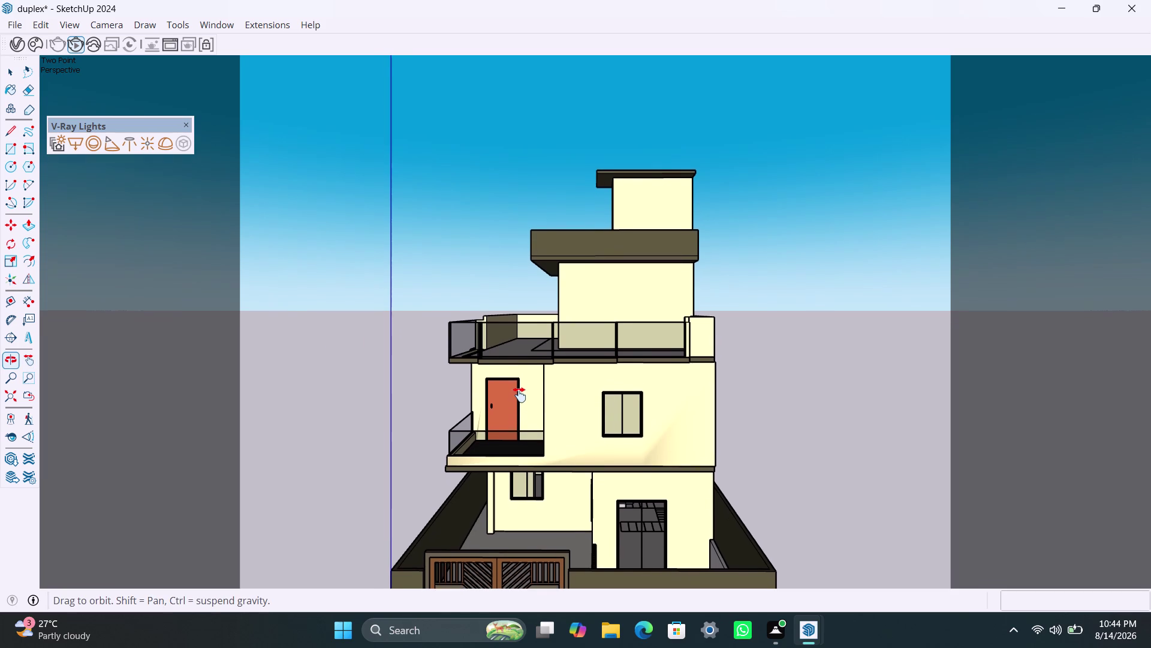
middle_drag(519, 396, 527, 338)
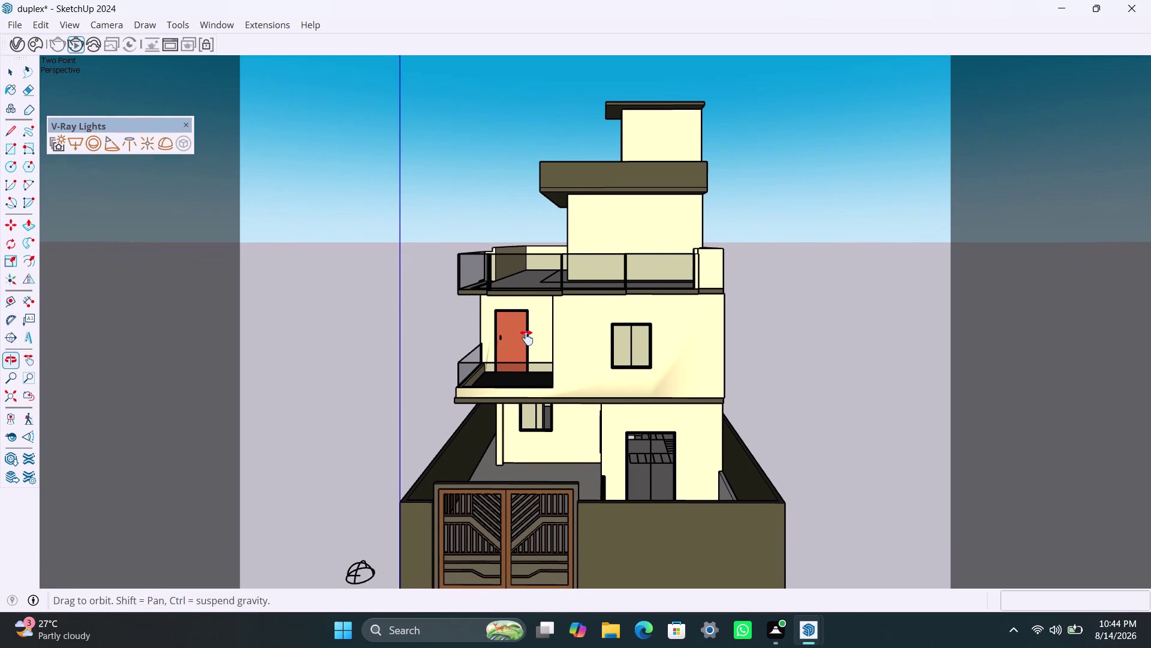
middle_drag(526, 337, 524, 309)
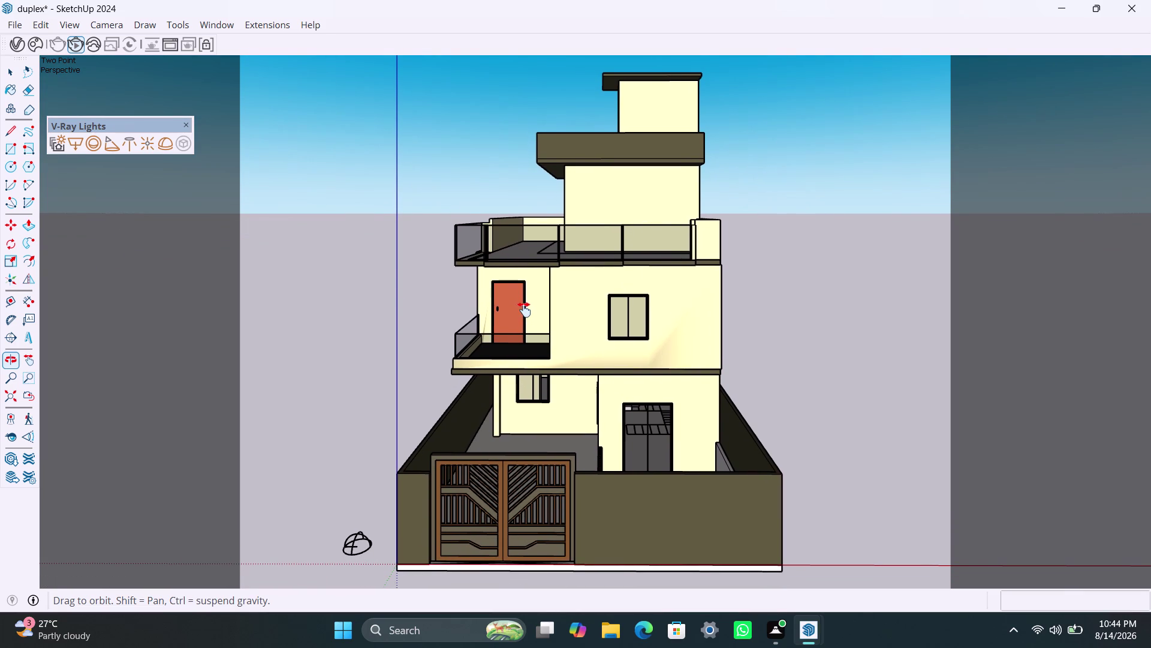
middle_drag(524, 310, 529, 315)
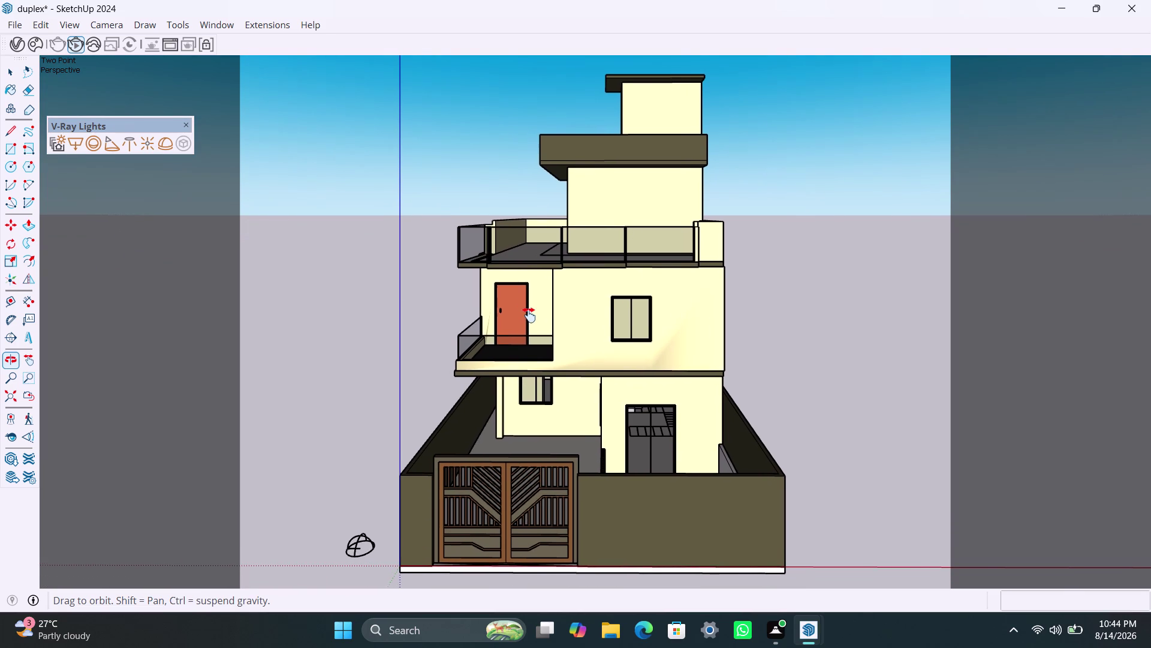
middle_drag(529, 314, 530, 315)
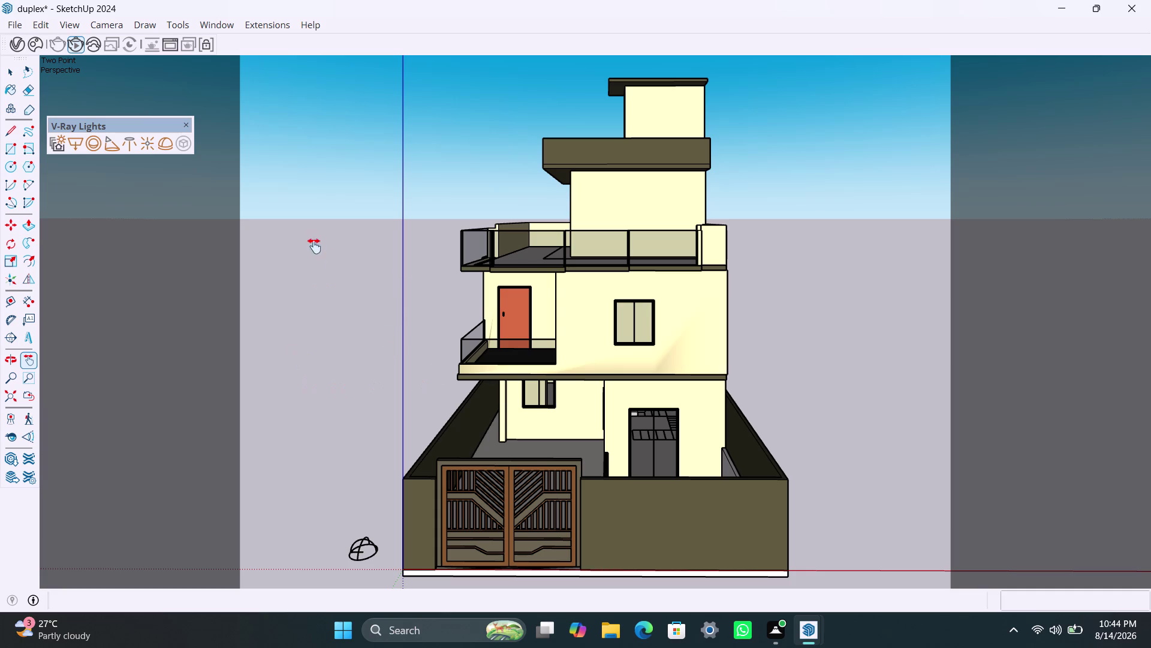
click(814, 622)
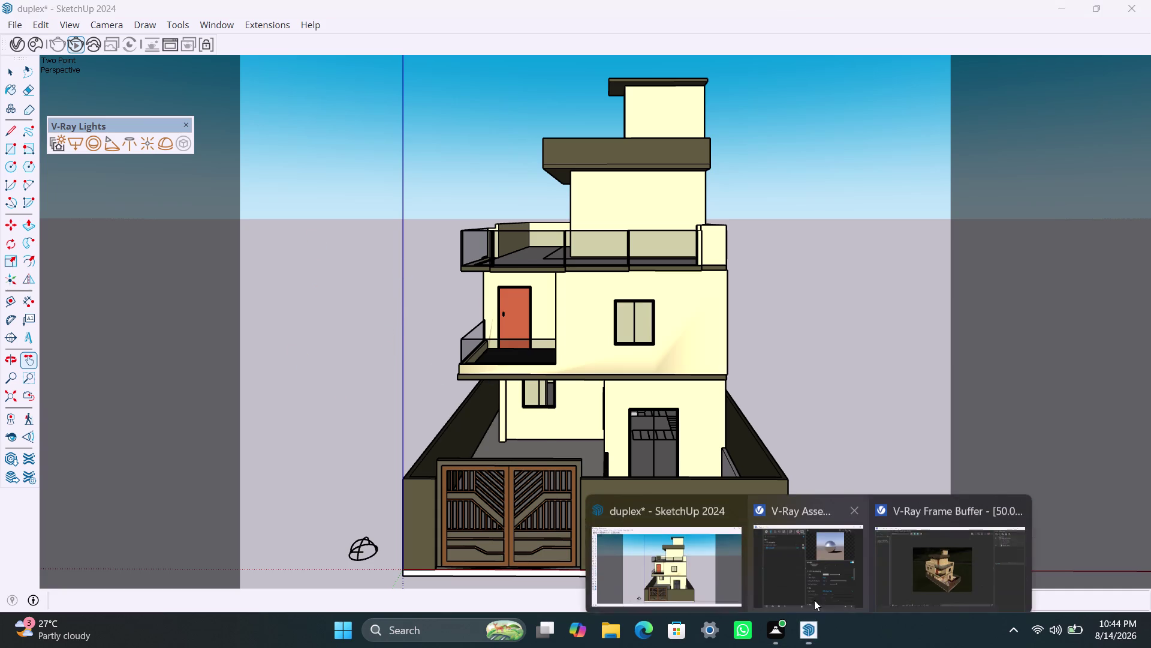
Bring up the V-Ray Frame Buffer and zoom in and out on the night render.
click(913, 553)
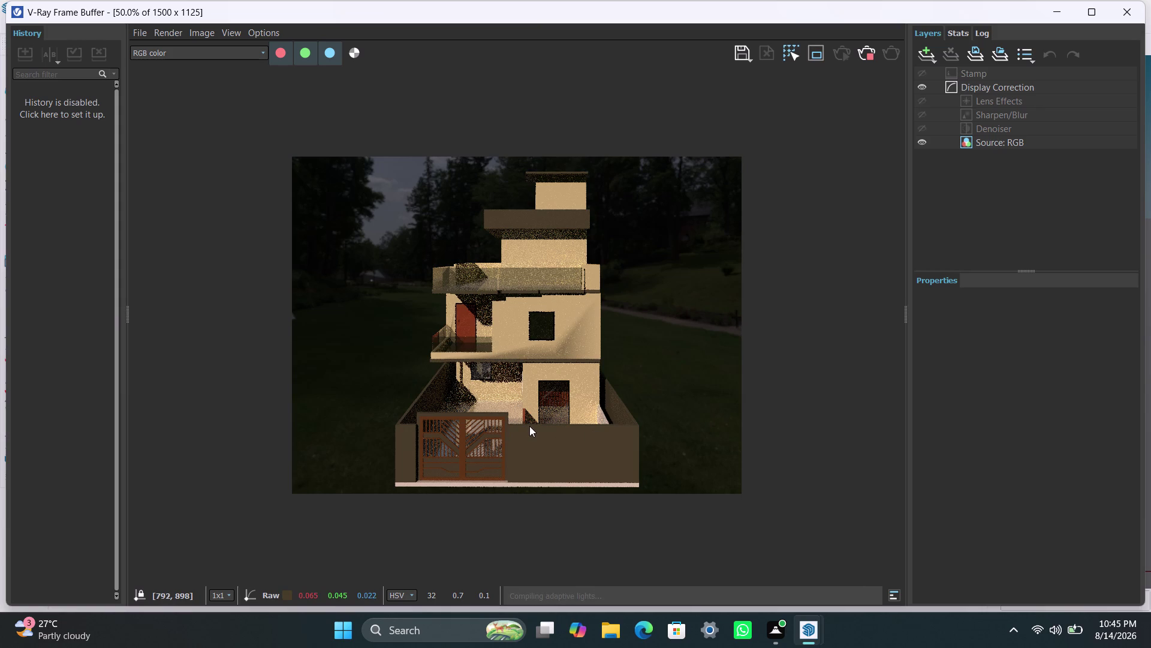
scroll(up, 3)
scroll(down, 3)
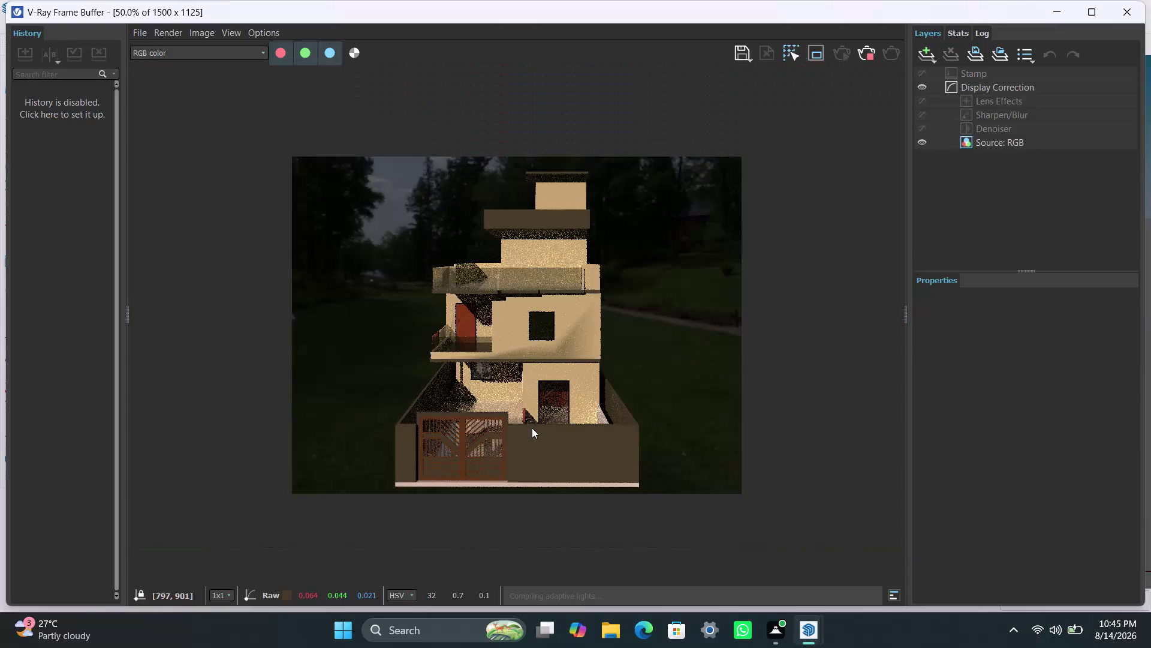
scroll(up, 3)
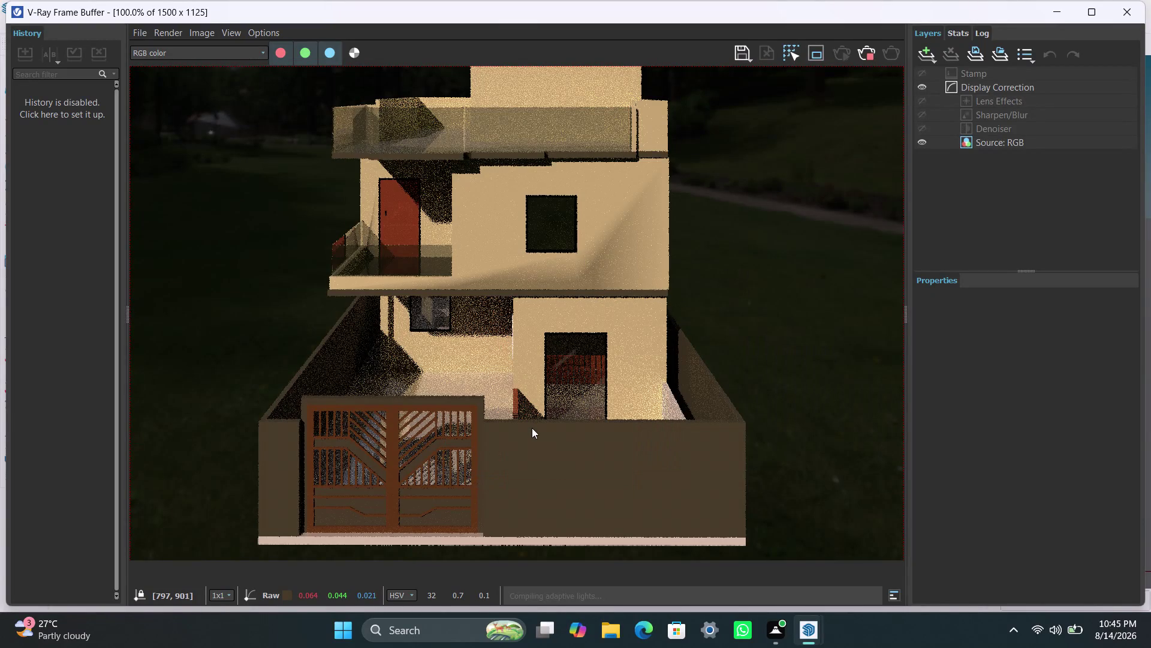
scroll(down, 3)
scroll(up, 3)
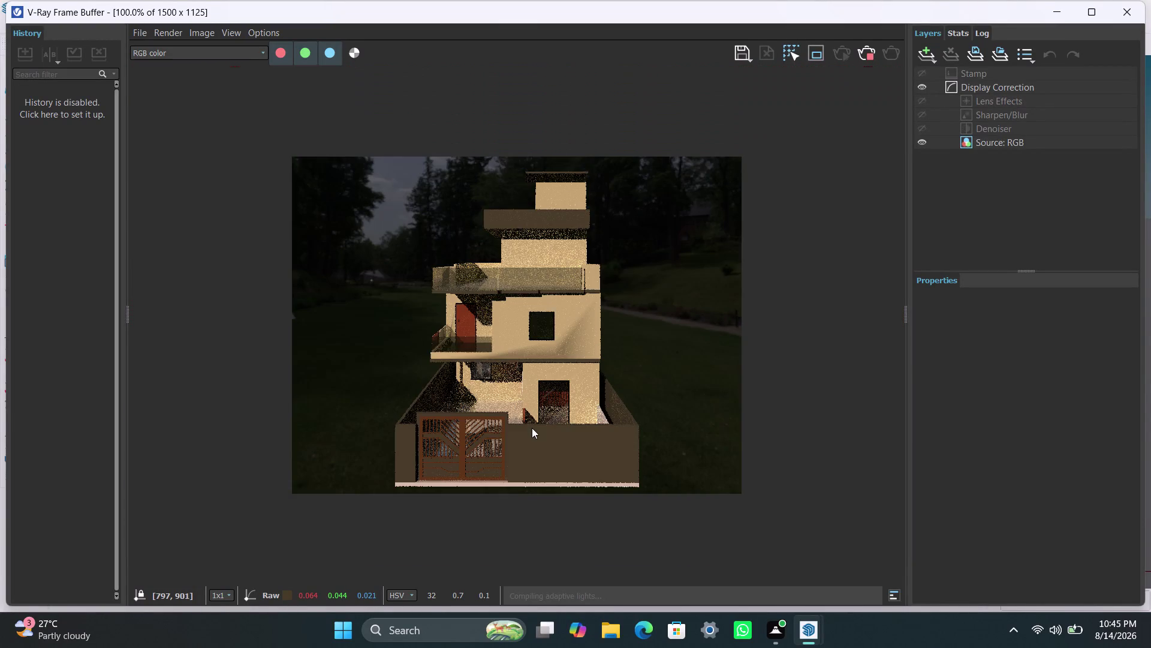
scroll(down, 3)
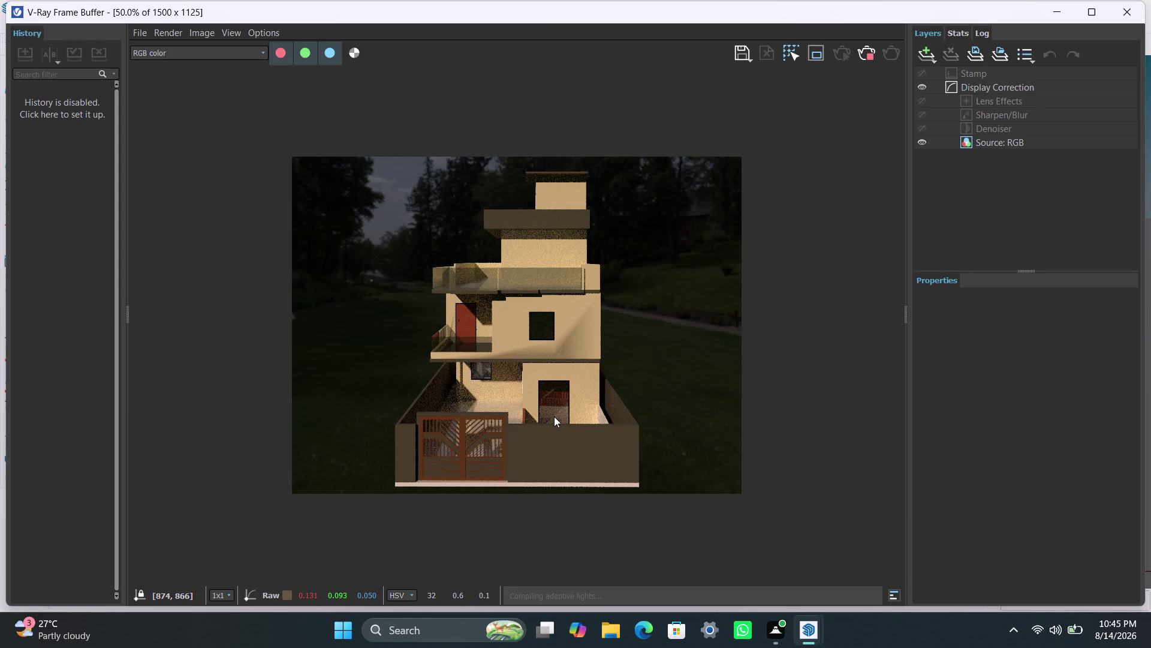
Stop the finished duplex render and close the render window.
click(870, 58)
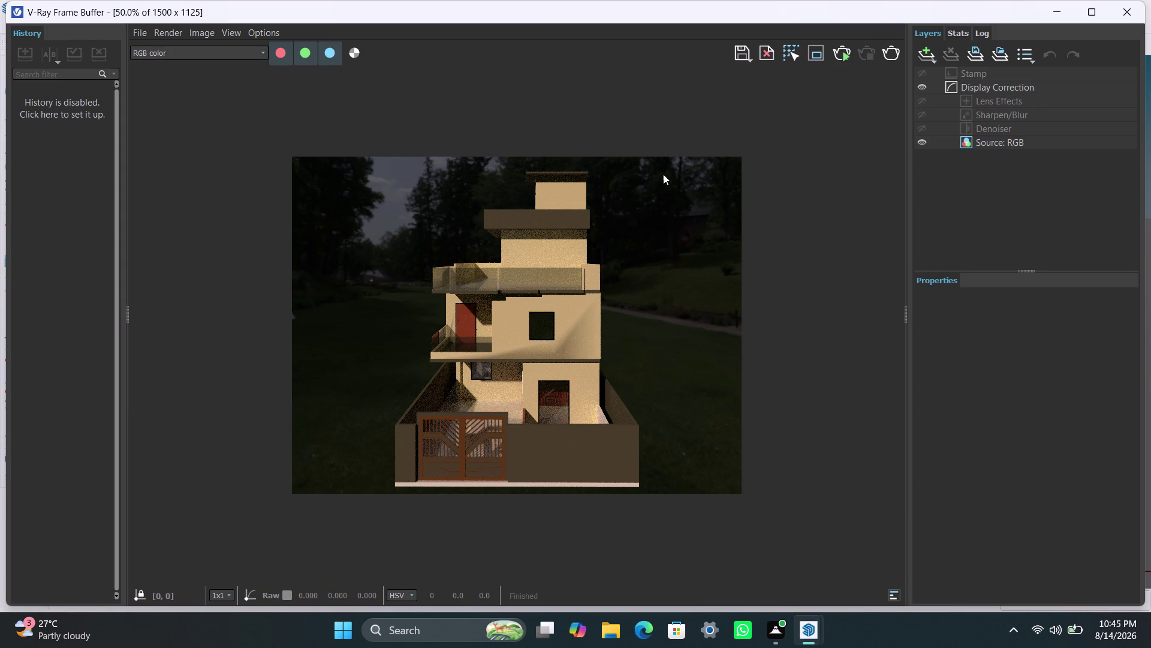
click(810, 633)
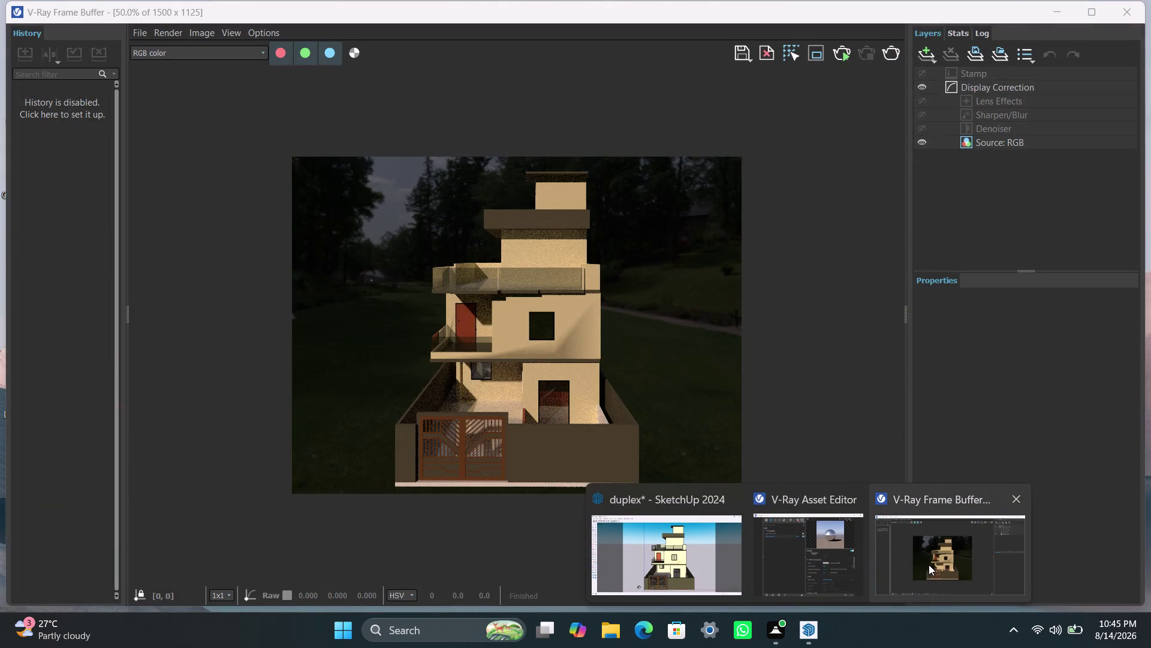
click(699, 572)
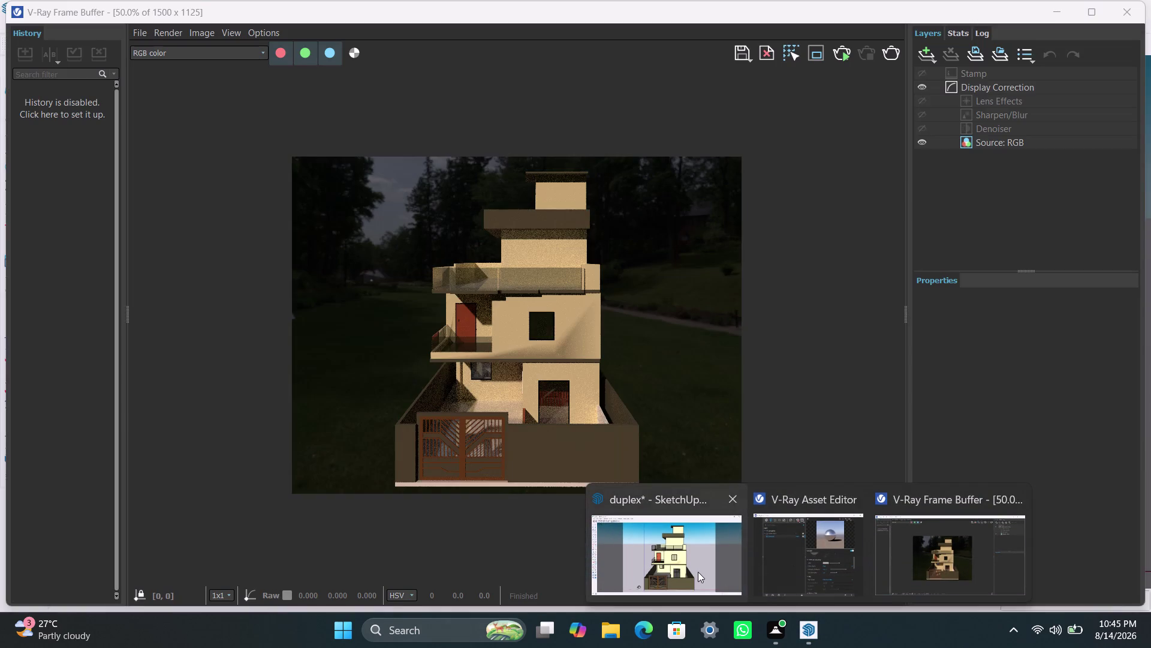
click(802, 630)
click(703, 546)
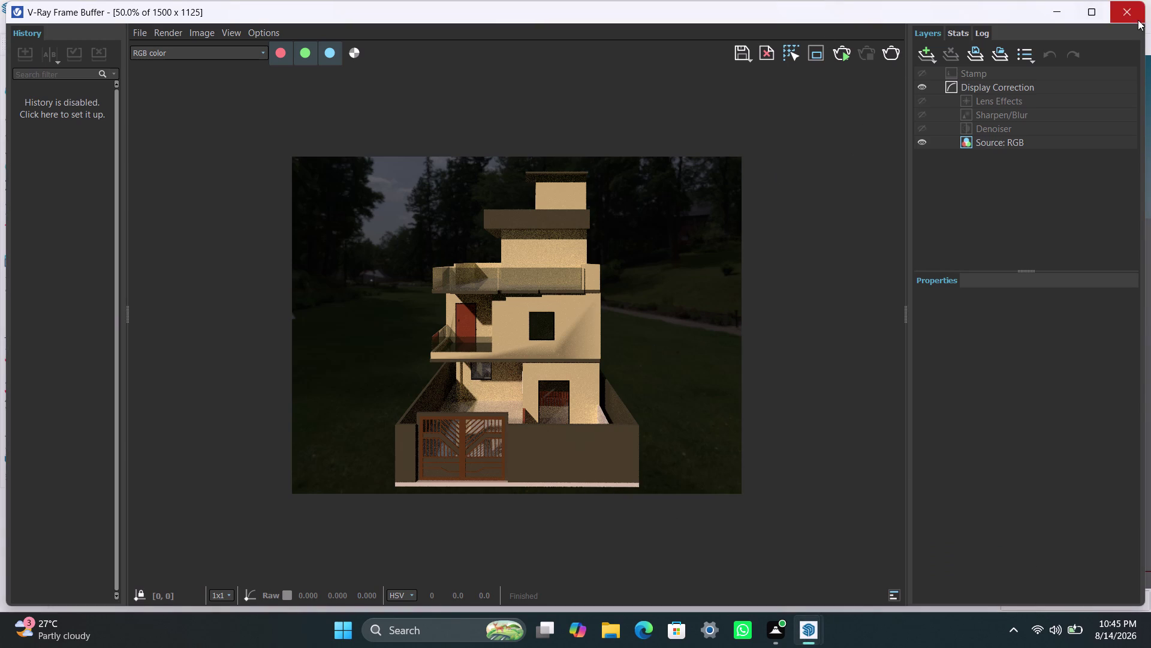
click(1051, 11)
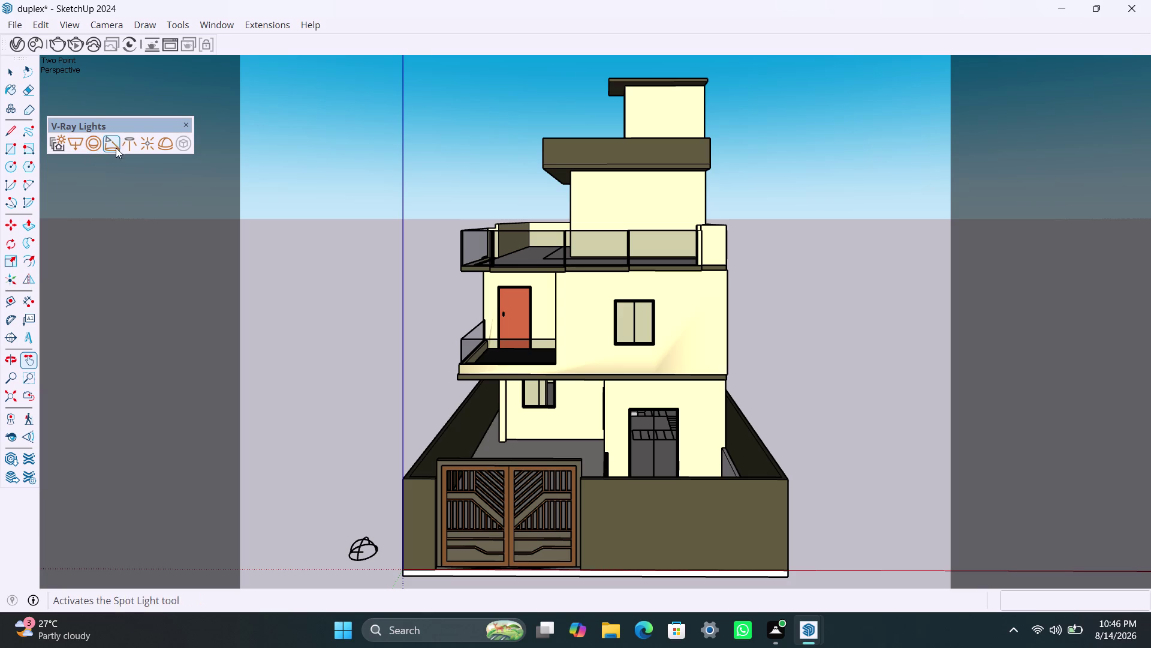
Choose the V-Ray Omni Light tool.
click(147, 145)
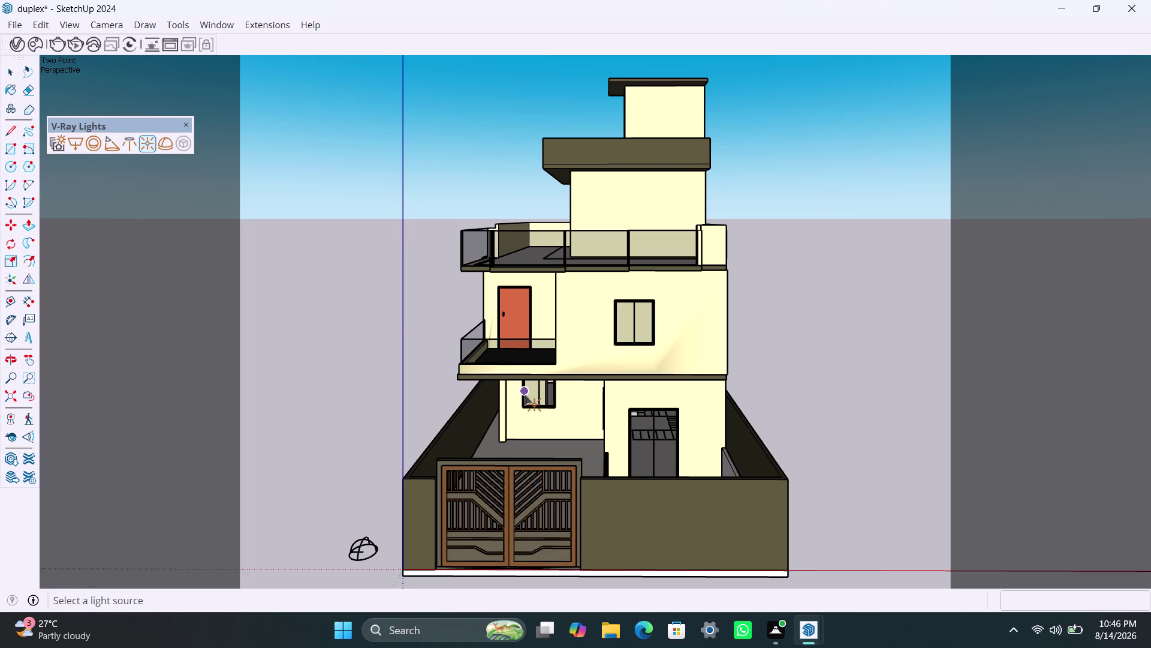
Place an omni light under the first-floor balcony slab.
middle_drag(525, 395, 526, 324)
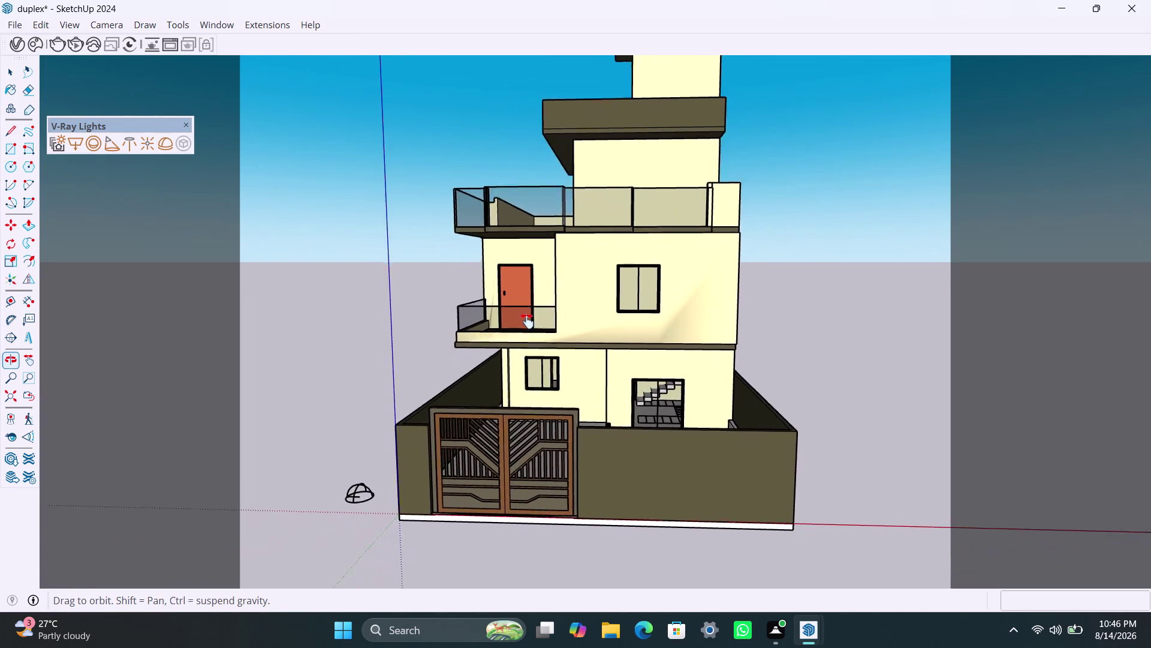
middle_drag(526, 324, 533, 267)
scroll(up, 3)
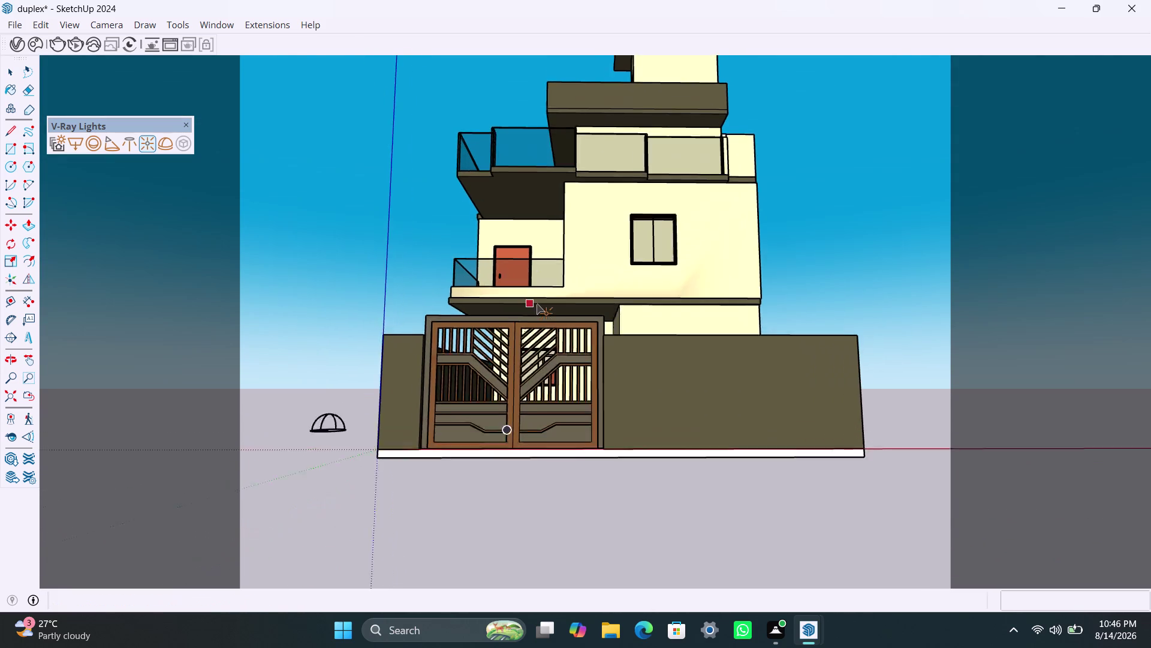
scroll(up, 3)
scroll(up, 3)
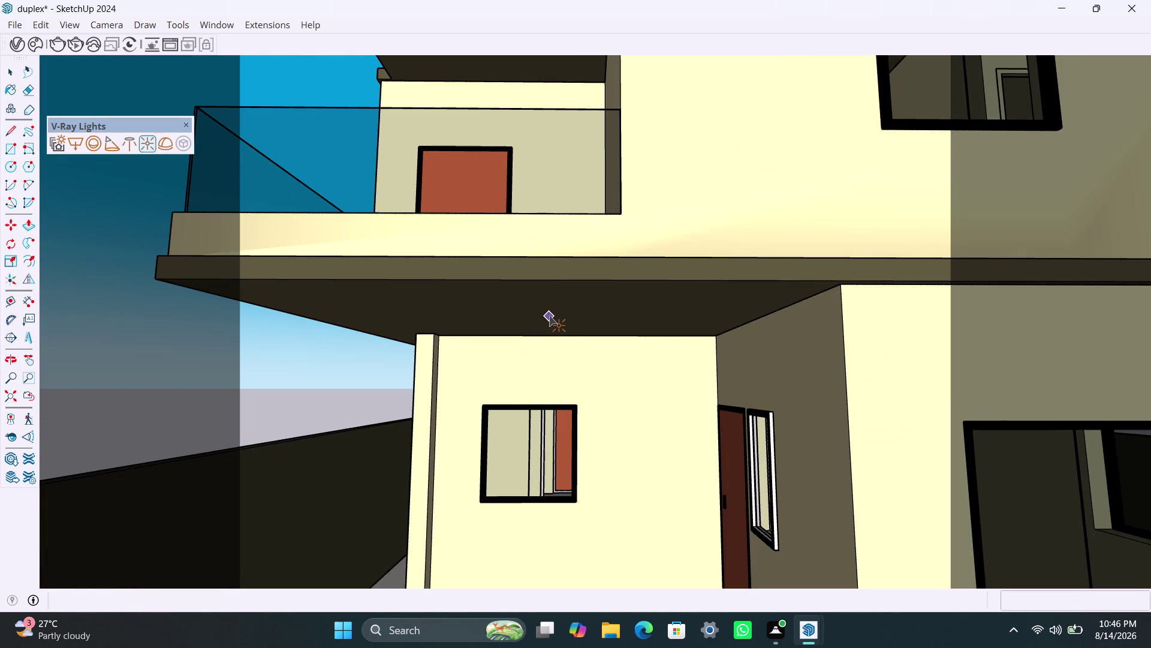
click(554, 311)
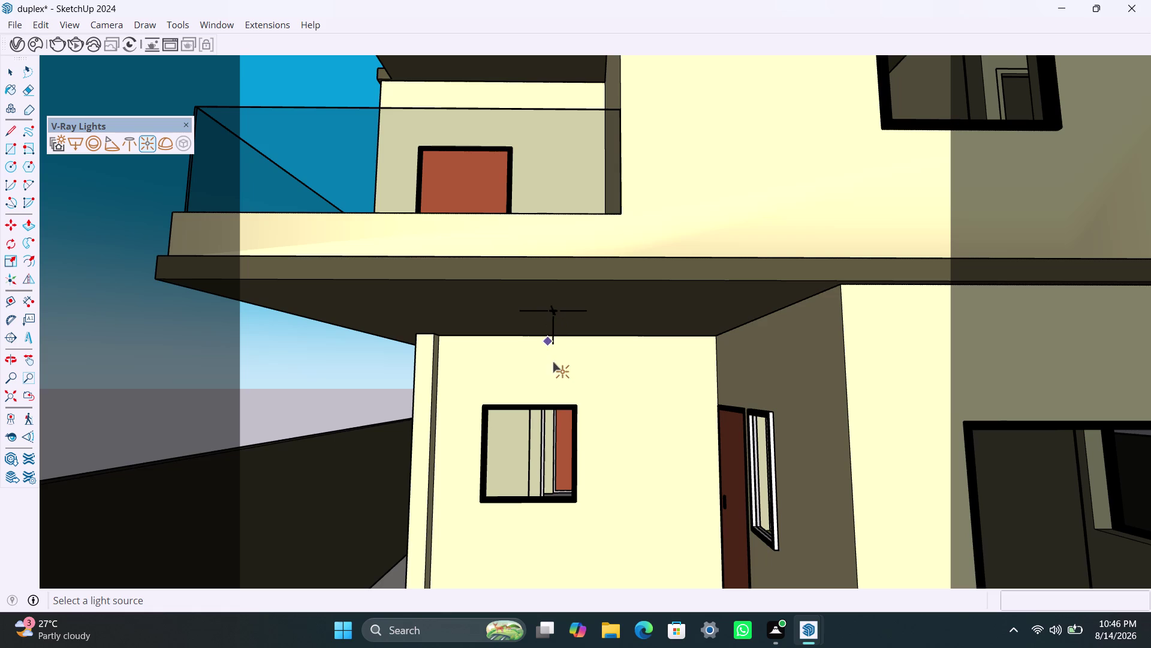
Move the light down about 1'2" so it sits above the ground-floor window.
key(space)
click(555, 314)
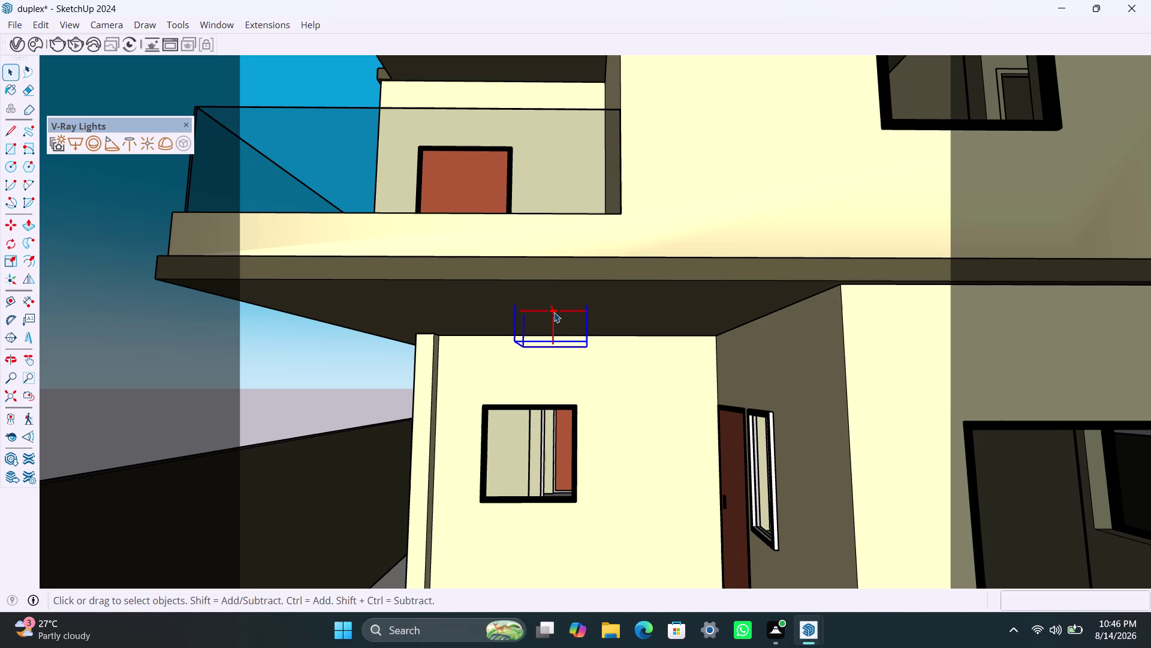
key(m)
click(554, 312)
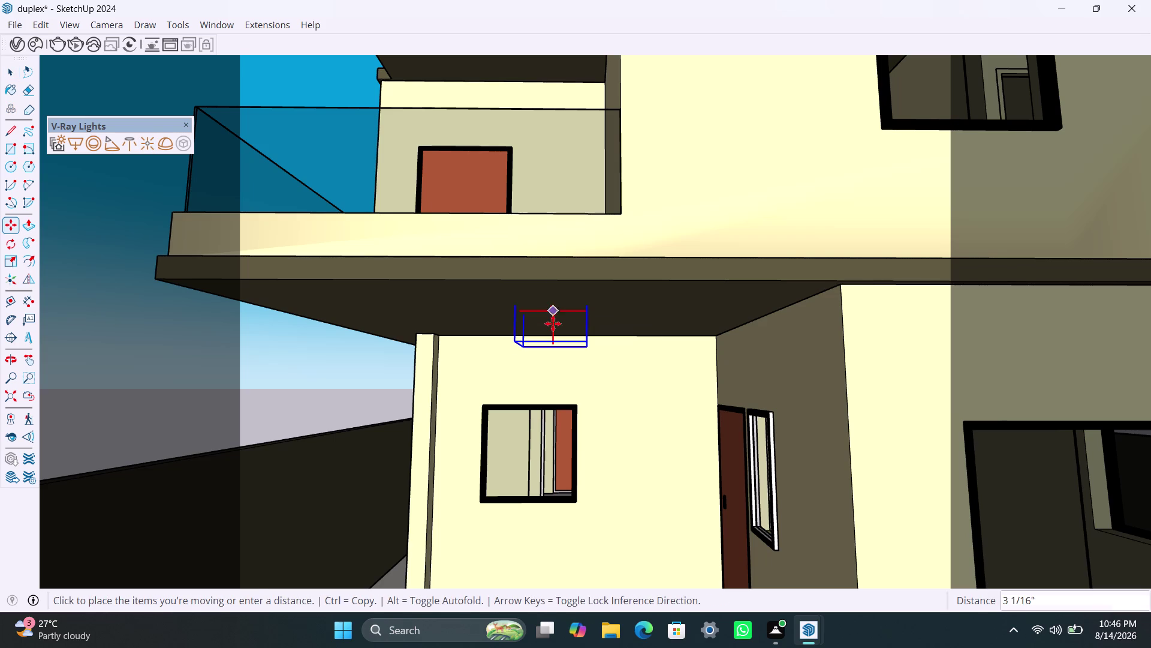
click(551, 351)
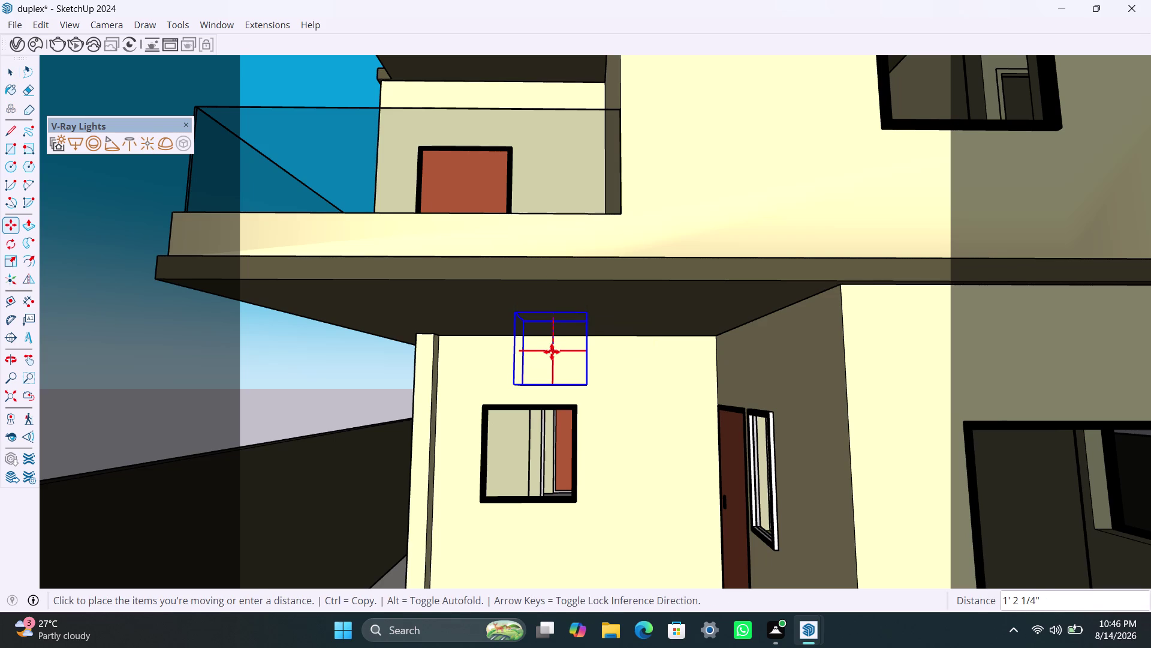
key(space)
scroll(down, 3)
middle_drag(527, 320, 529, 349)
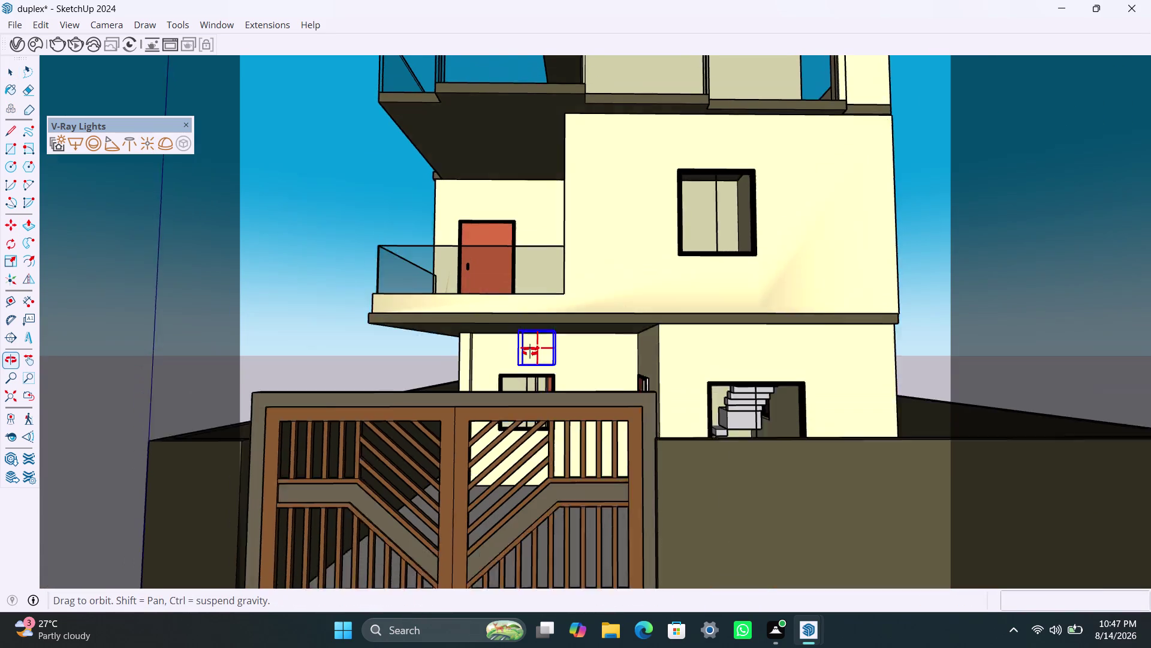
middle_drag(529, 349, 530, 352)
scroll(down, 3)
middle_drag(551, 353, 542, 401)
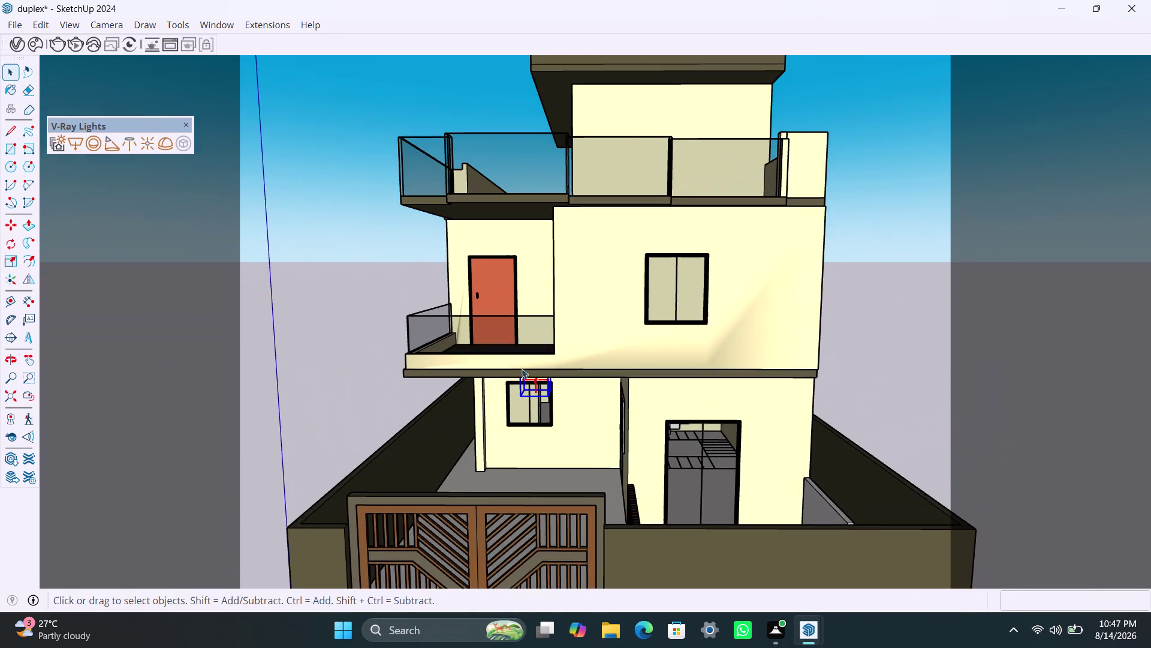
scroll(down, 3)
scroll(up, 3)
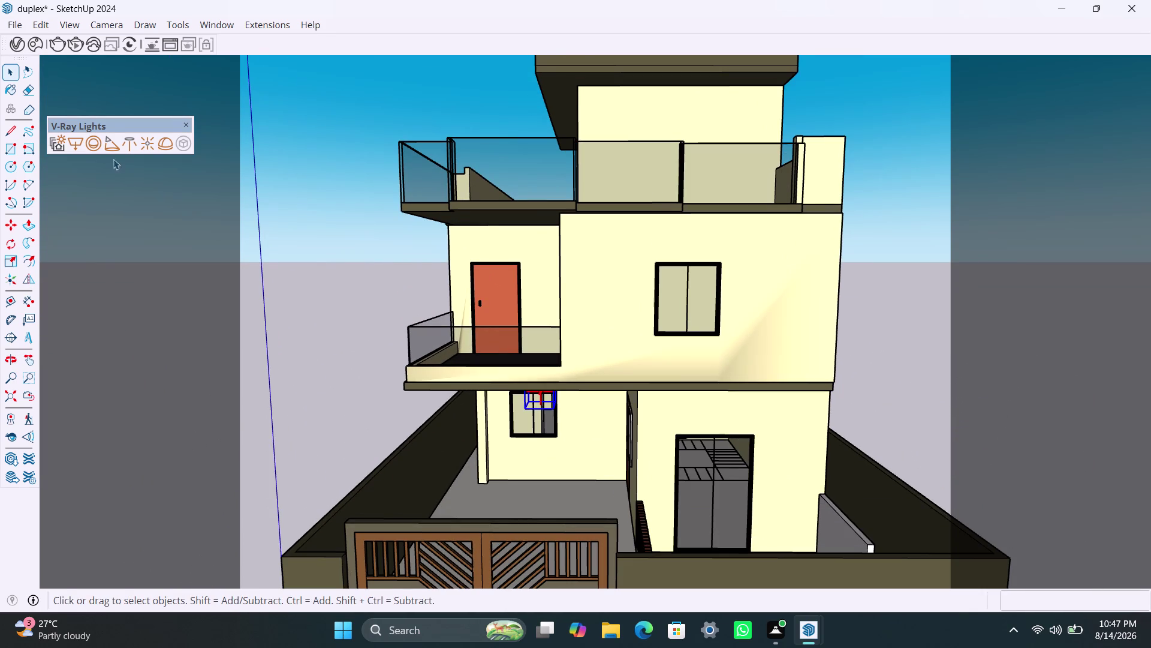
click(81, 144)
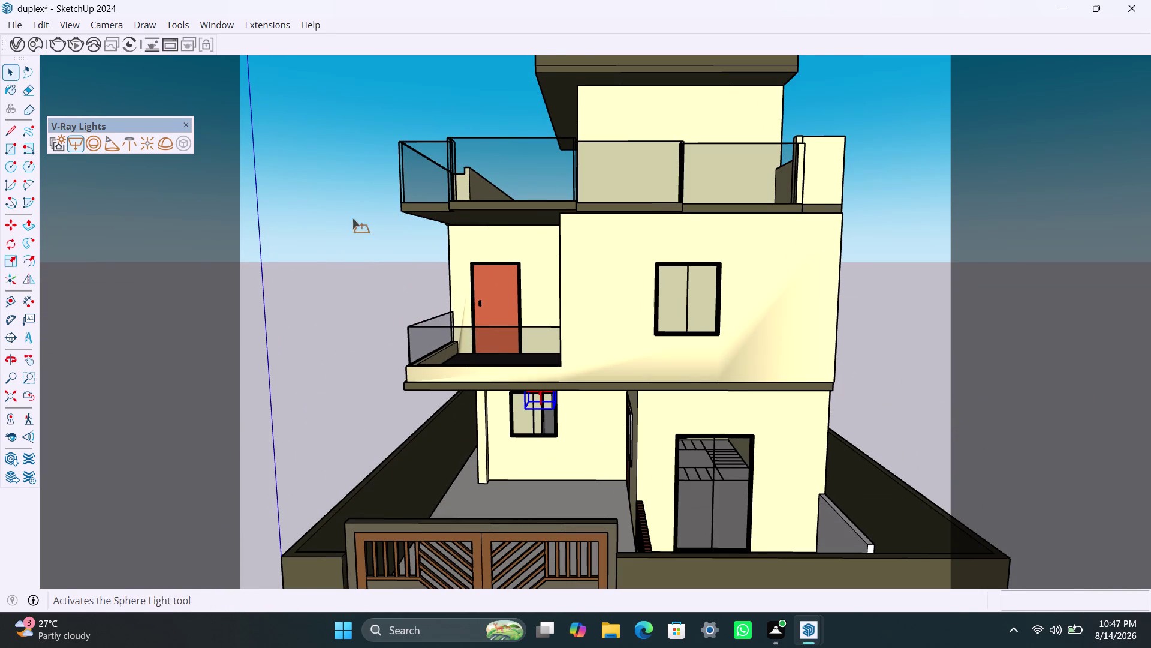
Place a second omni light under the top balcony slab.
scroll(up, 3)
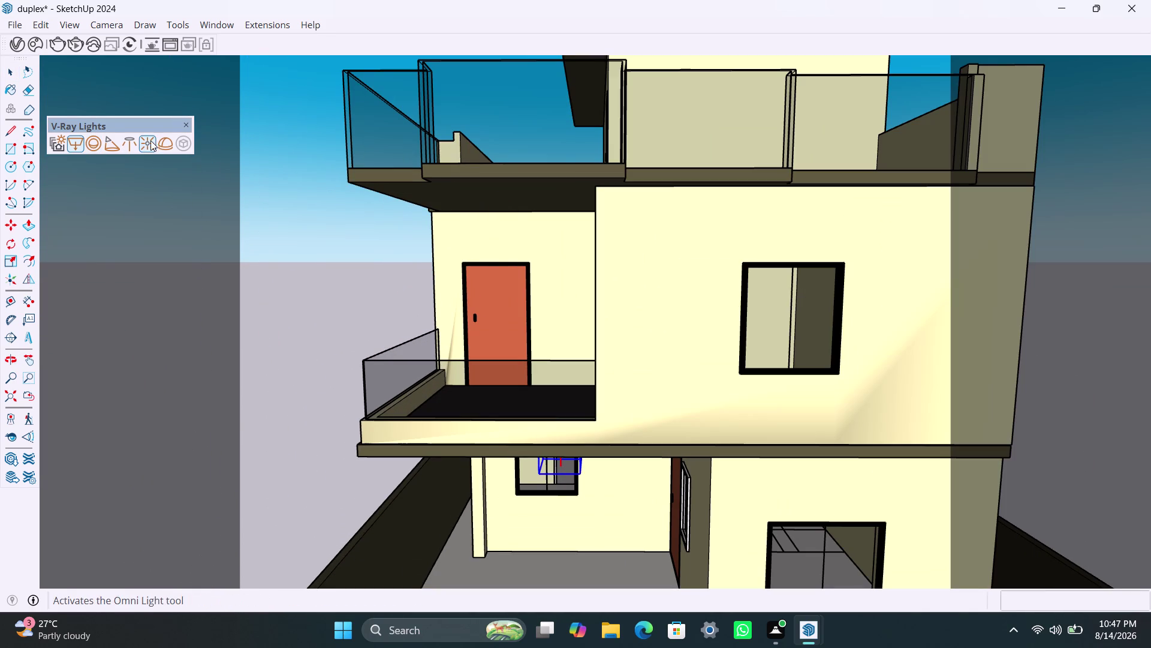
click(151, 140)
click(501, 203)
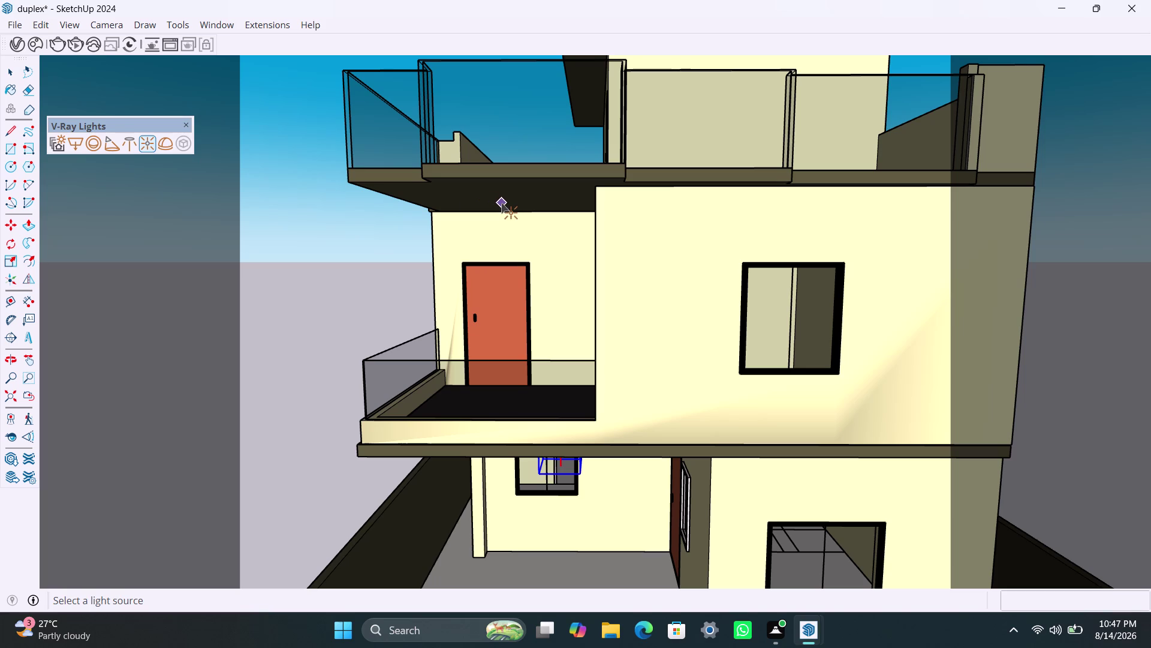
key(space)
Move the new light down the blue axis to sit just above the red door.
scroll(up, 3)
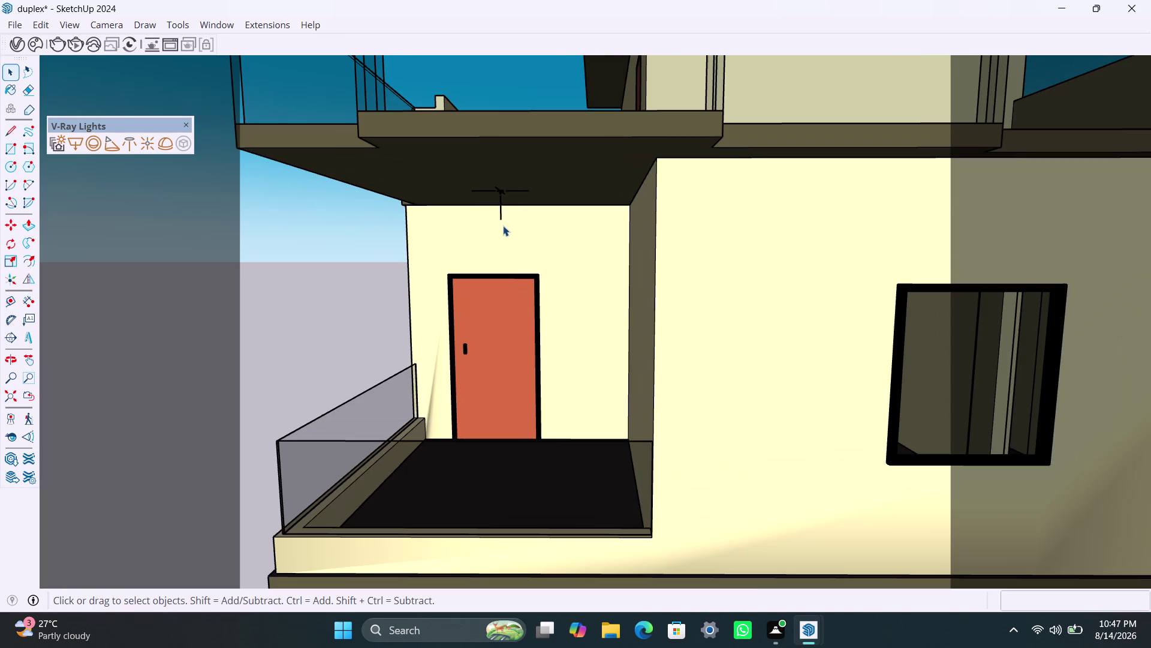
click(500, 186)
key(m)
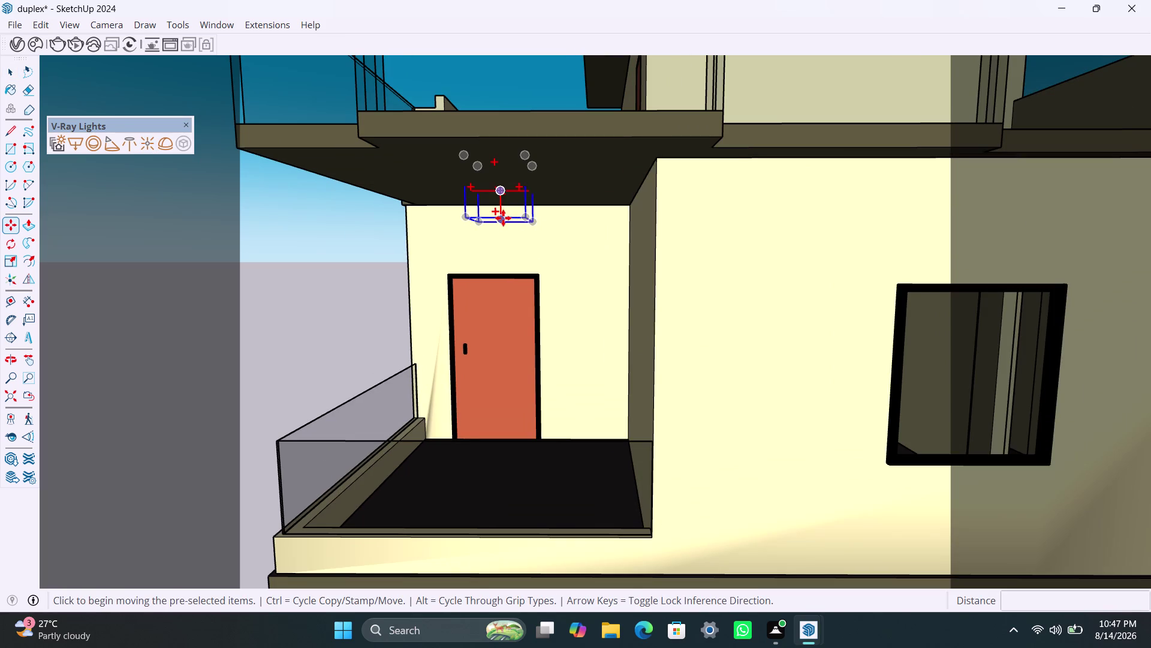
drag(502, 216, 500, 247)
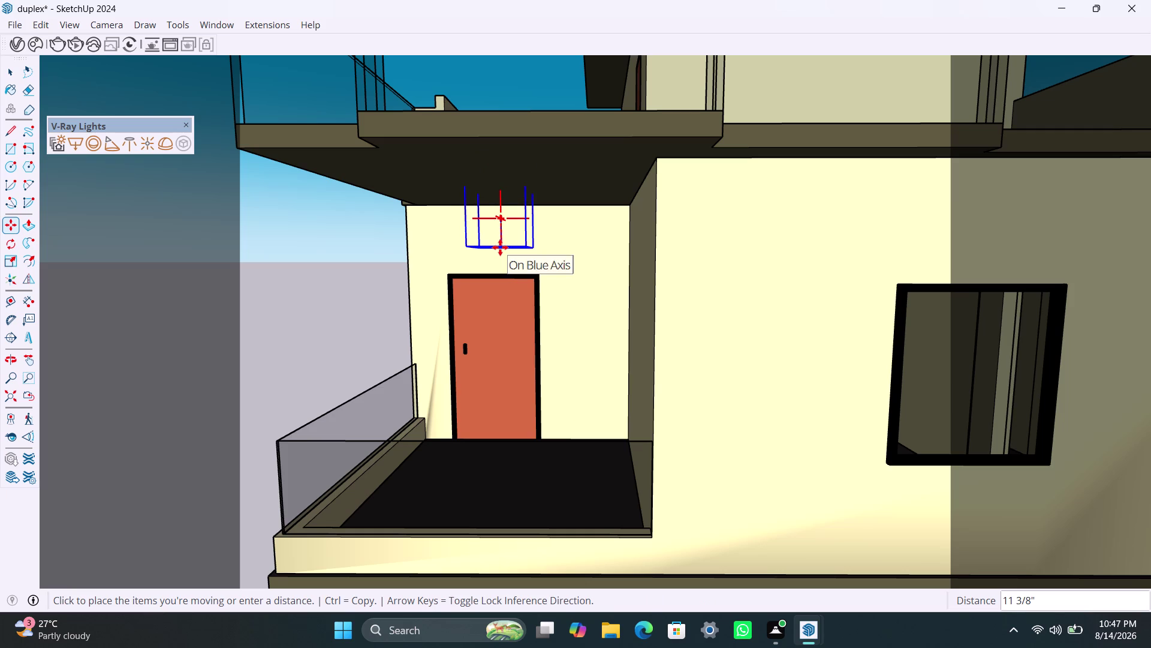
drag(500, 247, 503, 251)
key(space)
Zoom and orbit out to view the whole house with the new light.
scroll(down, 3)
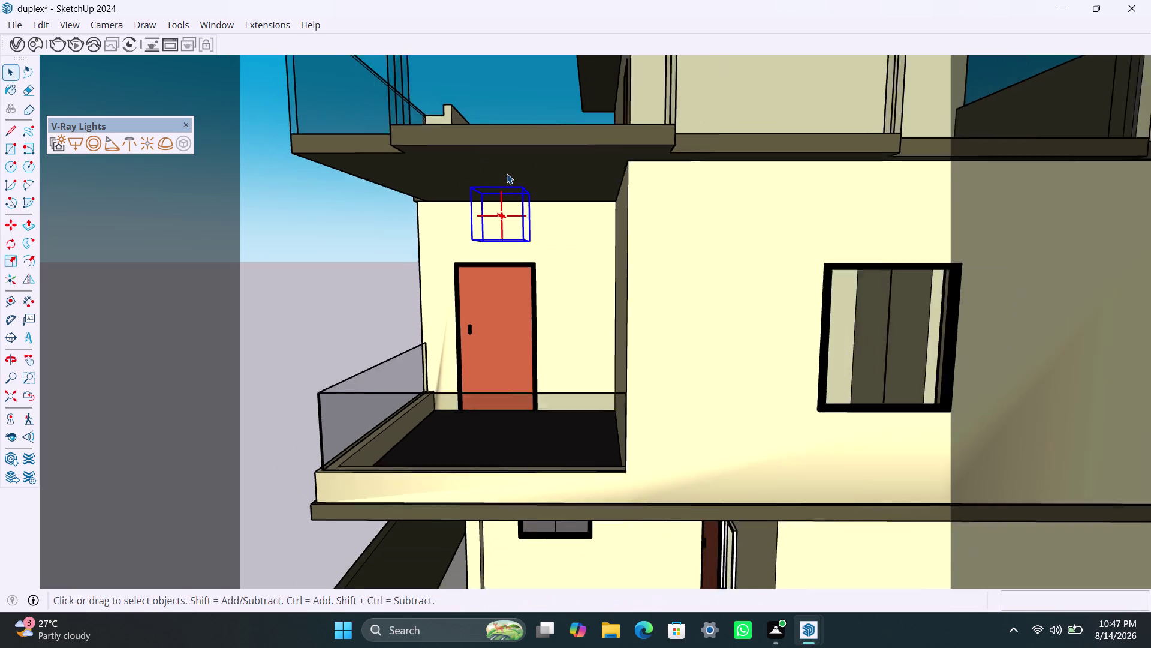
scroll(down, 3)
scroll(down, 3)
middle_drag(512, 254, 507, 200)
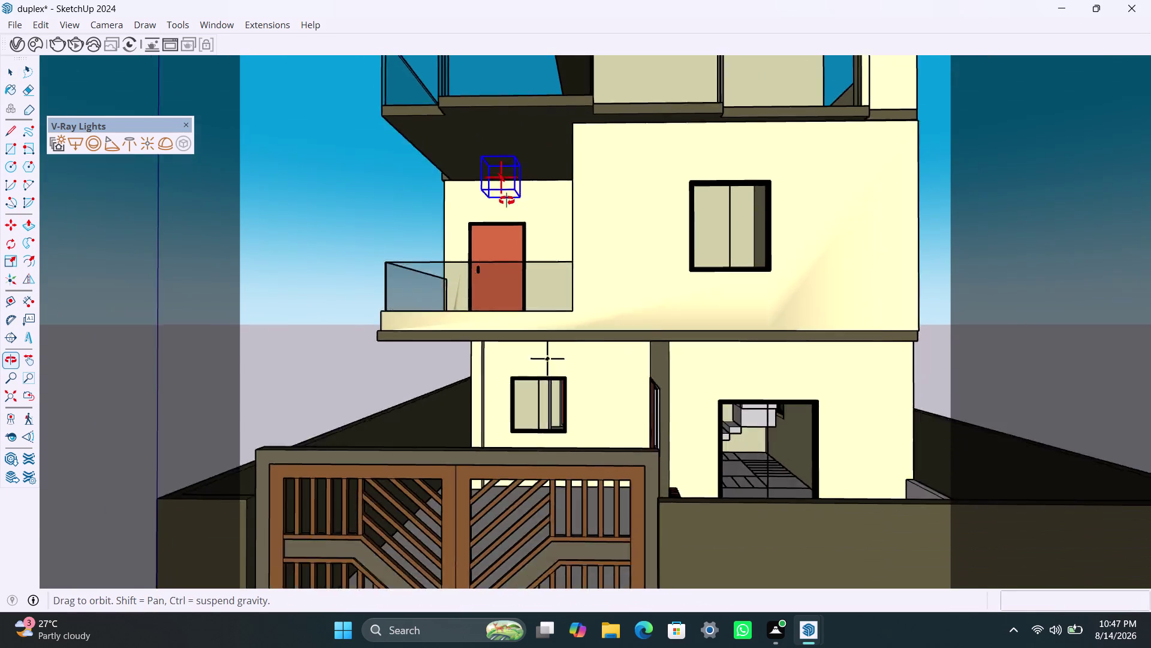
middle_drag(507, 200, 510, 230)
scroll(down, 3)
scroll(down, 3)
middle_drag(515, 253, 556, 355)
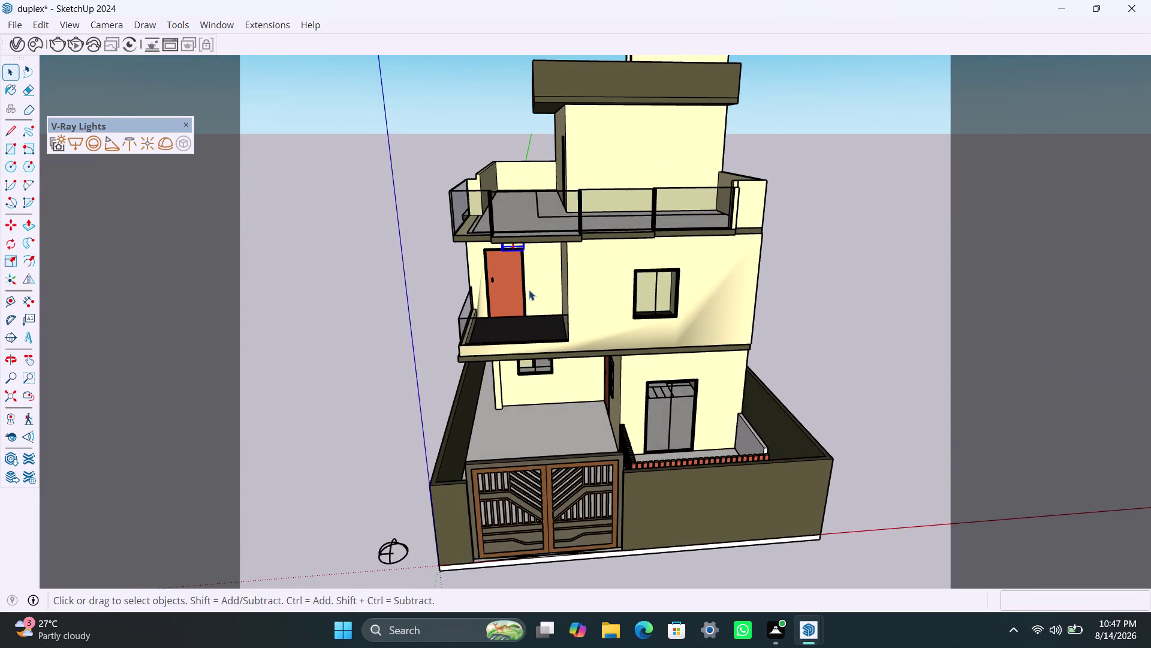
Move the light under the slab above the second-floor door, then undo the move.
scroll(up, 3)
scroll(up, 3)
middle_drag(513, 228, 521, 165)
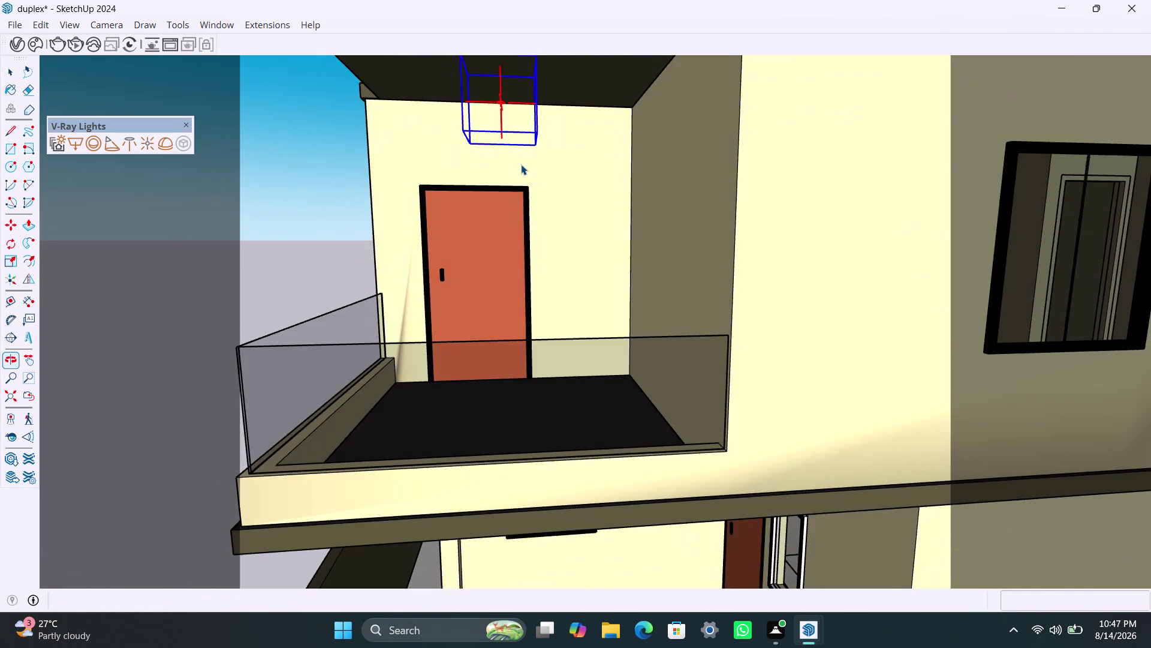
scroll(down, 3)
scroll(down, 3)
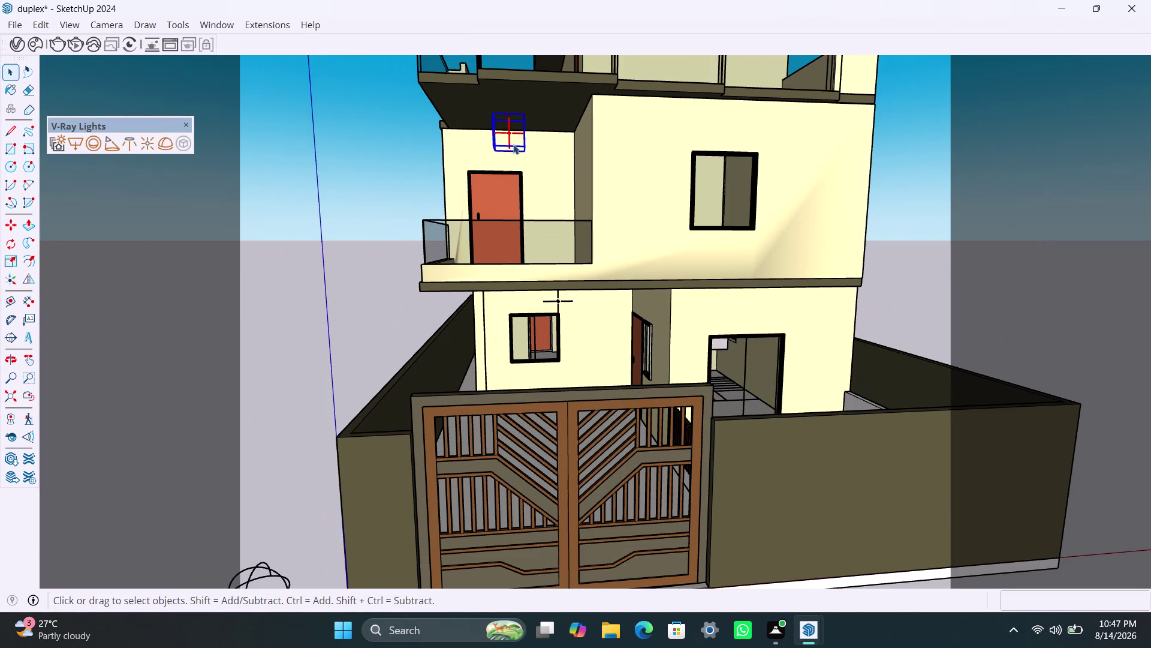
key(m)
click(505, 135)
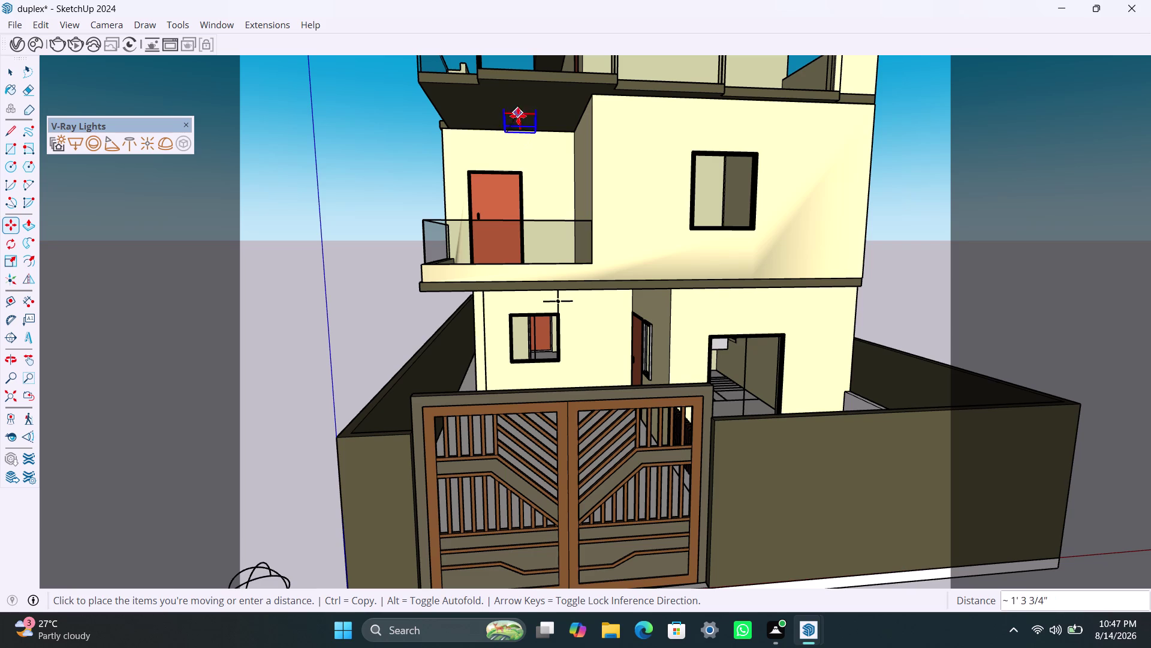
scroll(up, 3)
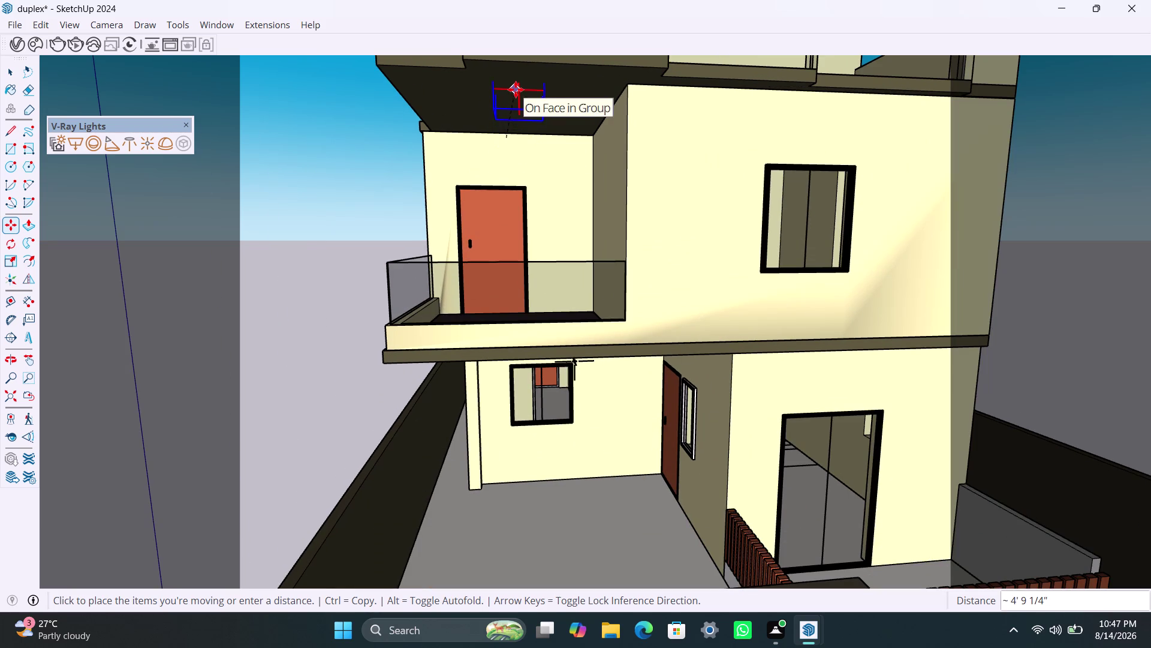
click(515, 89)
click(516, 91)
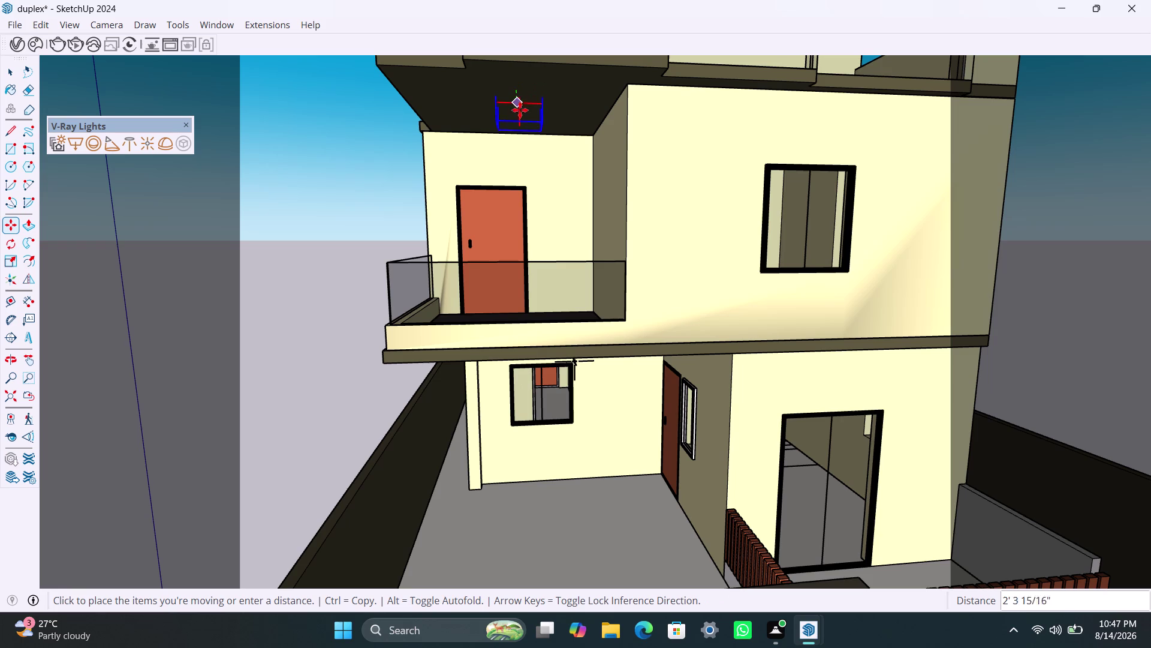
key(Escape)
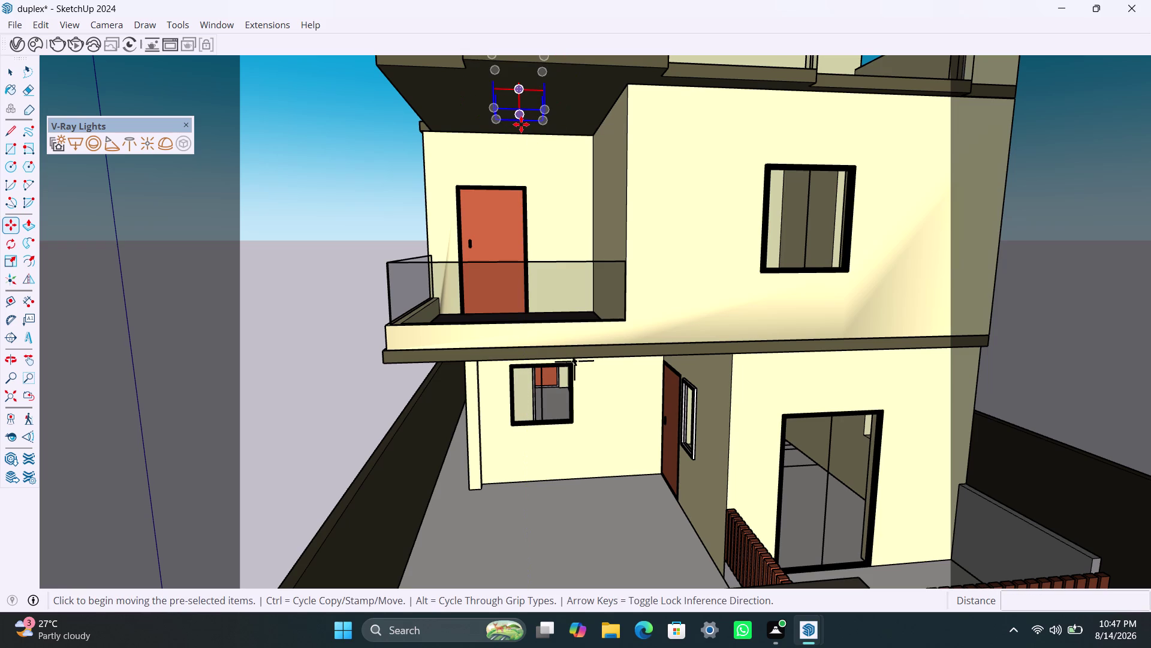
key(ctrl+z)
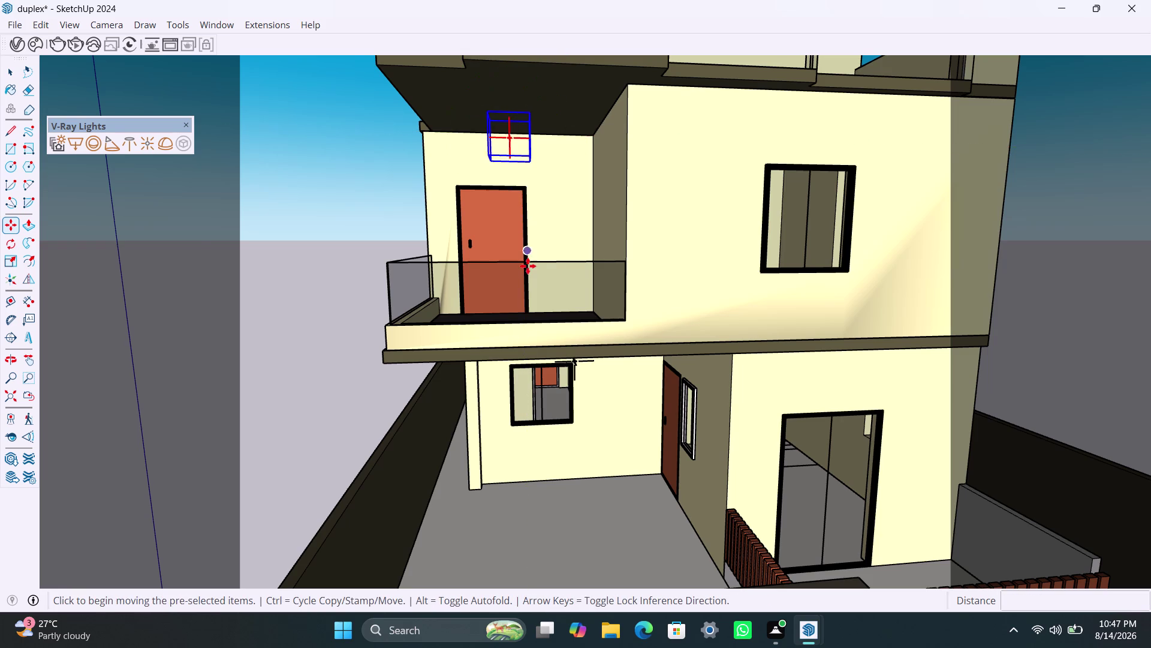
Orbit around the house to check the light and pick the Omni Light tool.
scroll(down, 3)
scroll(down, 3)
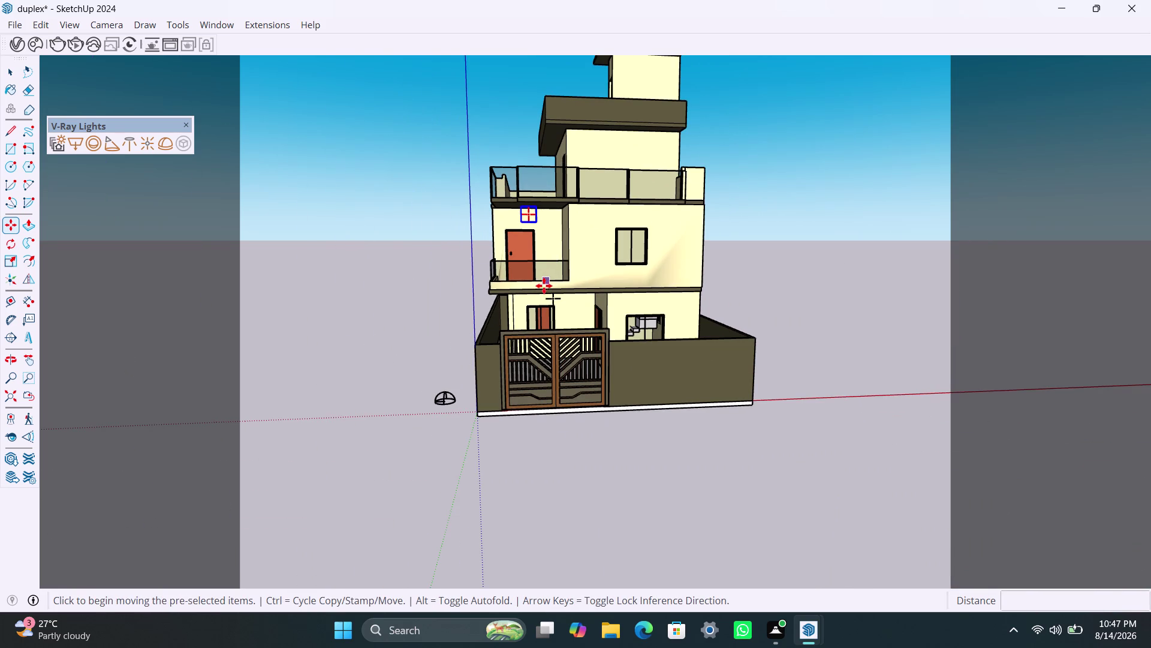
middle_drag(544, 285, 522, 392)
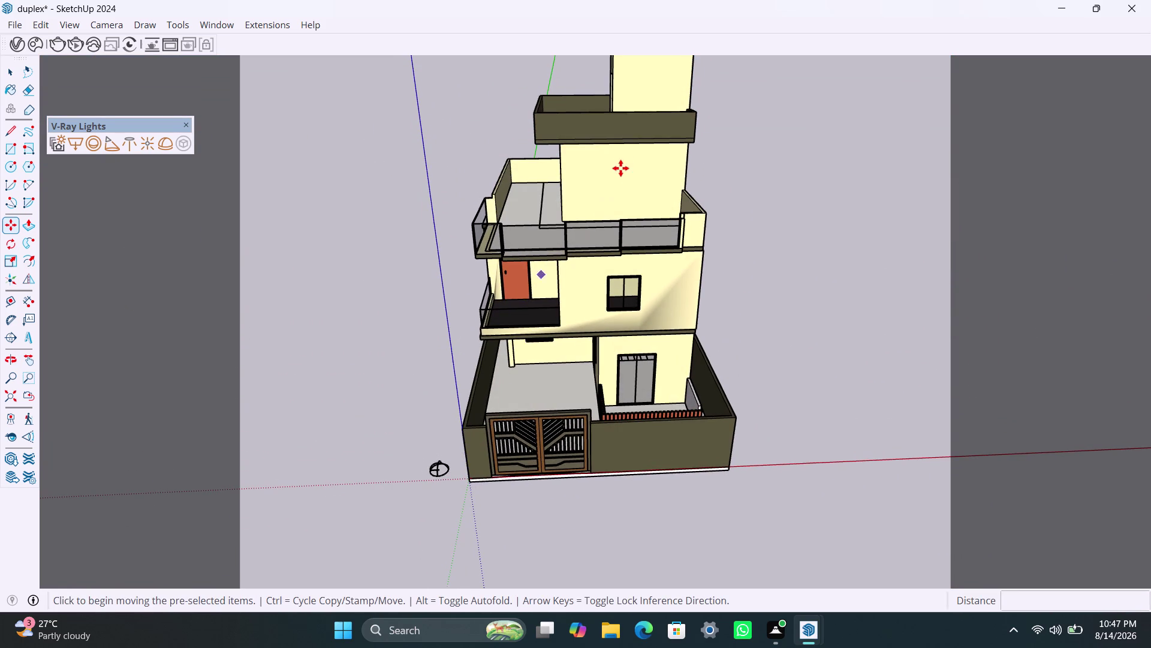
scroll(up, 3)
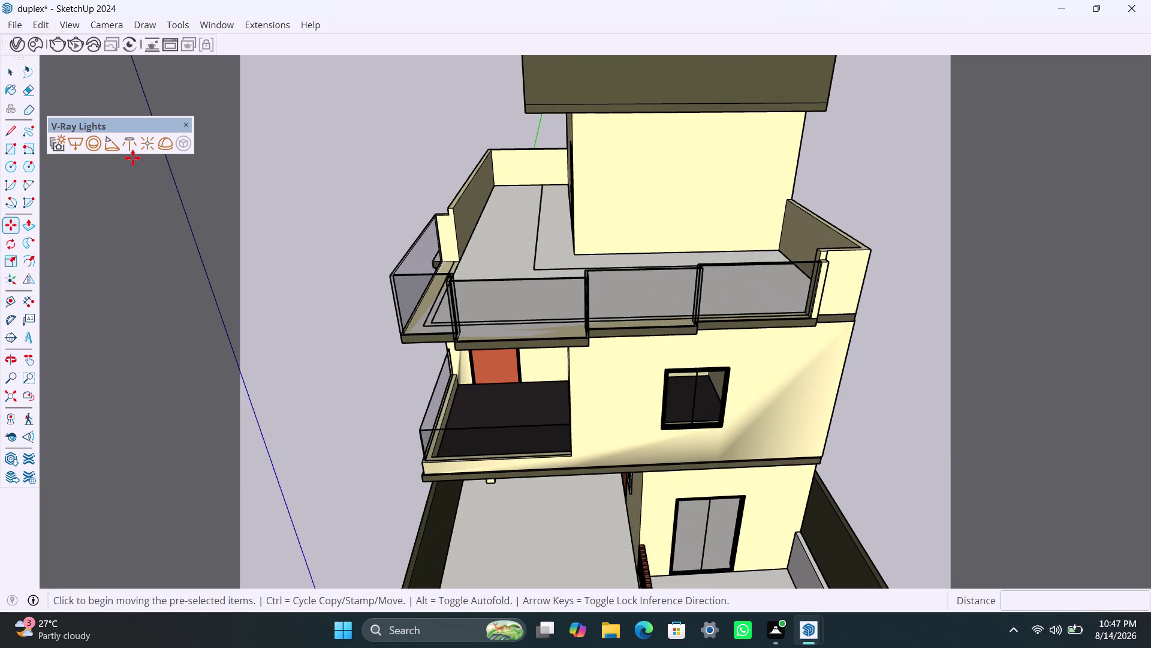
click(149, 149)
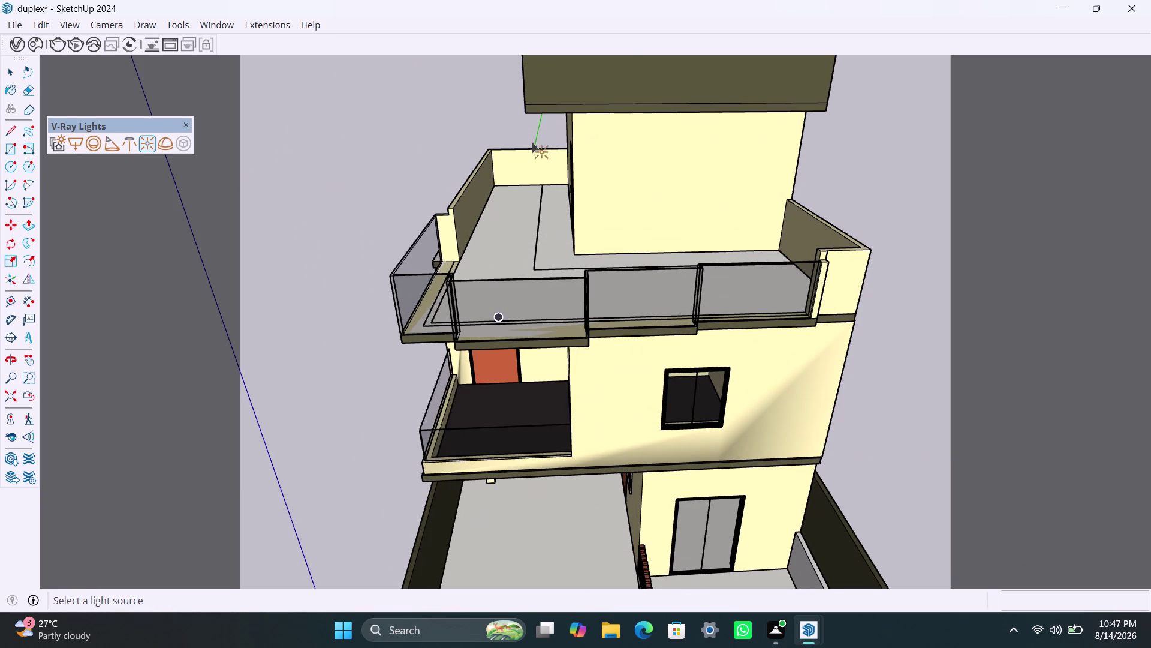
Place an omni light under the tower's roof overhang and select it.
middle_drag(532, 142, 599, 69)
scroll(up, 3)
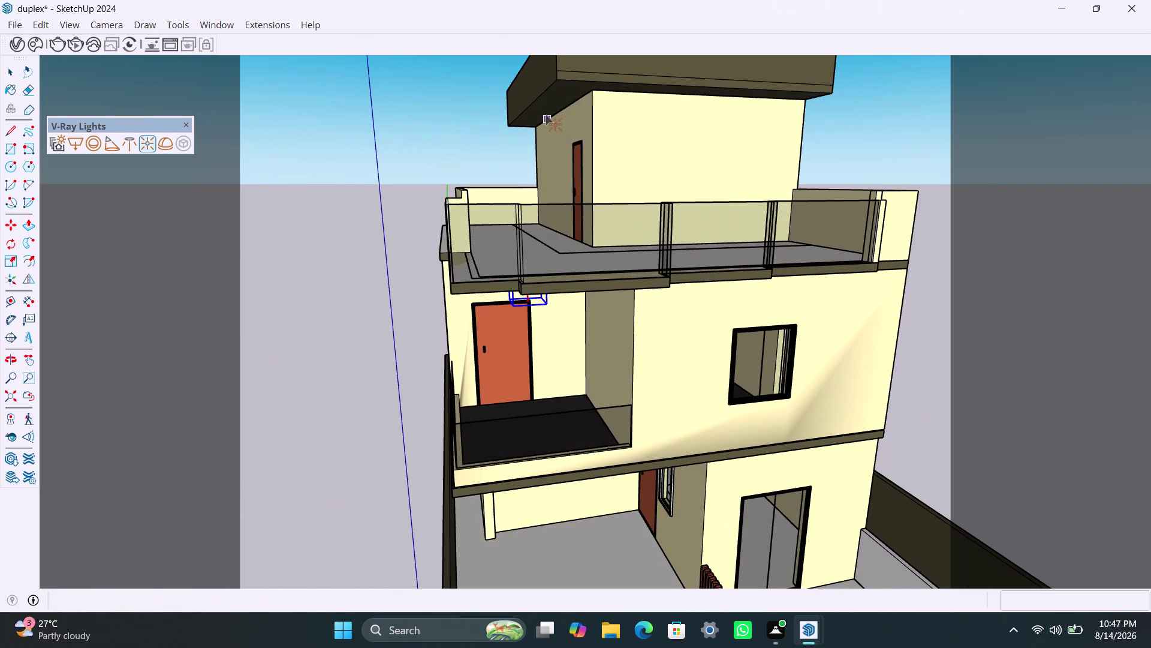
click(546, 107)
click(708, 96)
key(space)
click(704, 94)
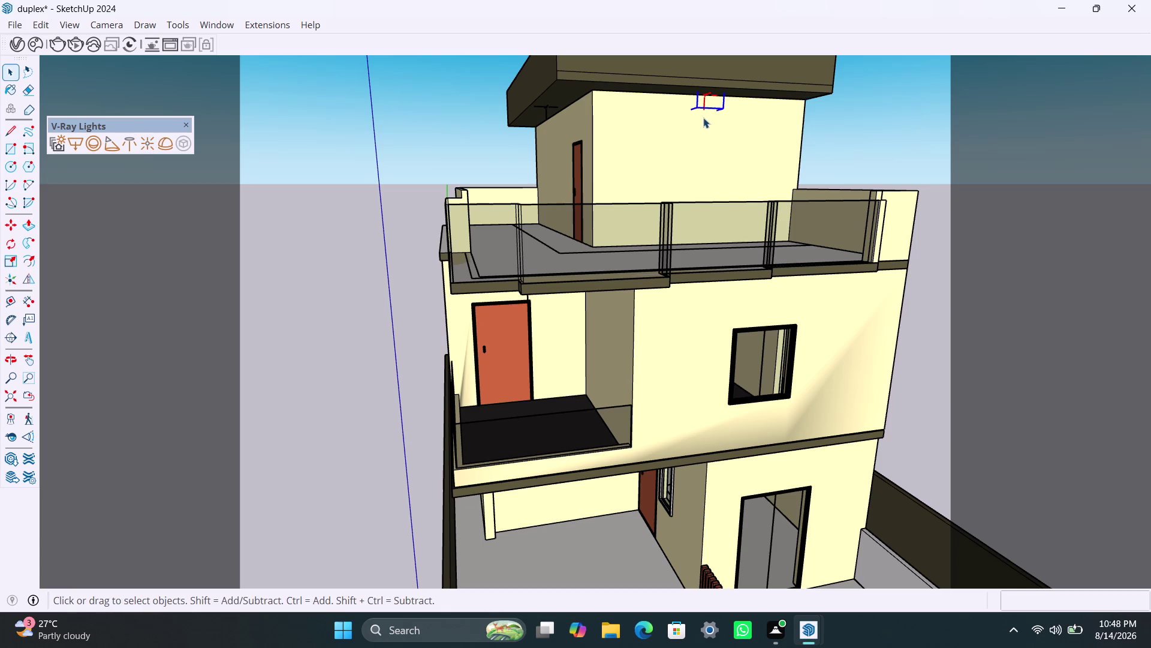
Rotate the overhang light and move it onto the tower wall face.
key(m)
drag(707, 105, 707, 116)
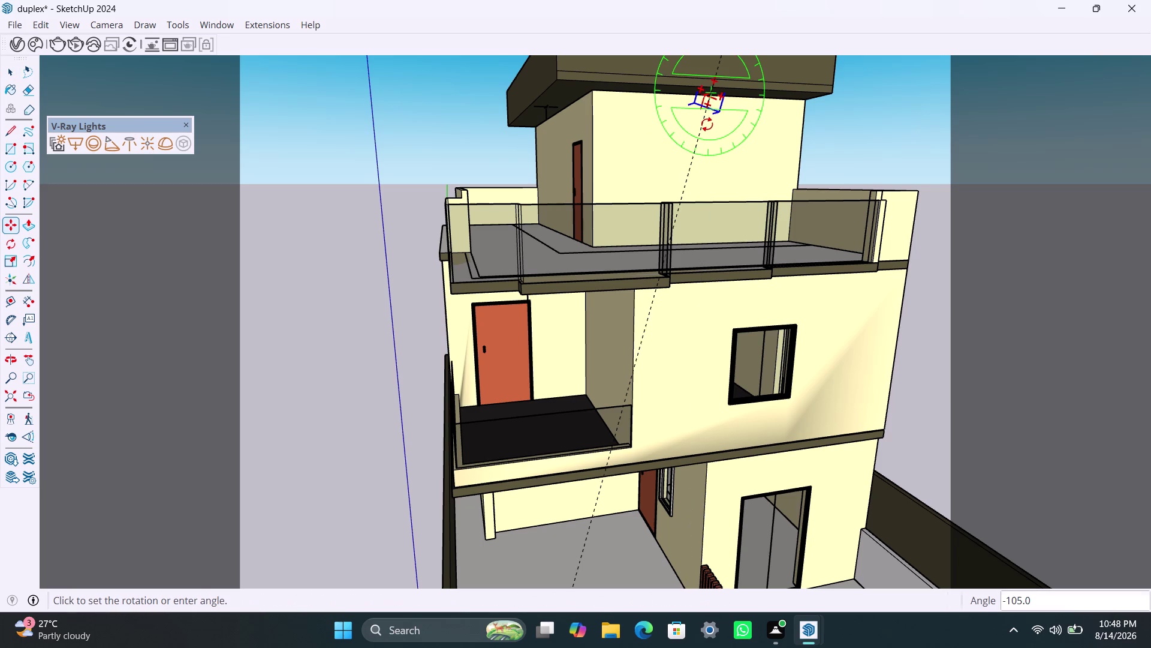
drag(707, 116, 707, 133)
scroll(up, 3)
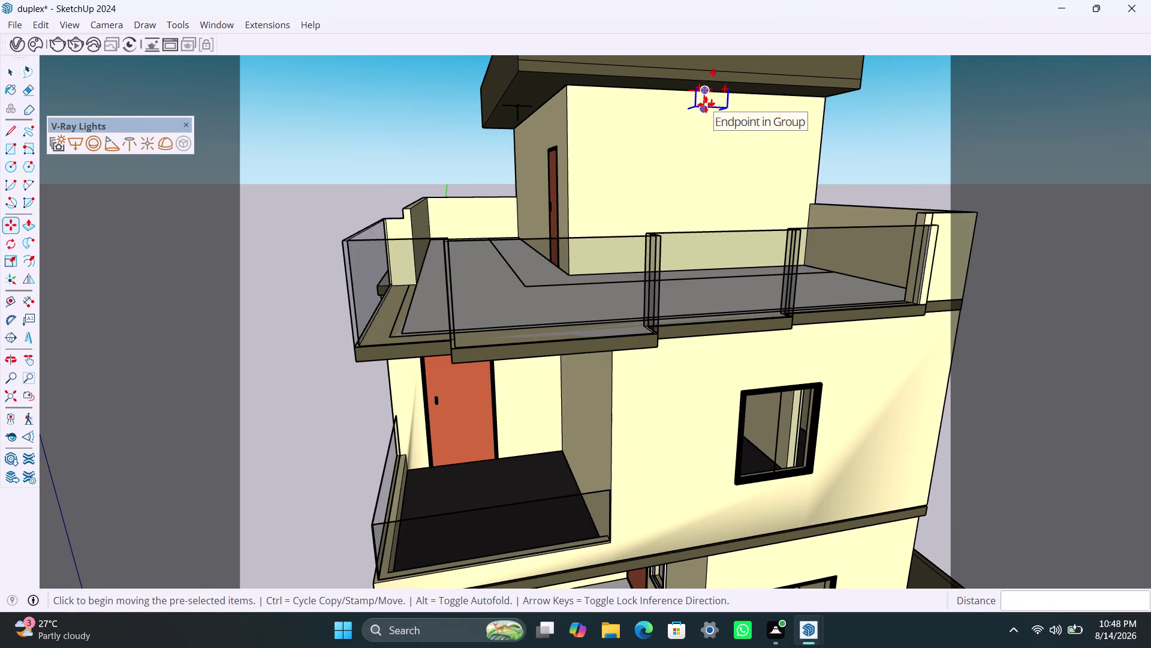
drag(706, 104, 716, 130)
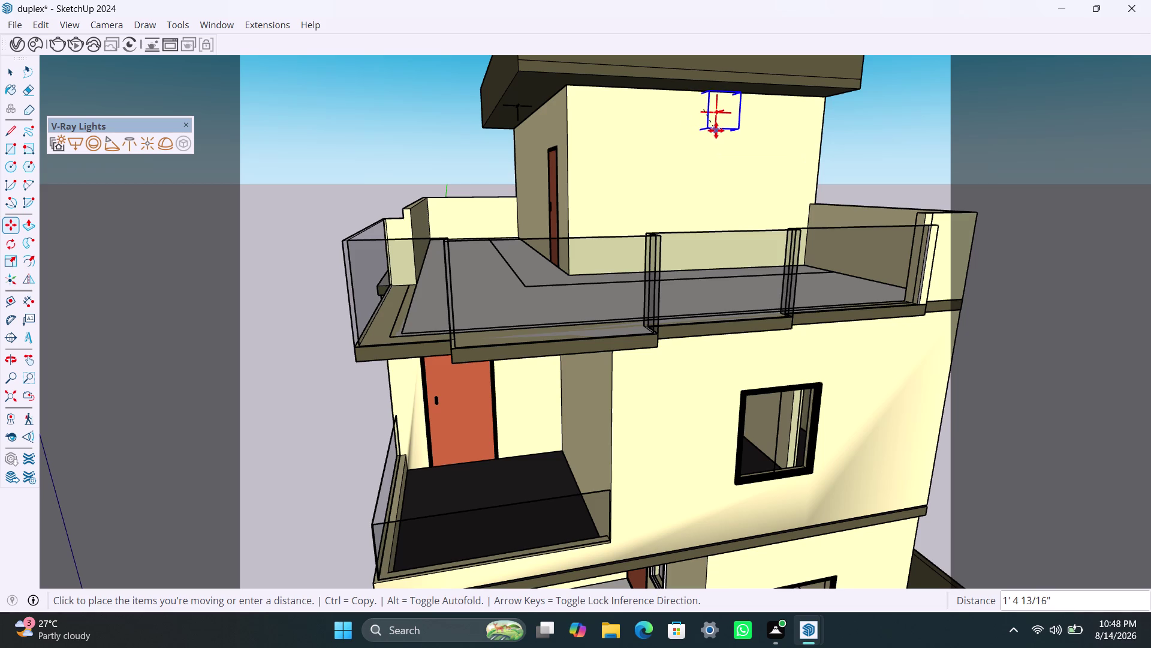
drag(716, 130, 716, 128)
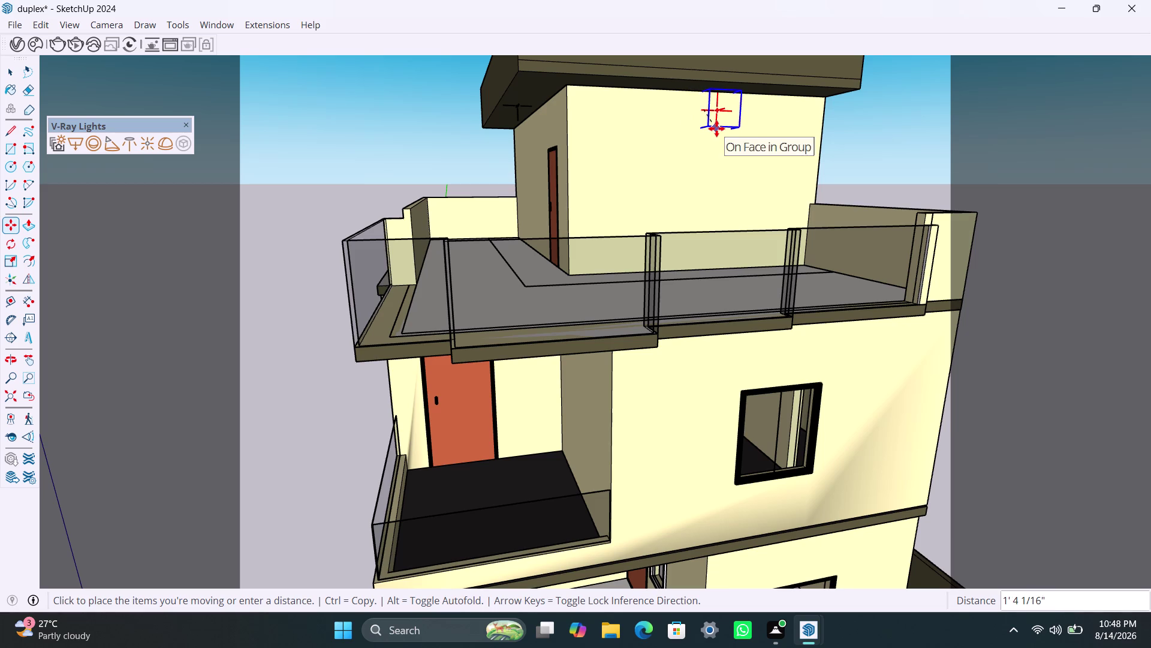
drag(717, 129, 716, 127)
Orbit over the rooftop terrace and reposition the light on the wall.
scroll(up, 3)
middle_drag(662, 145, 692, 167)
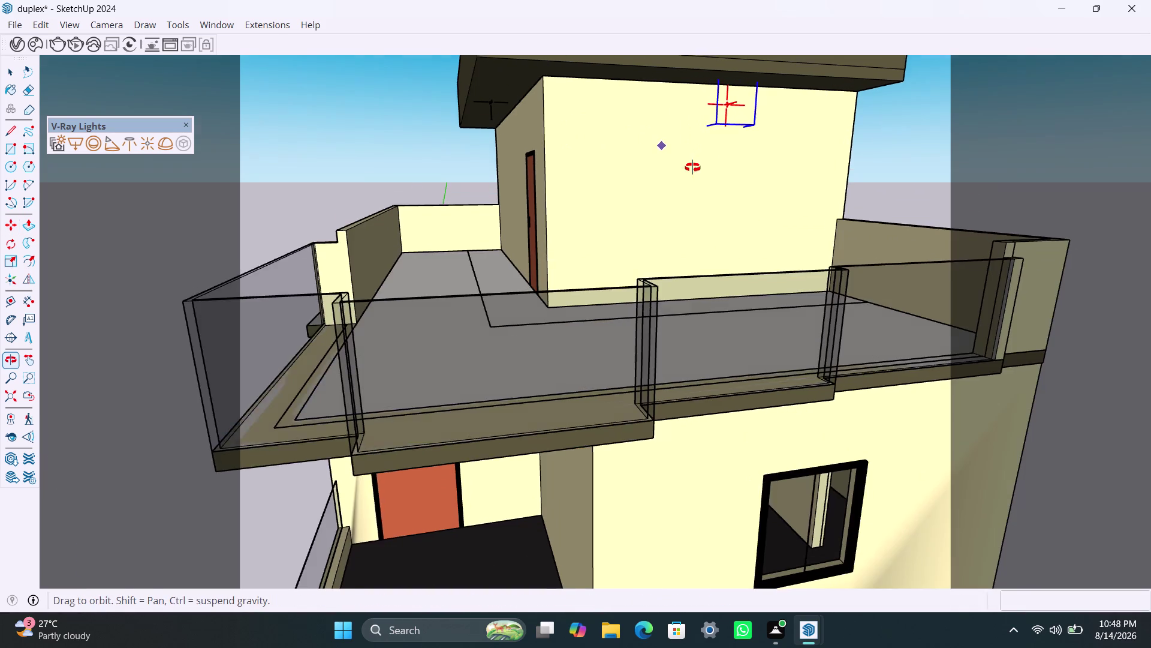
middle_drag(692, 167, 781, 199)
scroll(up, 3)
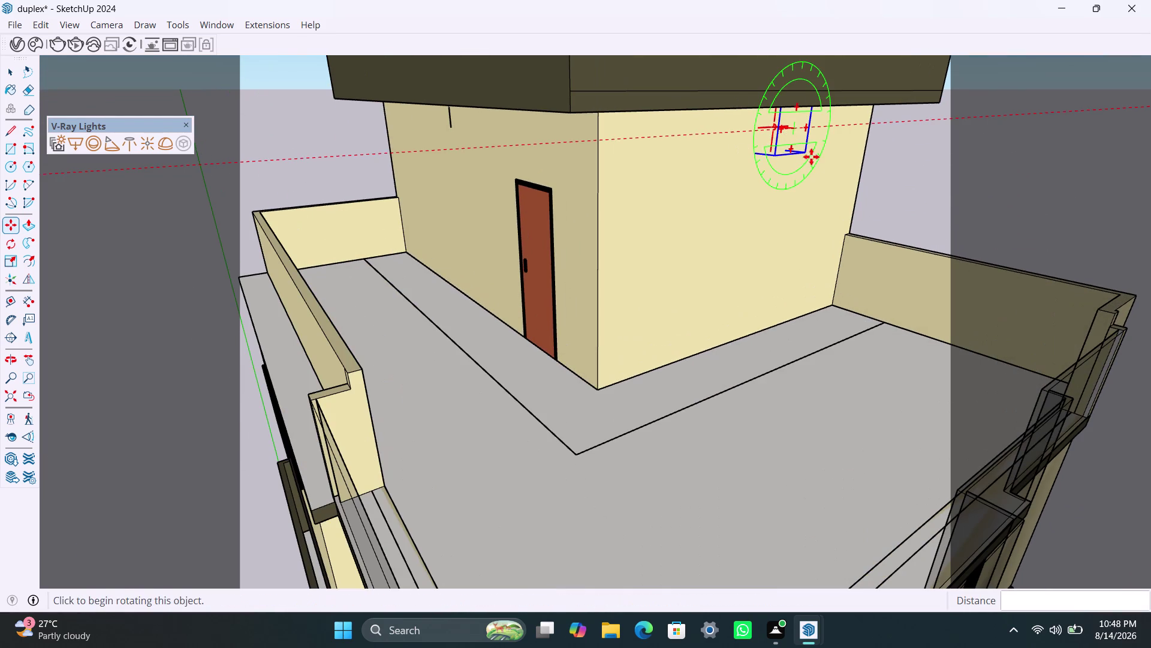
click(806, 151)
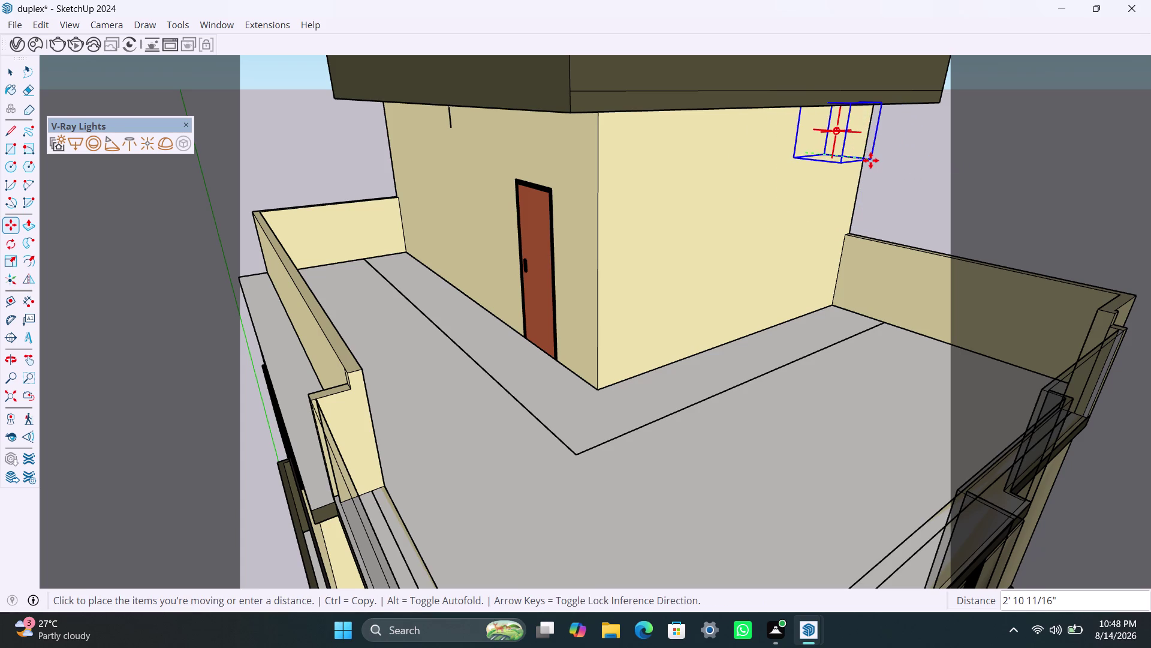
click(870, 160)
Orbit around the tower to face the tower and terrace.
scroll(down, 3)
middle_drag(813, 277, 696, 228)
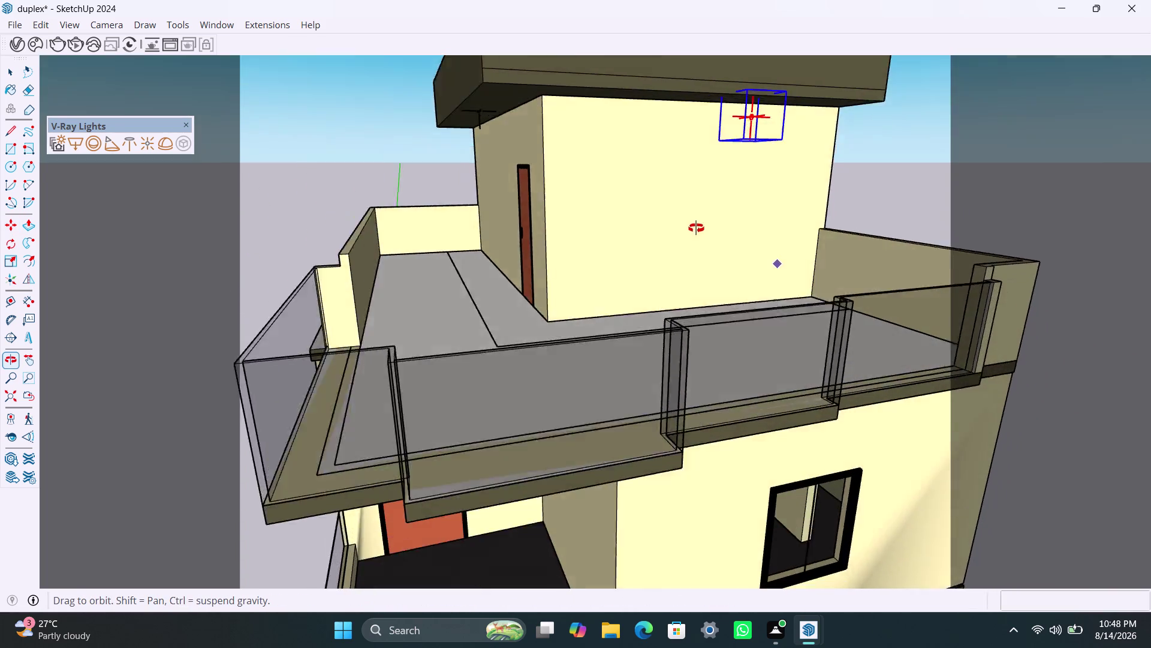
middle_drag(696, 228, 722, 277)
scroll(up, 3)
middle_drag(520, 183, 526, 128)
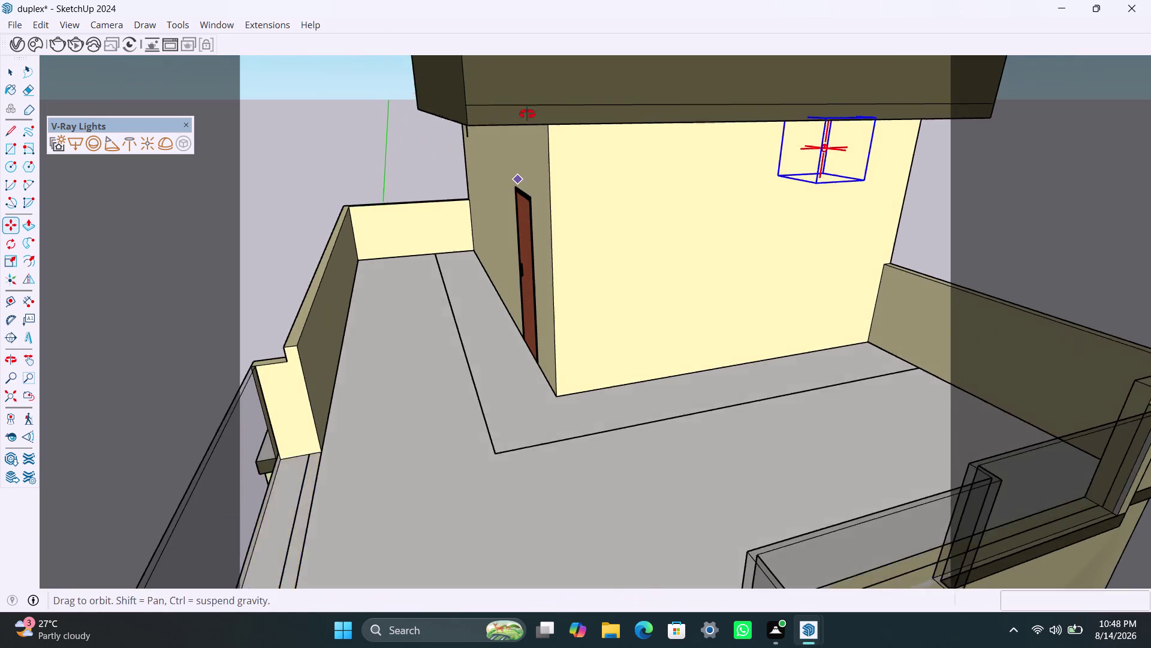
middle_drag(526, 129, 532, 96)
scroll(down, 3)
middle_drag(484, 114, 485, 136)
Ctrl-copy the light onto the tower's left wall and rotate the copy.
key(space)
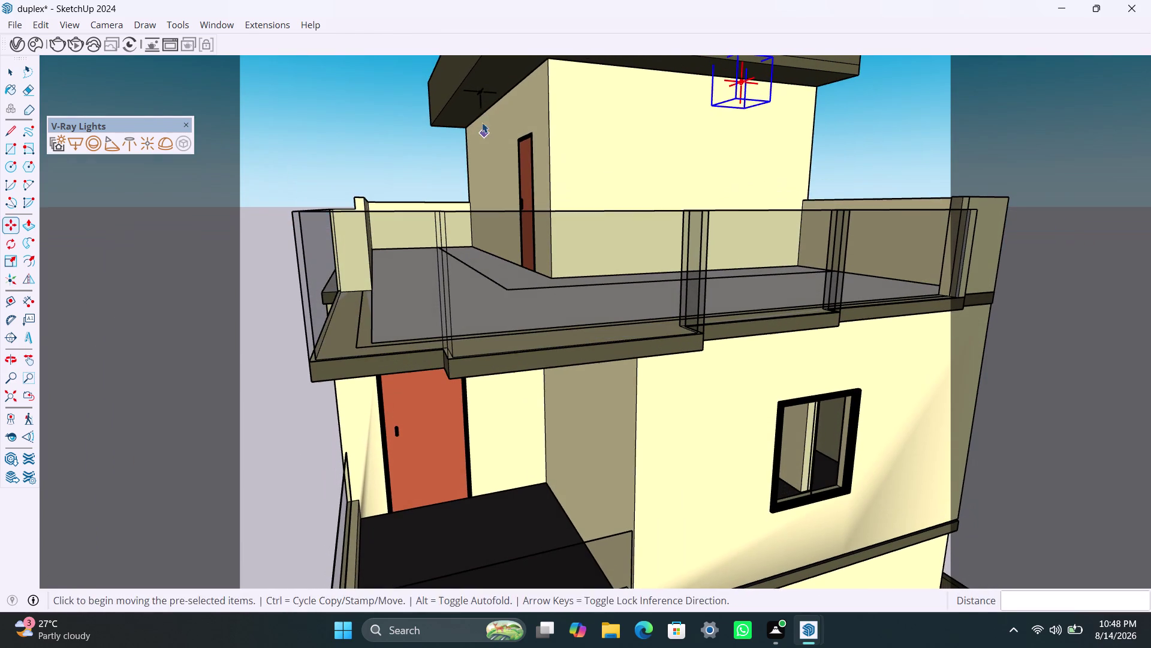
click(481, 96)
key(m)
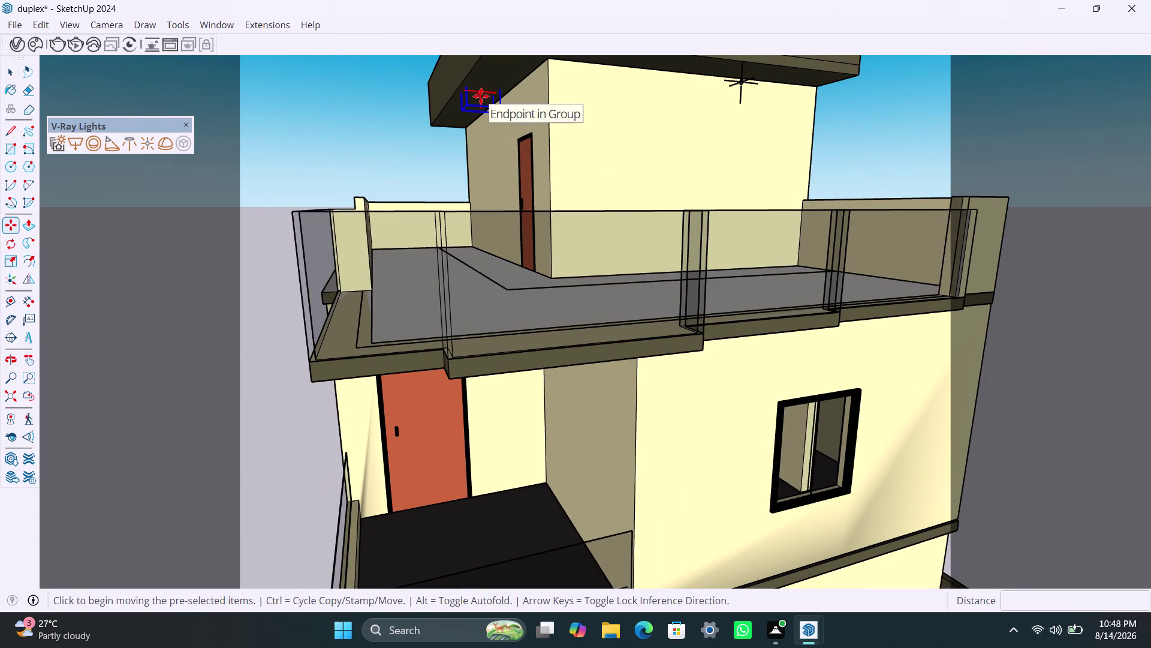
click(481, 95)
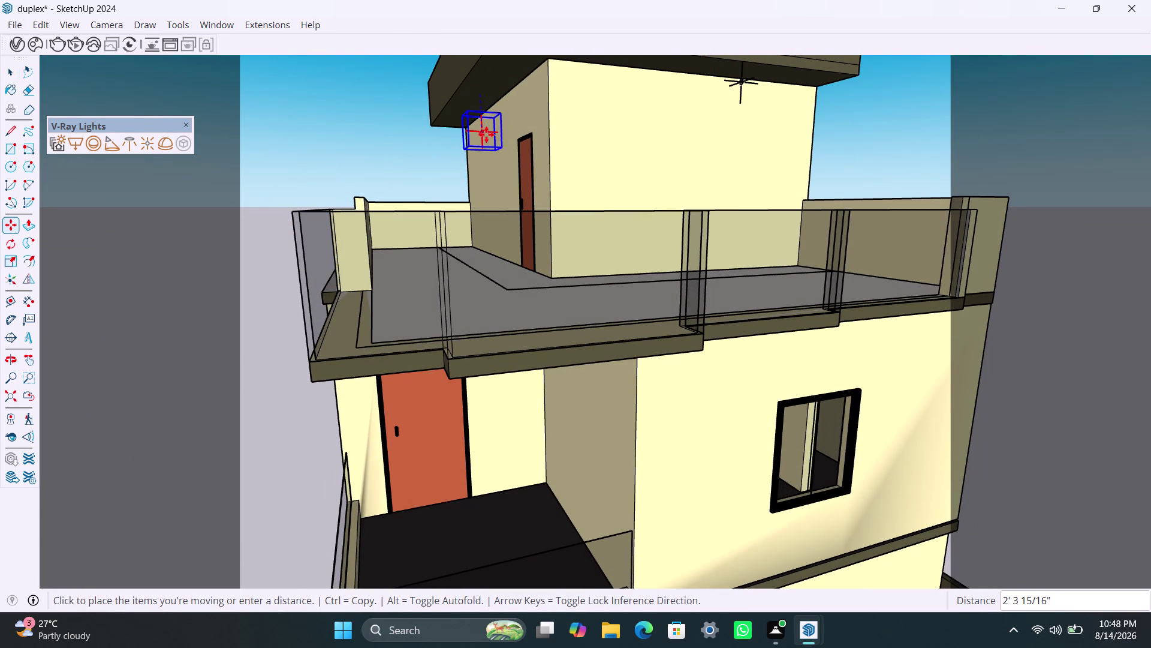
click(483, 125)
key(space)
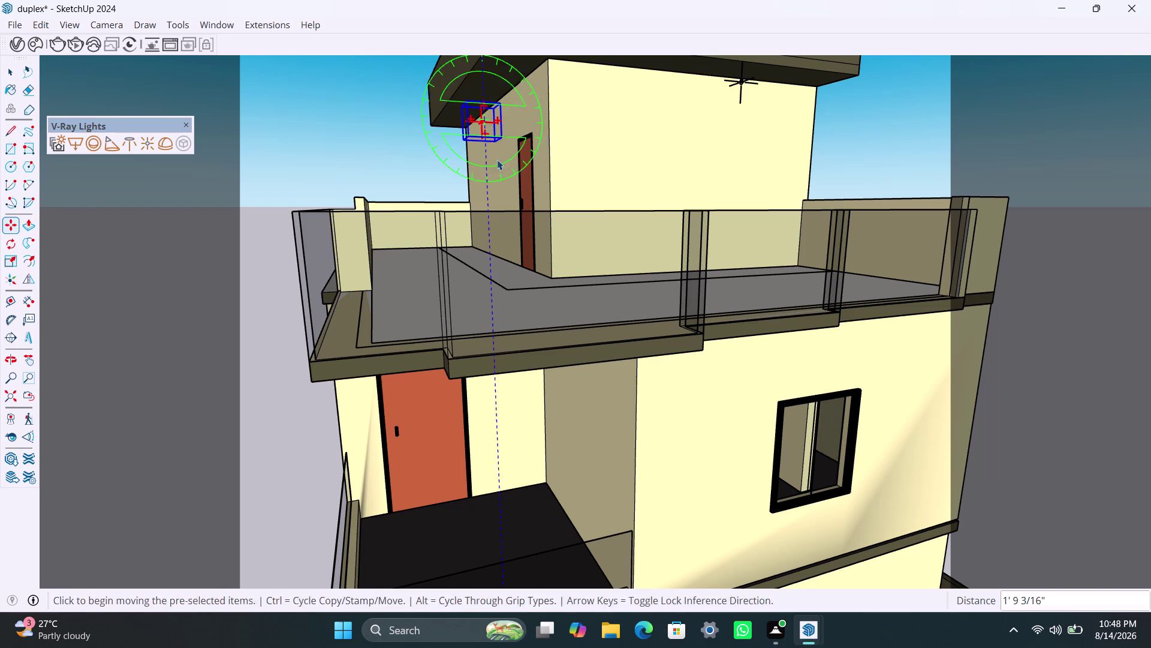
Zoom out to the tower and terrace front, ready to place another light.
scroll(down, 3)
scroll(down, 3)
middle_drag(548, 268, 457, 247)
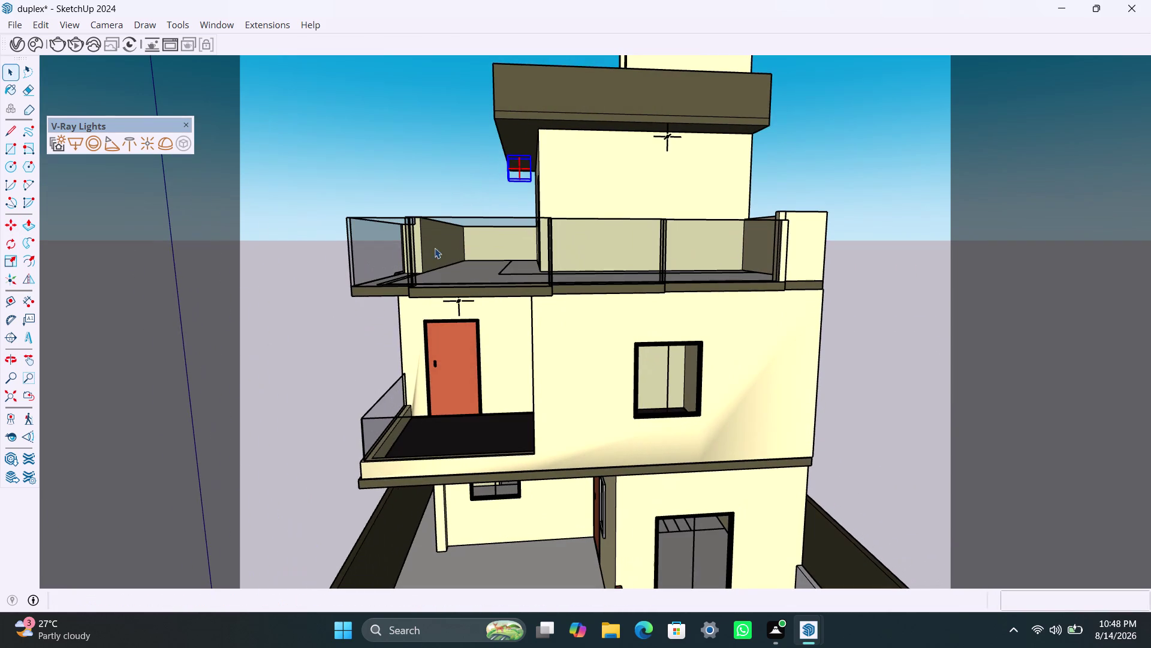
click(95, 149)
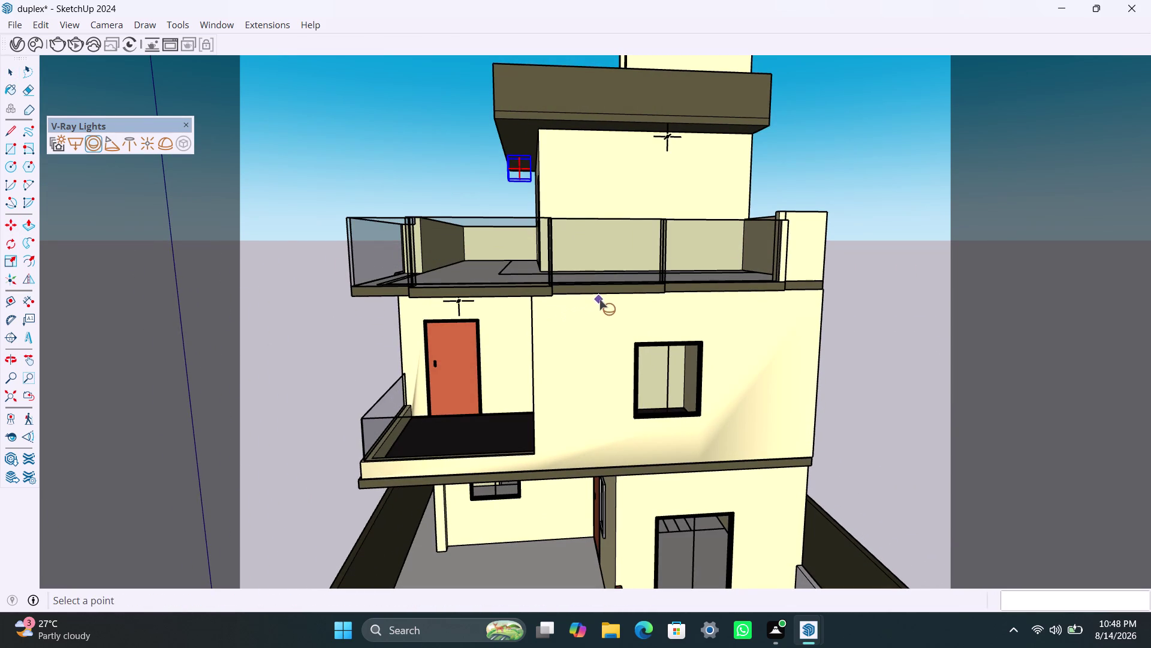
Cancel the IES light for a Spot Light; place three under the terrace and upper balcony slabs.
click(130, 146)
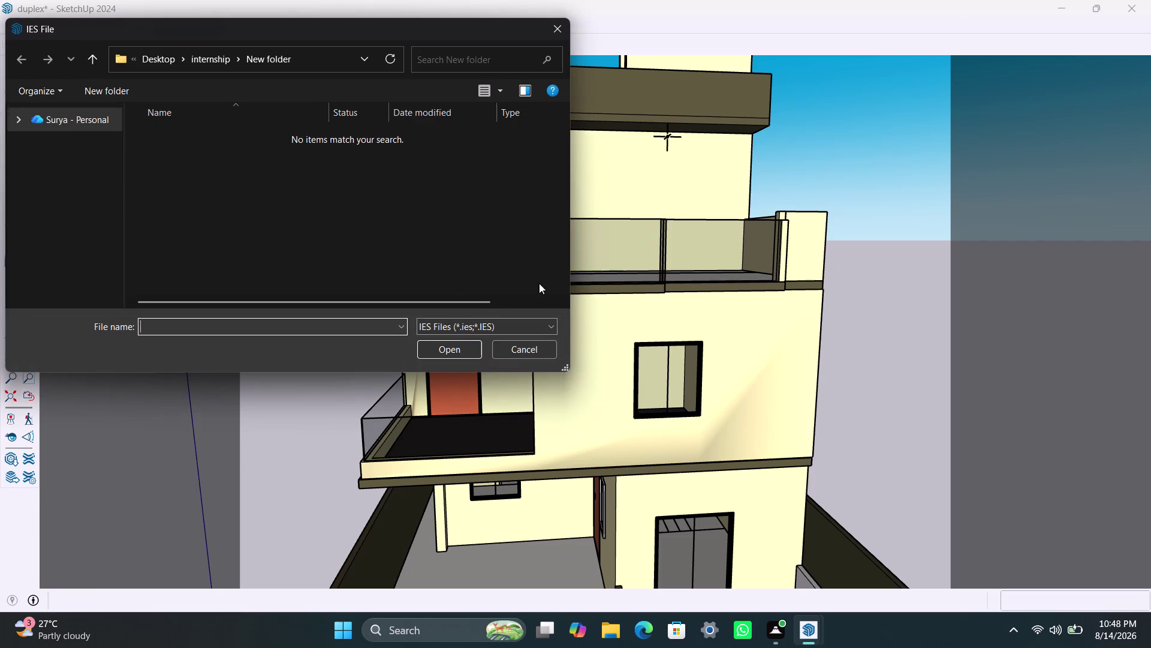
click(554, 35)
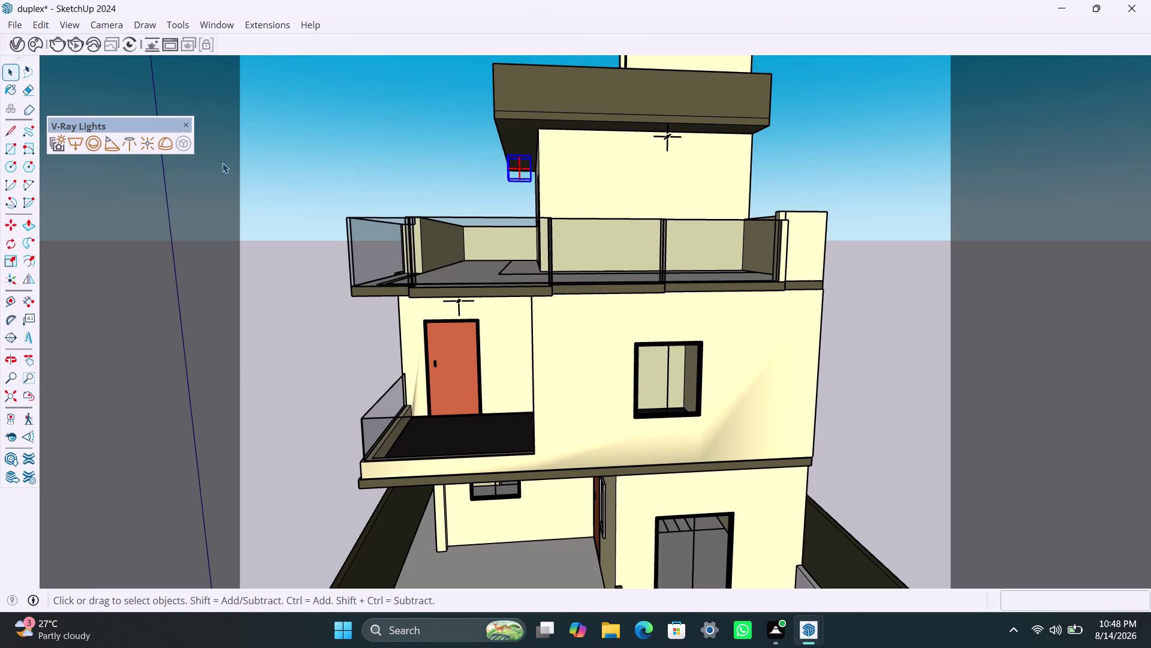
click(113, 144)
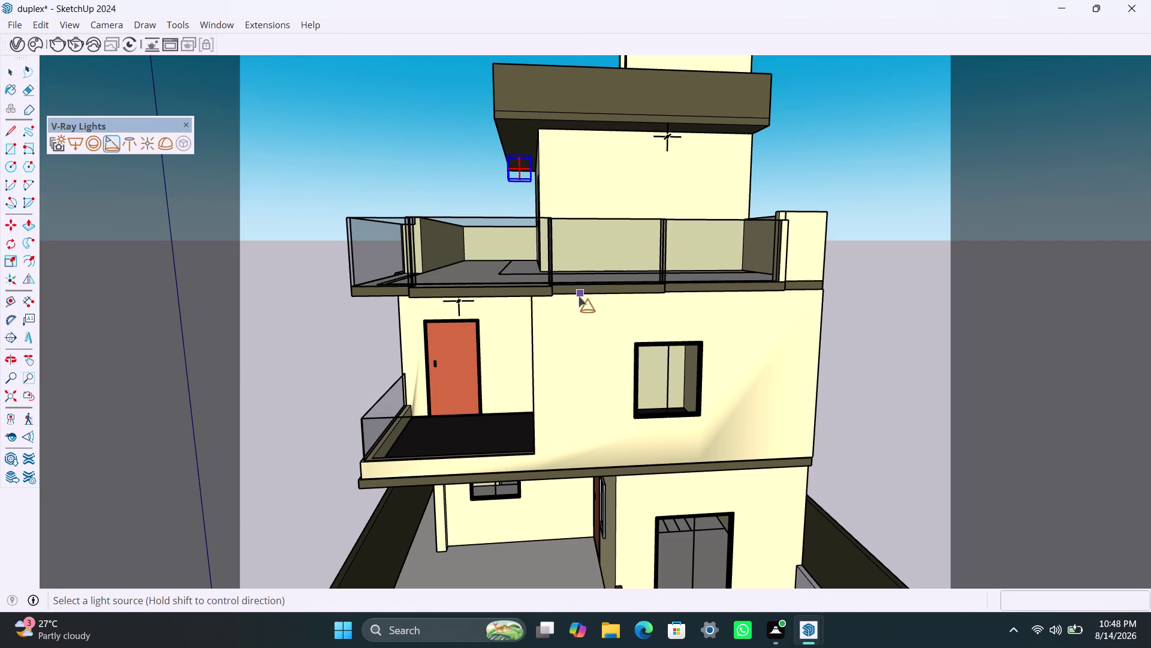
scroll(up, 3)
middle_drag(555, 329, 547, 267)
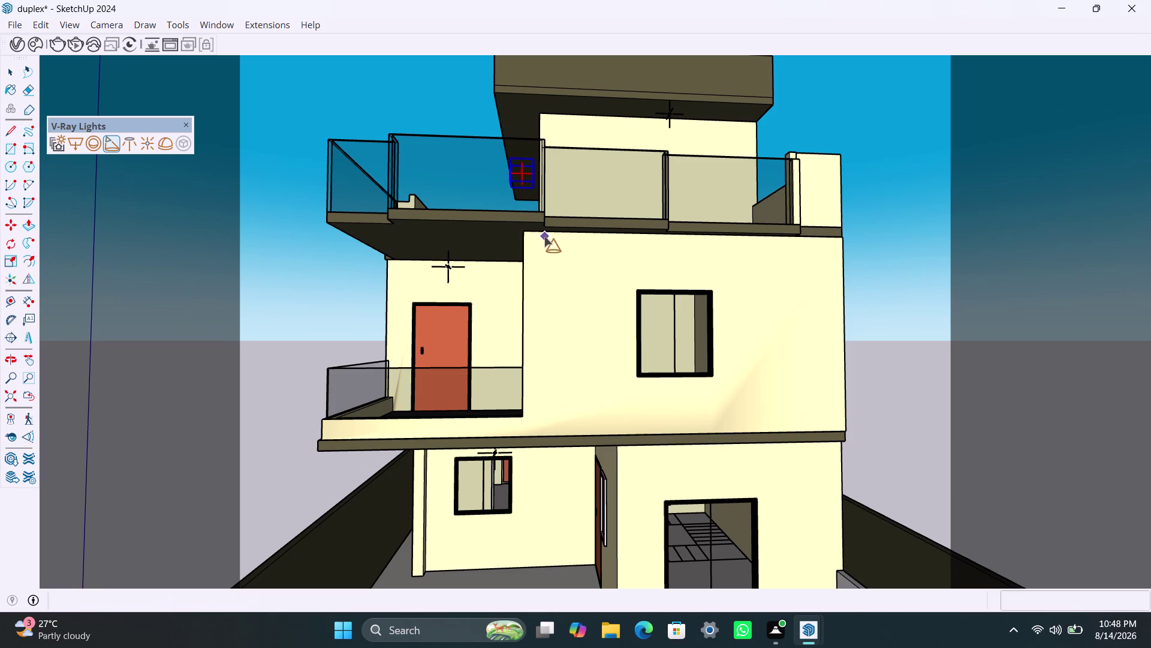
click(540, 231)
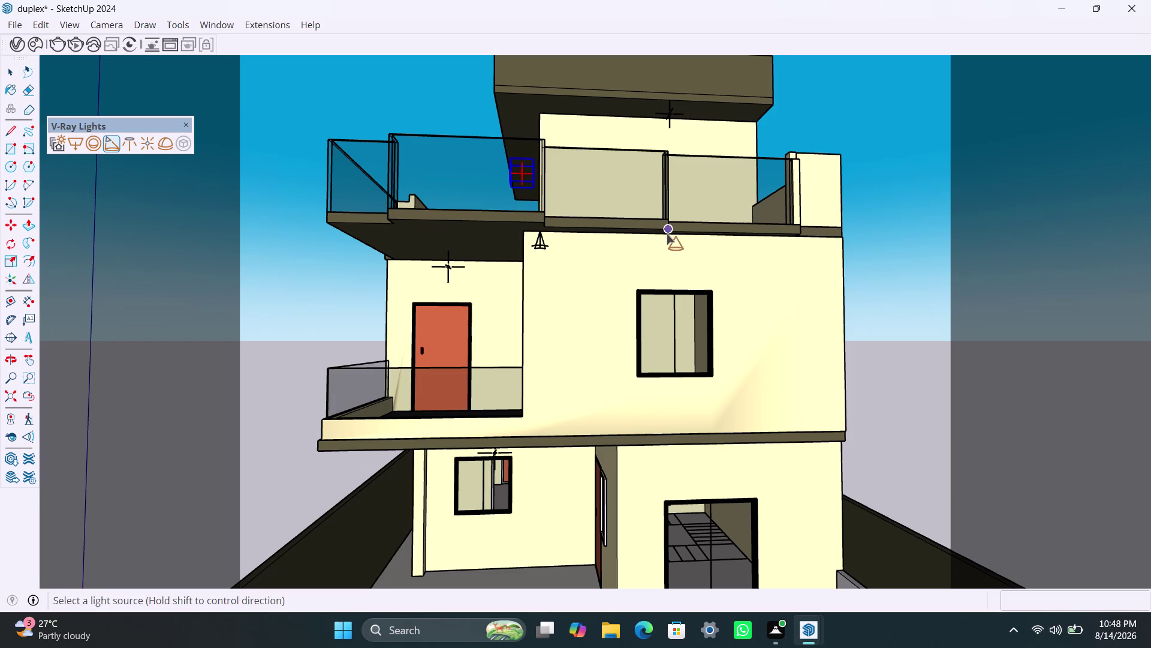
click(668, 234)
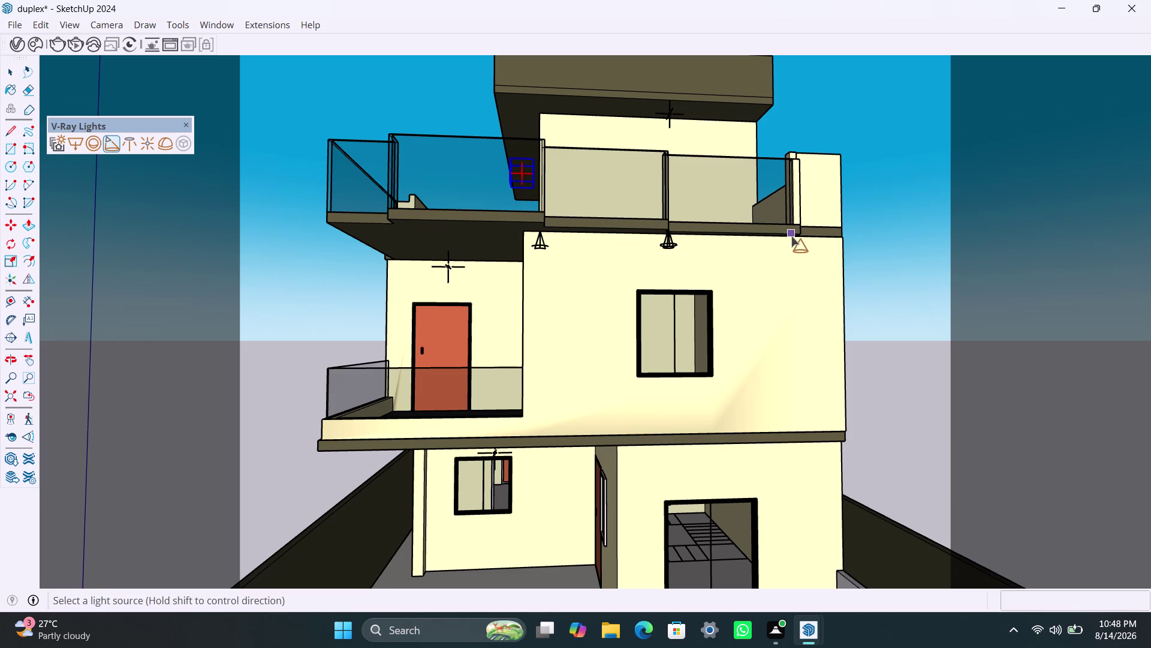
click(786, 234)
Place five spot lights along the underside of the first-floor slab.
scroll(down, 3)
middle_drag(564, 449, 577, 377)
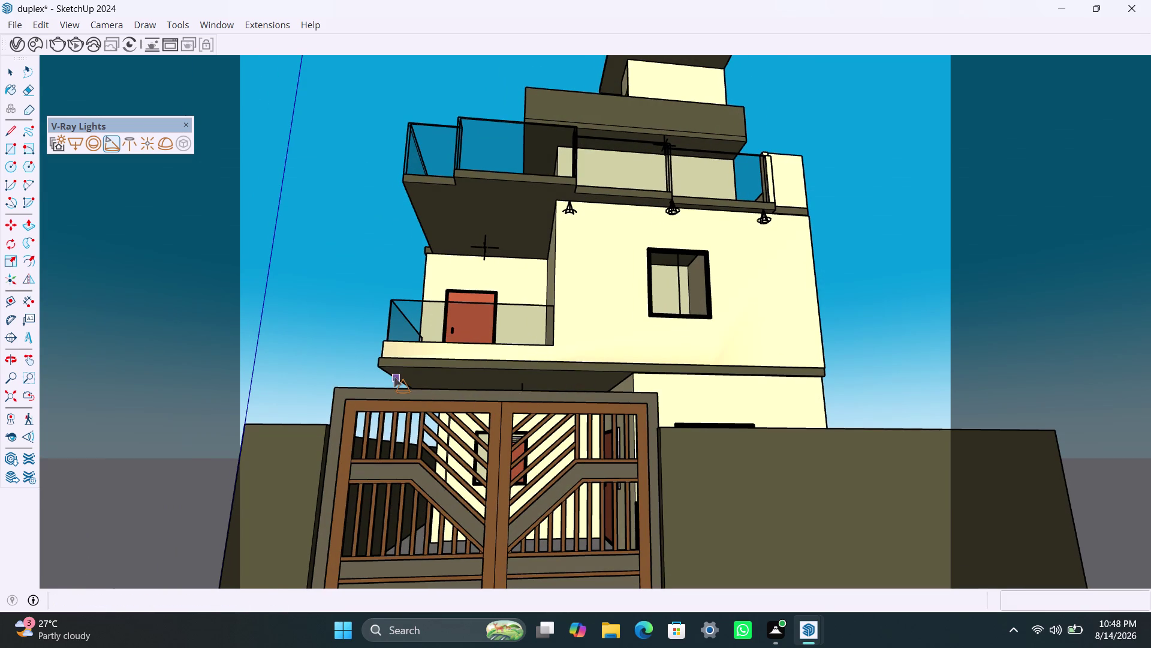
click(389, 371)
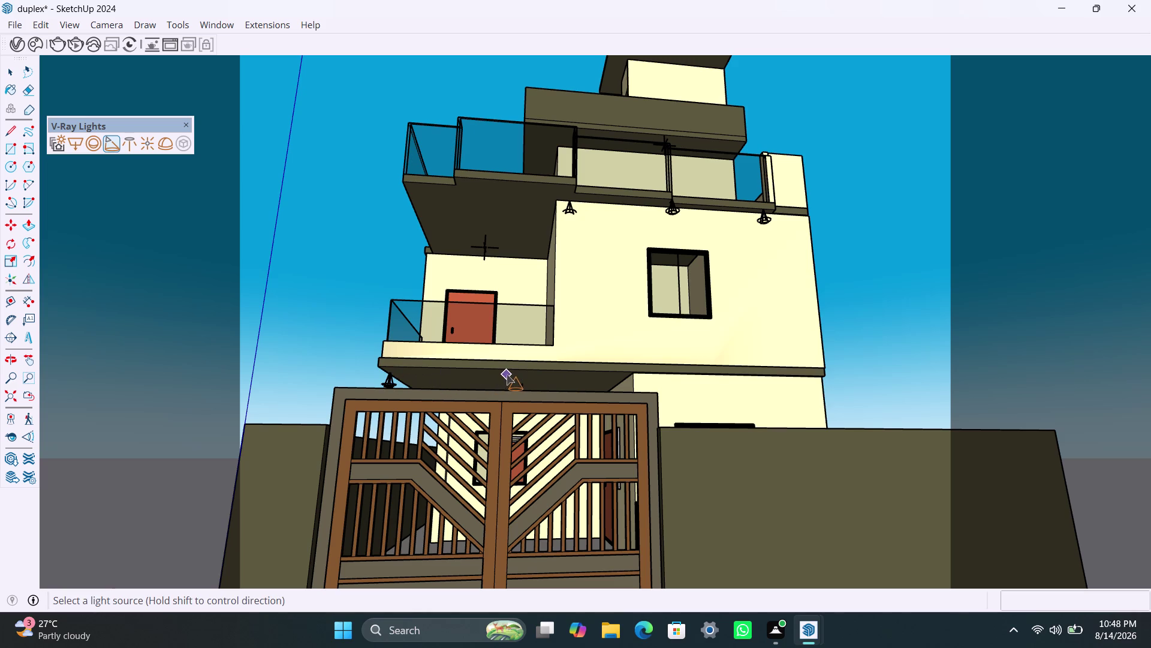
click(506, 374)
click(617, 375)
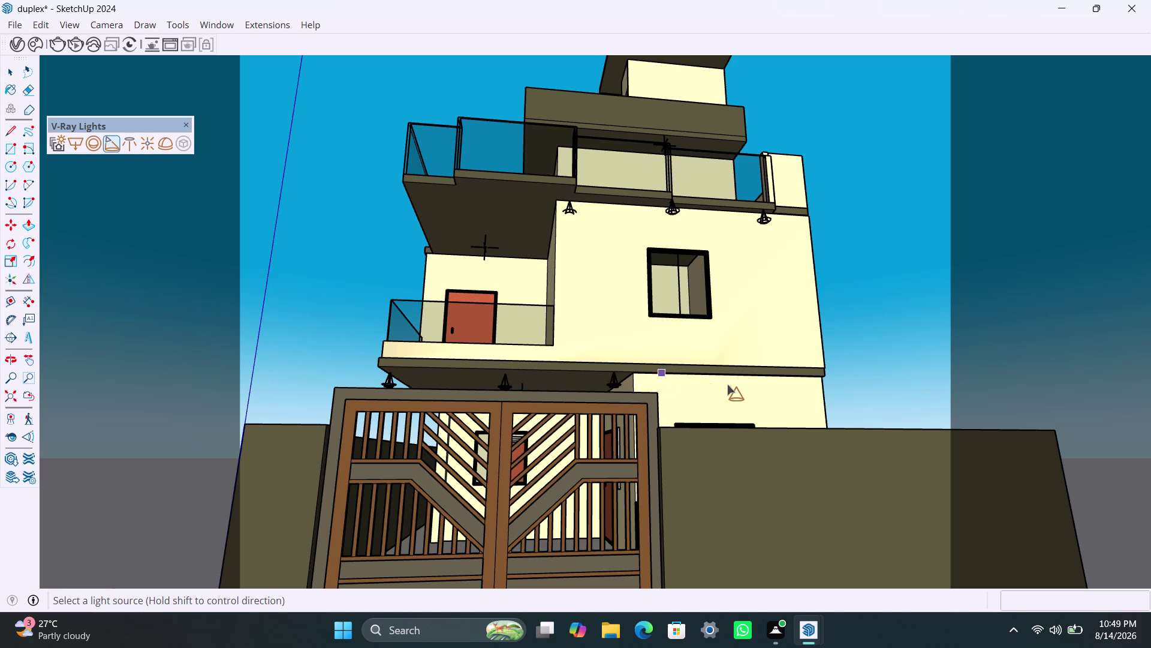
click(725, 375)
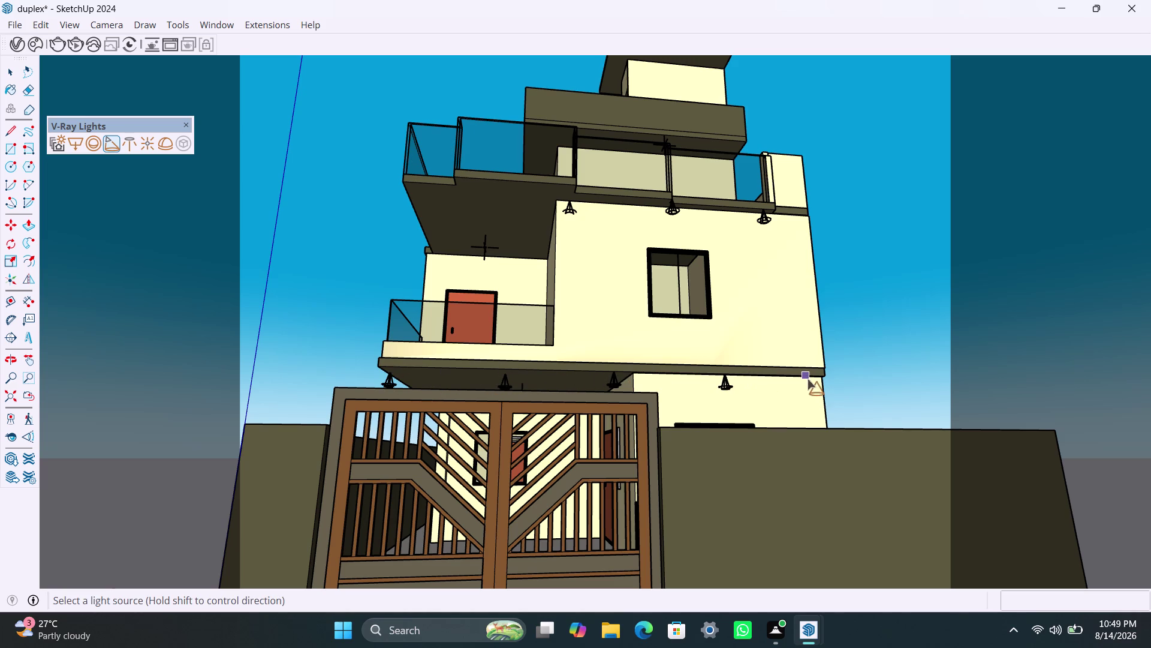
click(815, 379)
Add three more spot lights under the upper balcony.
scroll(down, 3)
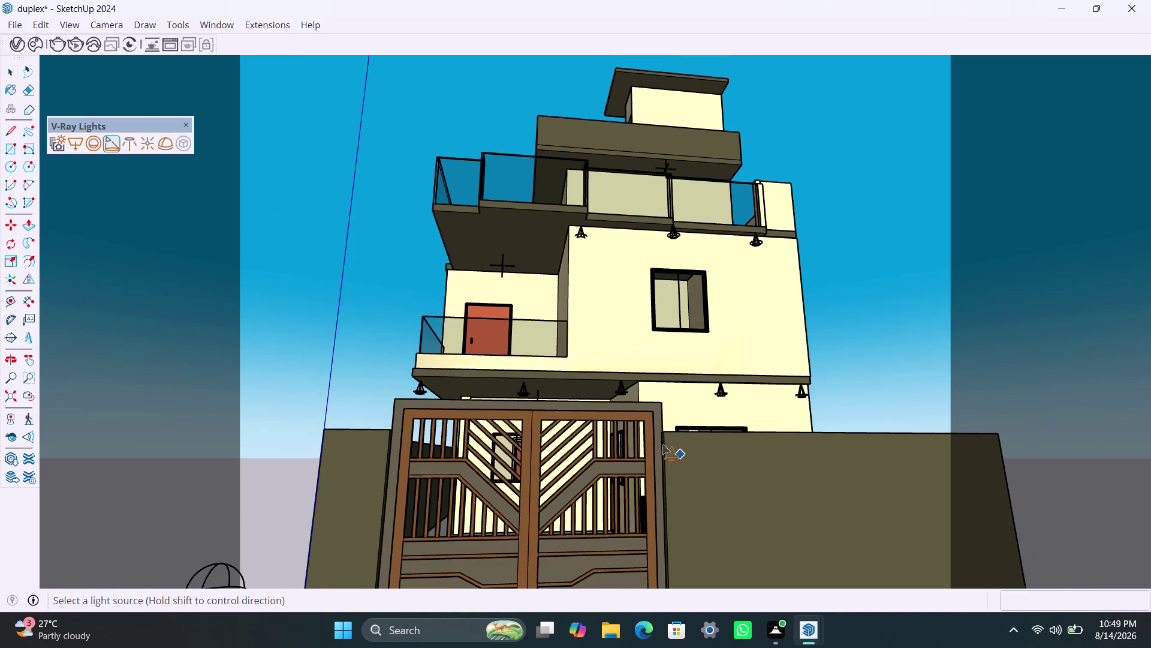
middle_drag(660, 442, 628, 520)
scroll(down, 3)
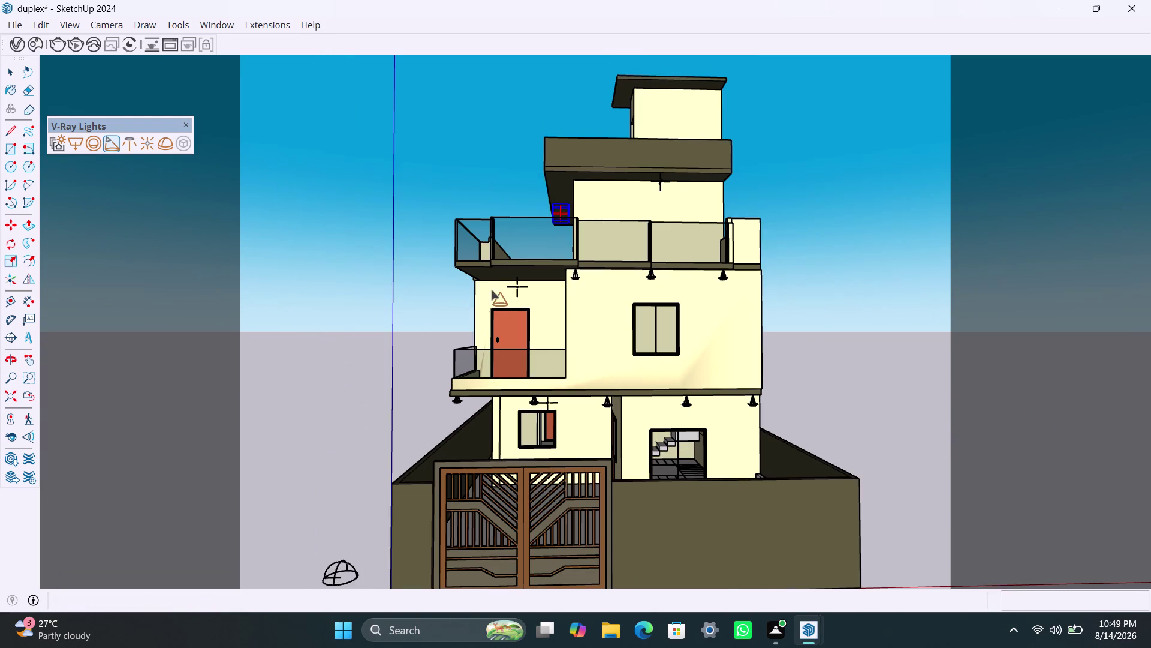
scroll(up, 3)
click(445, 260)
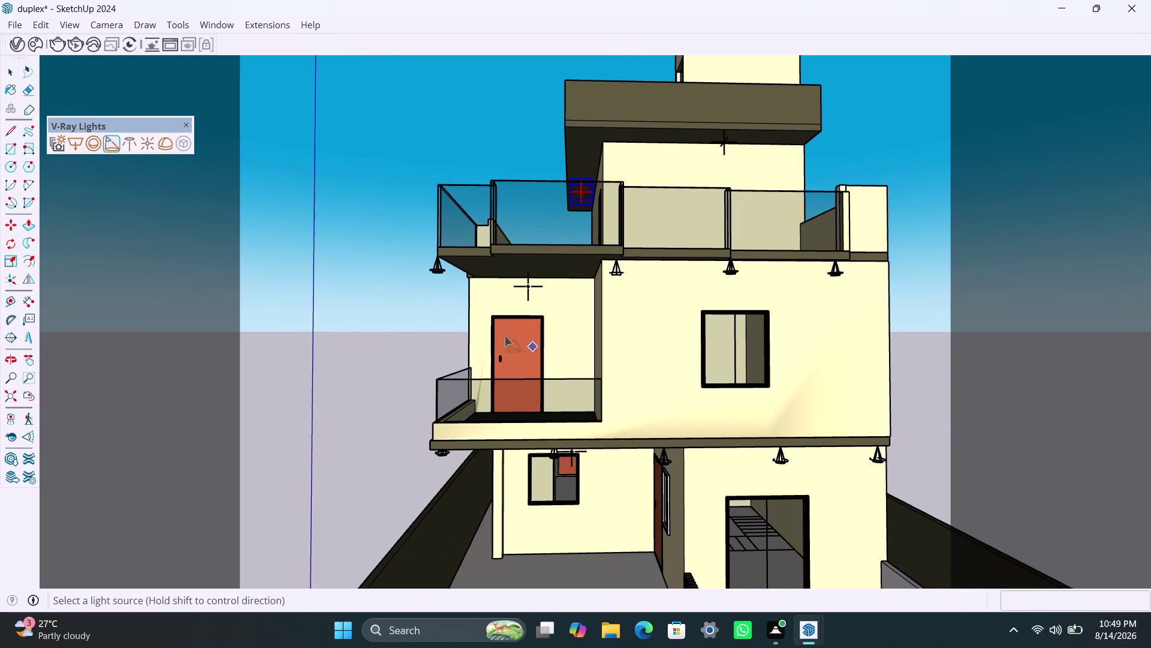
click(565, 129)
click(812, 130)
Place one spot light under the top roof overhang.
scroll(down, 3)
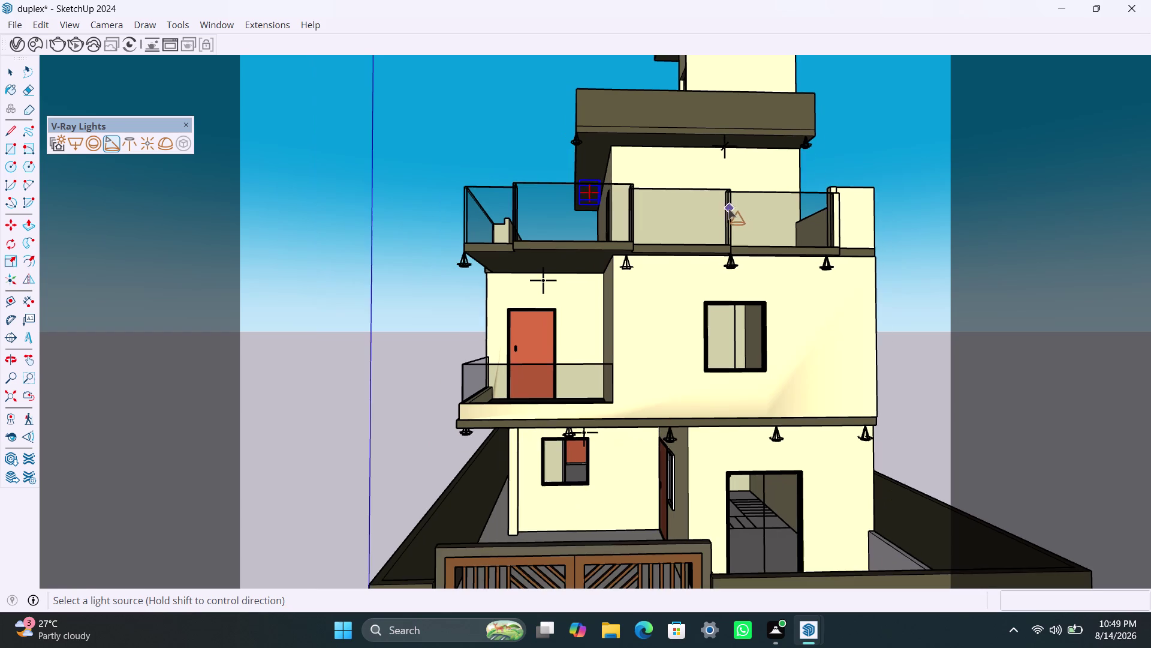
middle_drag(728, 209, 723, 269)
scroll(down, 3)
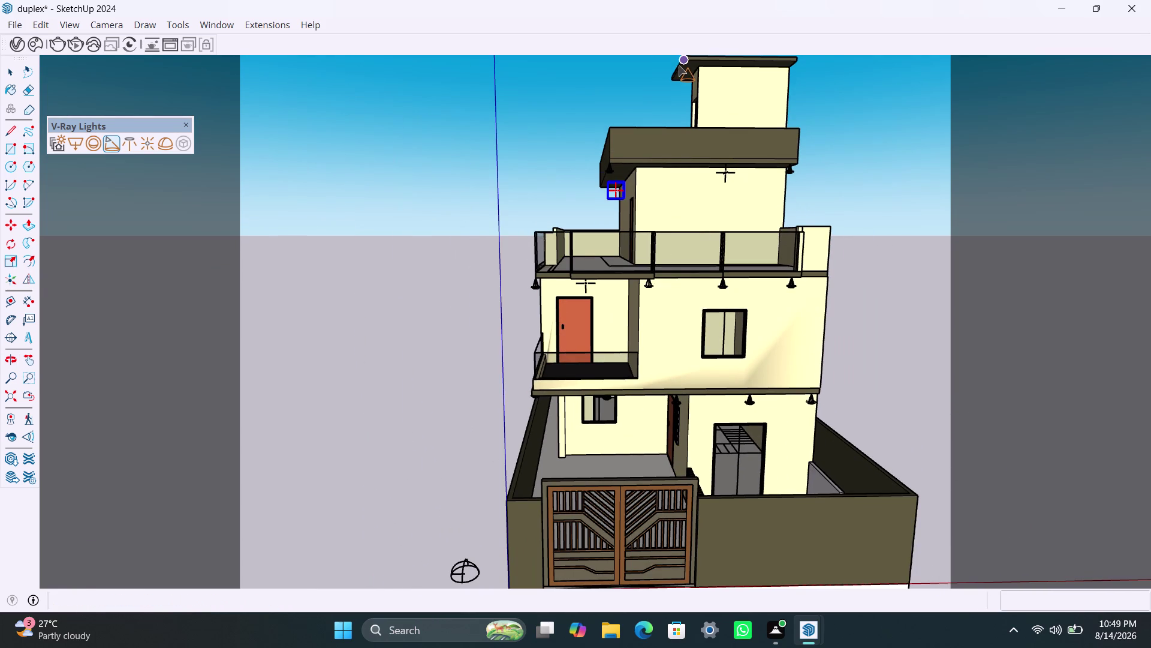
click(679, 71)
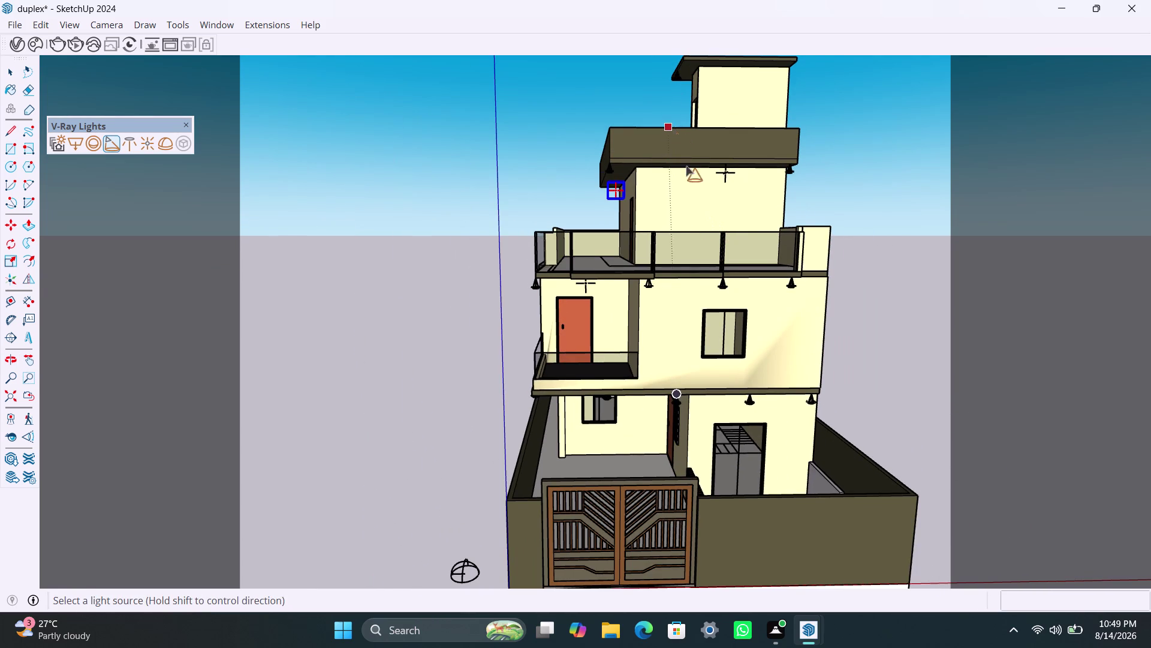
scroll(down, 3)
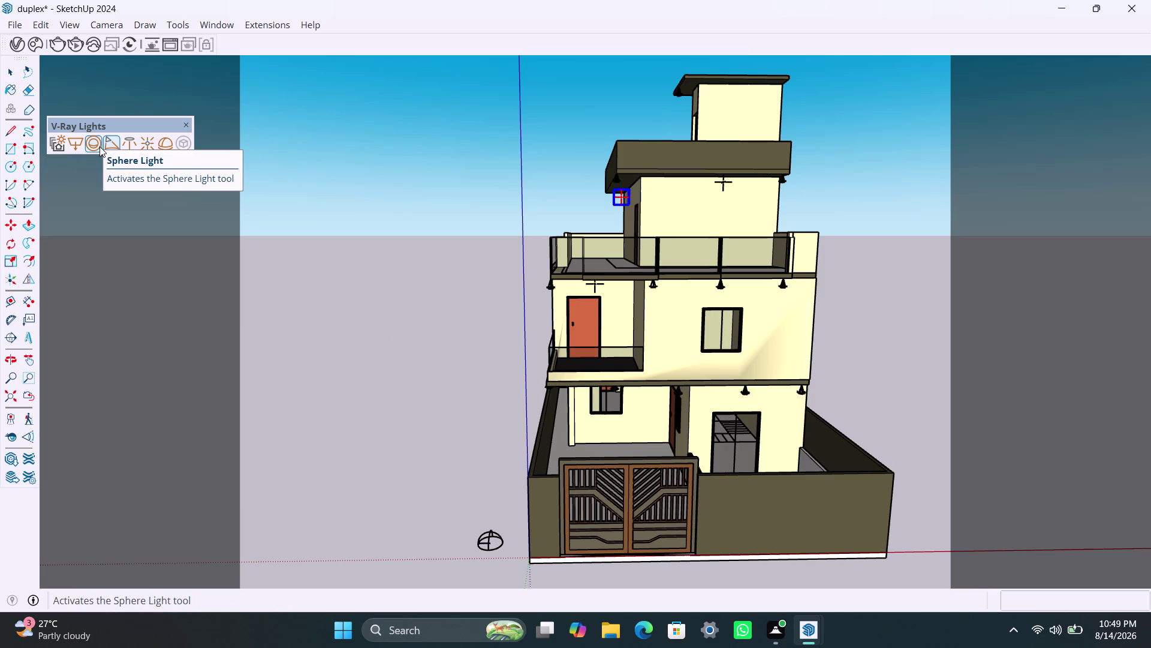
Place an omni point light inside the ground-floor stairwell.
click(143, 149)
scroll(up, 3)
scroll(up, 3)
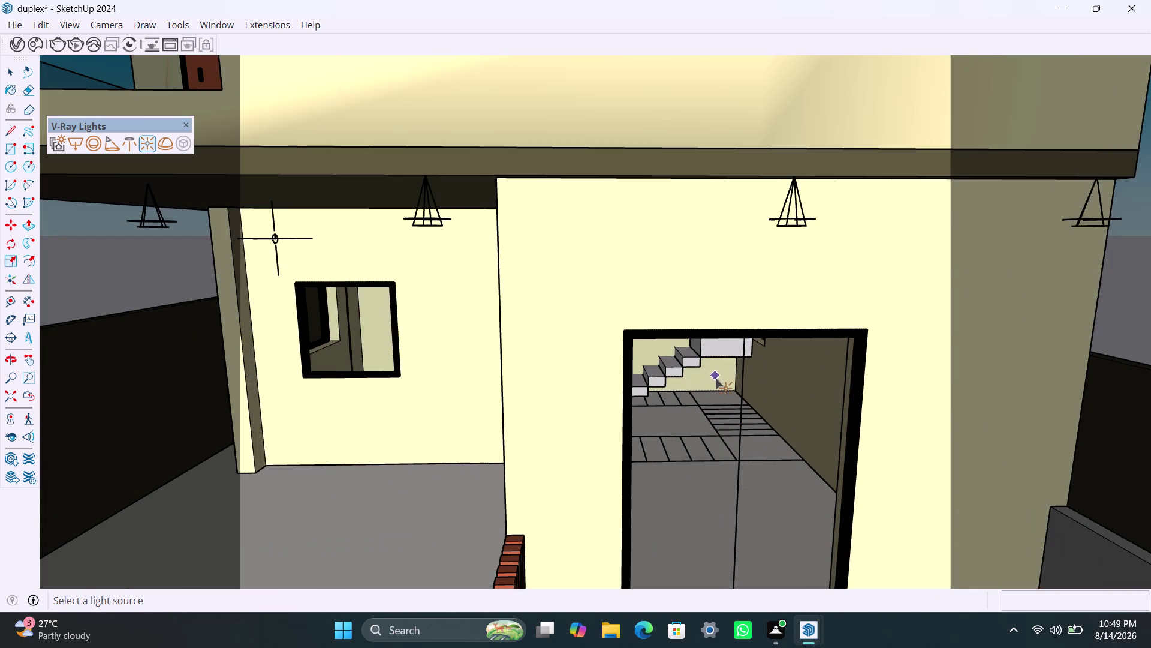
scroll(up, 3)
middle_drag(714, 379, 706, 267)
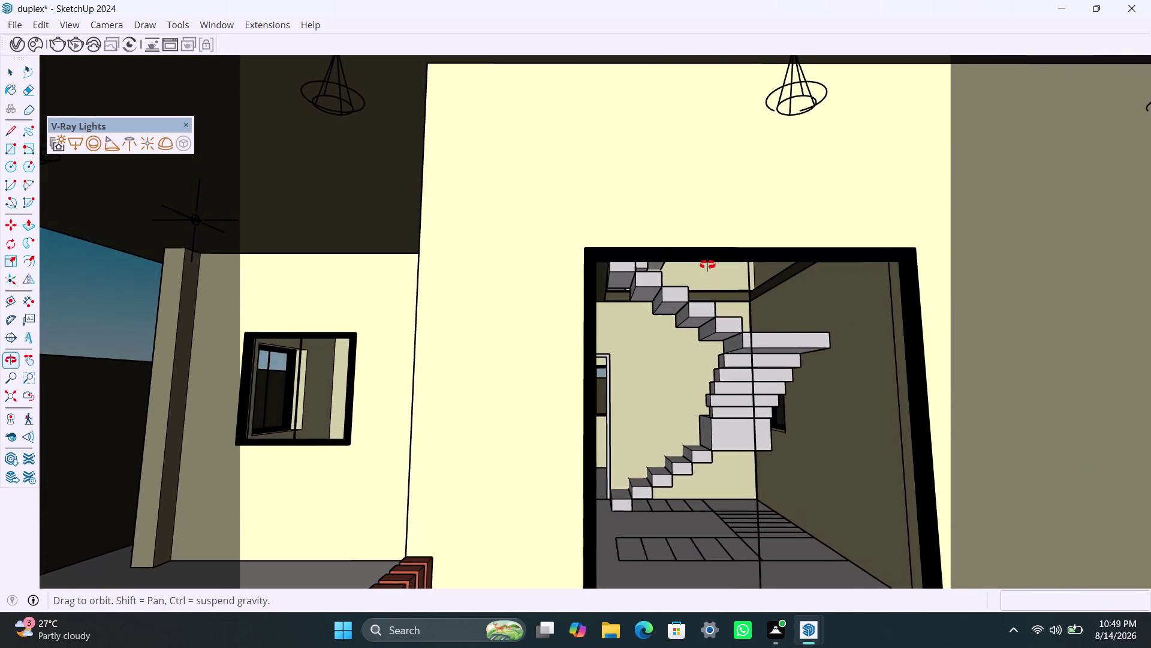
middle_drag(707, 266, 702, 241)
scroll(up, 3)
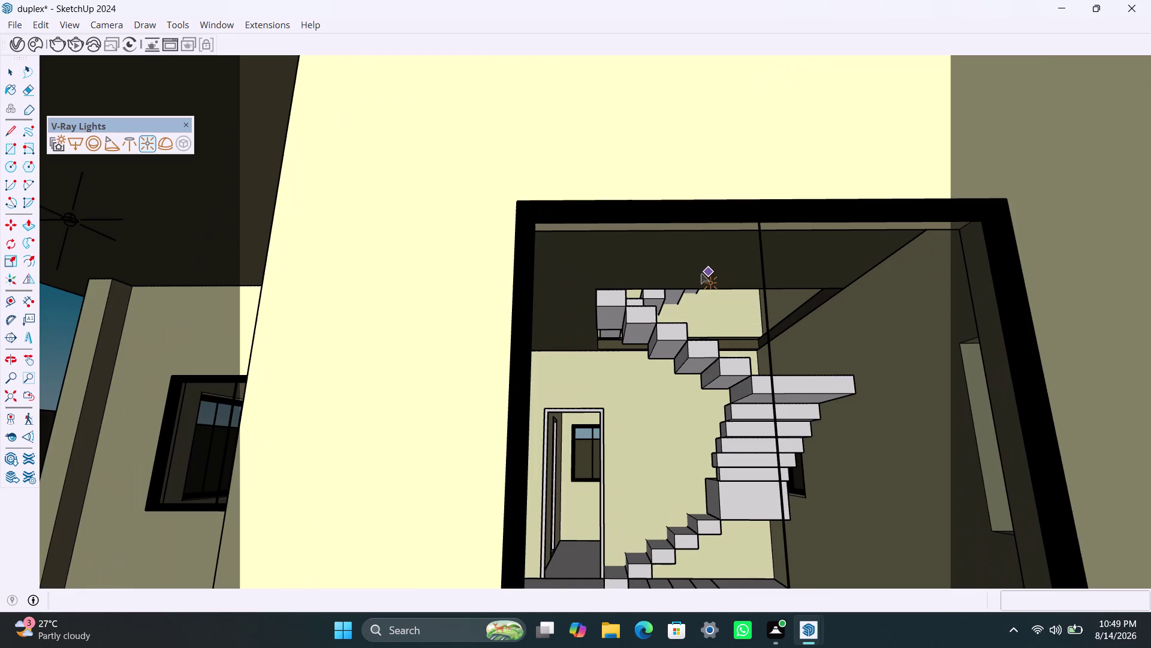
scroll(up, 3)
click(703, 263)
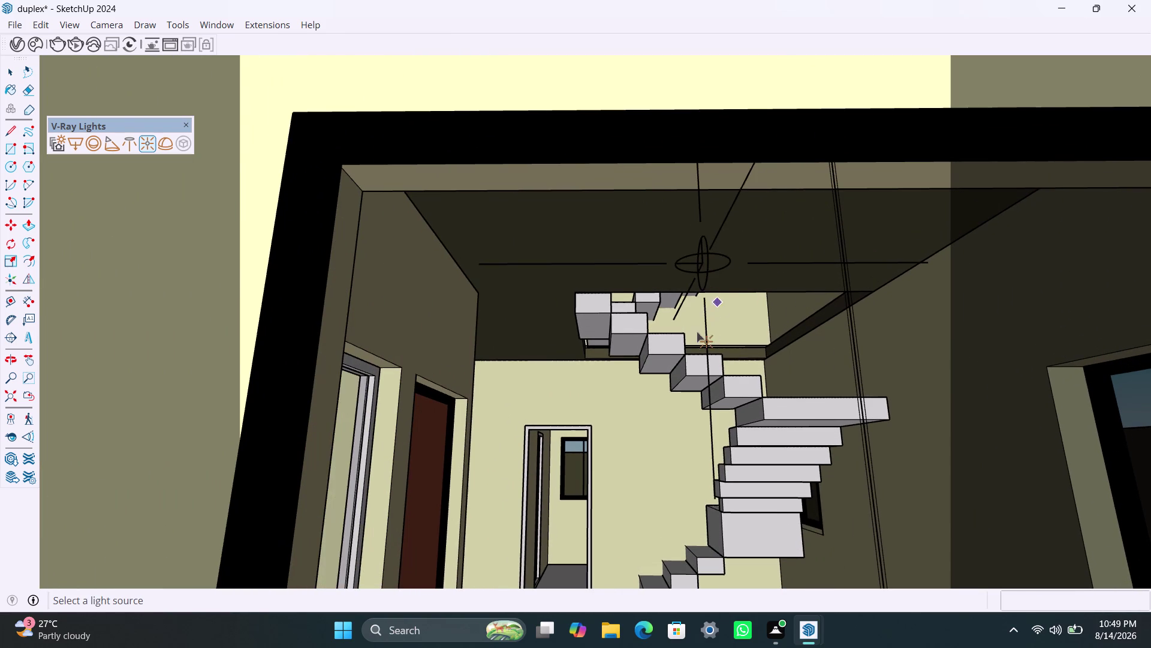
Orbit back to the stairwell doorway, then select and cut the point light.
scroll(down, 3)
middle_drag(693, 364, 694, 461)
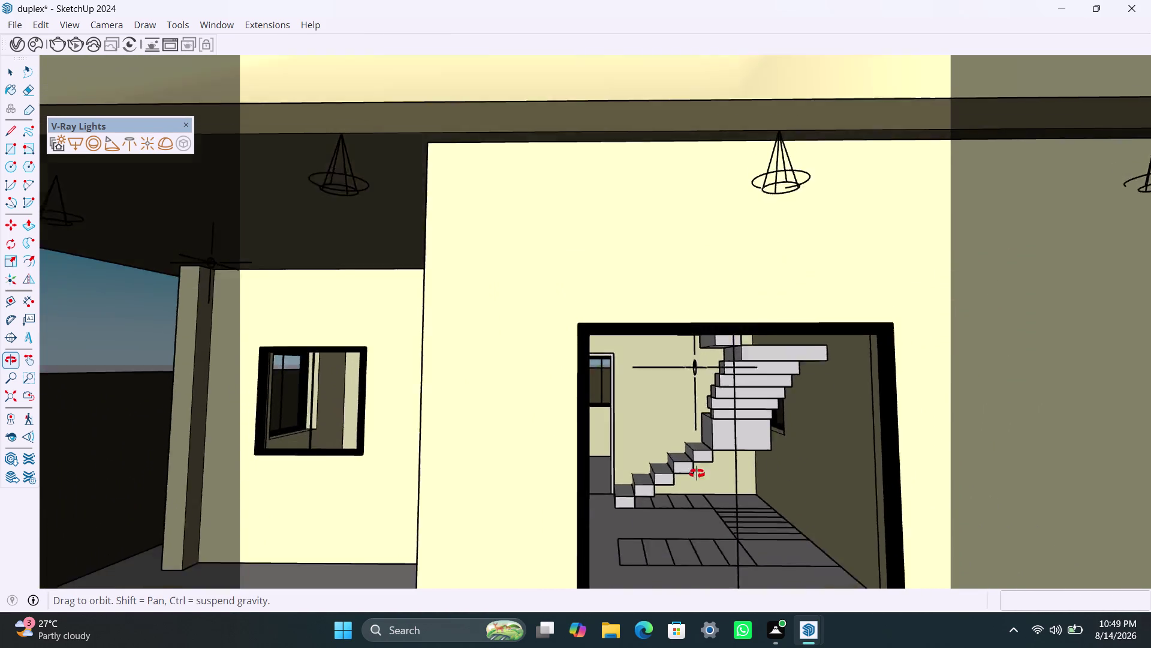
middle_drag(694, 461, 698, 481)
scroll(down, 3)
scroll(down, 3)
scroll(up, 3)
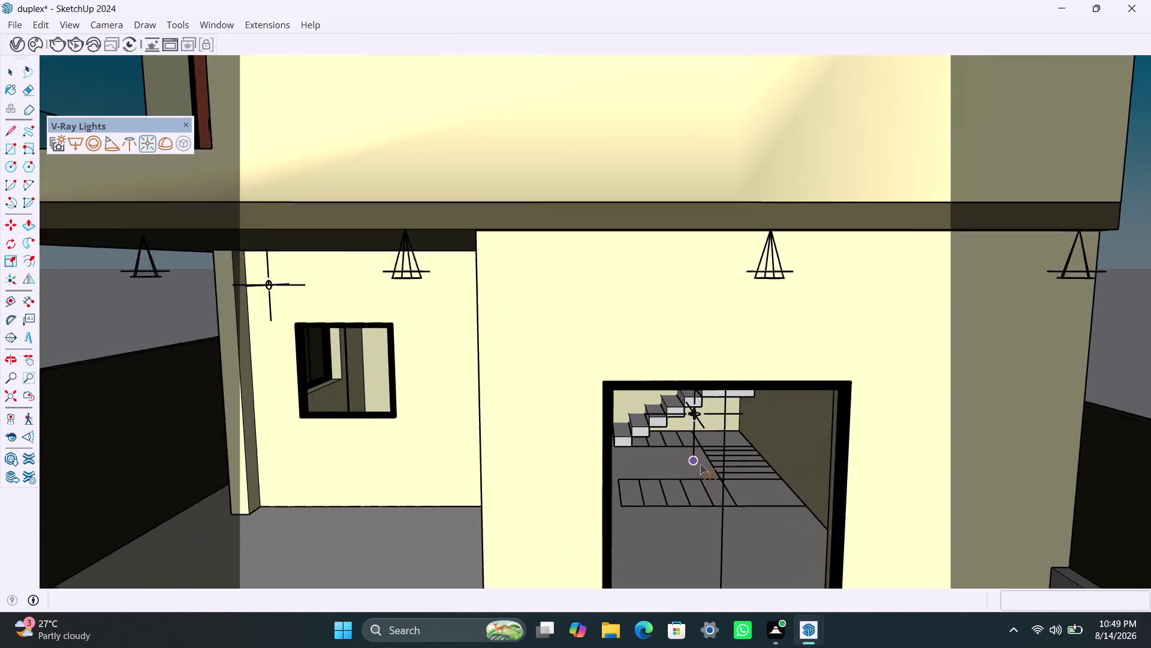
key(space)
click(694, 403)
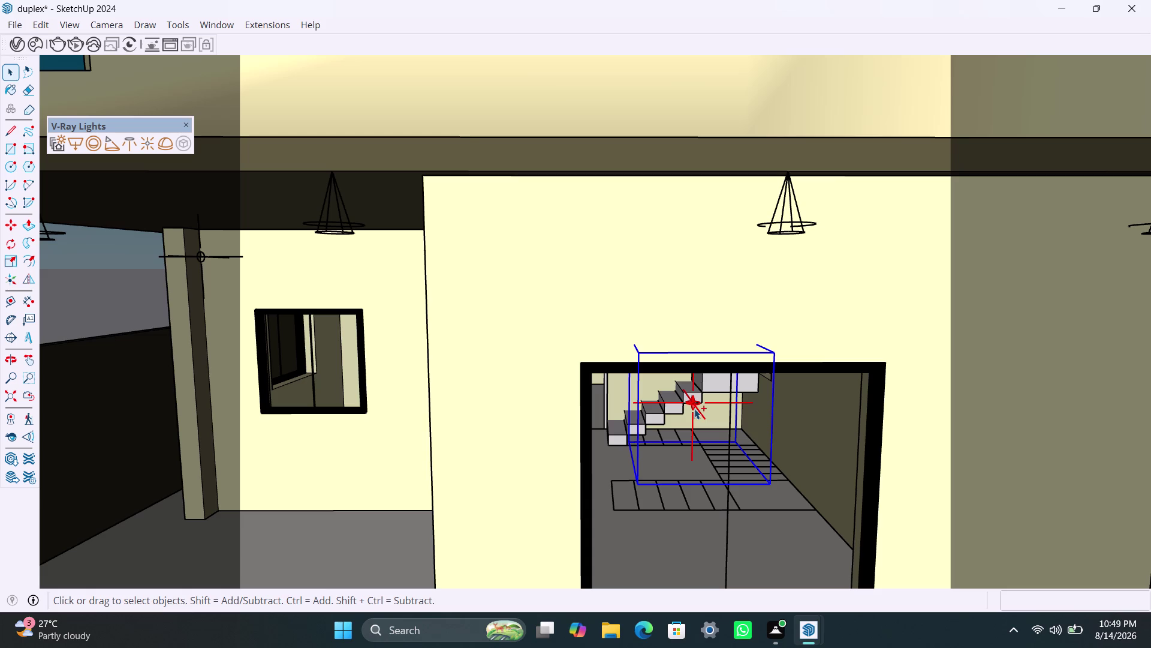
key(ctrl+x)
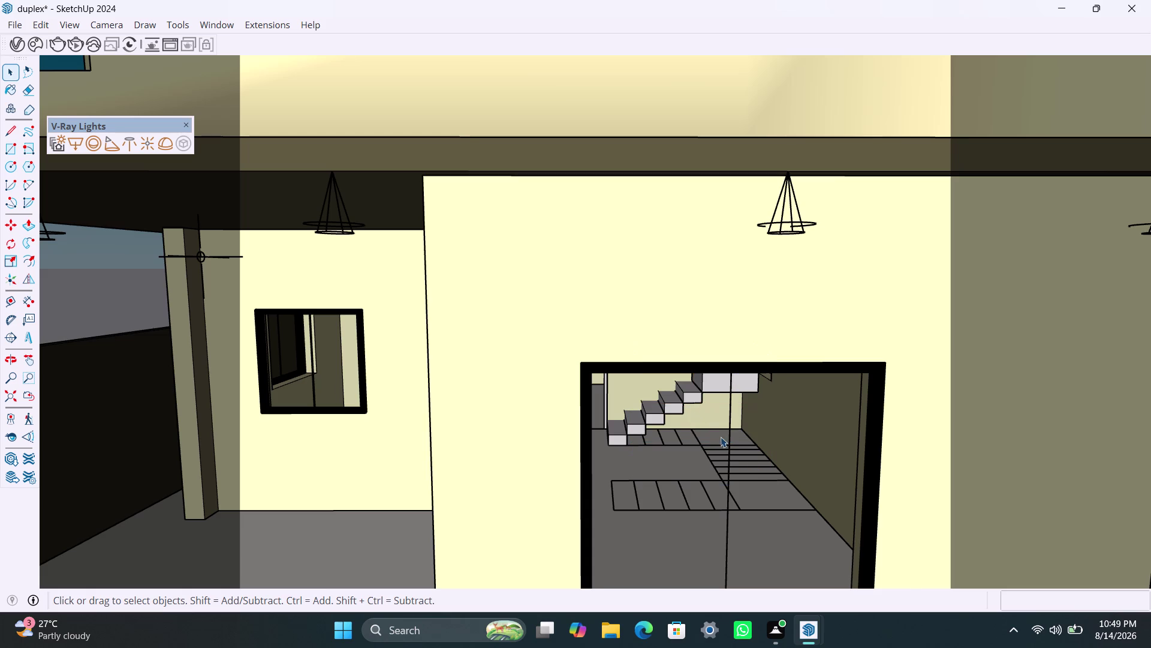
Open the stairwell group for editing.
scroll(up, 3)
double_click(713, 443)
scroll(down, 3)
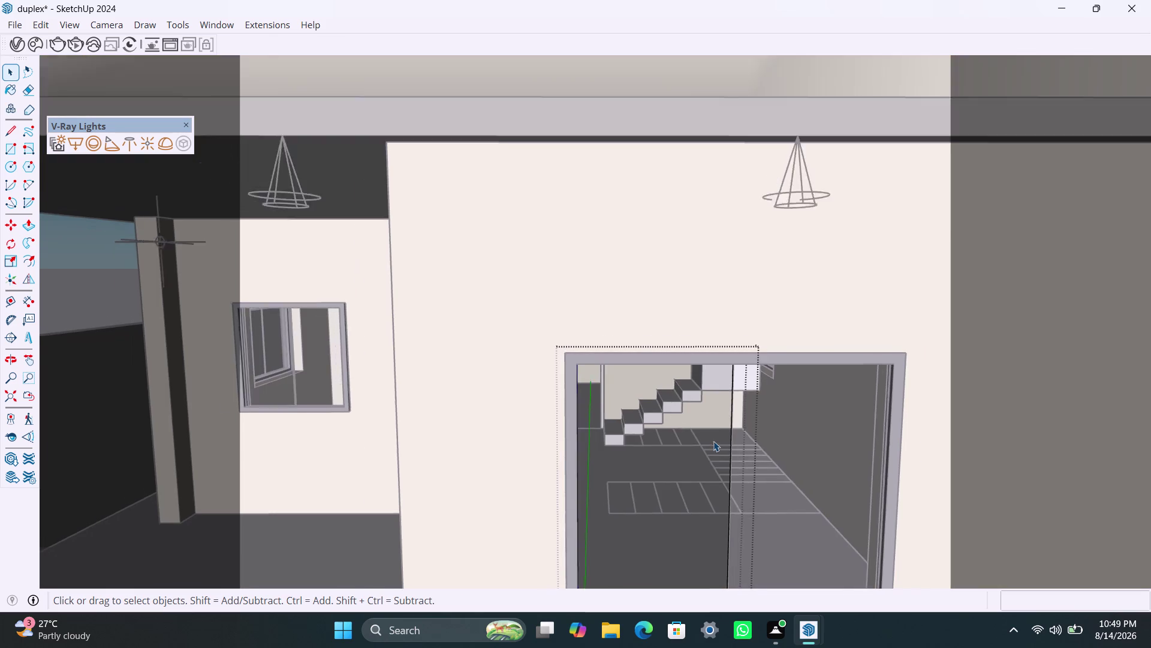
Exit the group and move the ground-floor object beside the stairs.
scroll(down, 3)
click(922, 361)
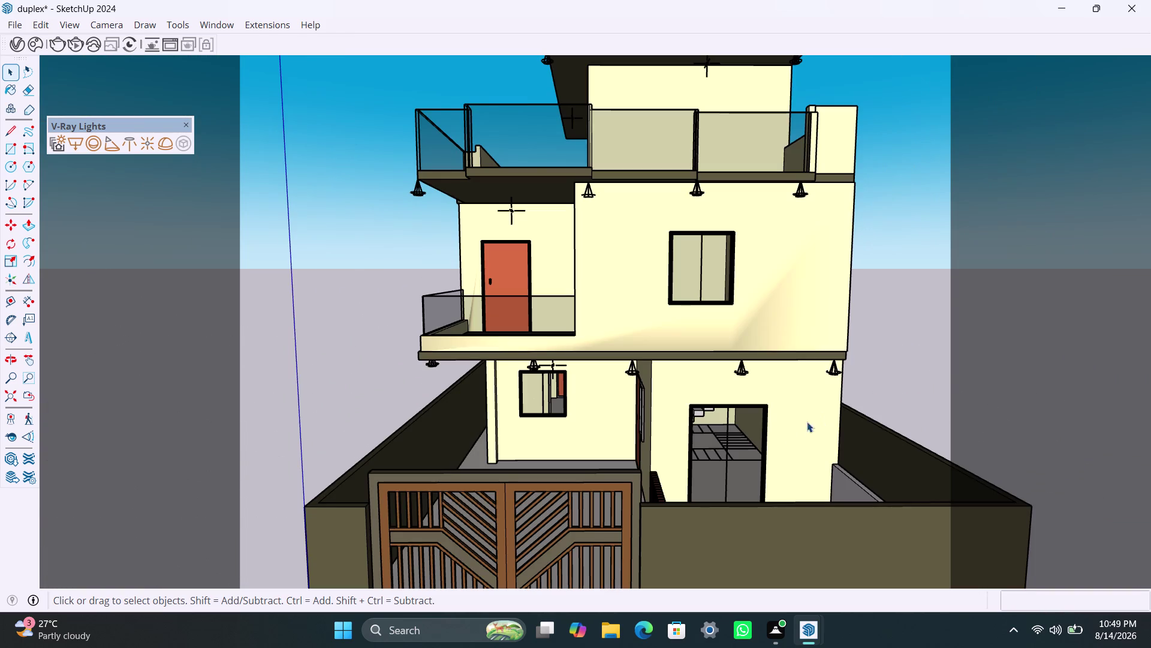
click(716, 451)
key(m)
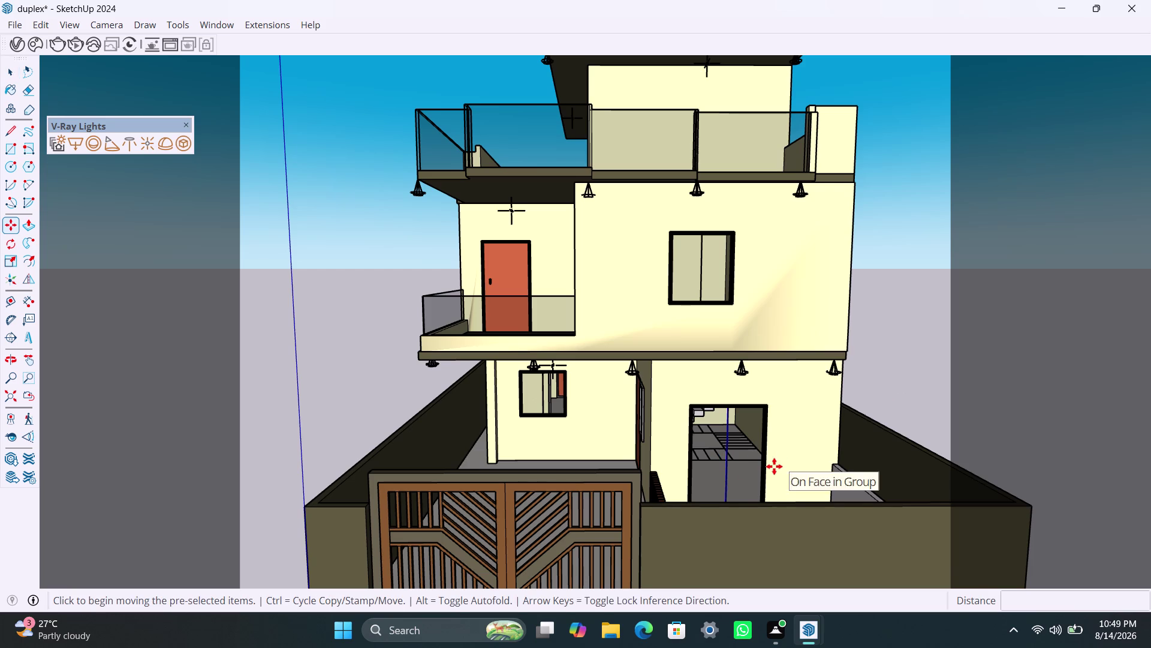
click(713, 465)
click(617, 460)
key(space)
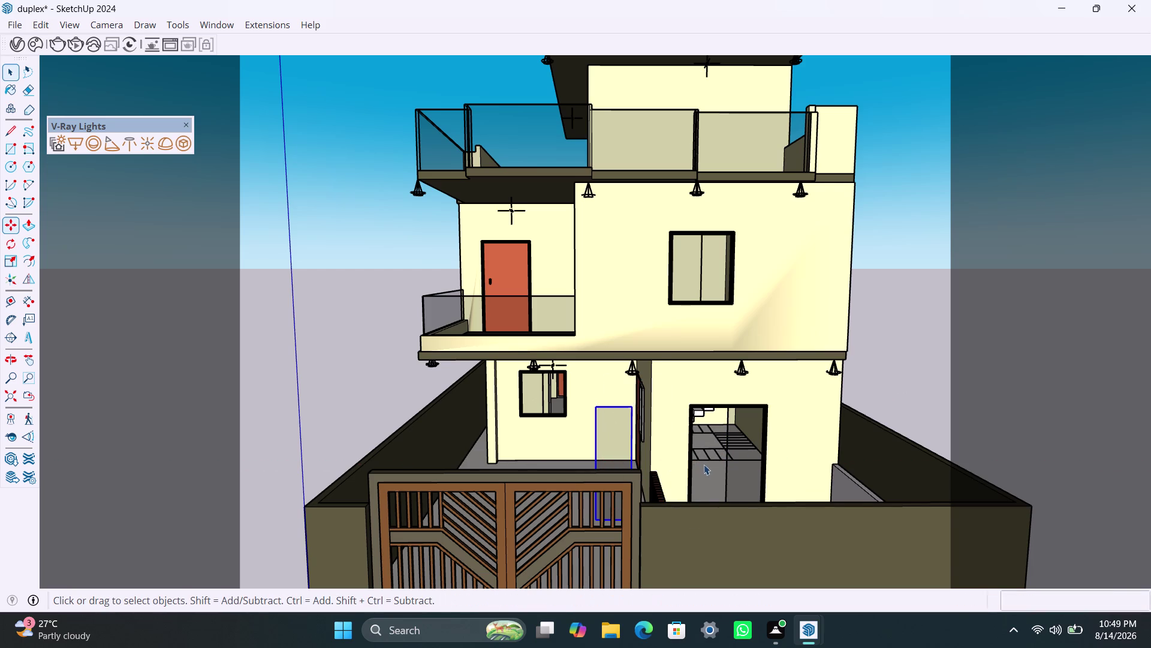
Paste the cut light while viewing the stairwell interior.
scroll(up, 3)
middle_drag(706, 423, 686, 375)
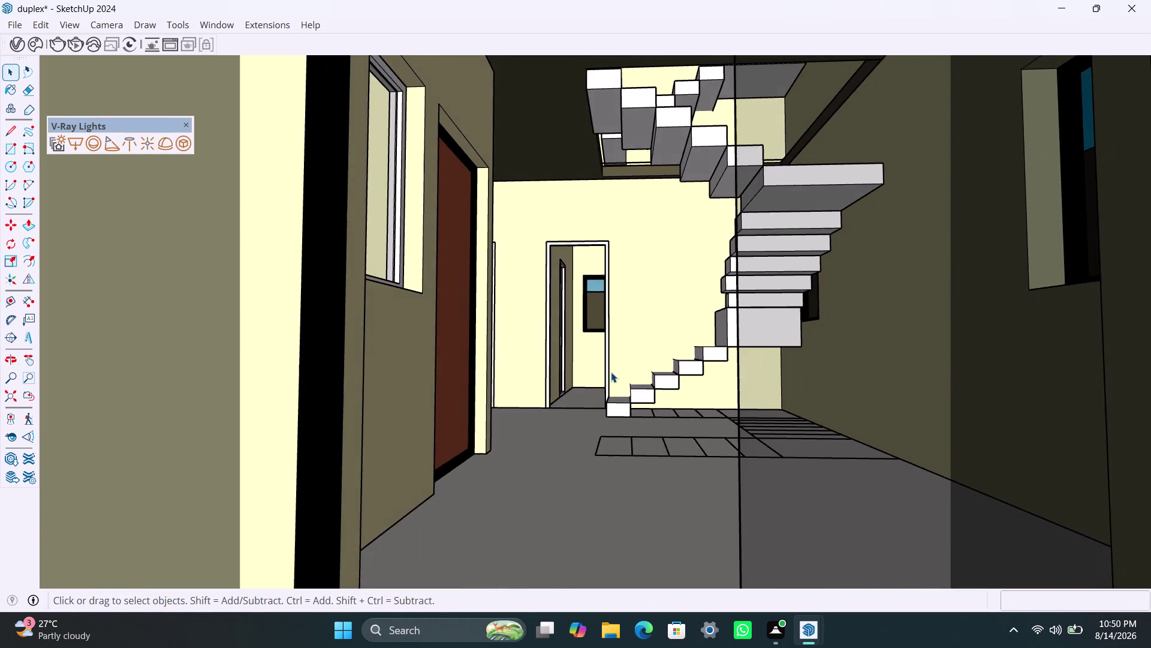
scroll(down, 3)
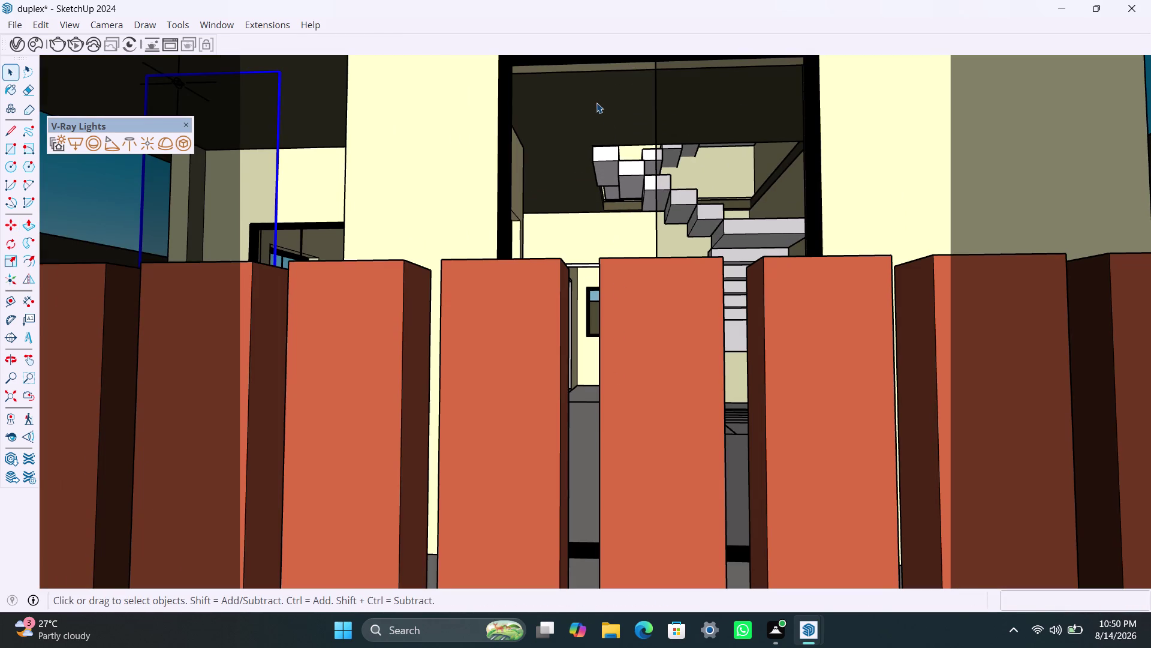
click(596, 103)
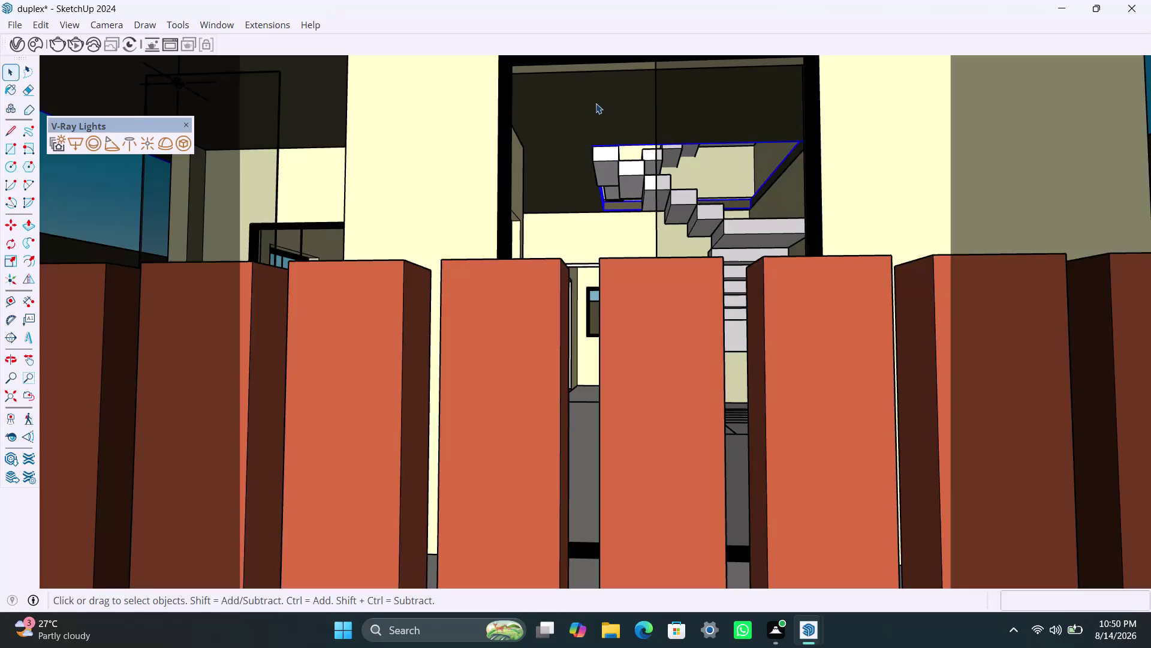
click(595, 103)
key(ctrl+v)
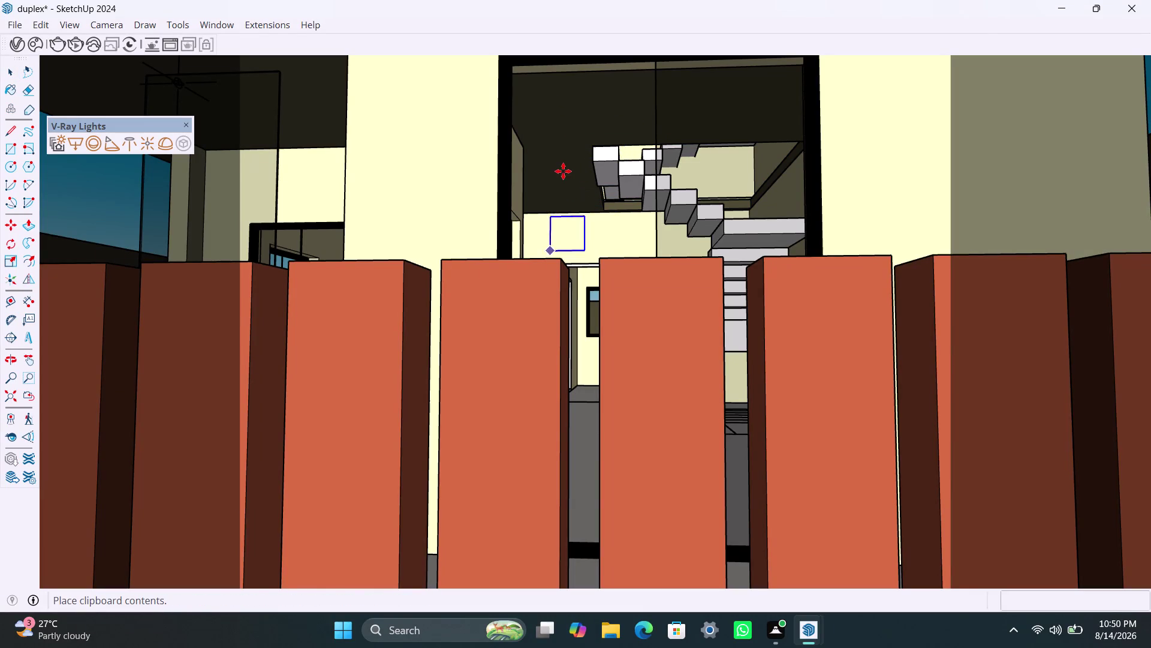
key(Escape)
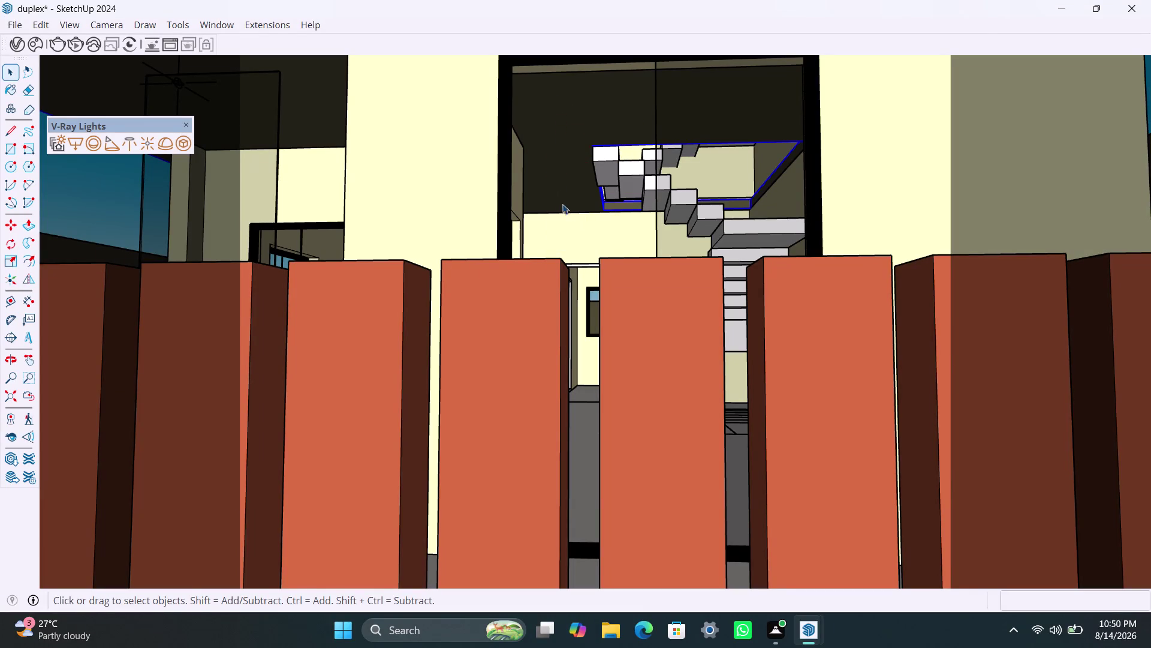
key(ctrl+v)
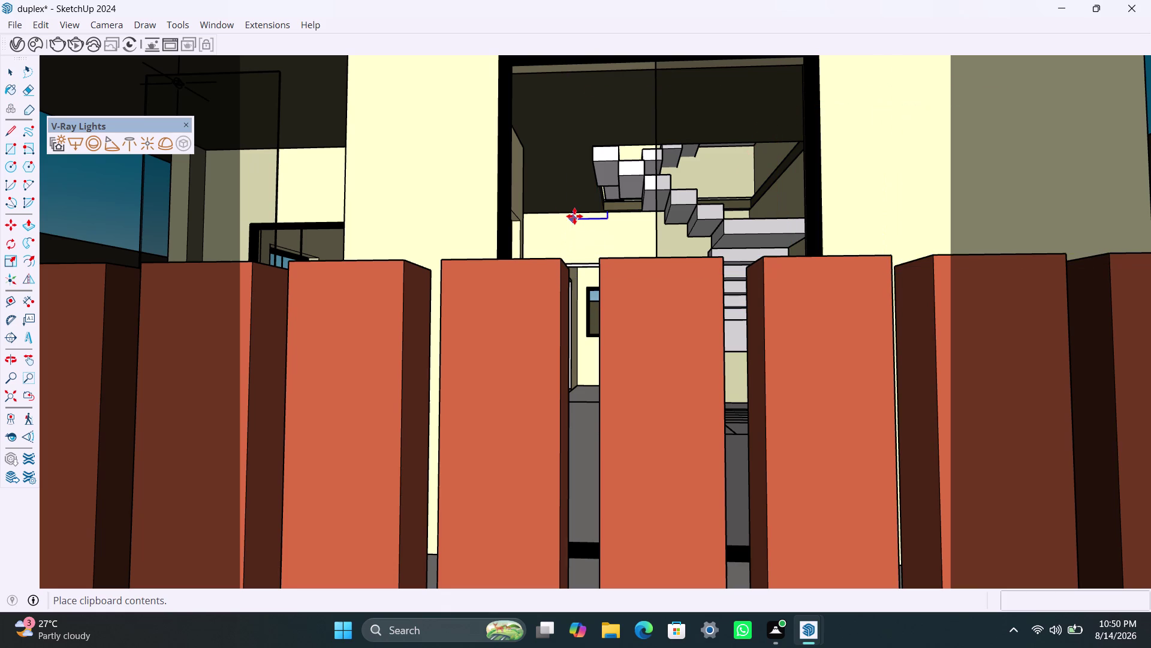
Drop the pasted light into the stairwell and move it beside the stairs.
scroll(down, 3)
middle_drag(570, 232, 573, 315)
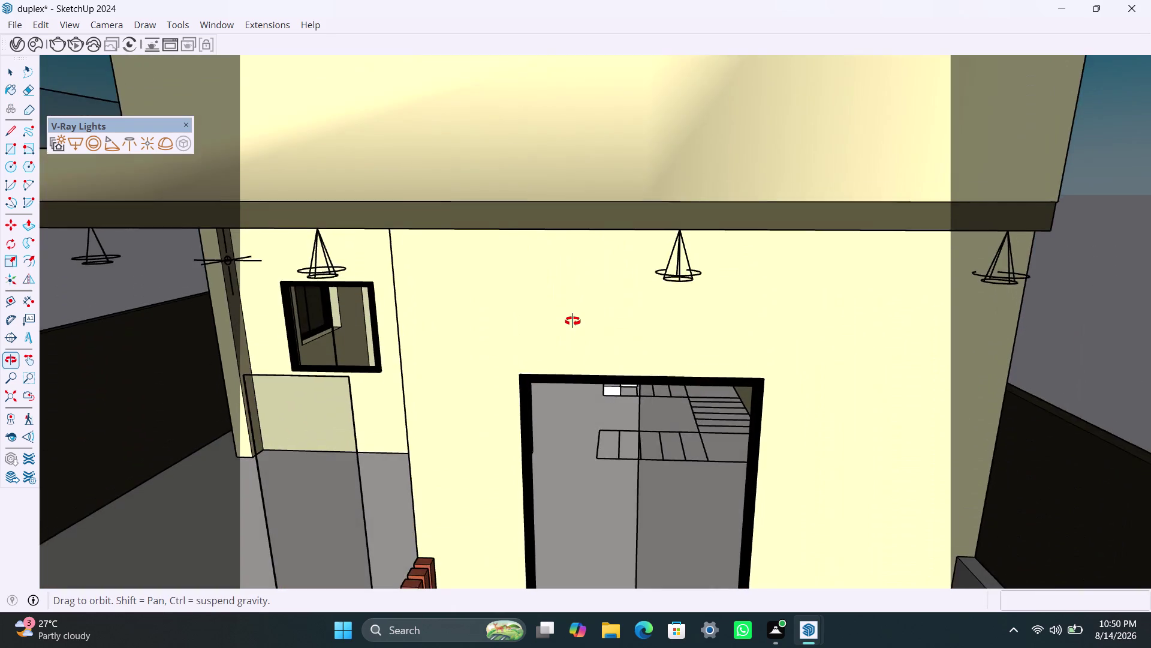
middle_drag(572, 315, 582, 265)
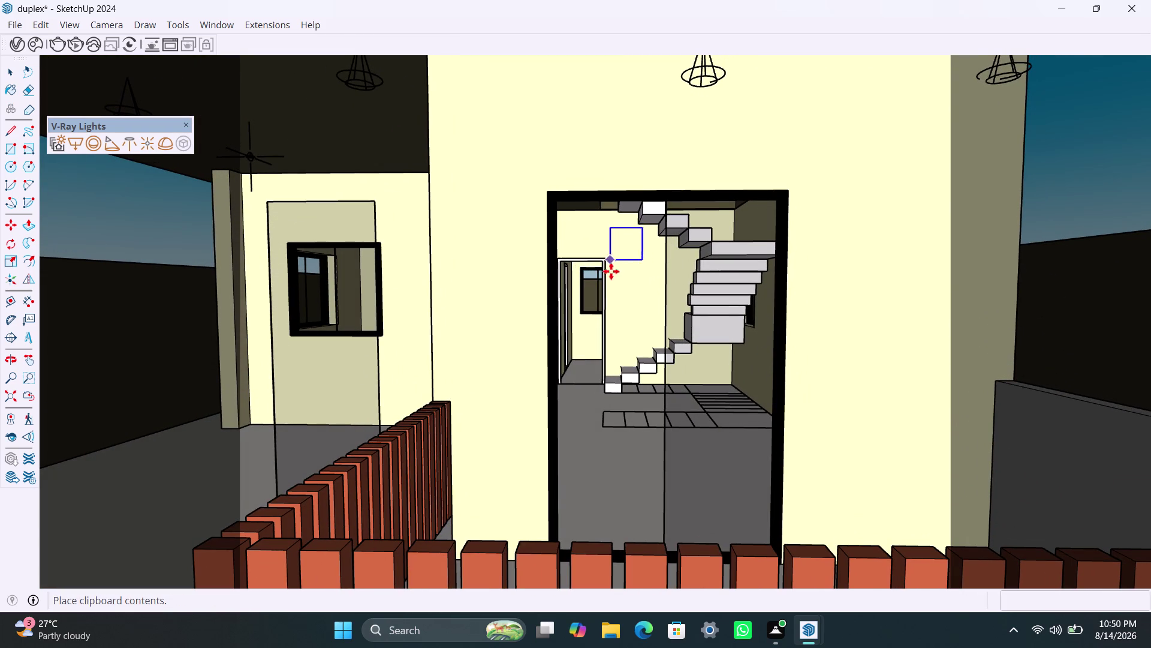
click(619, 292)
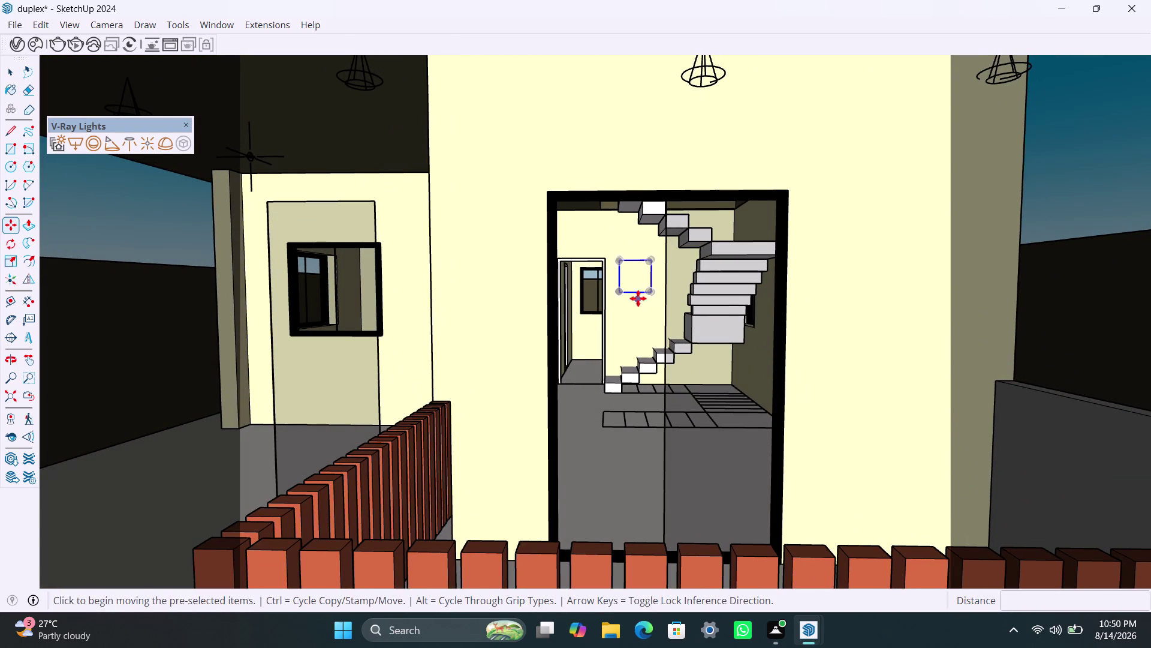
key(space)
key(m)
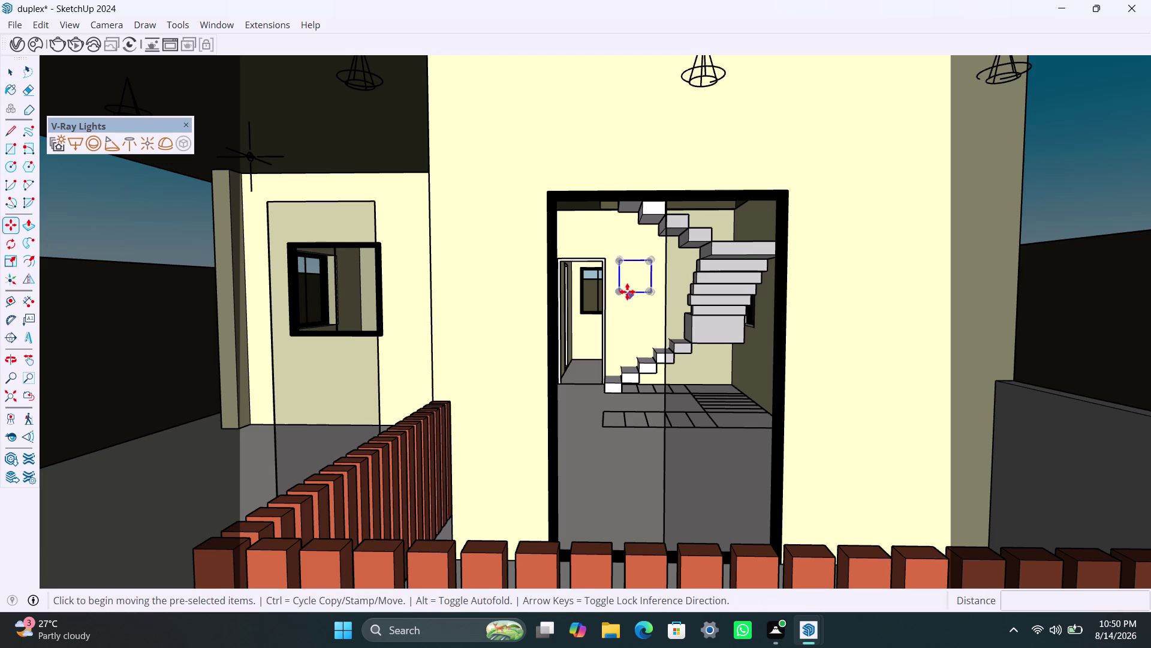
click(619, 286)
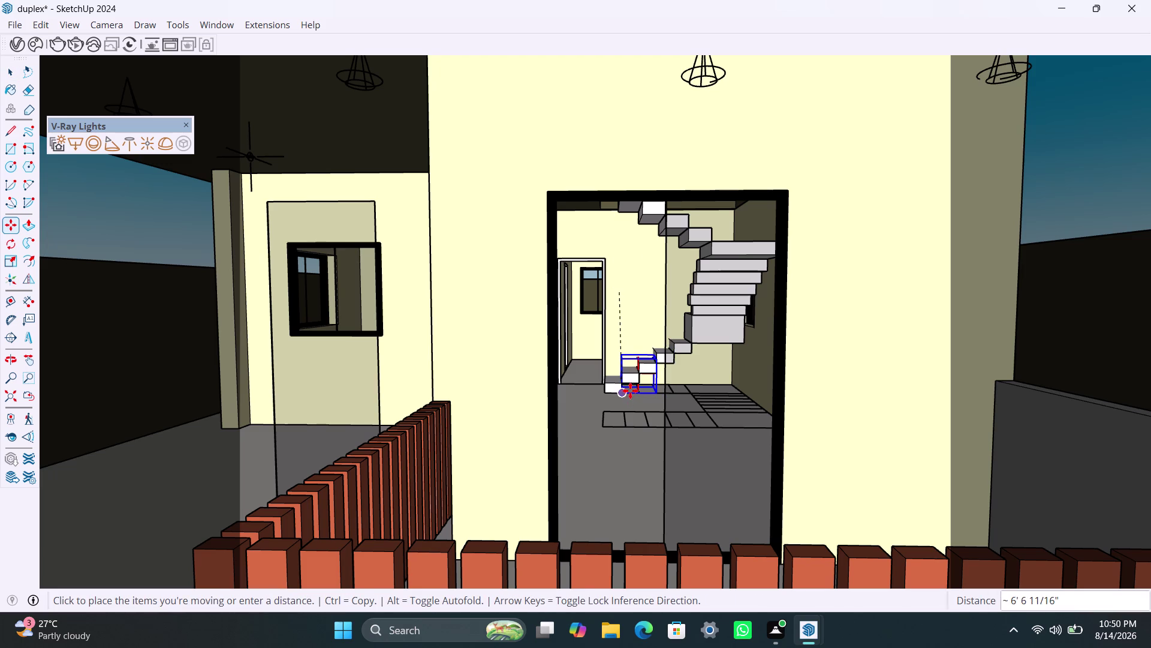
click(628, 393)
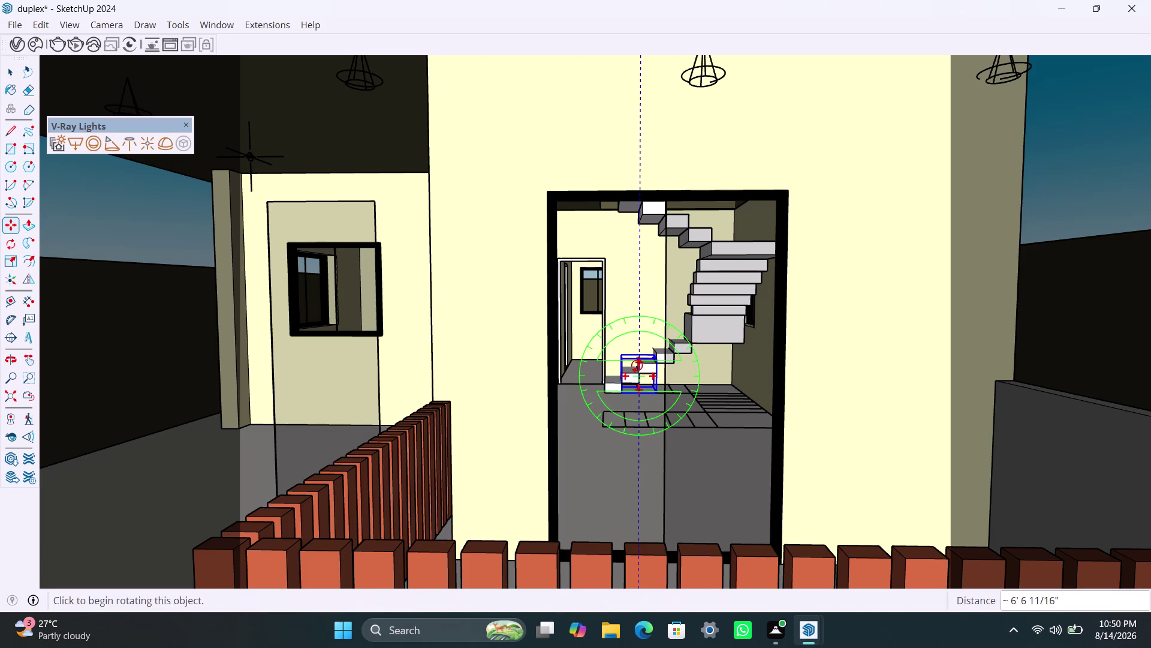
Raise the light high inside the ground-floor stairwell.
click(636, 365)
key(Escape)
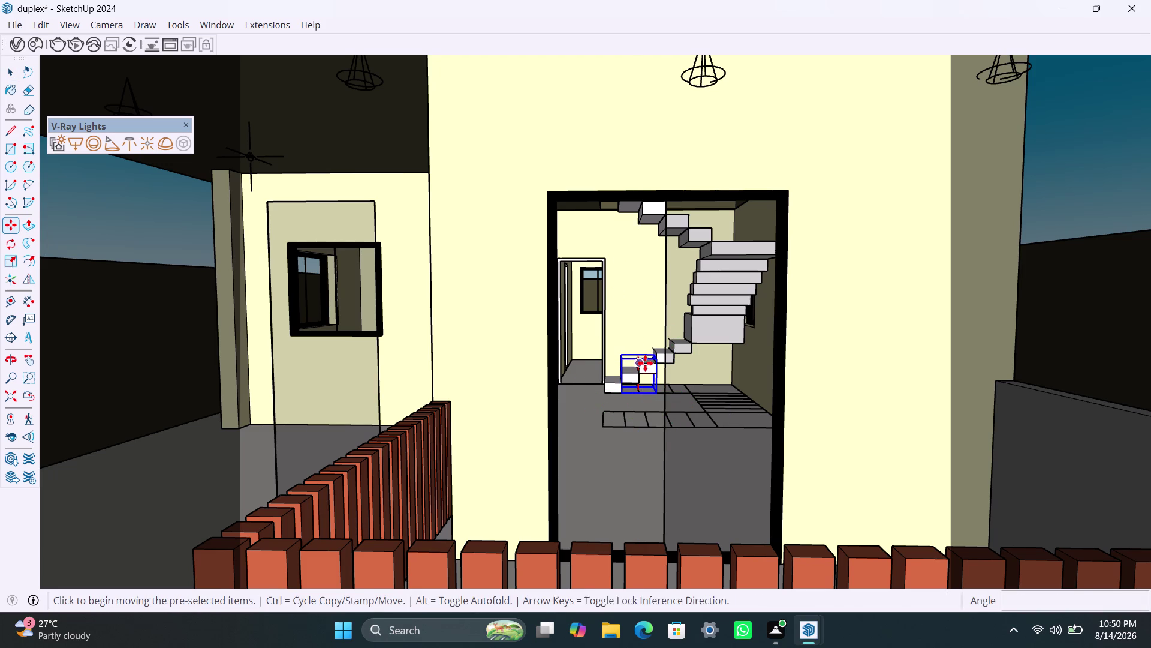
key(space)
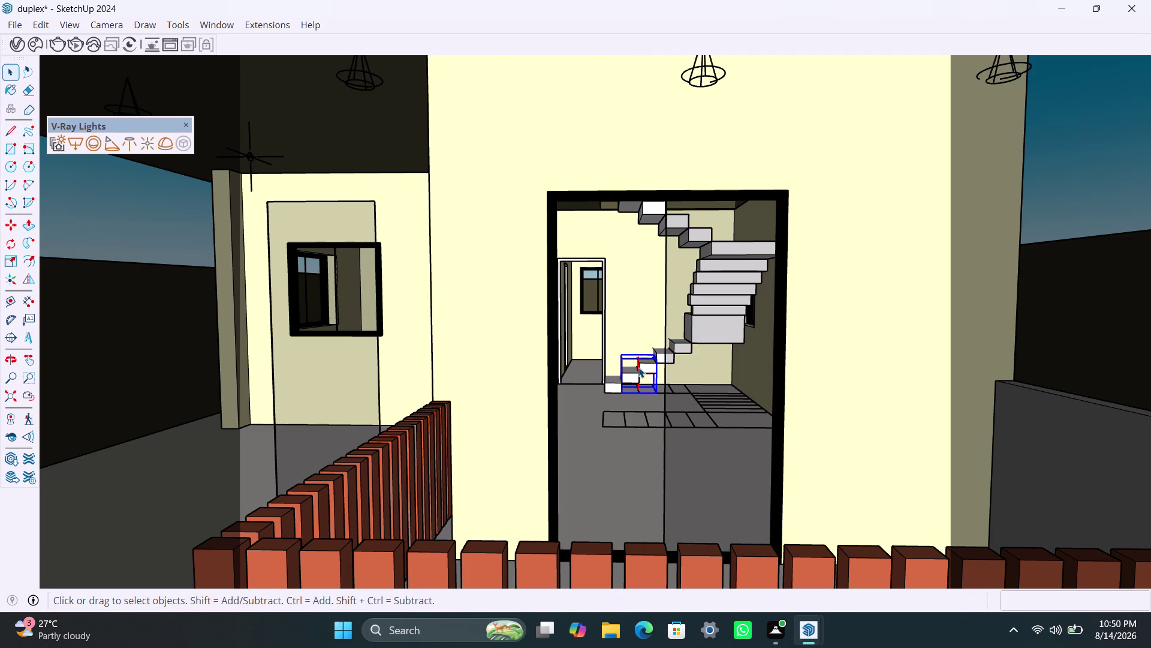
key(m)
click(639, 368)
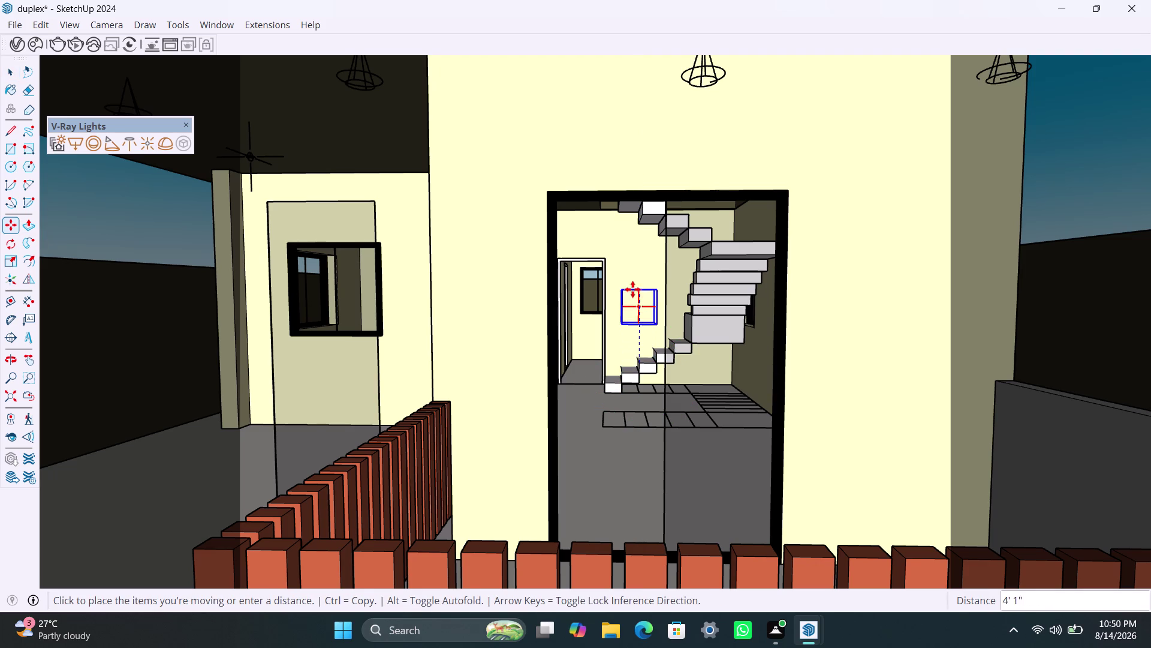
click(640, 244)
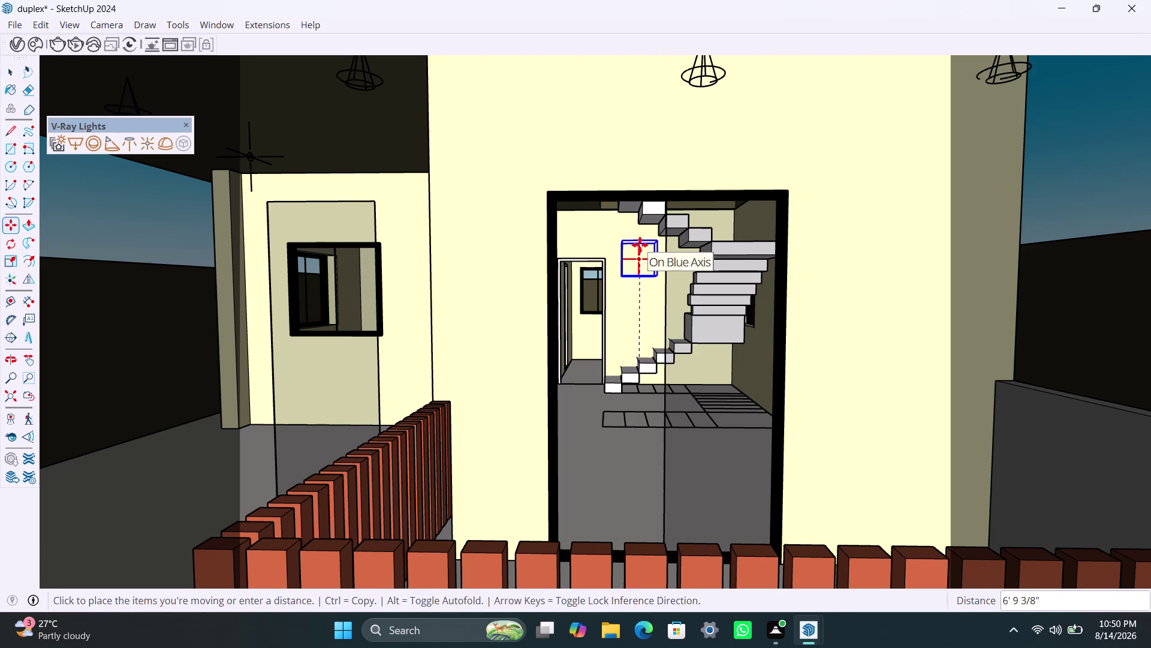
scroll(down, 3)
key(space)
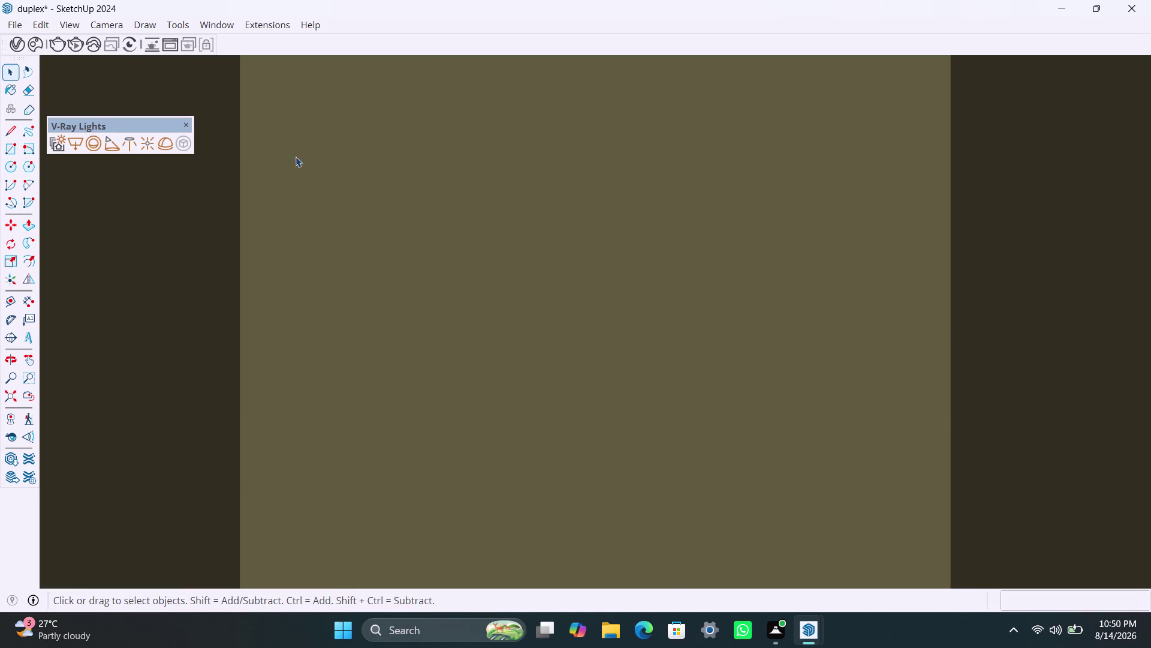
Zoom to the whole model and move the door-side light into the stair window opening.
click(9, 400)
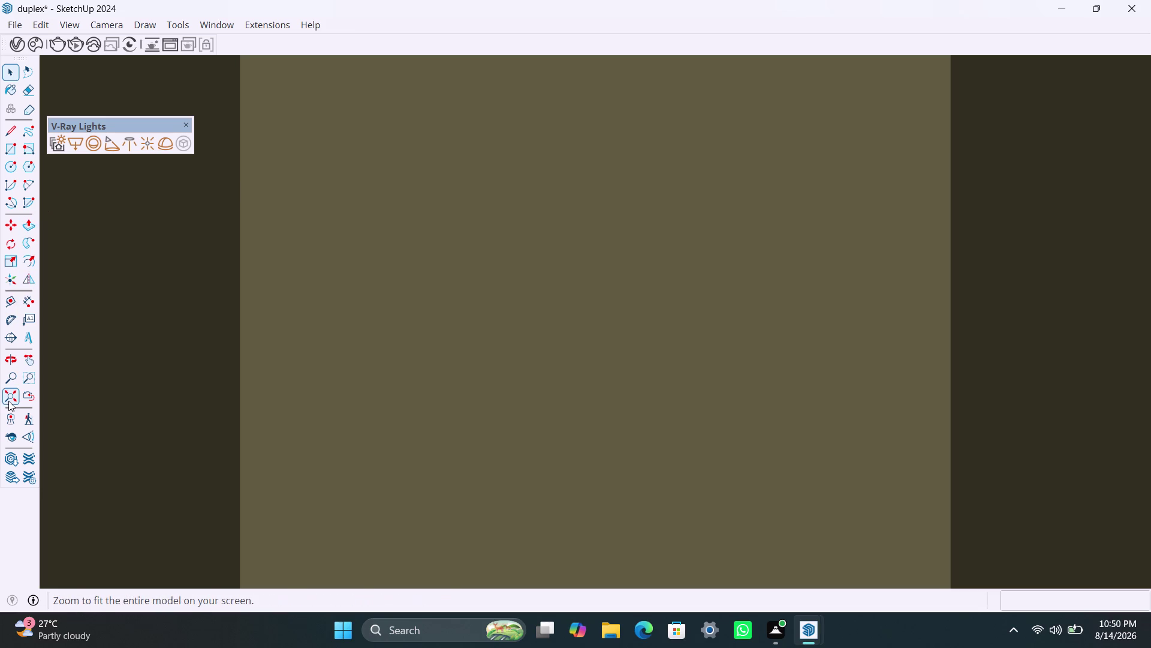
scroll(up, 3)
key(space)
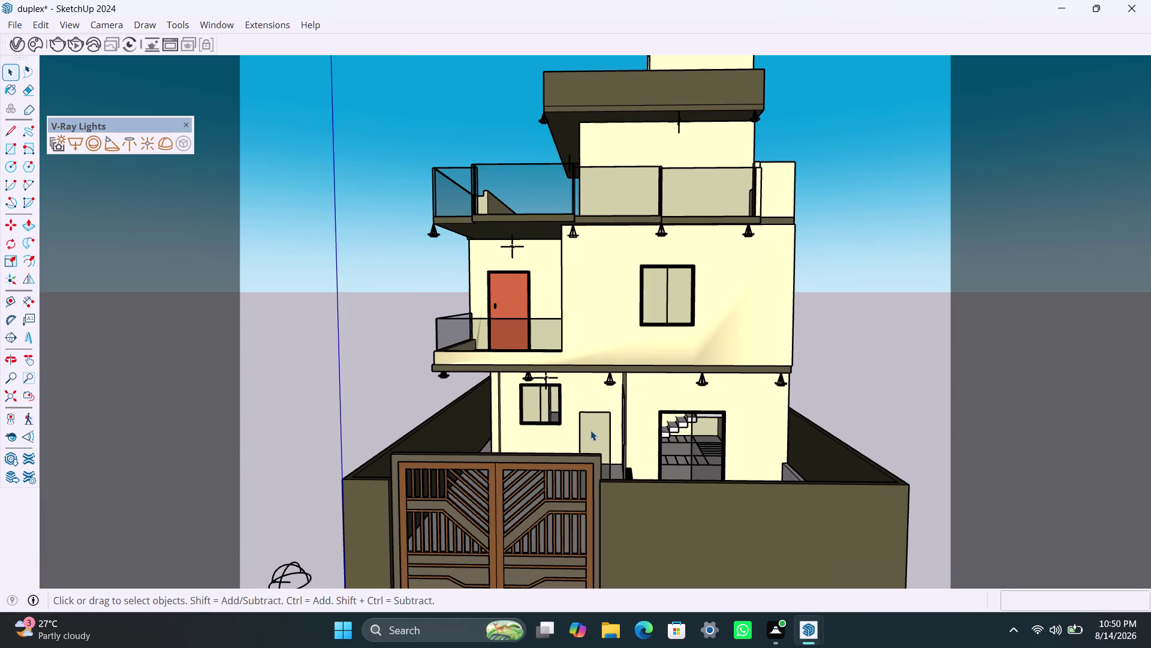
click(590, 430)
key(m)
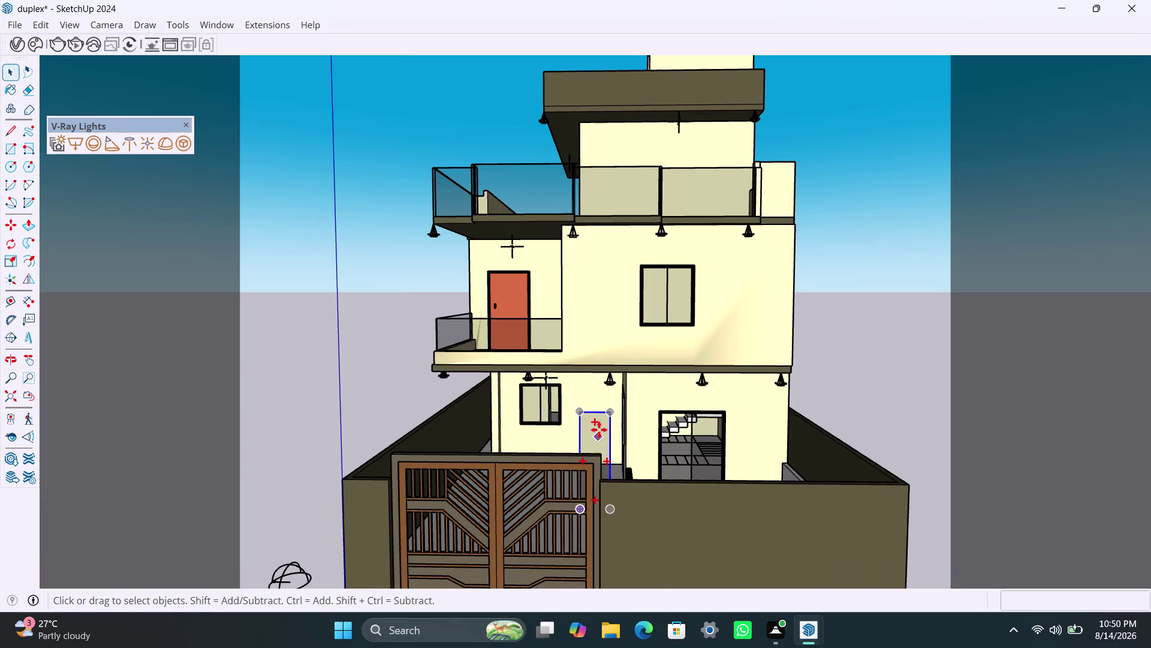
click(607, 412)
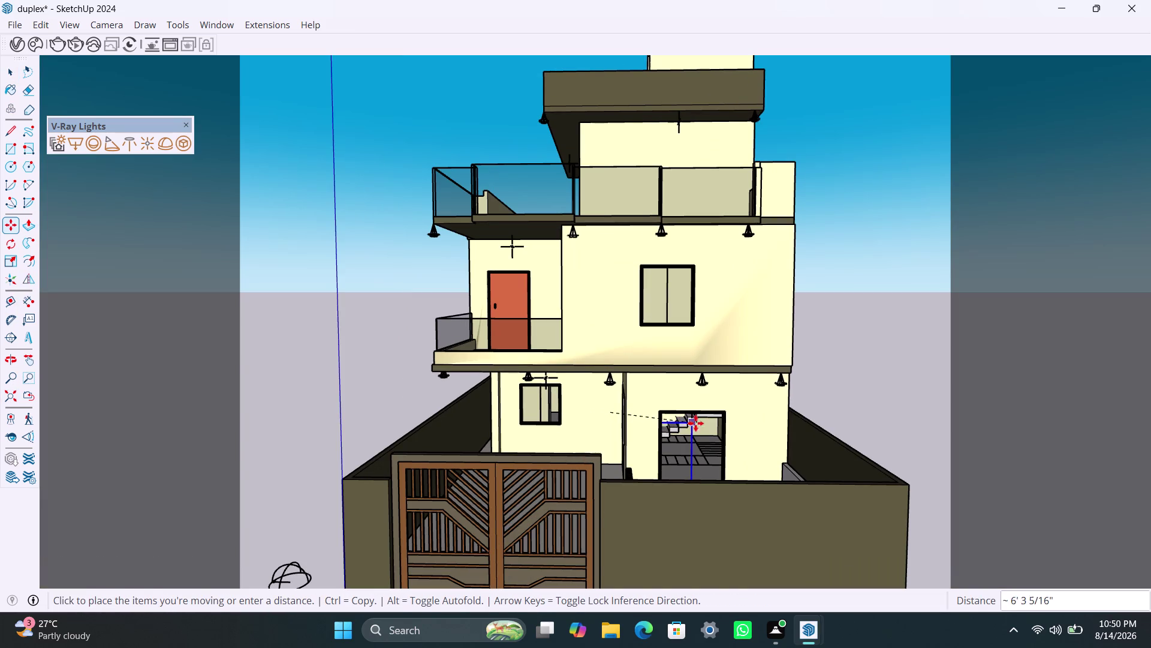
click(693, 420)
key(space)
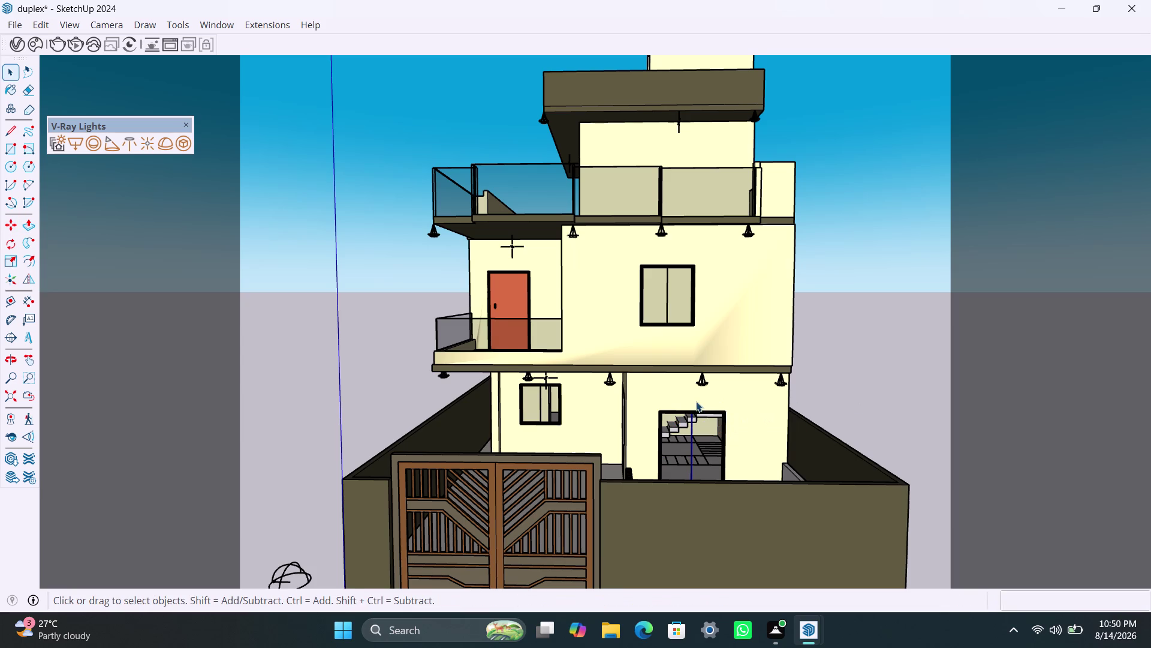
scroll(down, 3)
click(811, 323)
scroll(down, 3)
middle_drag(681, 338, 675, 397)
scroll(up, 3)
scroll(up, 3)
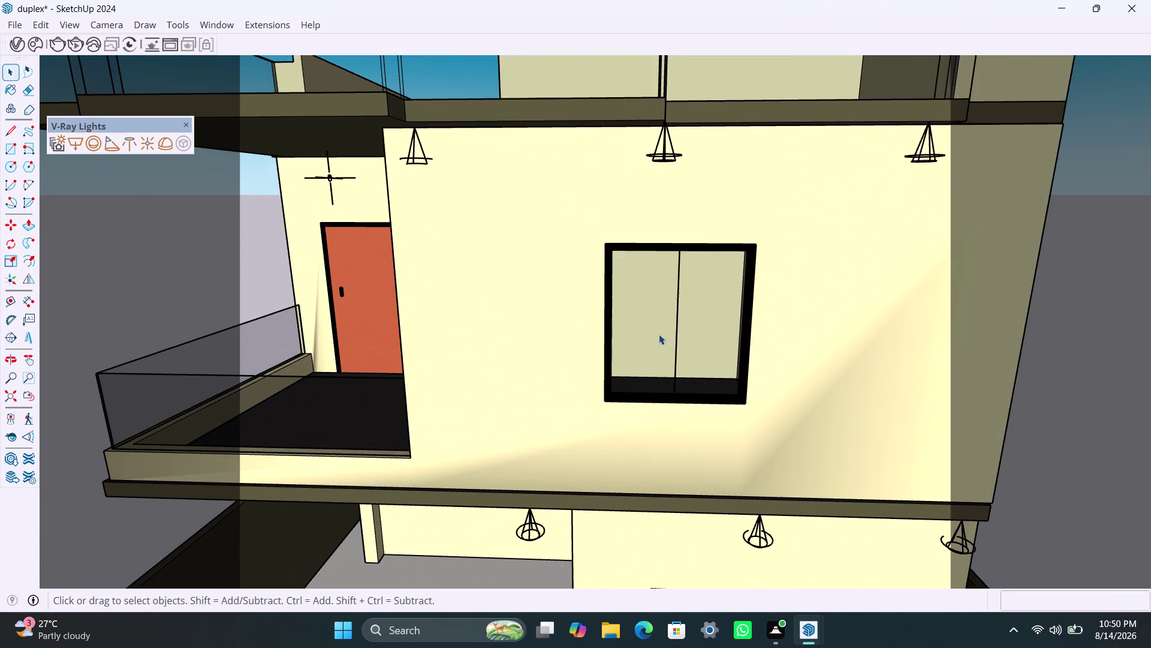
Orbit and zoom in to face the first-floor window.
middle_drag(658, 334, 528, 283)
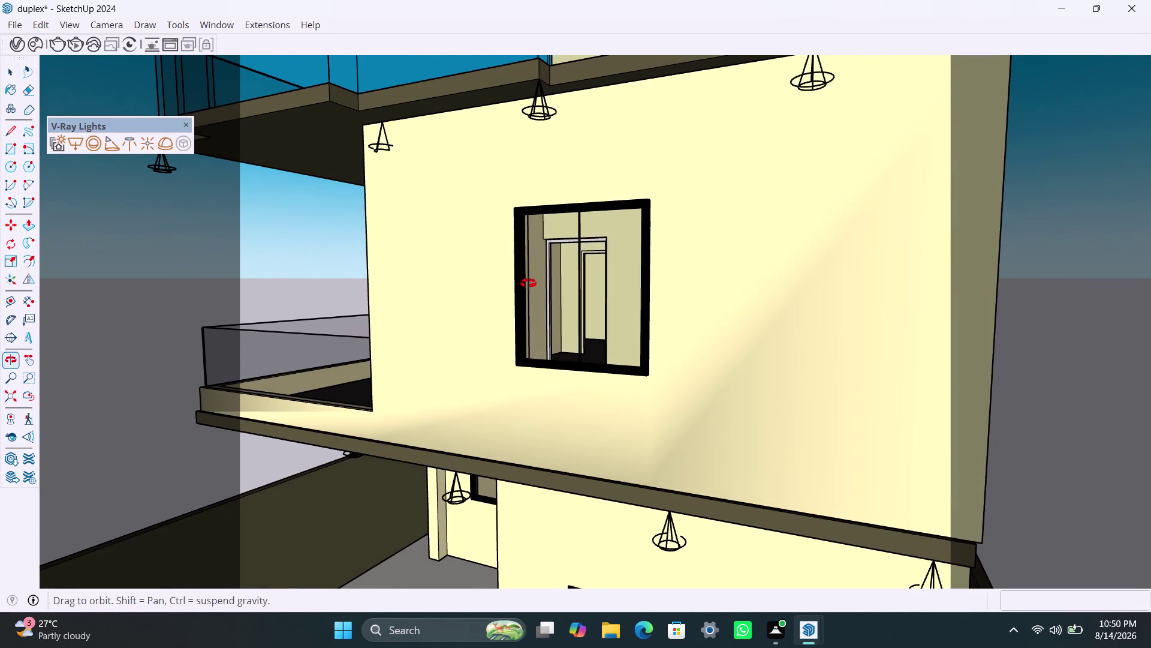
middle_drag(528, 283, 528, 283)
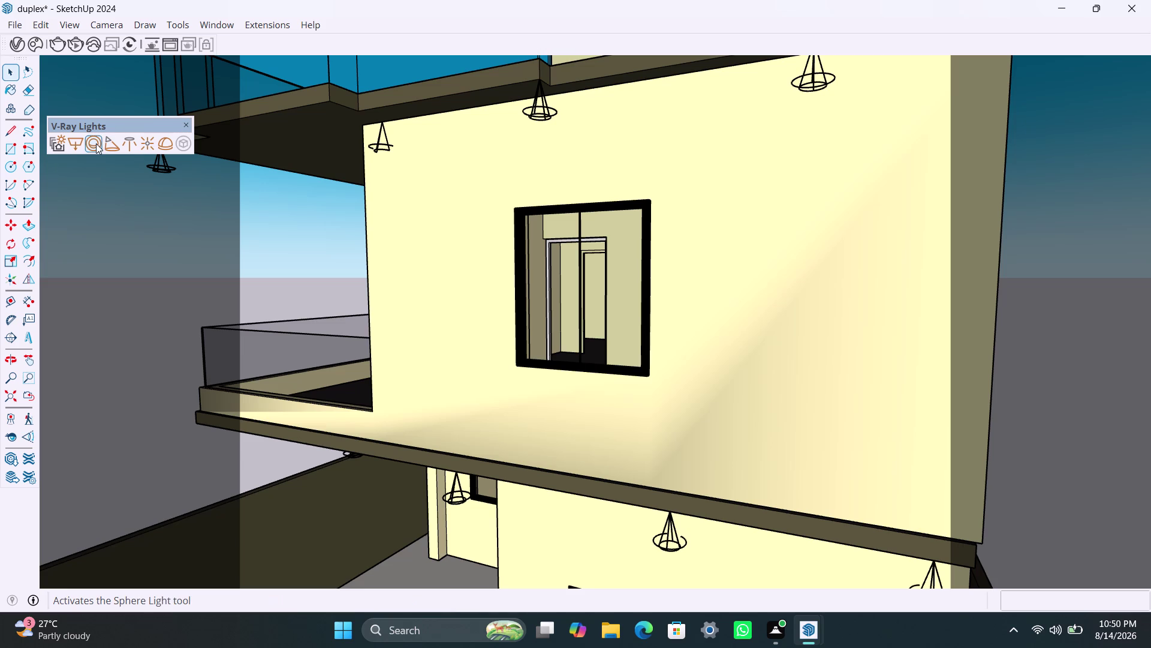
click(72, 143)
scroll(up, 3)
scroll(up, 3)
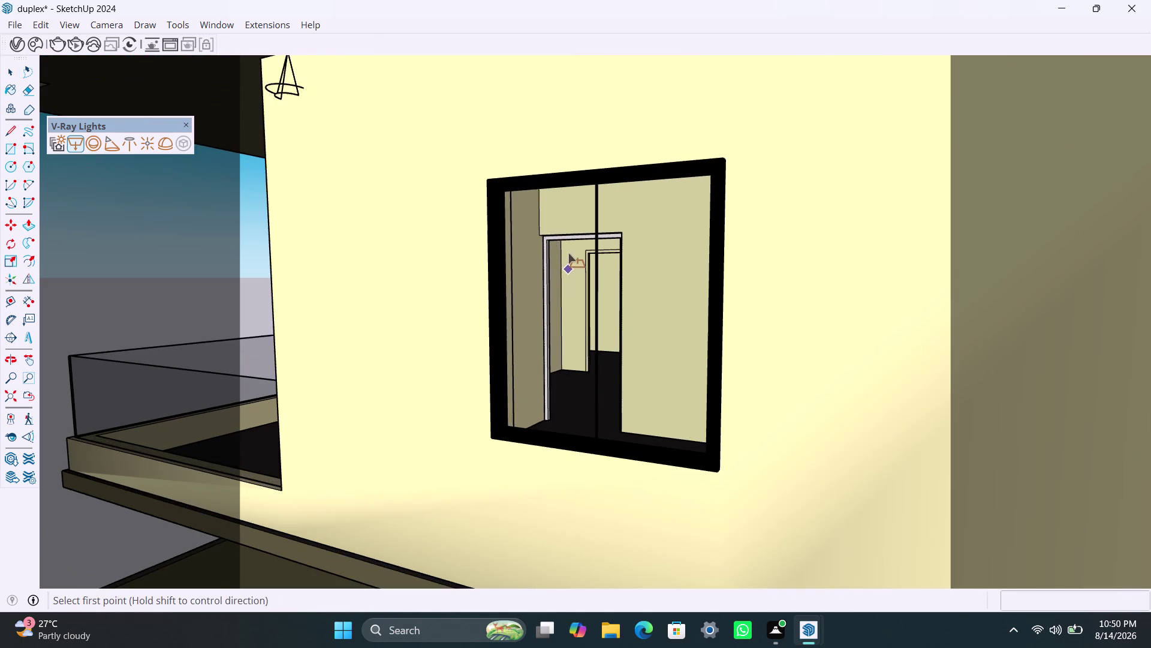
scroll(up, 3)
scroll(up, 3)
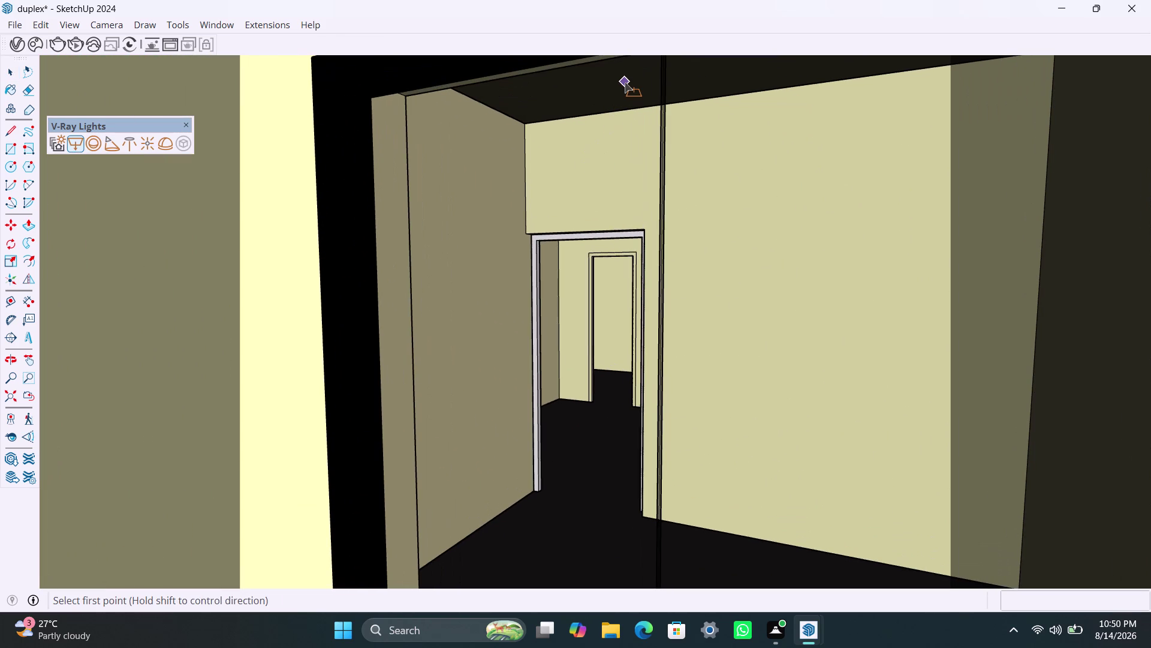
key(space)
Move the first-floor room's wall group out of the way.
click(558, 275)
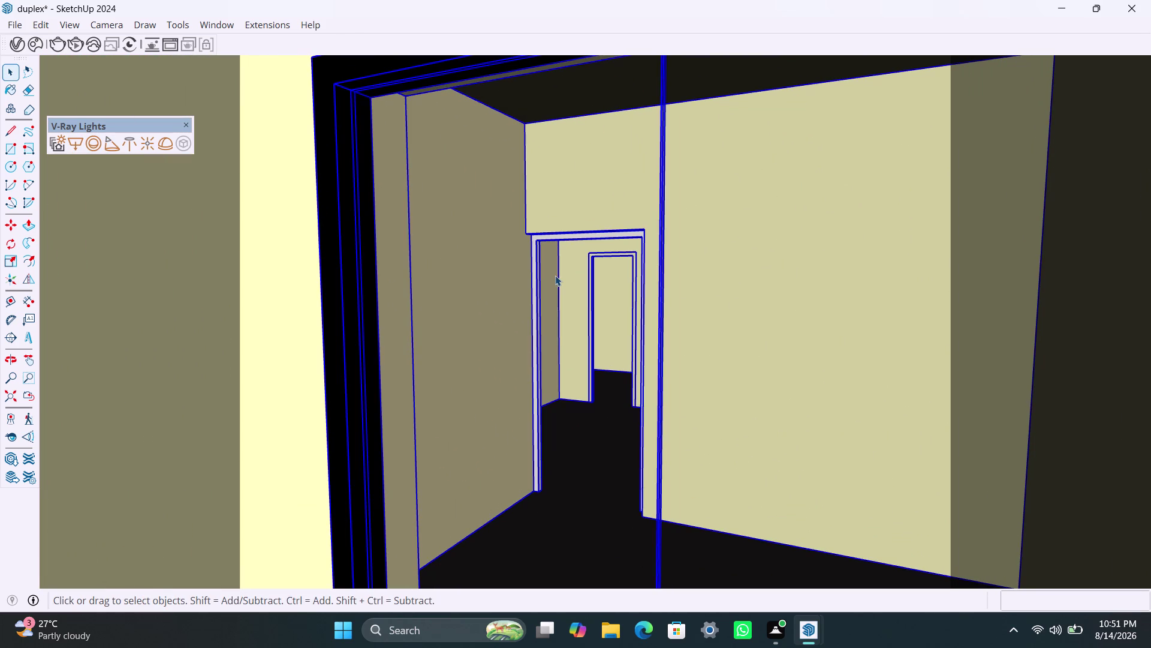
double_click(556, 275)
click(555, 275)
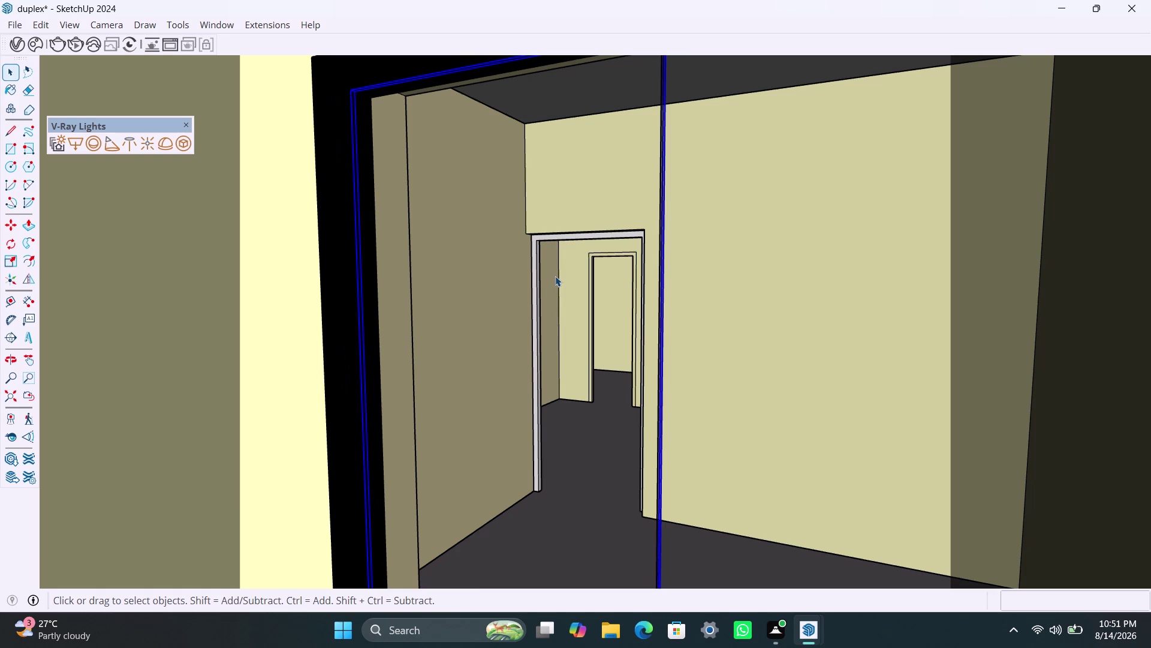
key(m)
click(555, 275)
click(227, 260)
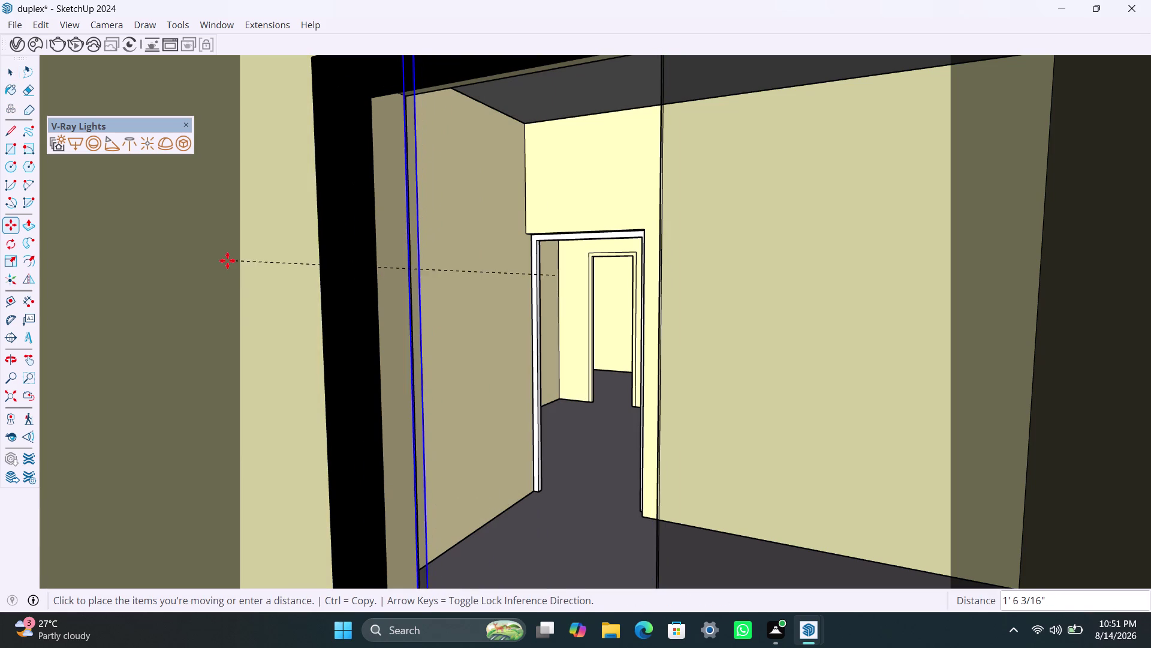
Draw a V-Ray rectangle light from near the ceiling down to above the doorway.
key(space)
click(81, 153)
click(80, 146)
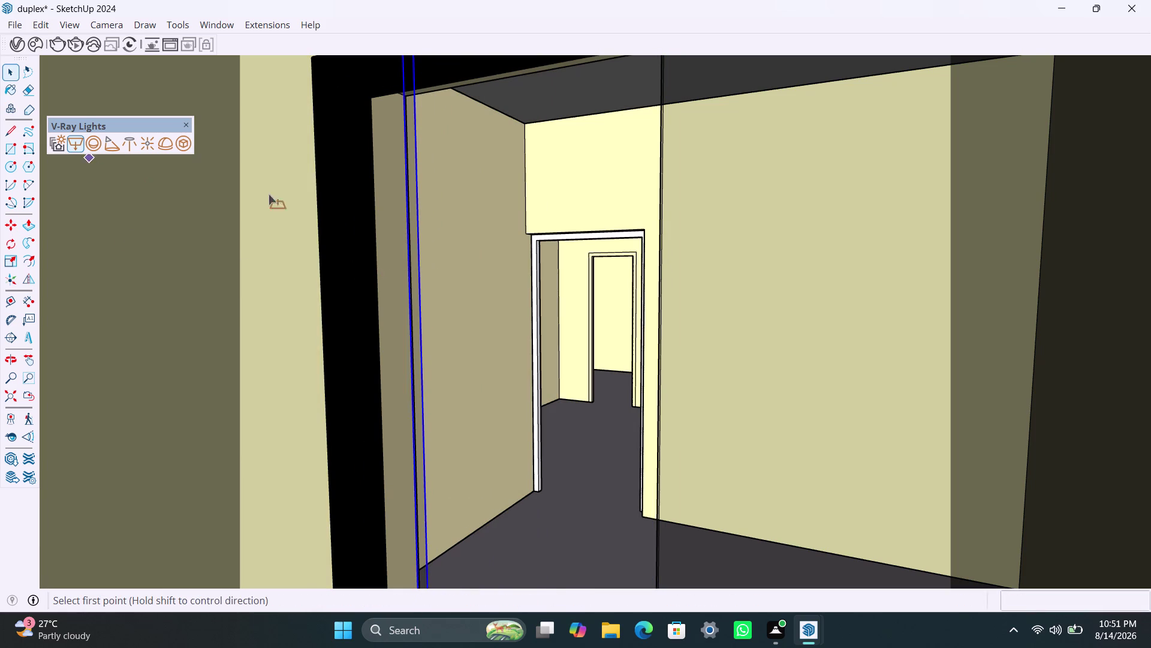
click(612, 81)
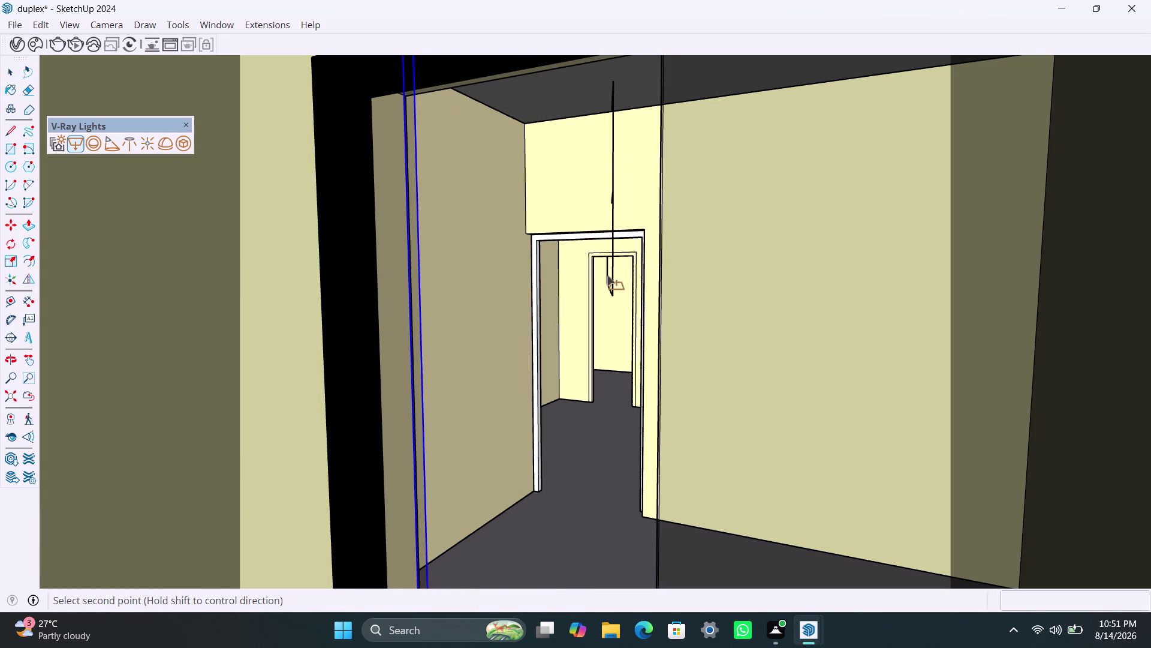
click(590, 212)
key(space)
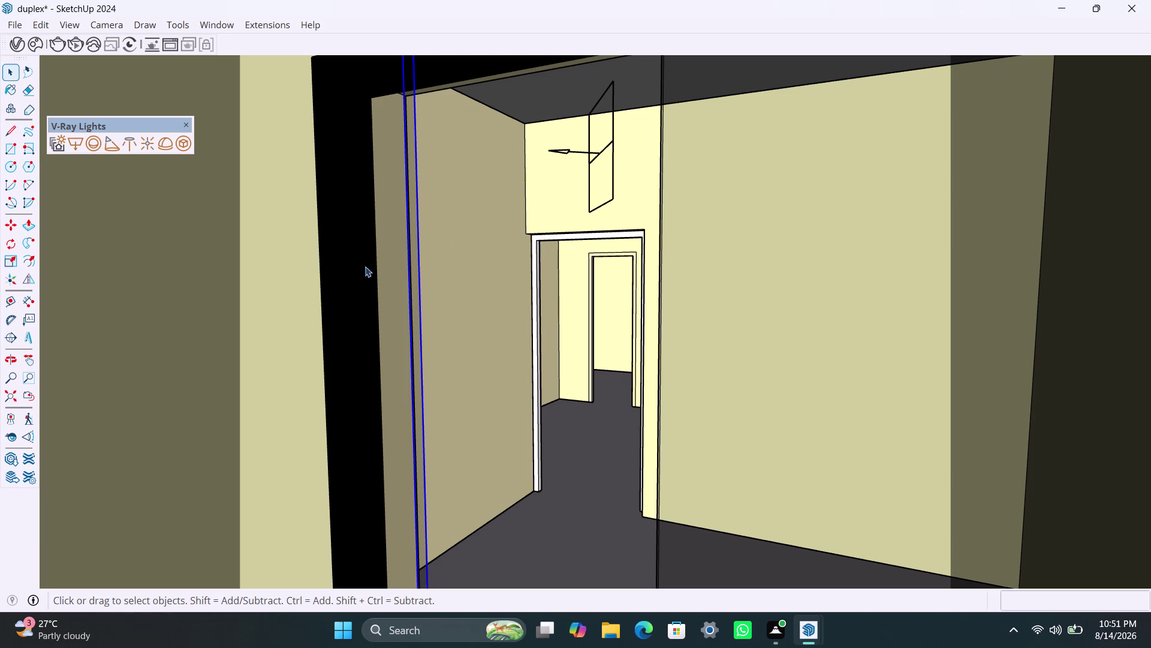
click(388, 275)
scroll(down, 3)
Slide the selected strip along the inner edge of the first-floor window frame.
scroll(down, 3)
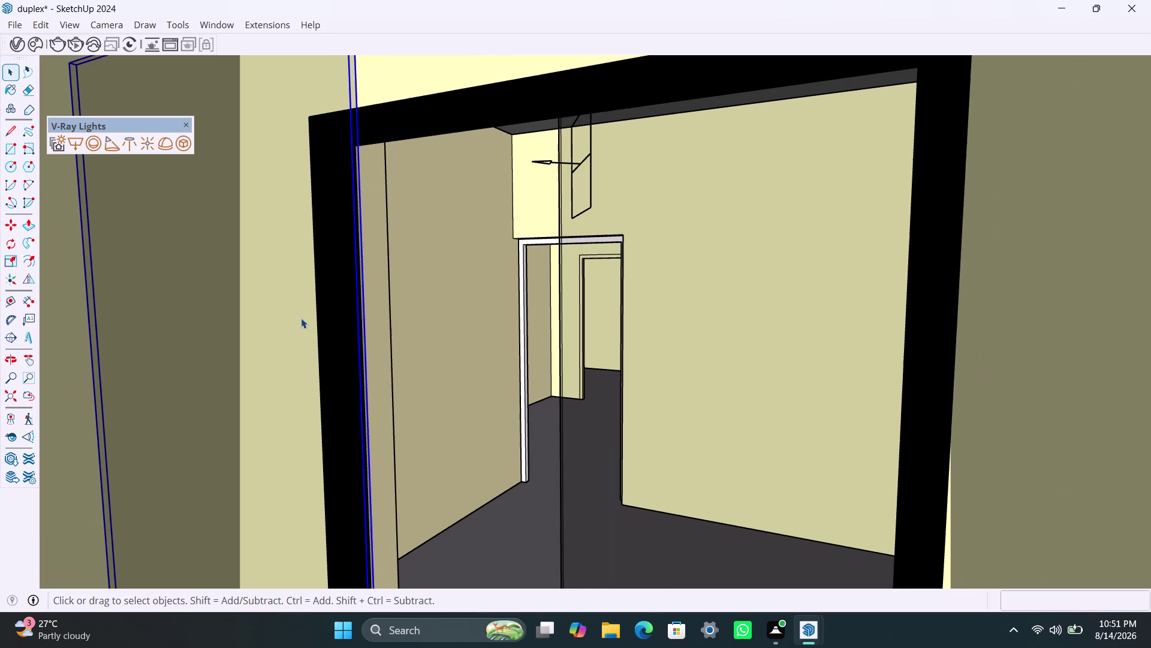
key(m)
click(314, 332)
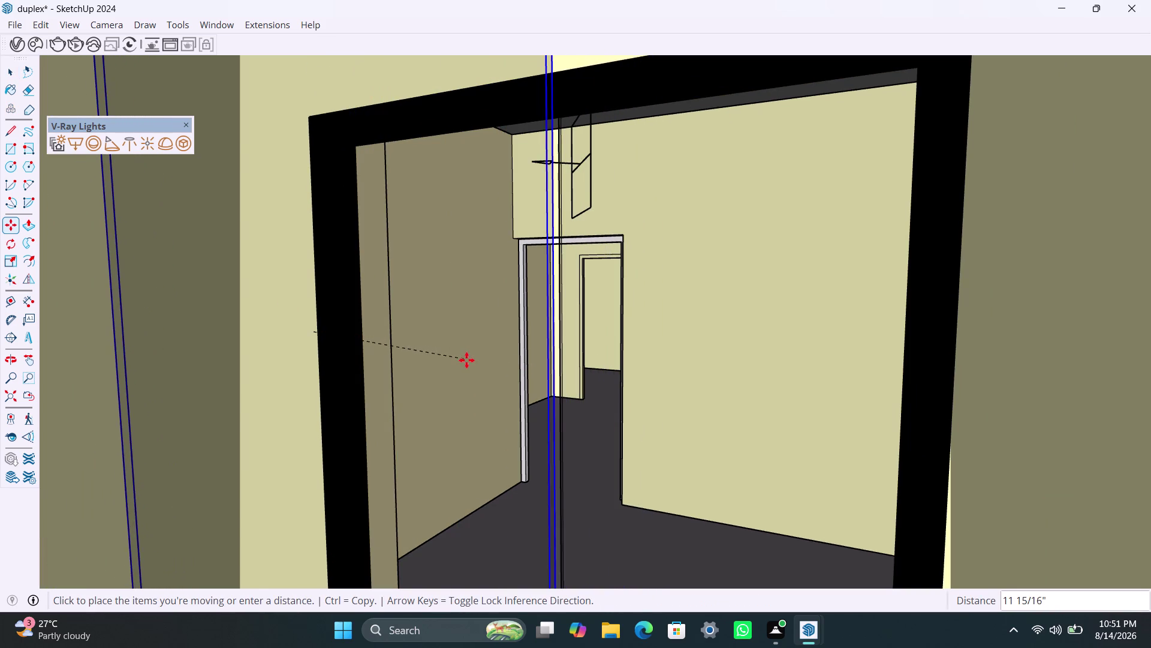
key(Escape)
scroll(down, 3)
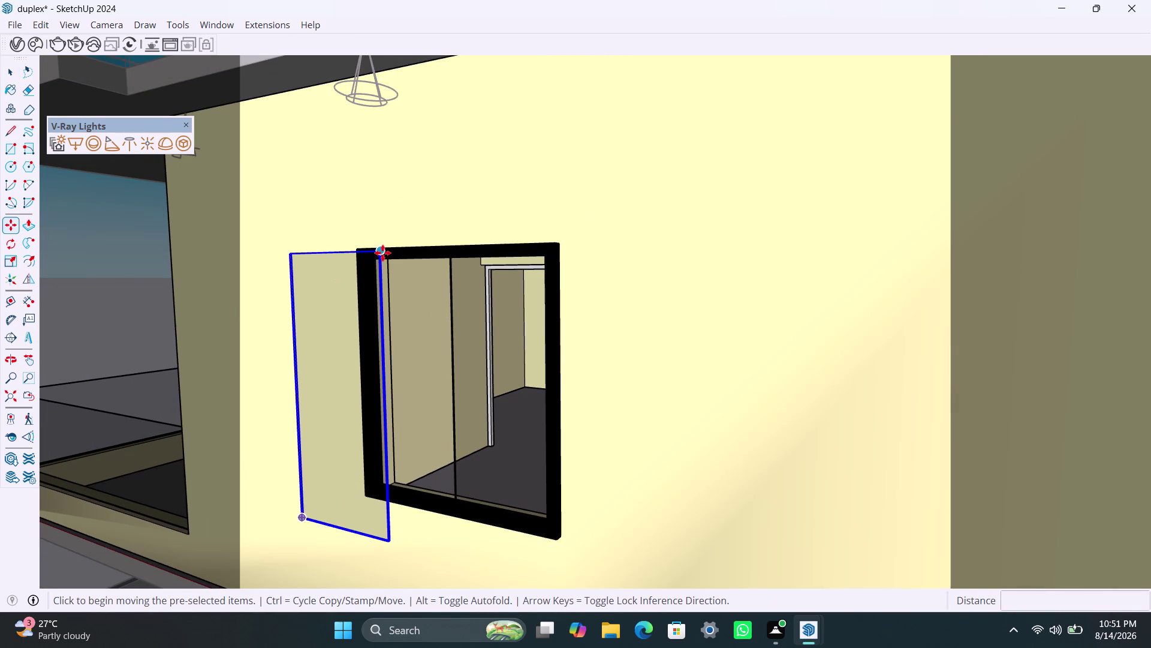
click(383, 252)
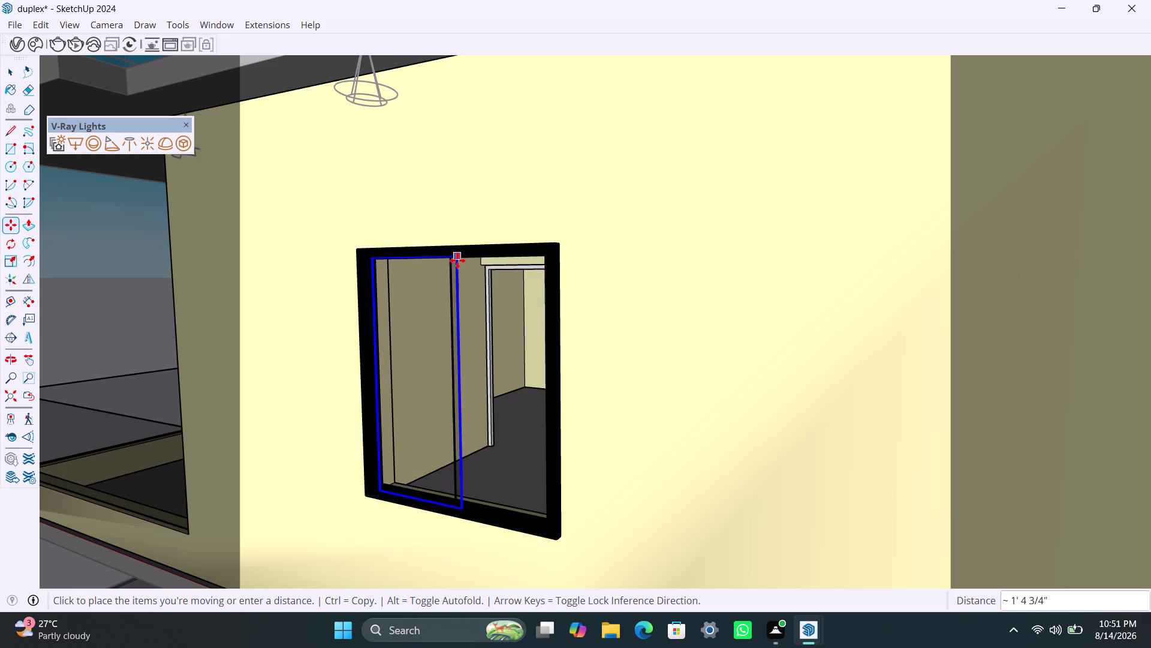
click(450, 263)
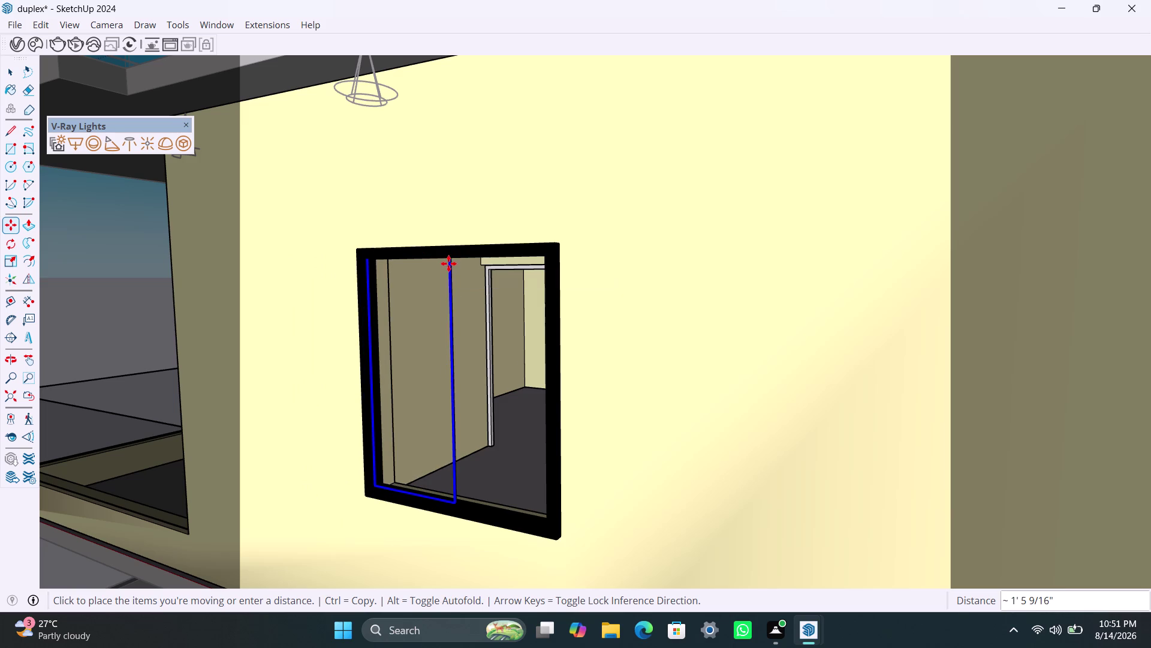
scroll(up, 3)
middle_drag(450, 484, 435, 472)
scroll(up, 3)
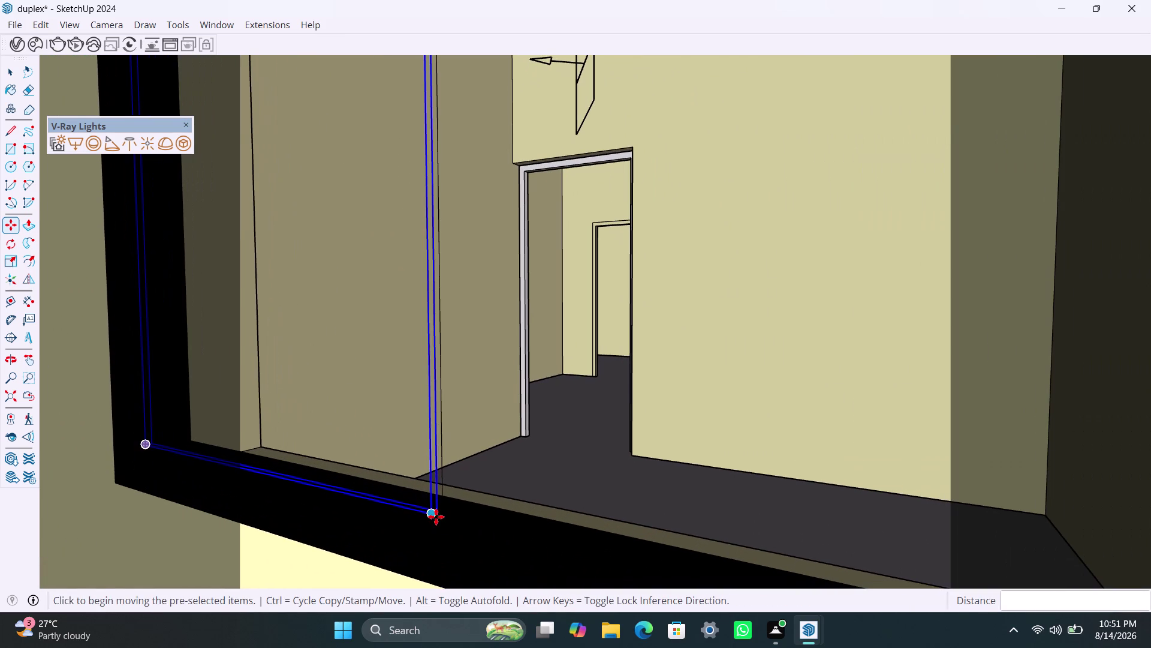
Move the strip so its bottom corner sits at the window frame corner.
click(437, 515)
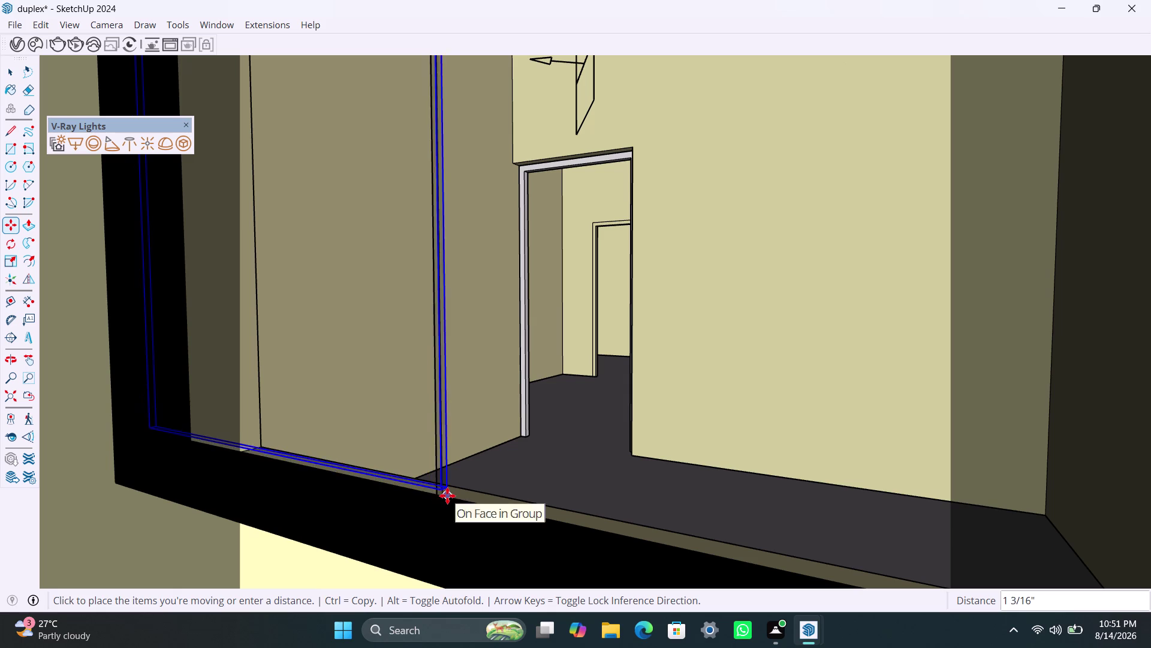
key(space)
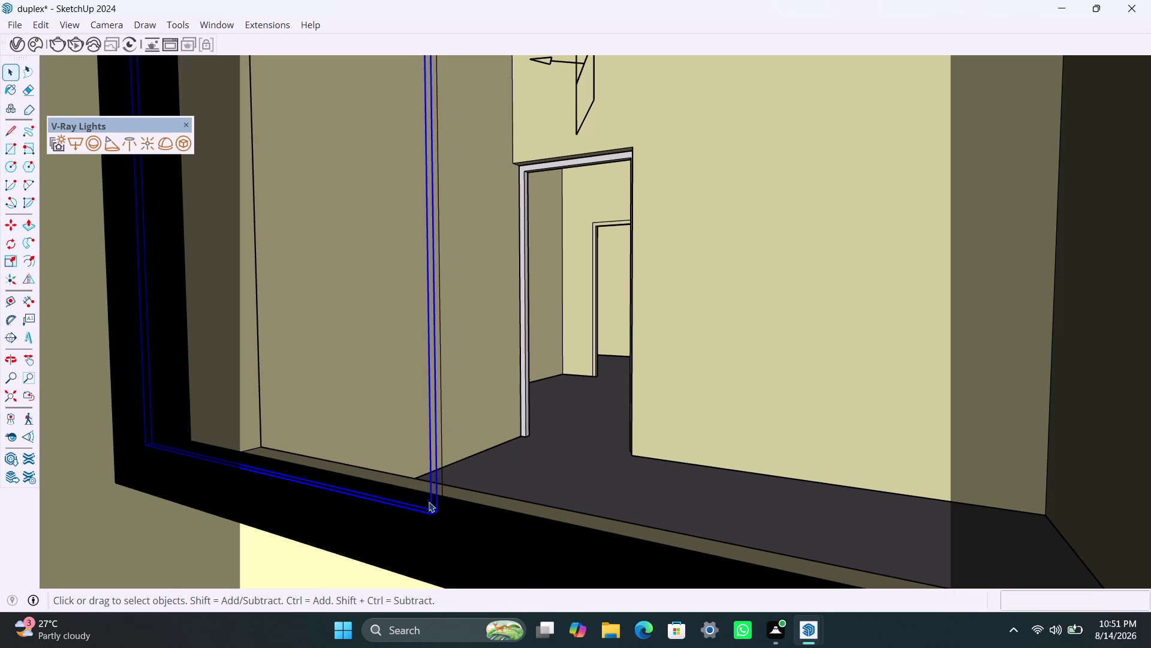
key(m)
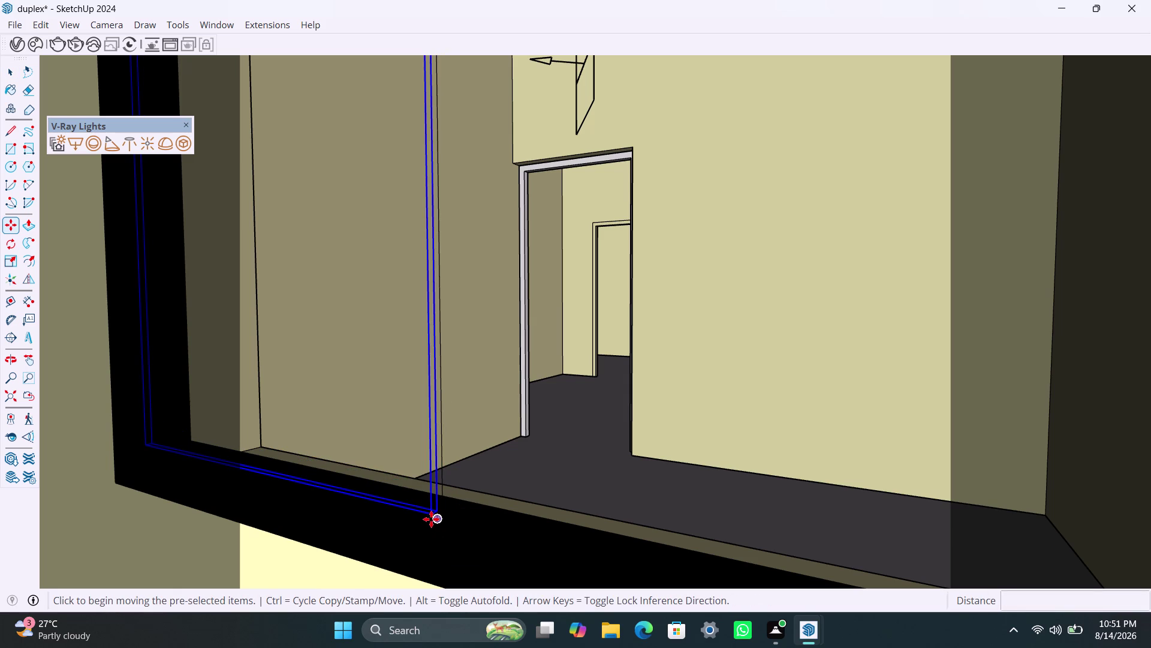
scroll(up, 3)
click(439, 513)
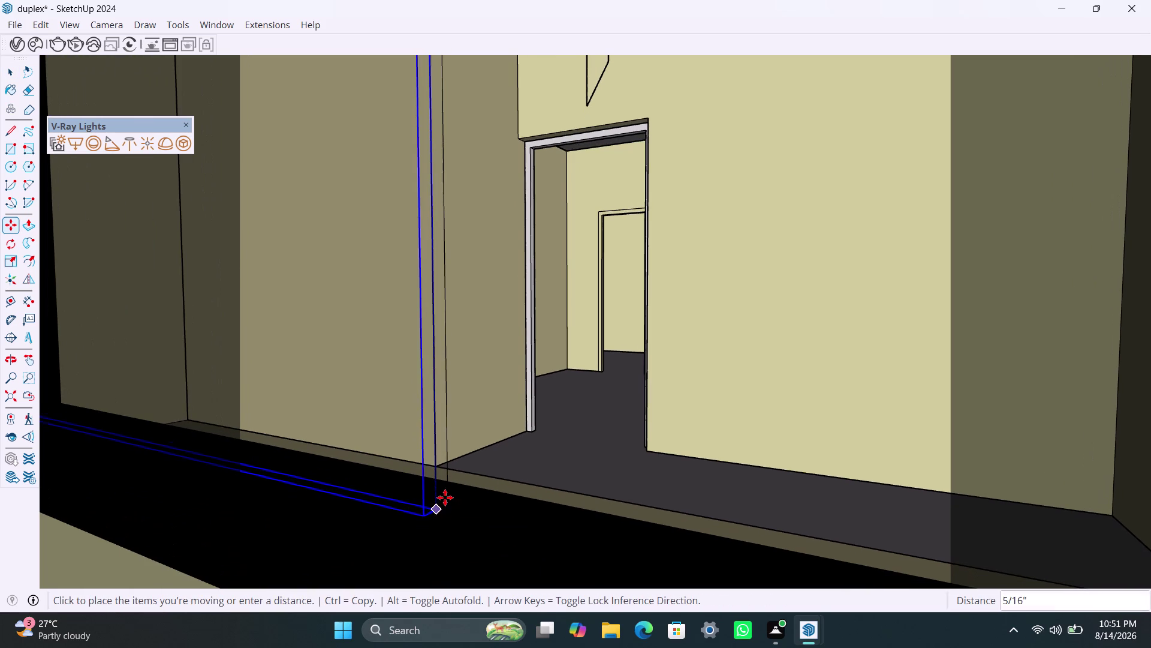
click(440, 475)
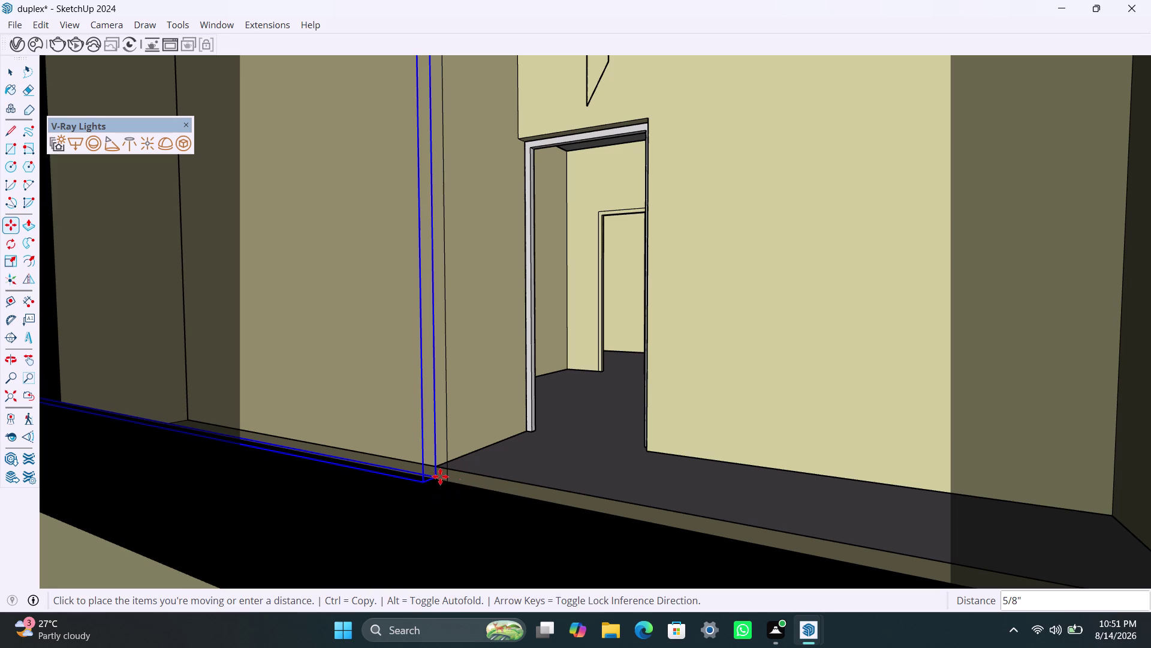
key(space)
Check the strip from closer and shift its corner to the wall edge.
scroll(down, 3)
scroll(up, 3)
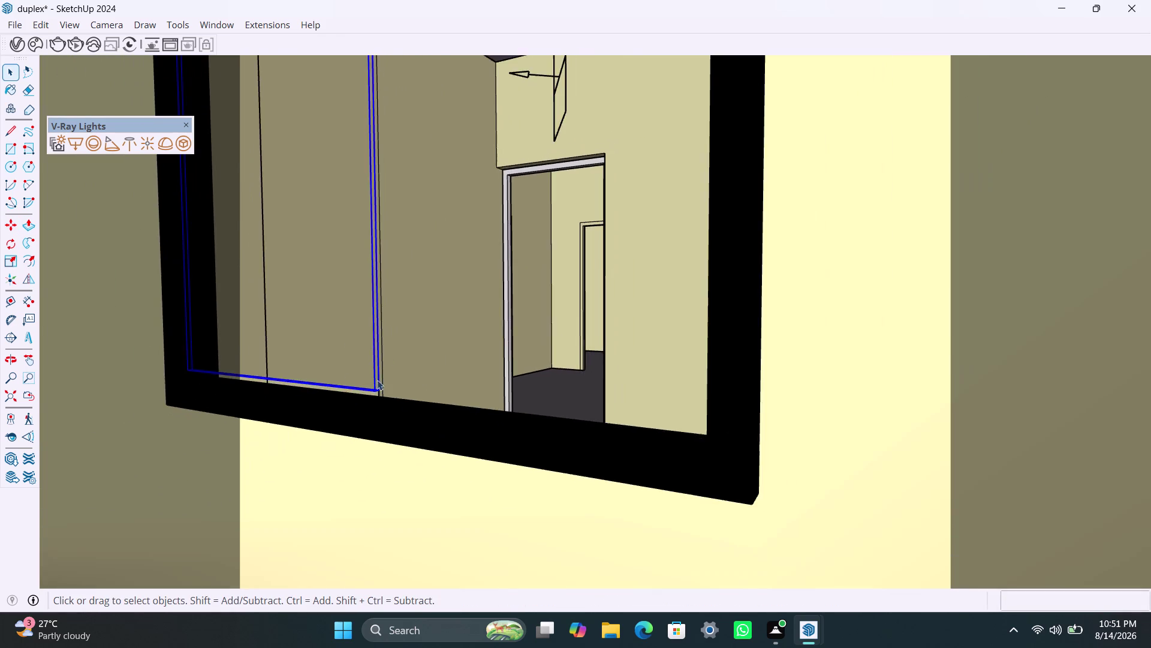
scroll(up, 3)
middle_drag(343, 455, 286, 518)
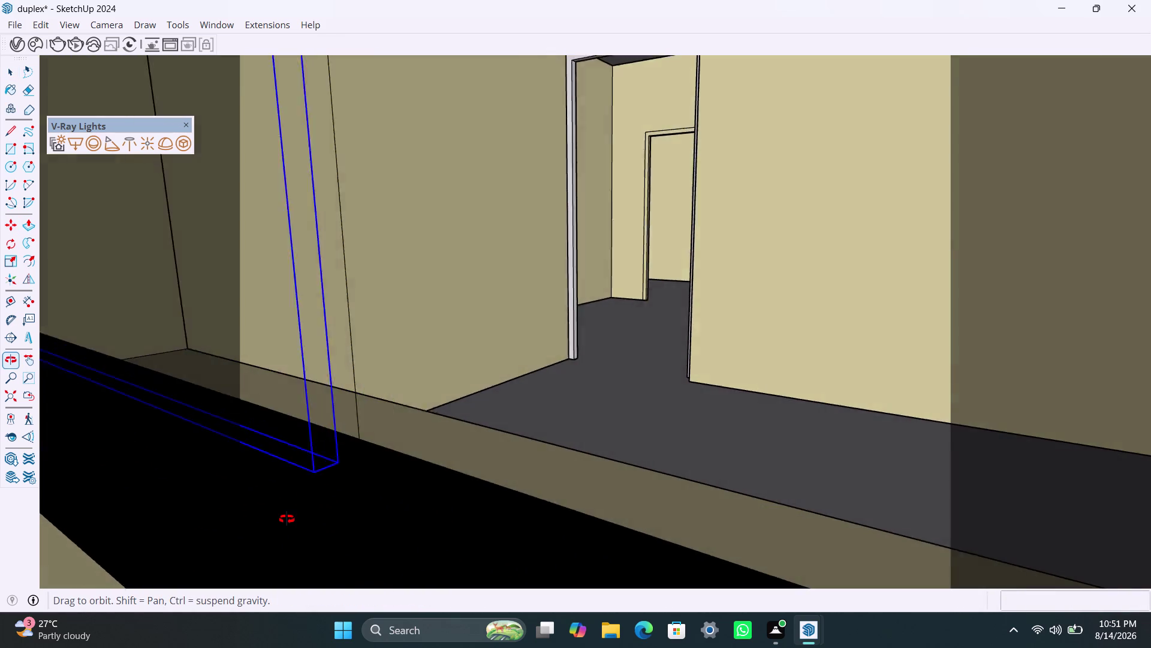
middle_drag(287, 519, 425, 512)
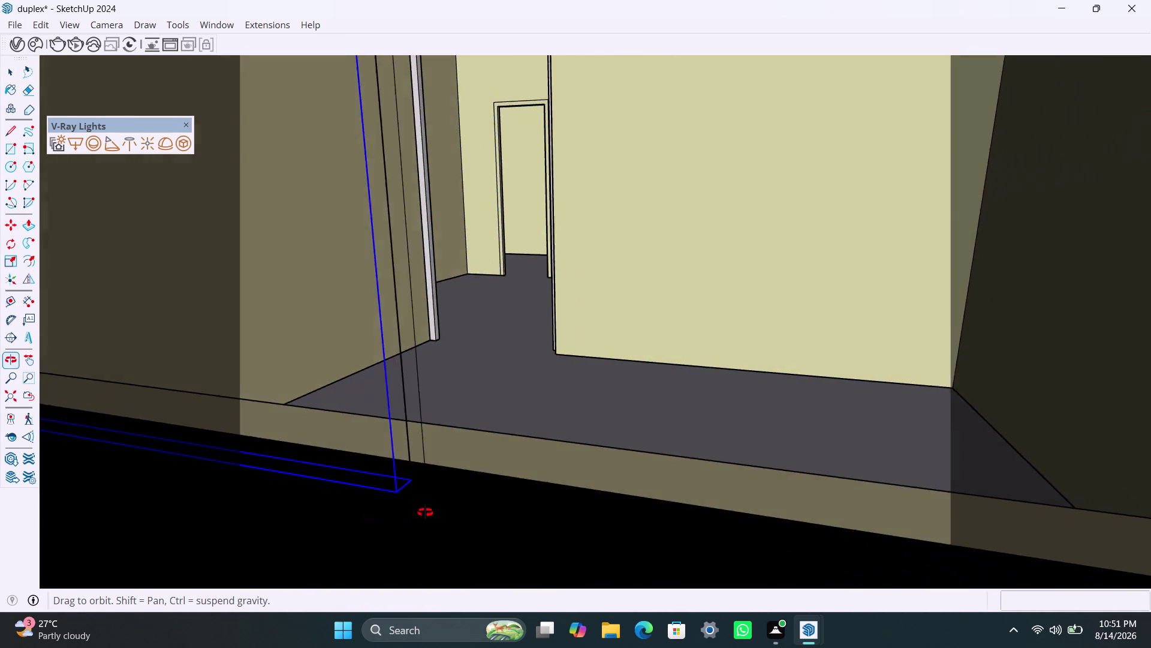
middle_drag(425, 512, 432, 509)
scroll(up, 3)
scroll(up, 3)
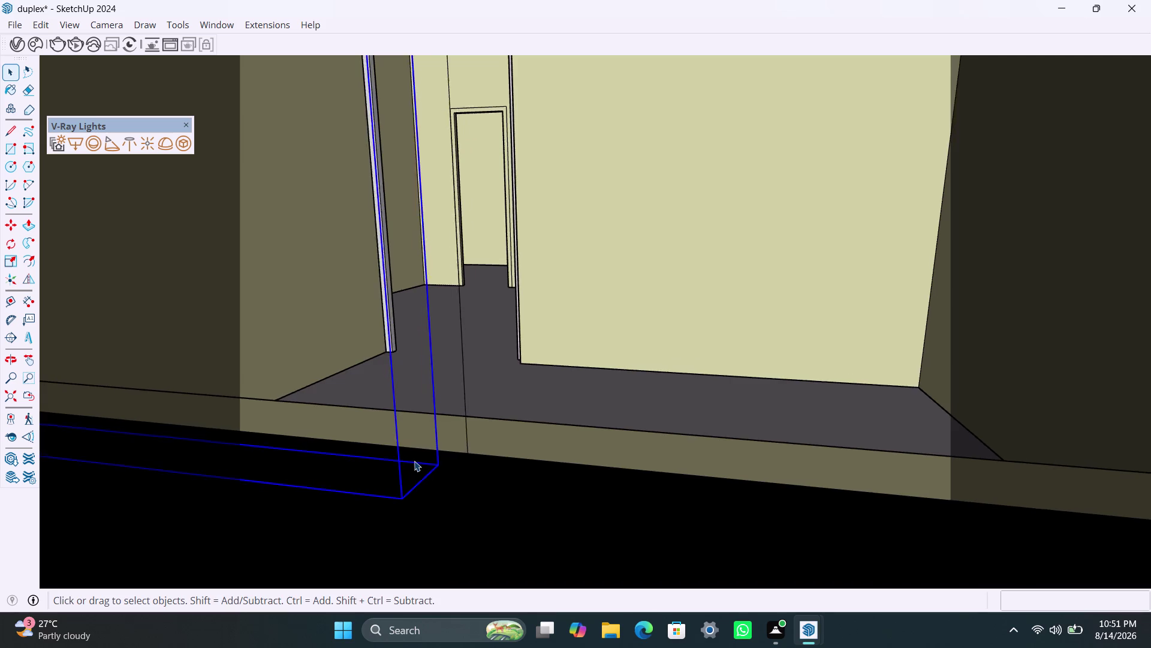
scroll(up, 3)
middle_drag(422, 477, 373, 486)
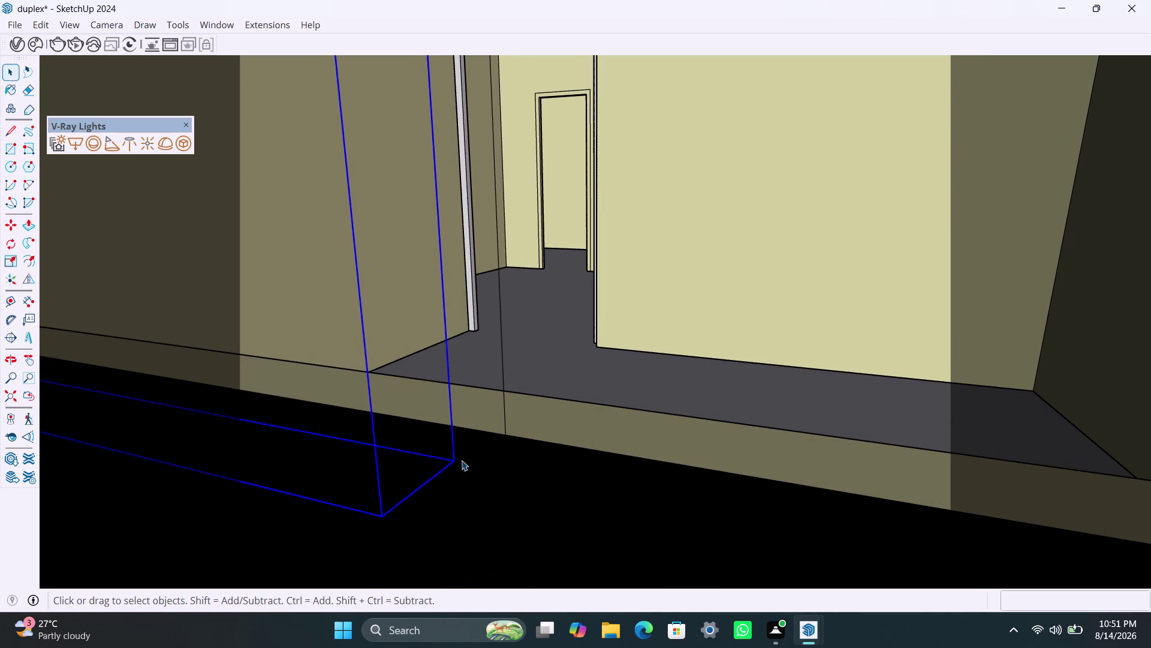
key(m)
click(458, 462)
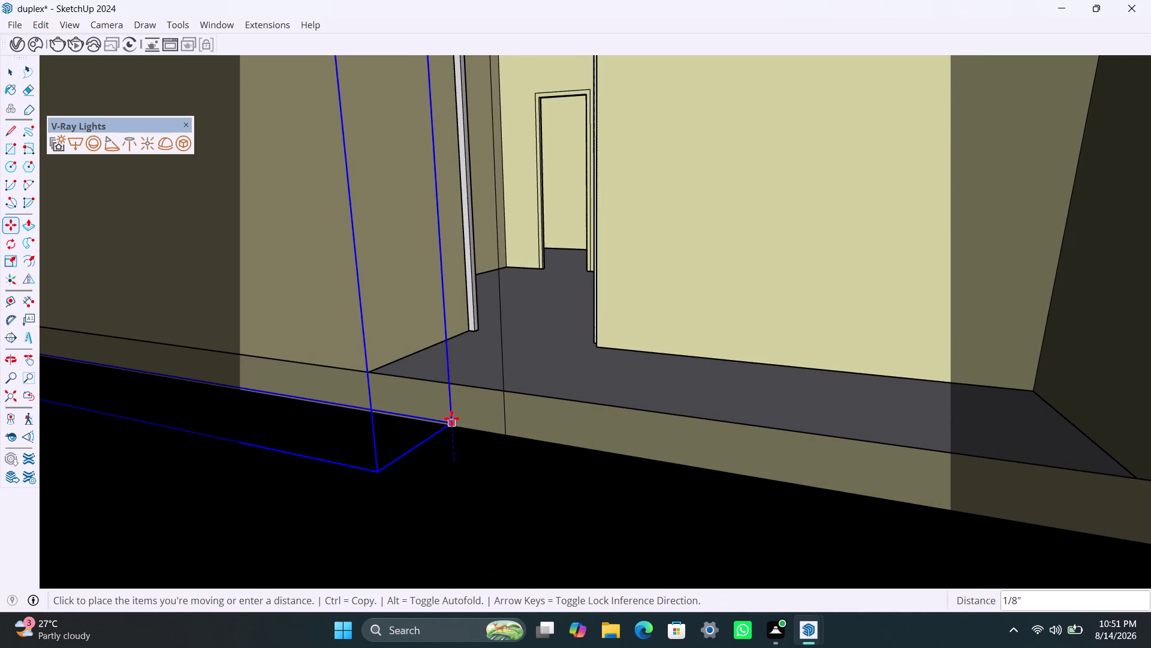
click(452, 418)
Nudge the strip until it sits flush with the frame corner and wall edge.
scroll(down, 3)
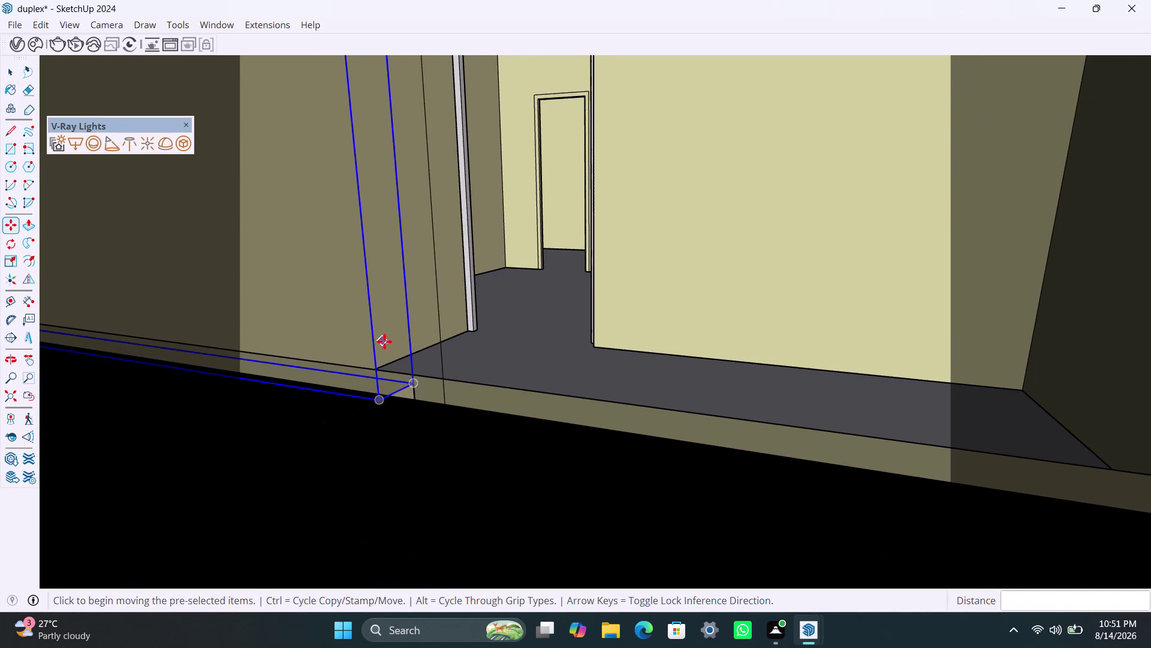
scroll(down, 3)
scroll(up, 3)
click(408, 373)
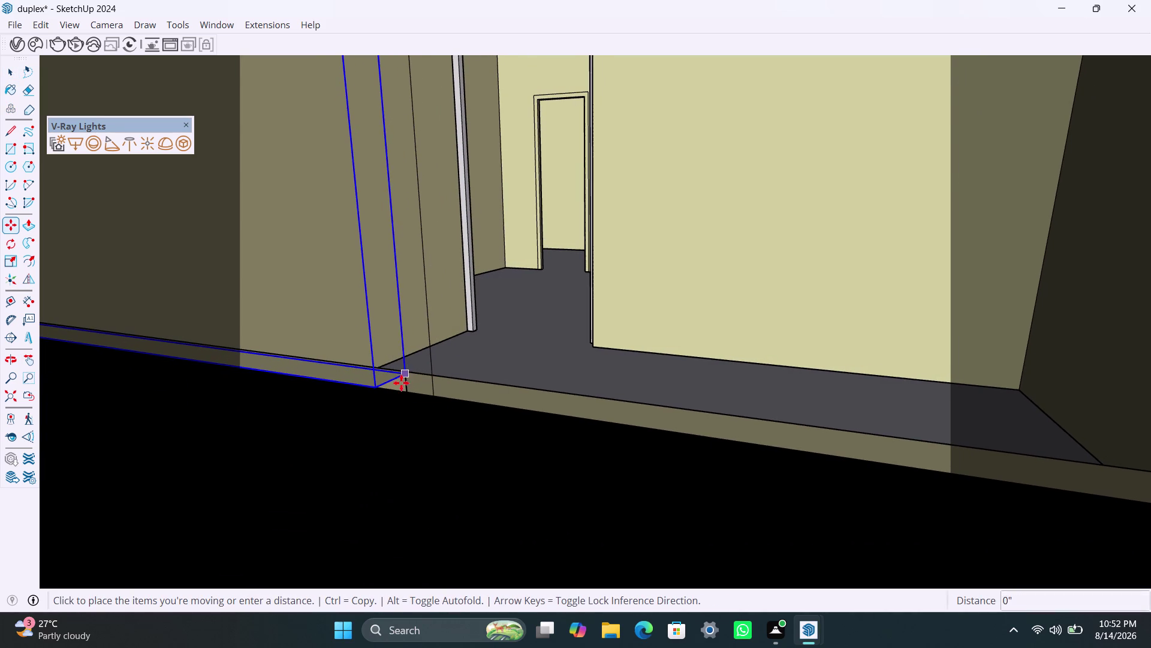
click(404, 390)
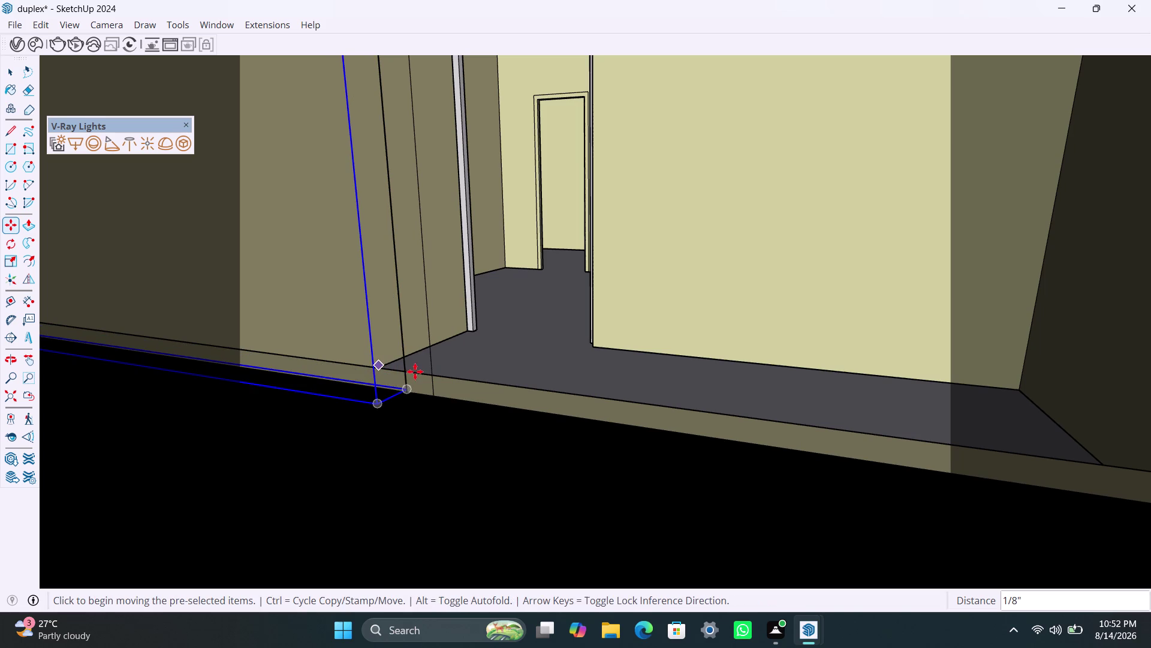
scroll(up, 3)
click(404, 386)
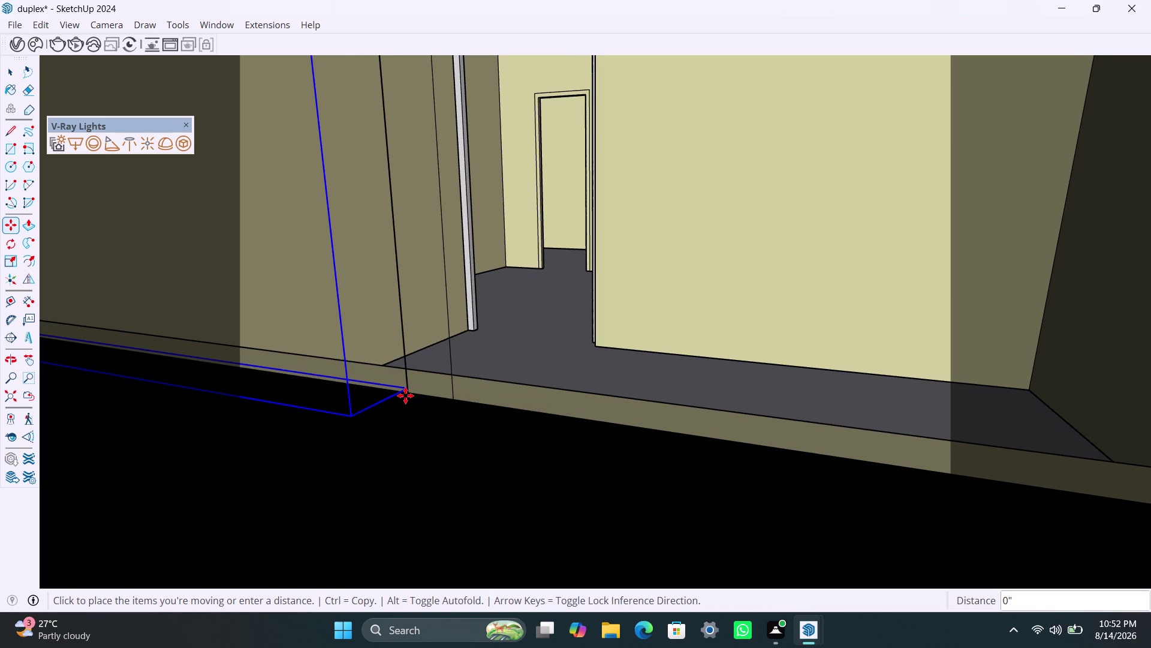
click(401, 405)
scroll(down, 3)
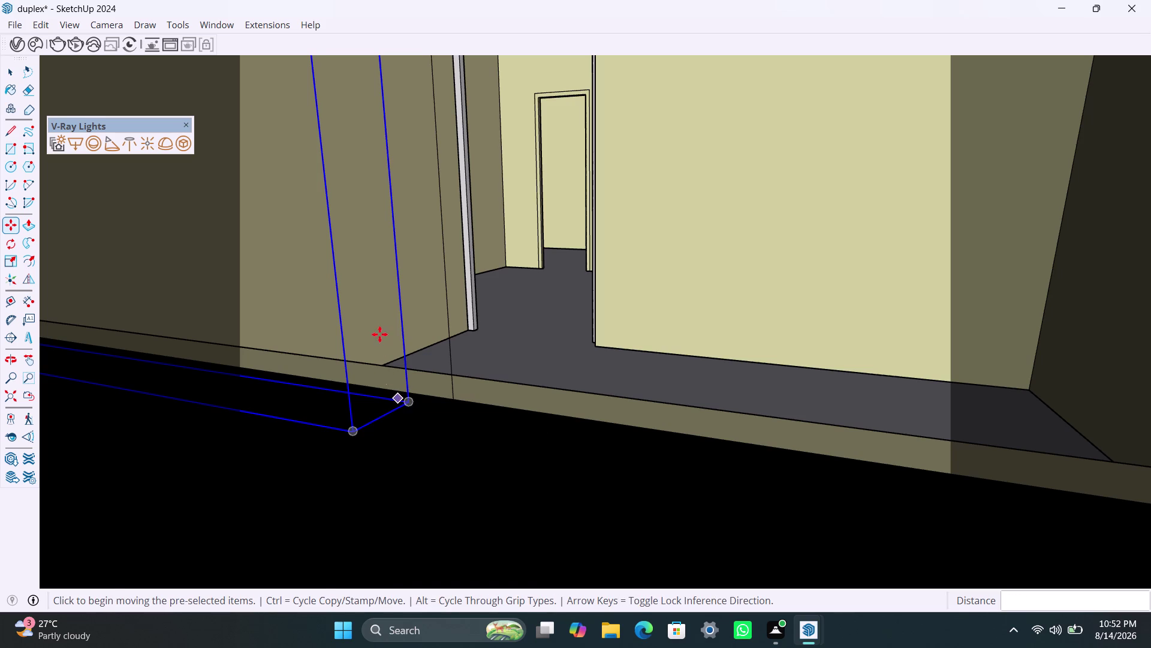
scroll(down, 3)
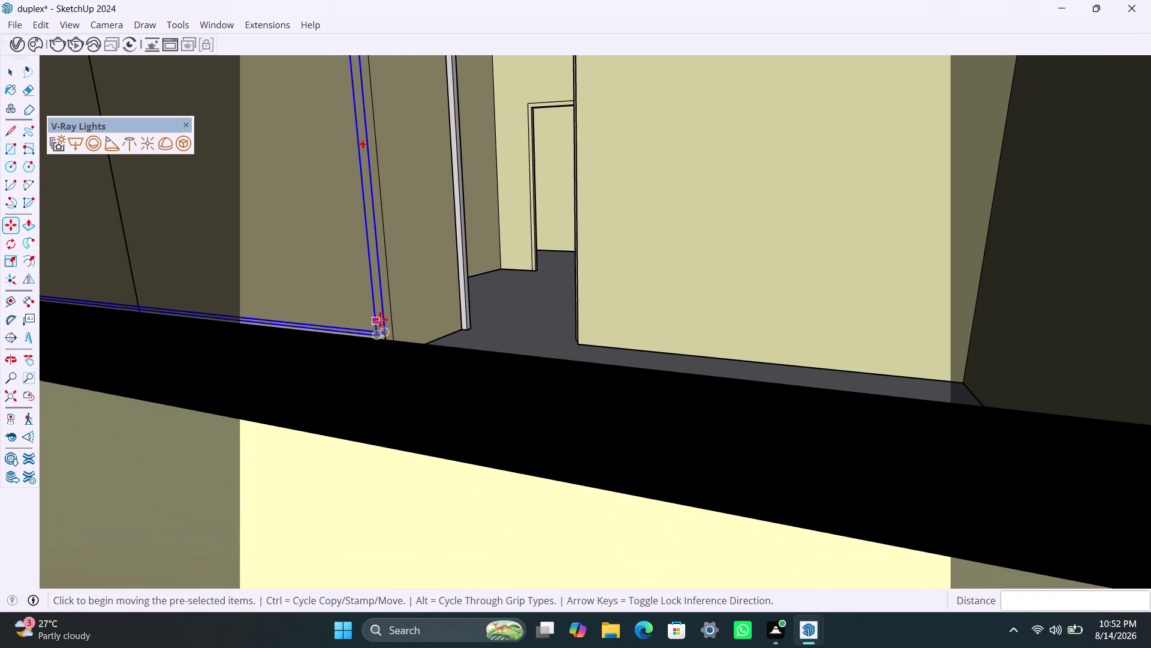
scroll(down, 3)
scroll(down, 3)
scroll(down, 3)
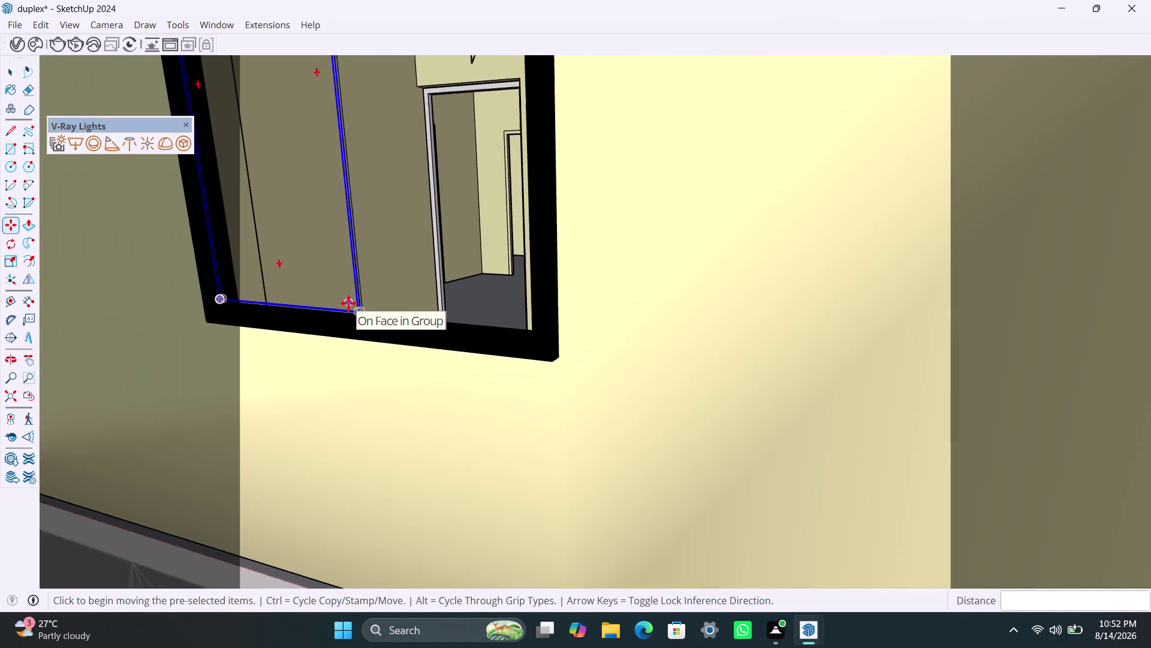
scroll(down, 3)
scroll(down, 3)
Deselect the strip and orbit out until the entire duplex and its ceiling lights show.
key(space)
click(877, 273)
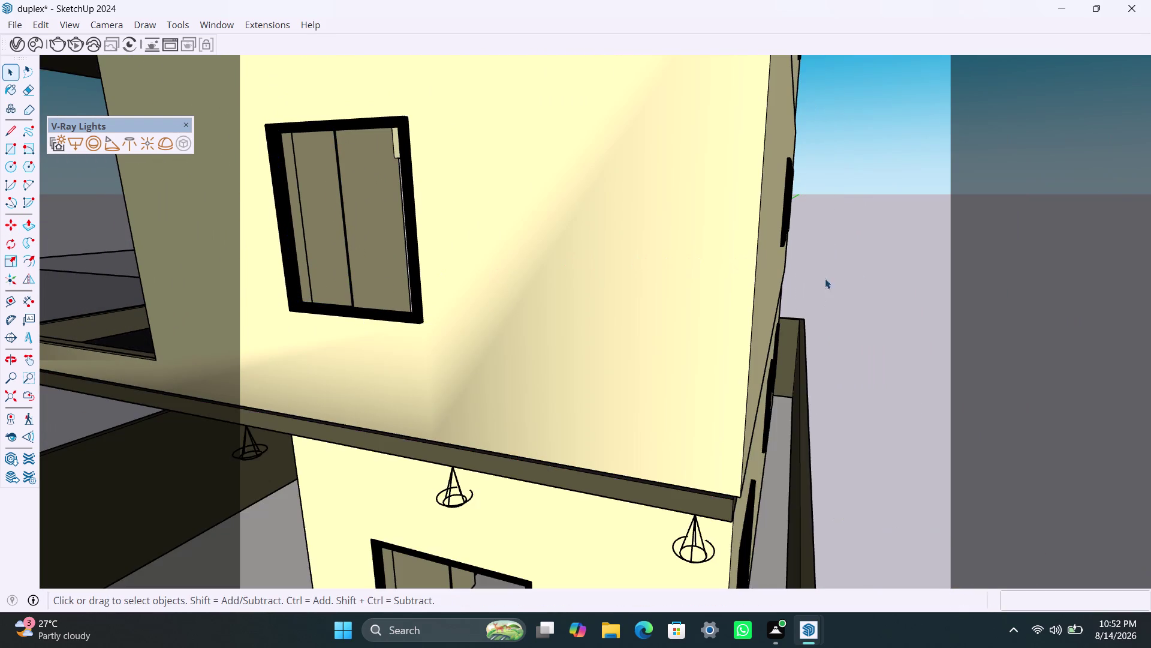
scroll(down, 3)
middle_drag(398, 335, 542, 333)
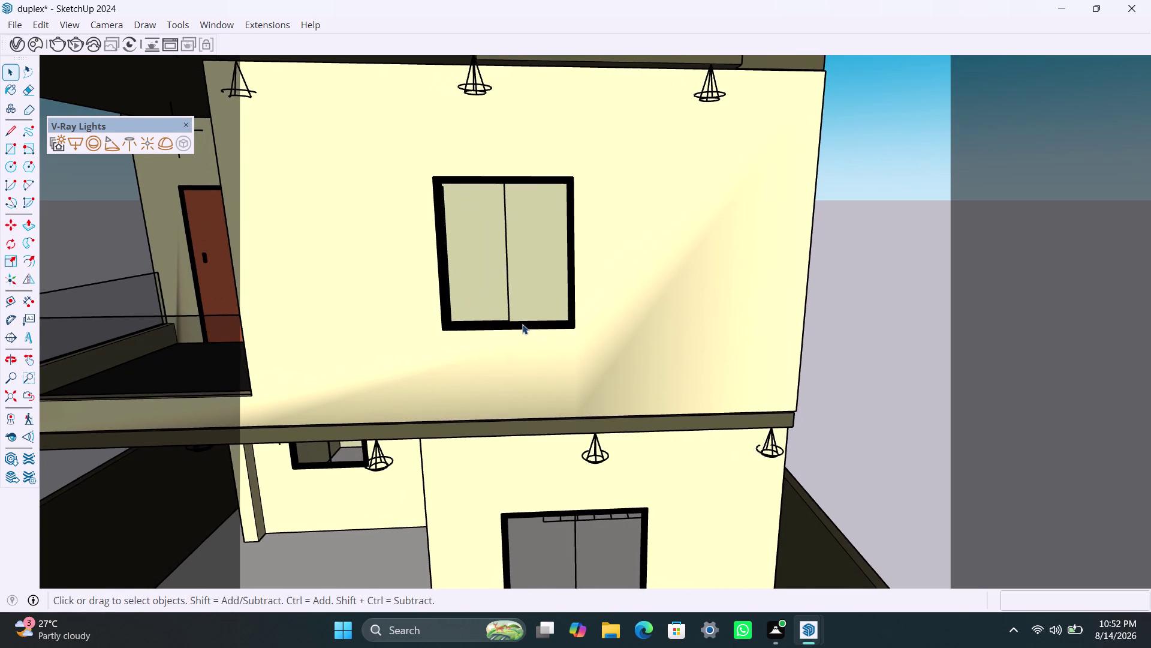
scroll(down, 3)
scroll(down, 3)
scroll(down, 3)
scroll(down, 3)
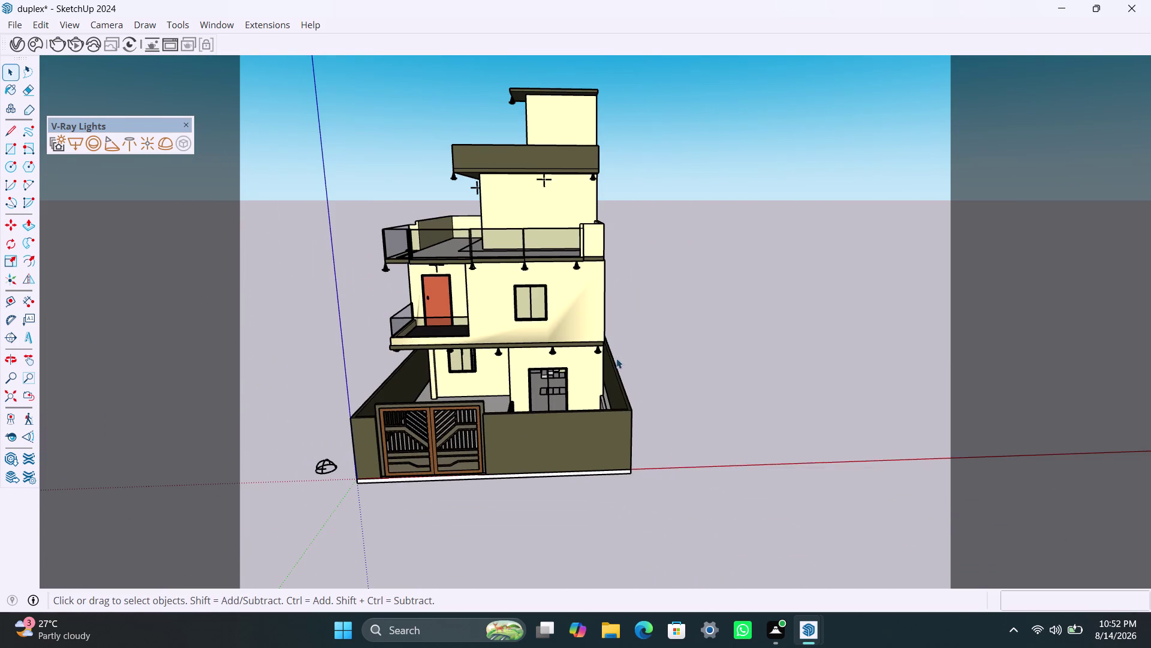
scroll(up, 3)
middle_drag(581, 346, 665, 390)
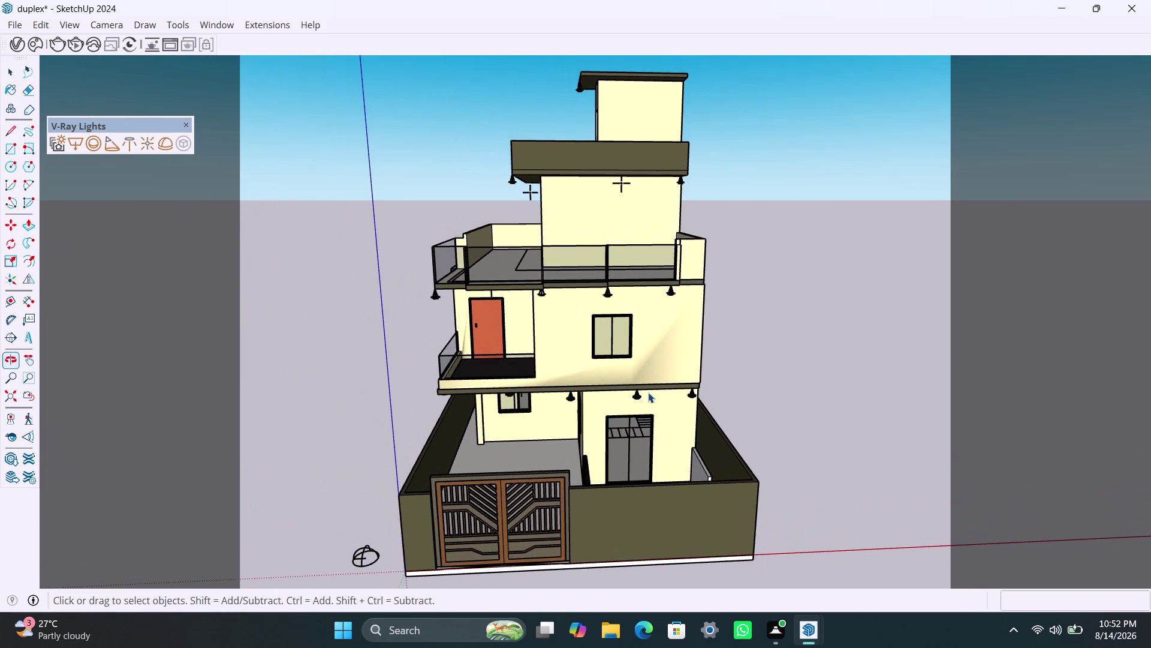
scroll(down, 3)
middle_drag(642, 404, 604, 427)
scroll(up, 3)
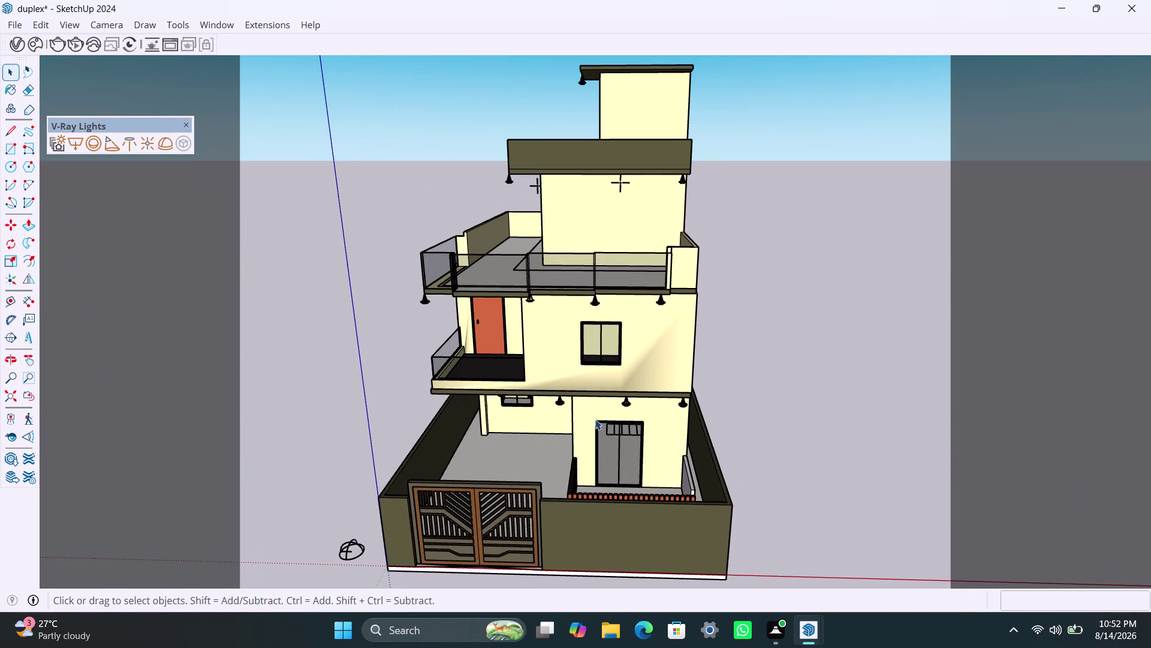
middle_drag(600, 417, 614, 417)
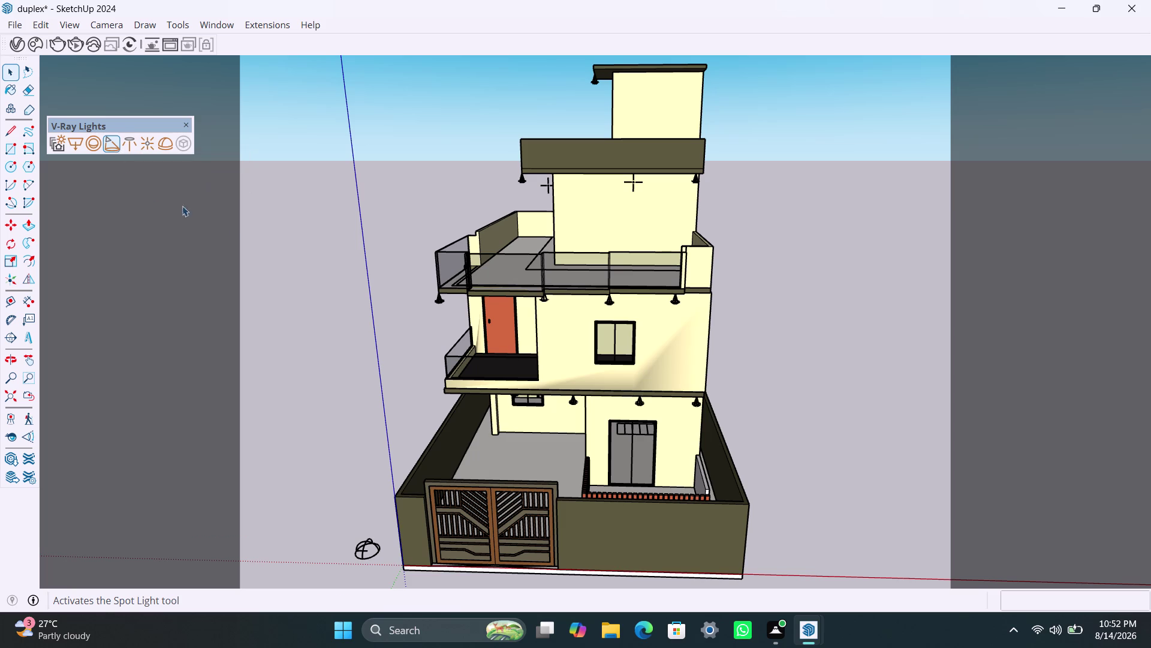
middle_drag(428, 402, 434, 408)
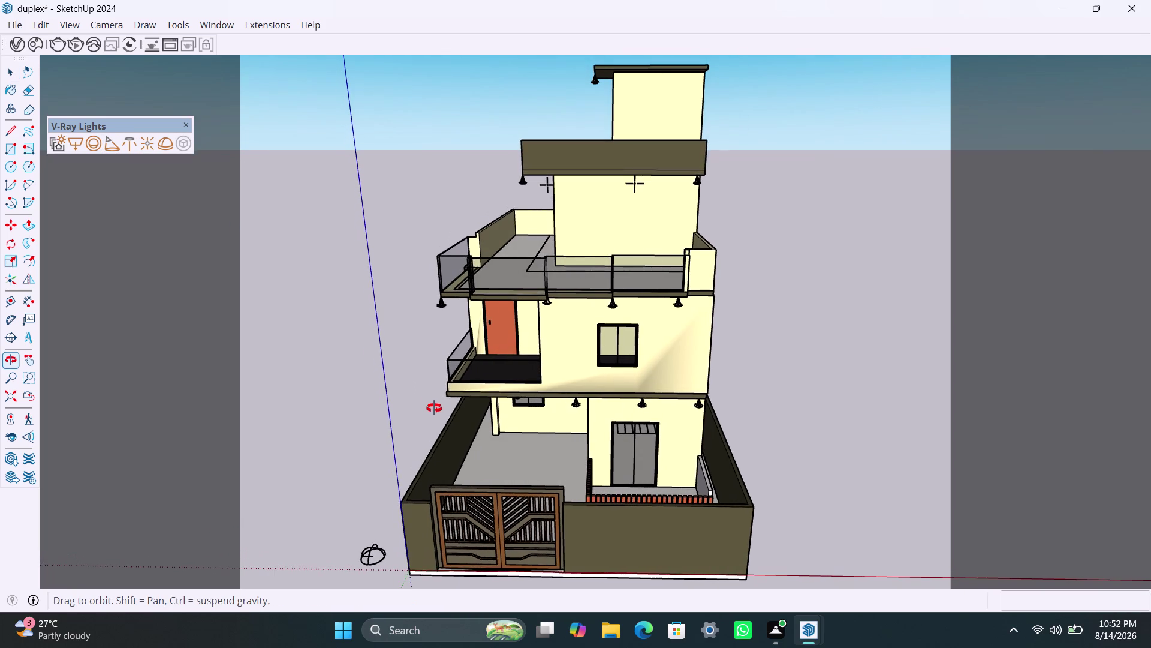
middle_drag(434, 407, 442, 412)
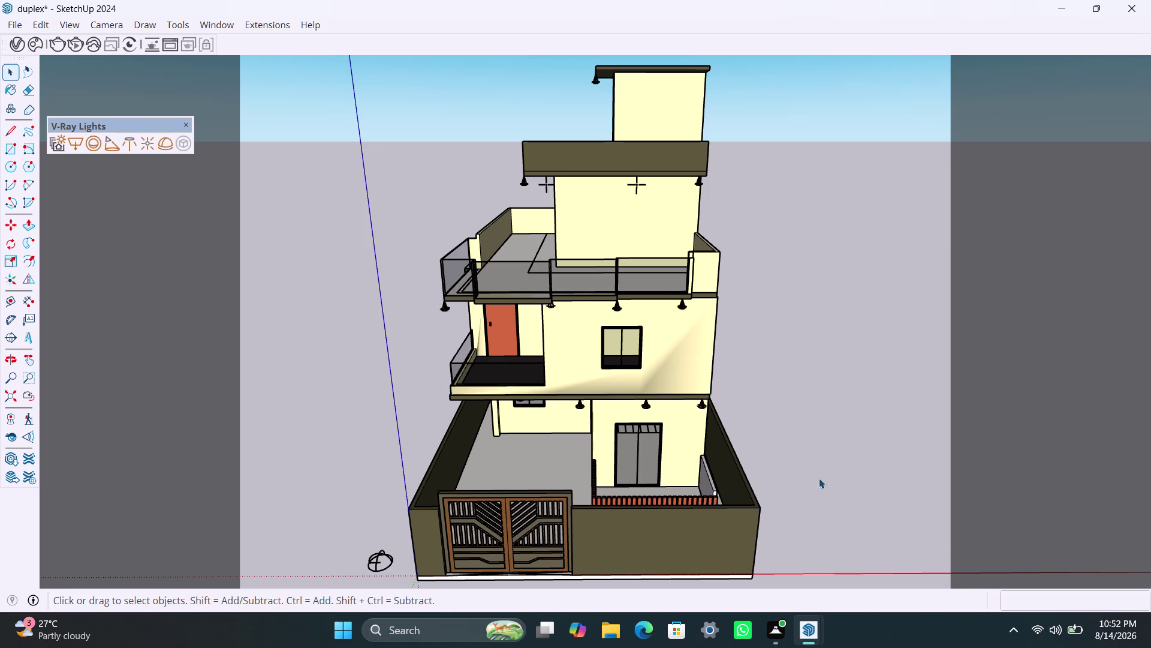
Clear the measurements box and switch back to the Select tool.
click(1036, 590)
click(1038, 598)
click(1034, 601)
key(space)
triple_click(1018, 605)
key(Escape)
click(1025, 599)
key(space)
click(30, 410)
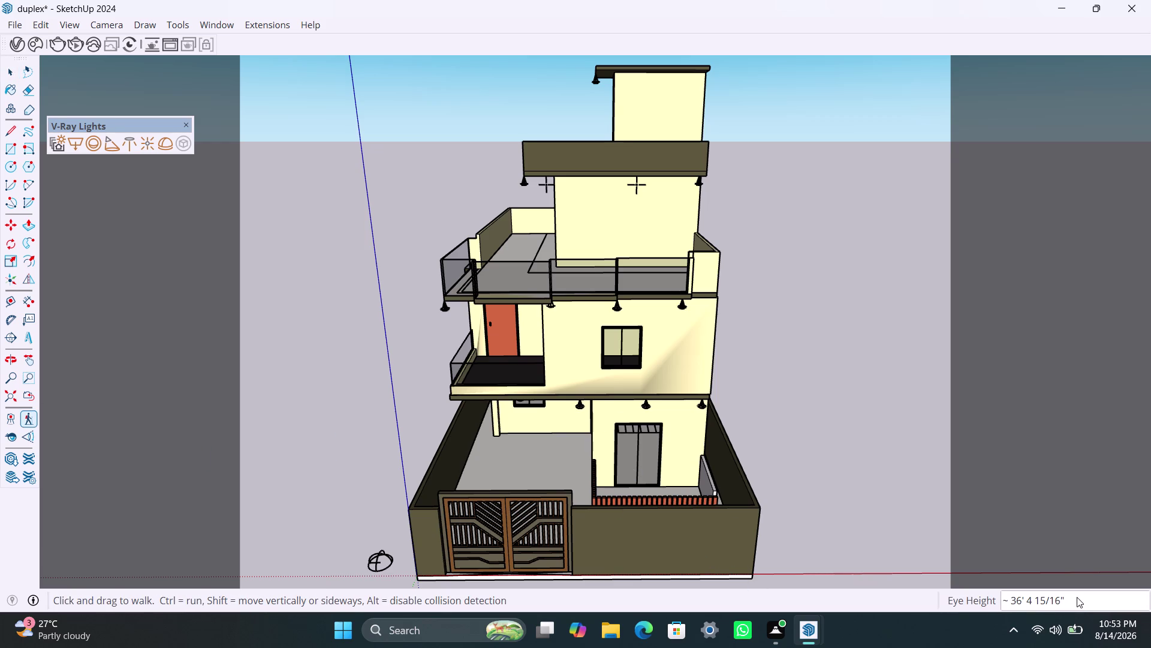
Set the walk-through eye height to 5'.
click(1077, 597)
double_click(1066, 596)
double_click(1069, 601)
text(5')
key(Return)
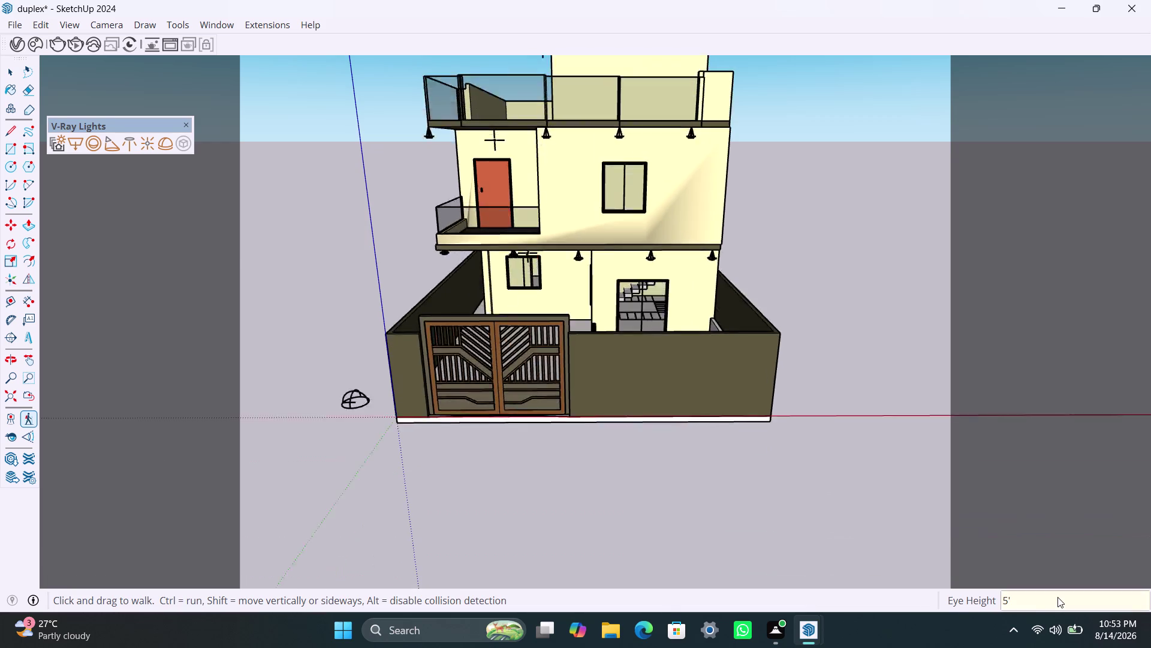
Orbit and zoom around the front gate to face the duplex's front facade.
middle_drag(725, 335, 724, 381)
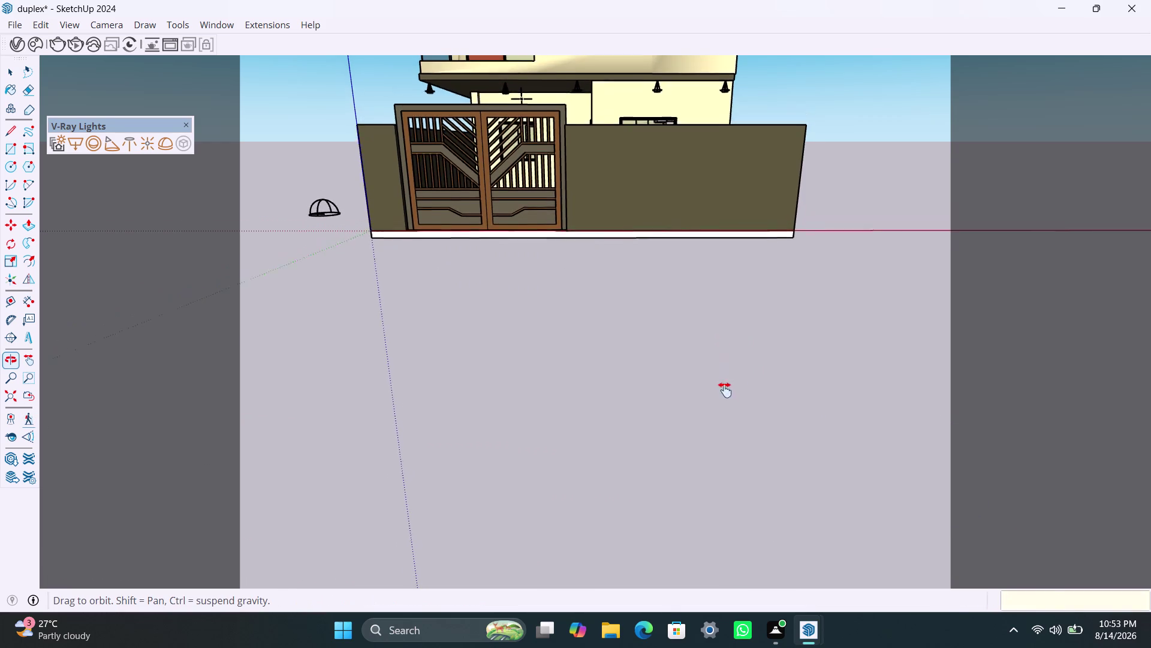
middle_drag(723, 381, 733, 602)
middle_drag(739, 408, 736, 593)
middle_drag(754, 351, 753, 401)
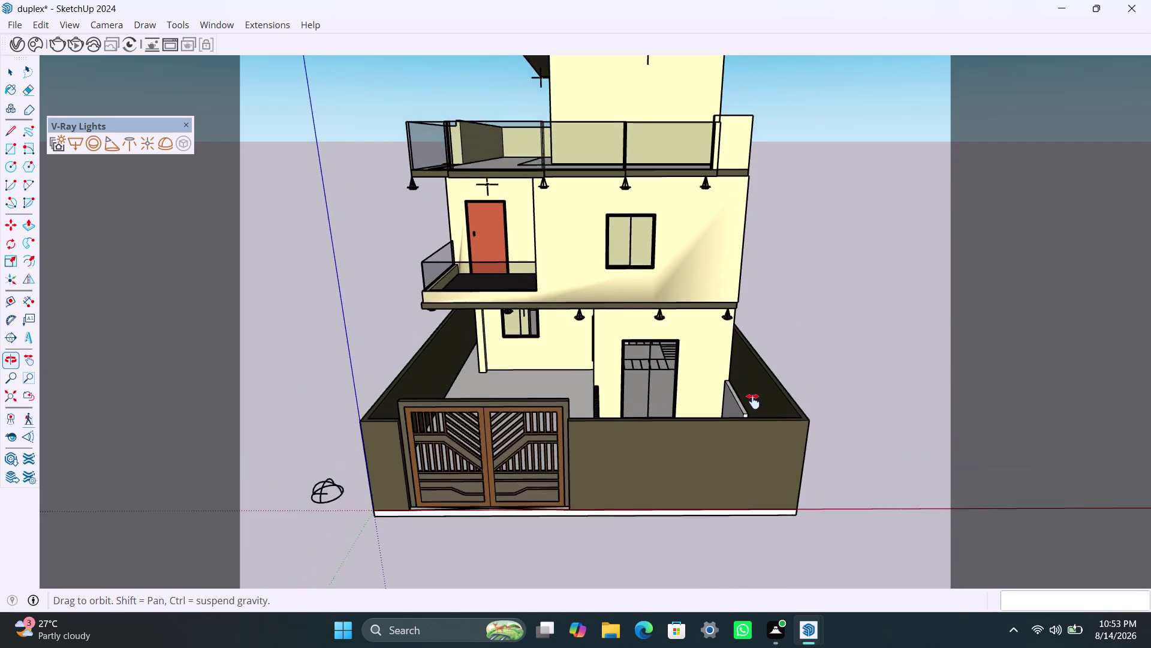
middle_drag(753, 402, 751, 440)
scroll(down, 3)
scroll(down, 3)
middle_drag(751, 440, 751, 440)
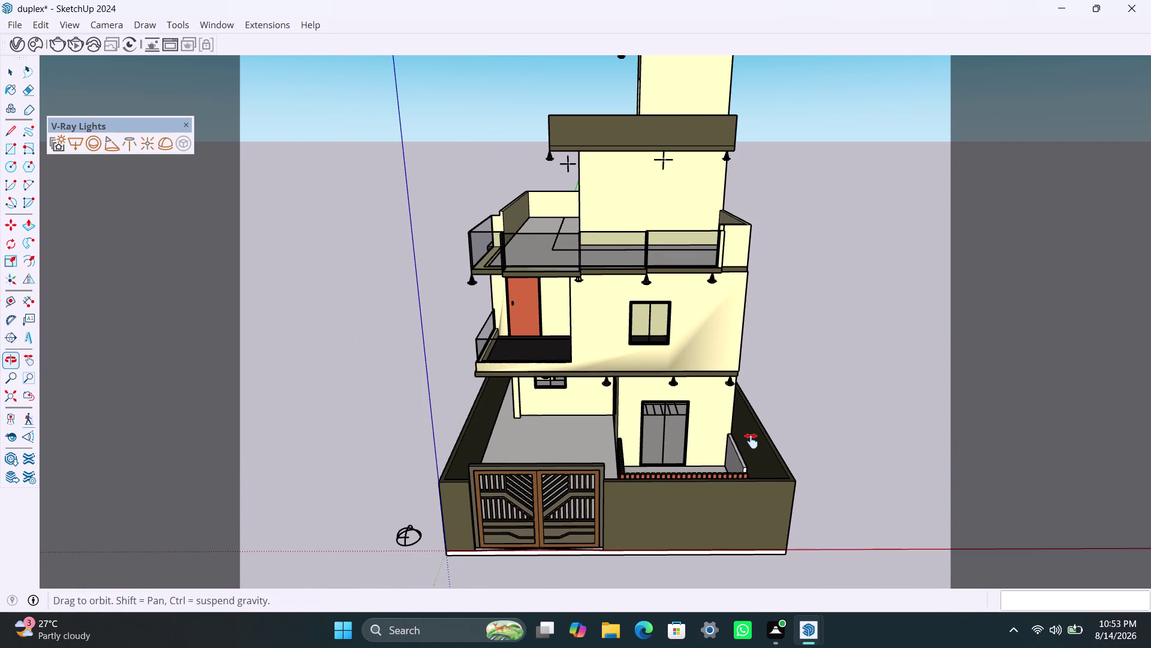
middle_drag(751, 440, 745, 460)
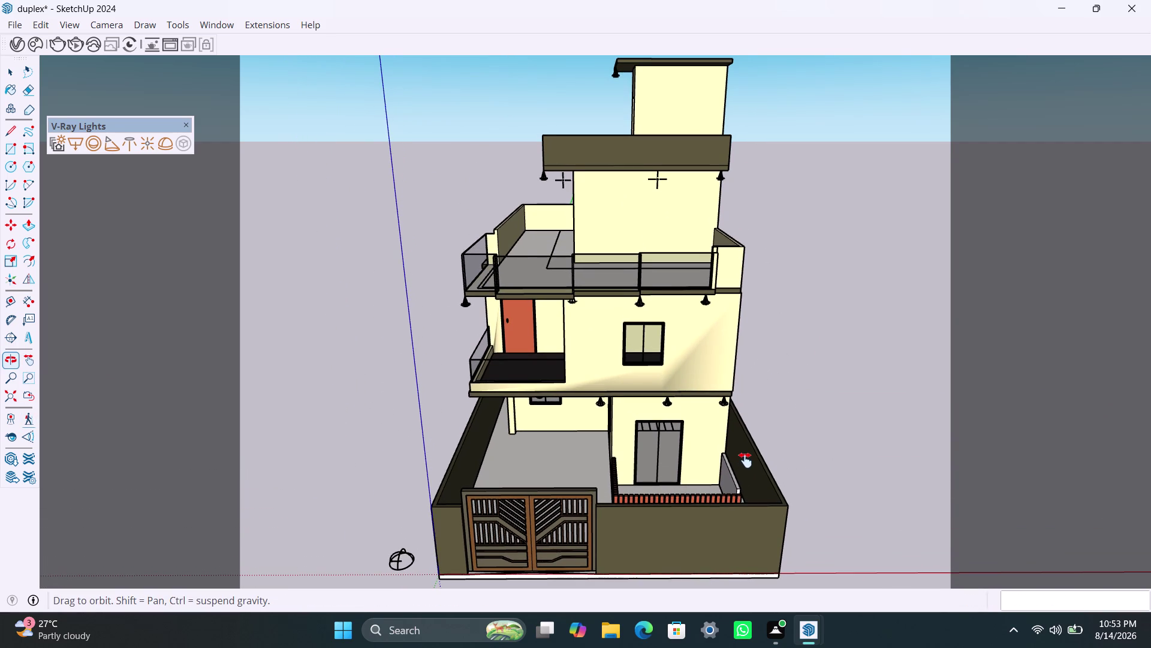
middle_drag(745, 460, 744, 460)
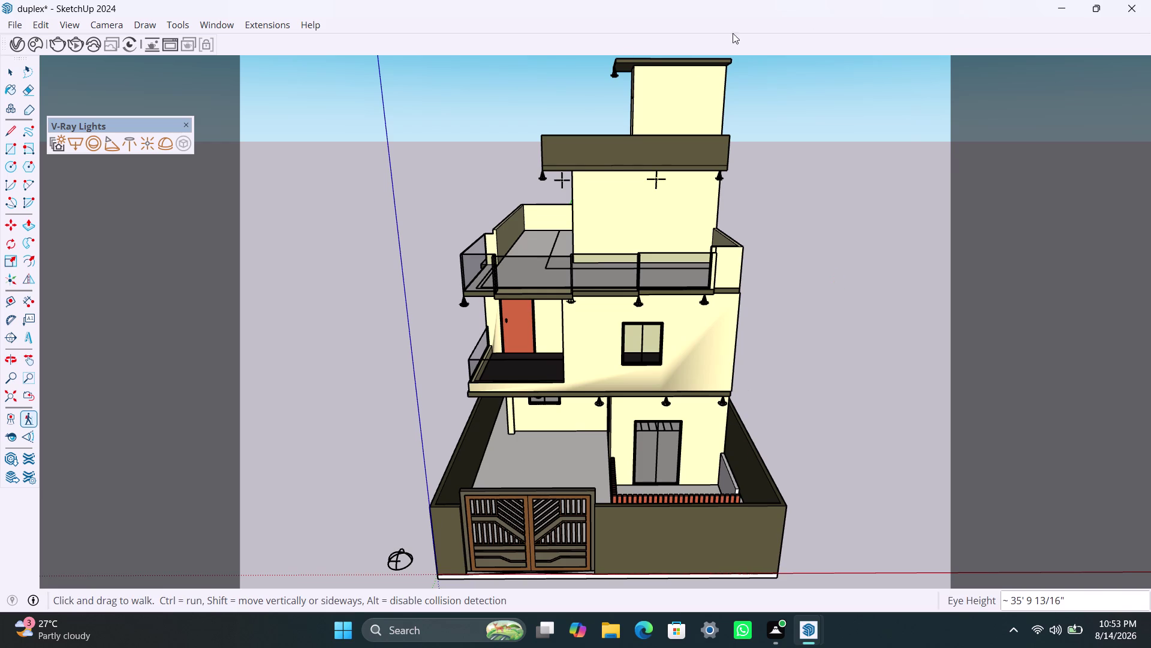
Switch to Two-Point Perspective, centre the front facade, and start a V-Ray render.
click(119, 26)
click(145, 129)
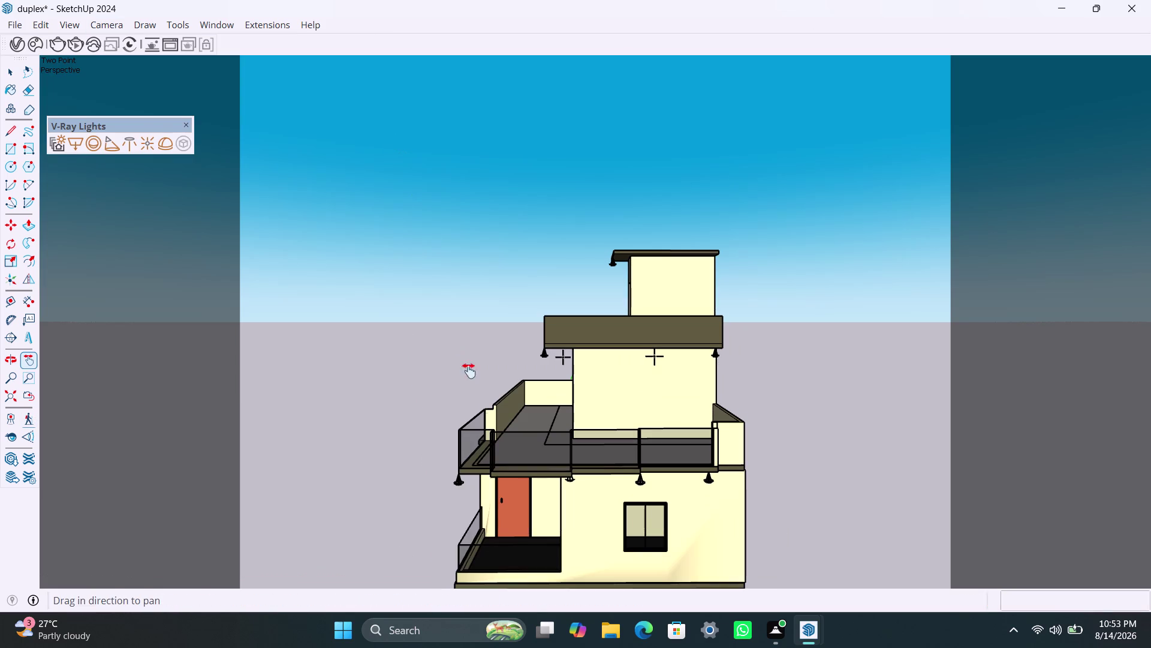
middle_drag(596, 465, 607, 363)
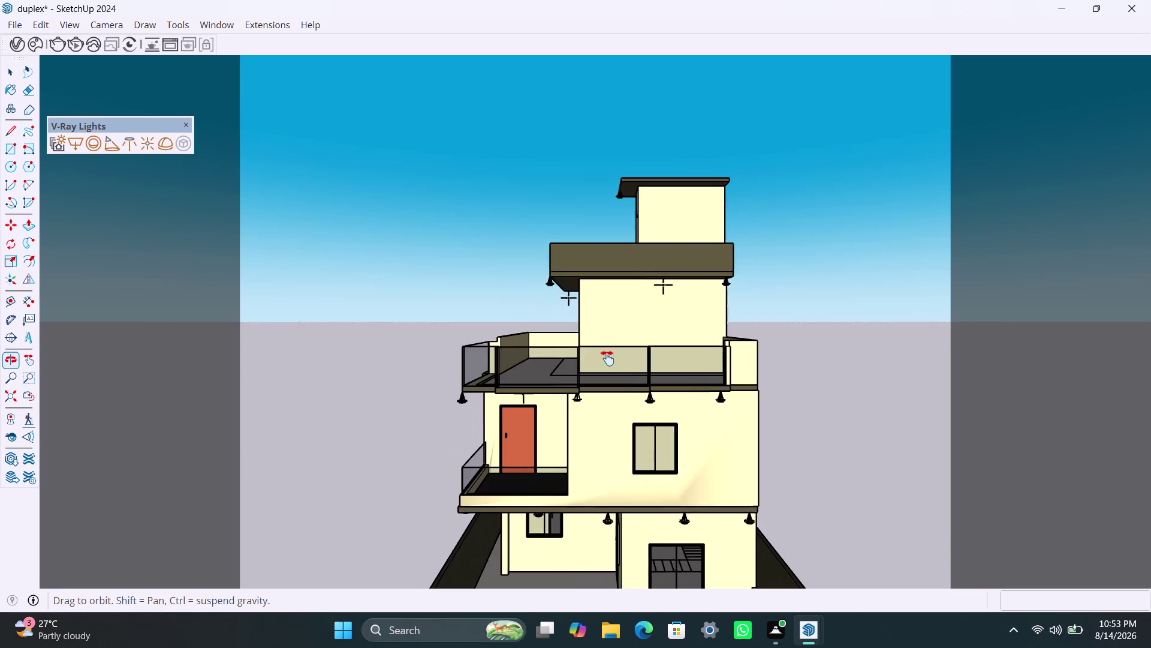
middle_drag(607, 364, 590, 266)
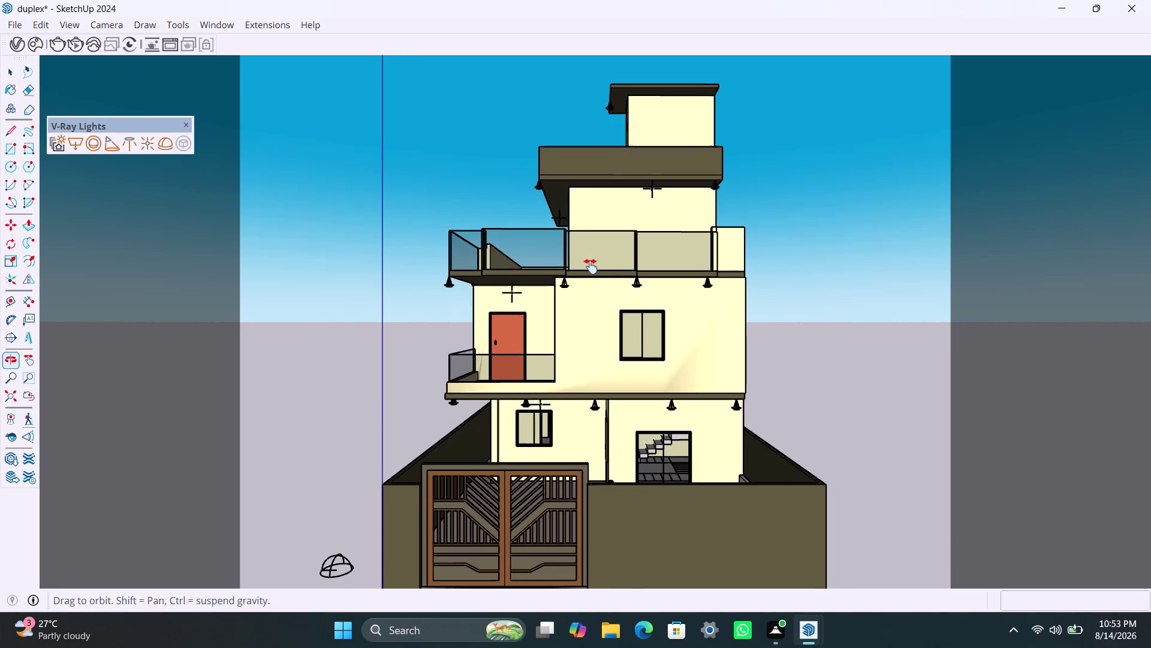
middle_drag(590, 266, 593, 252)
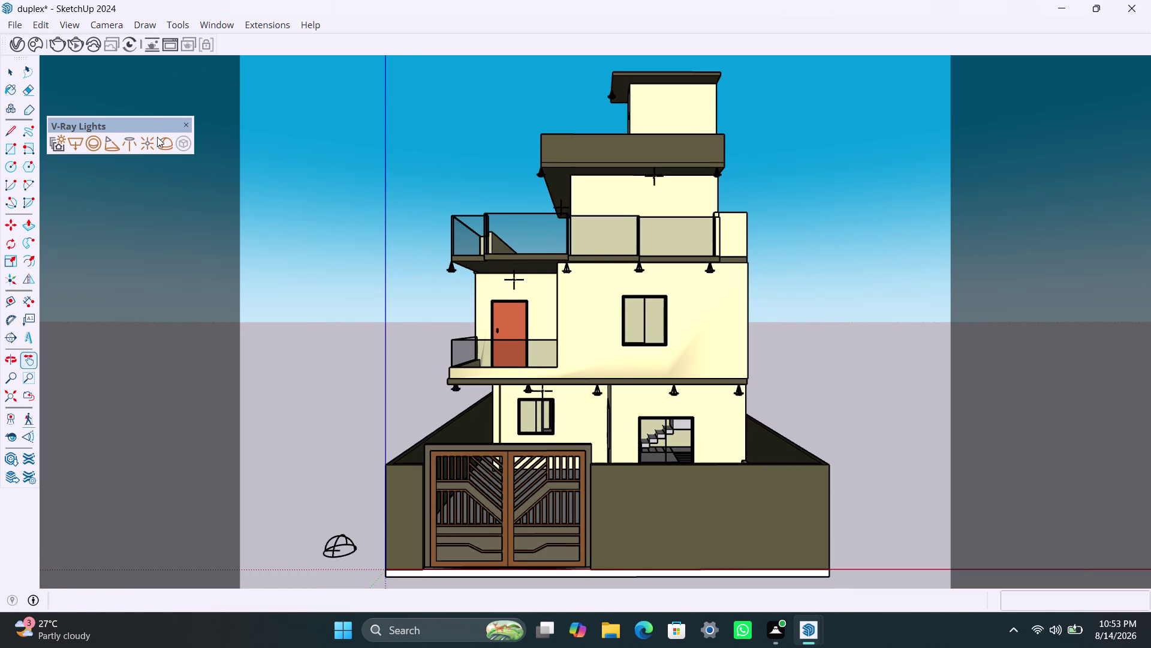
click(60, 44)
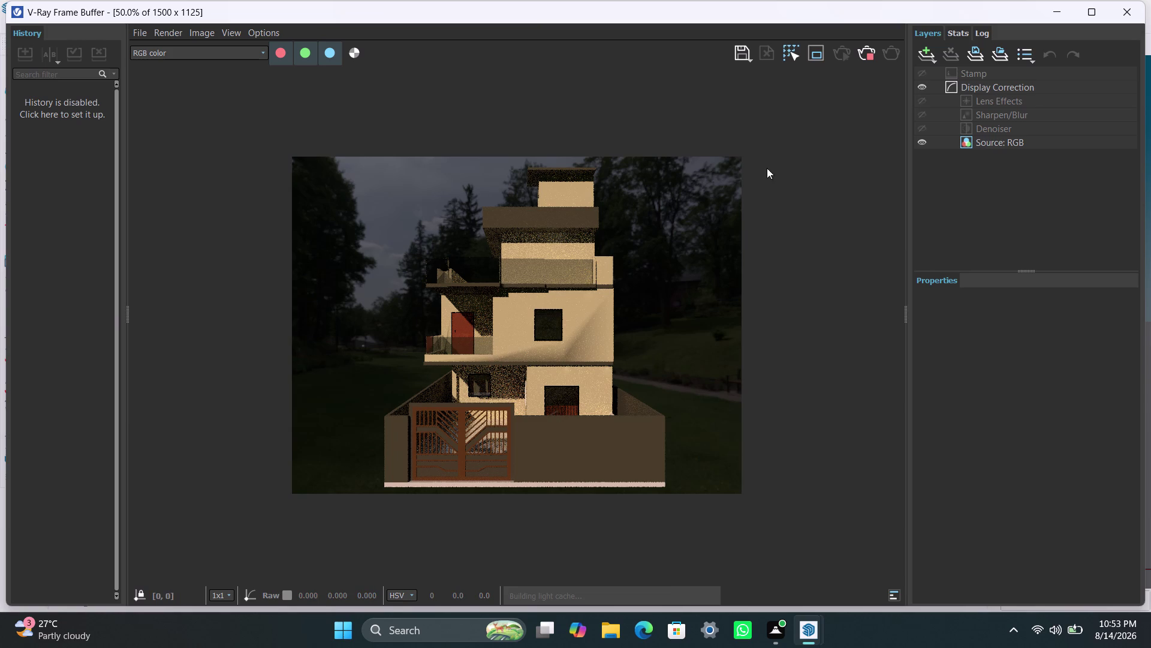
Stop the grainy test render and close the V-Ray Frame Buffer window.
click(871, 58)
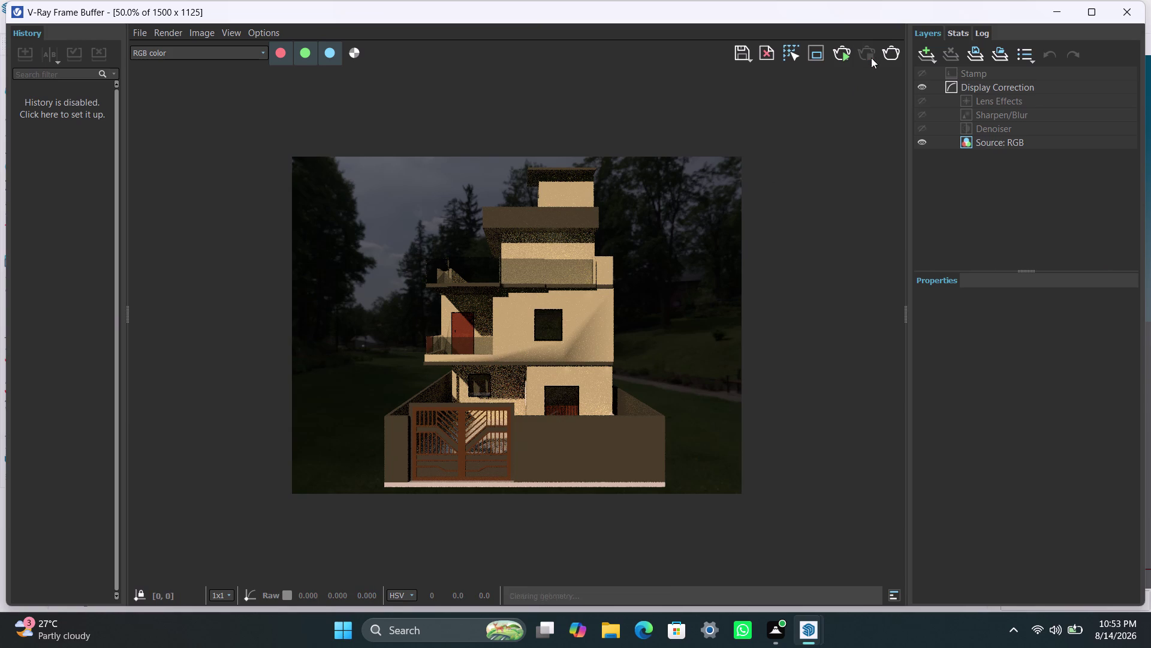
click(1060, 14)
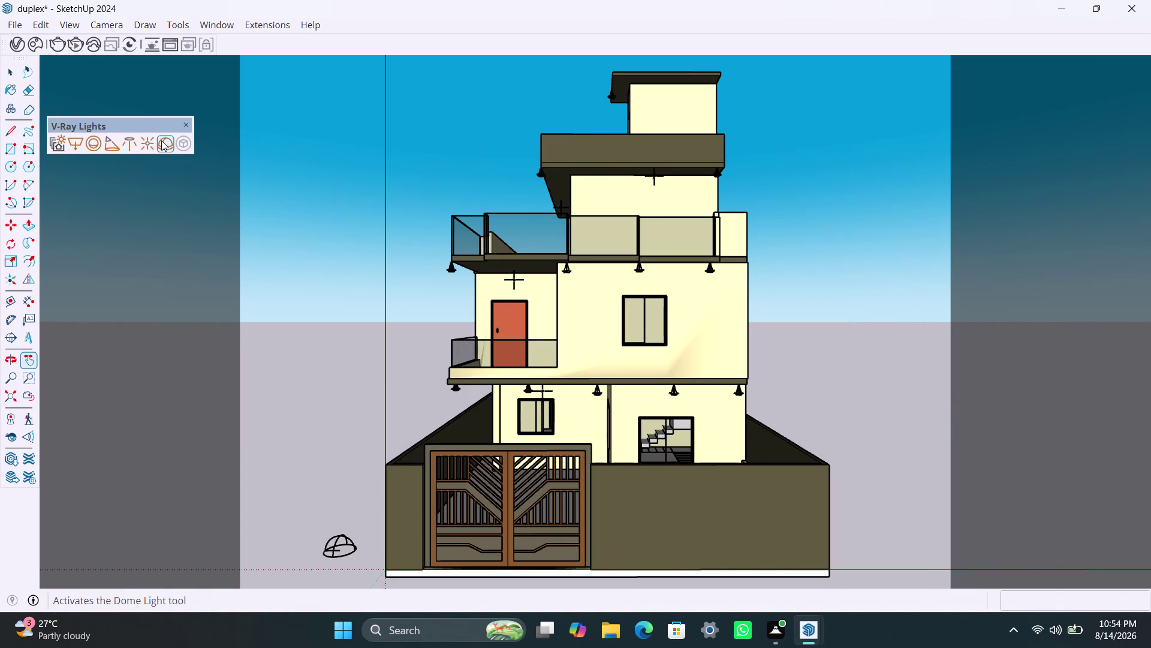
Open the V-Ray light list and set the Dome Light intensity to 0.
click(21, 49)
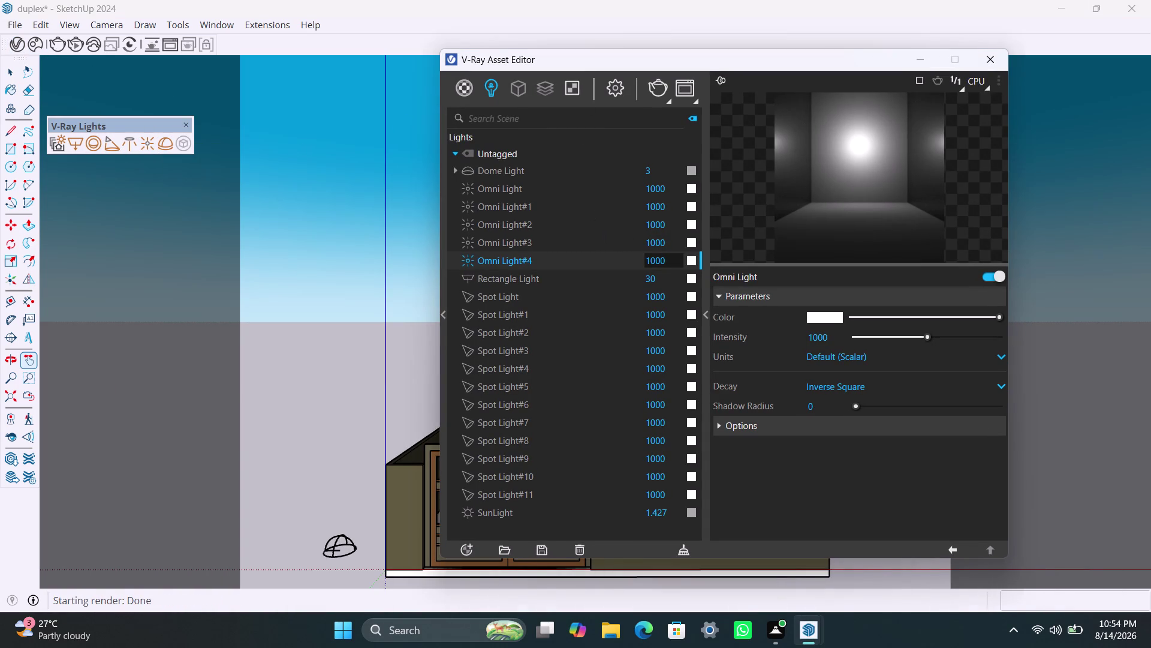
click(665, 165)
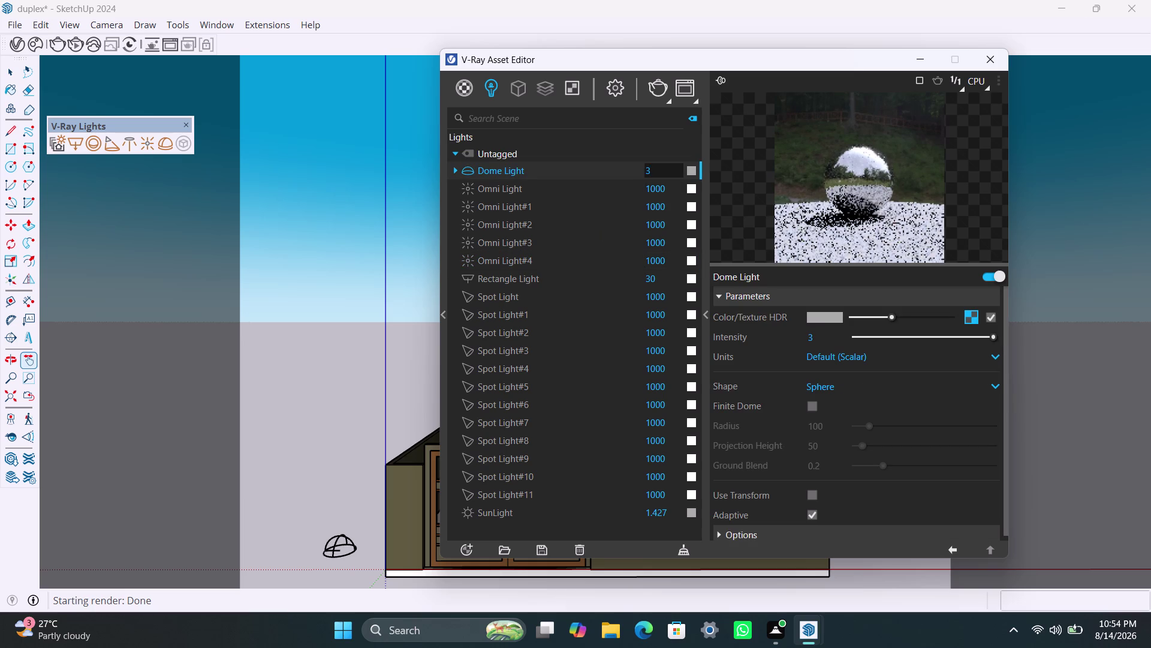
key(0)
drag(665, 172, 640, 166)
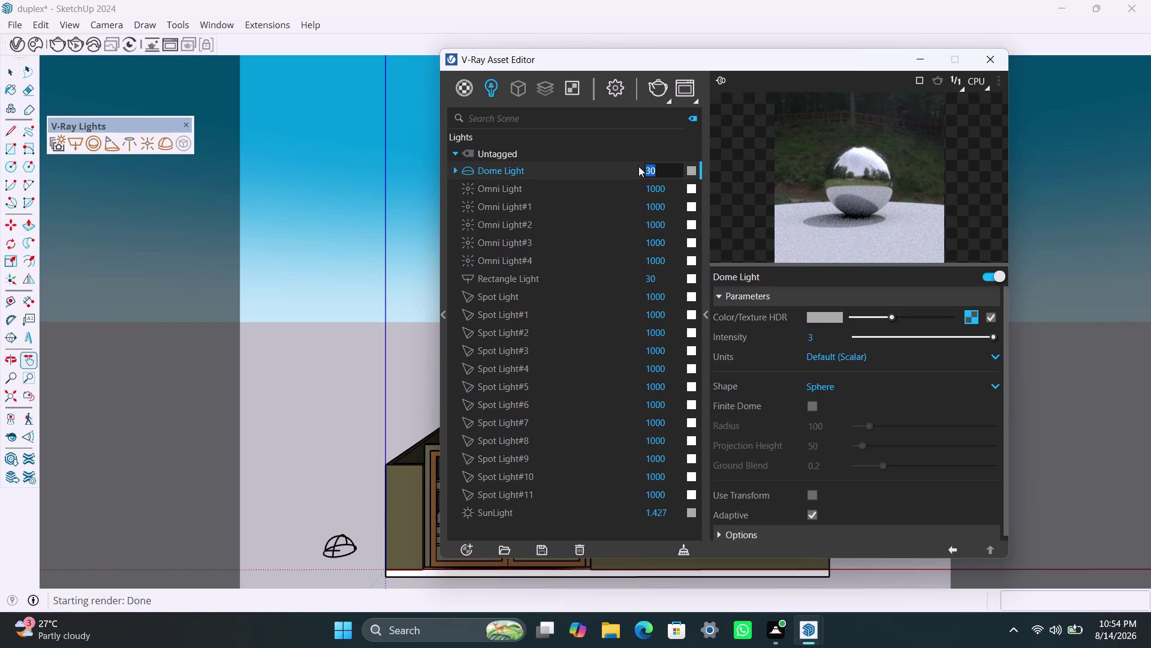
key(0)
Raise Omni Light and Omni Light#1 intensities to 100000.
click(666, 187)
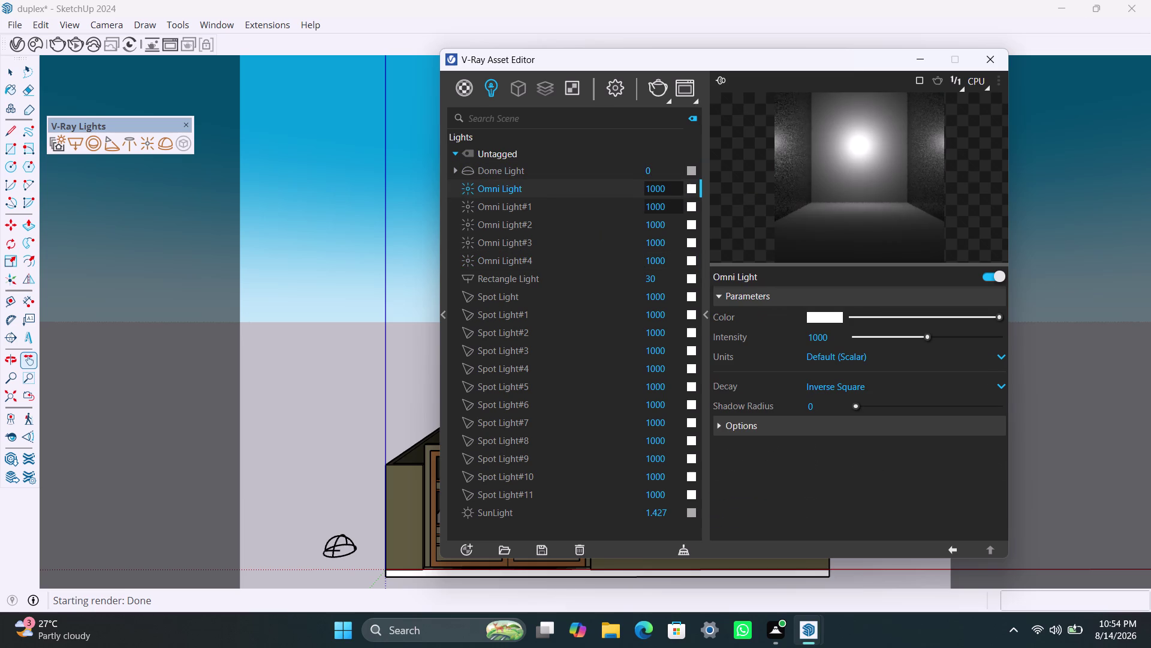
key(o)
key(o)
click(674, 212)
click(670, 191)
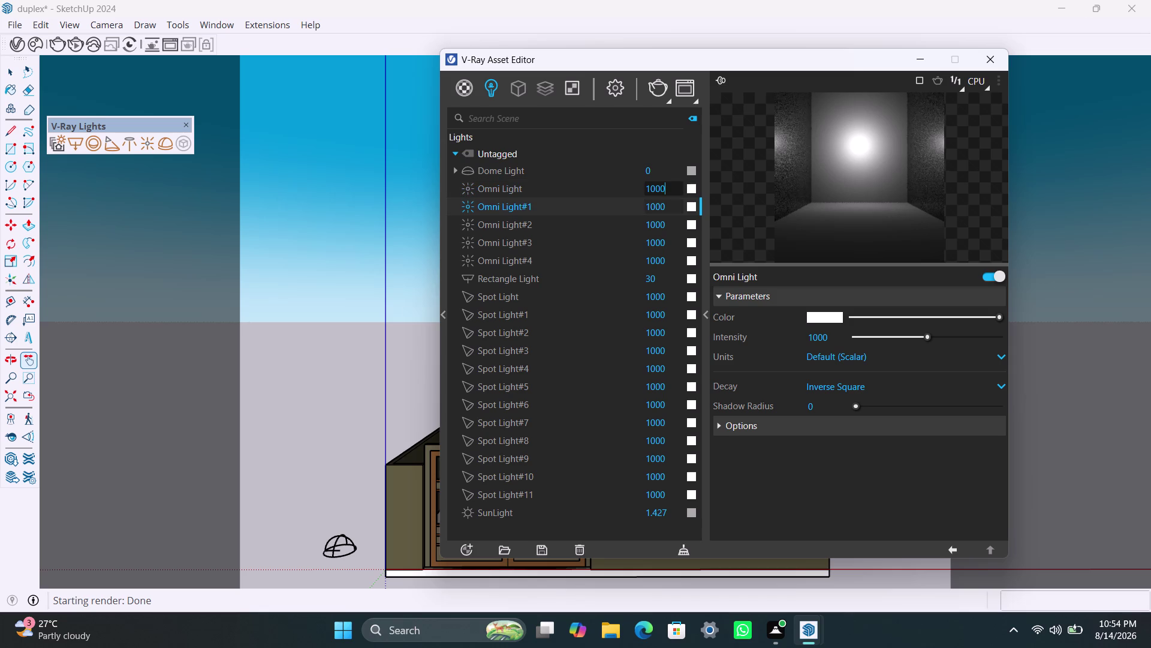
key(0)
key(0)
click(672, 203)
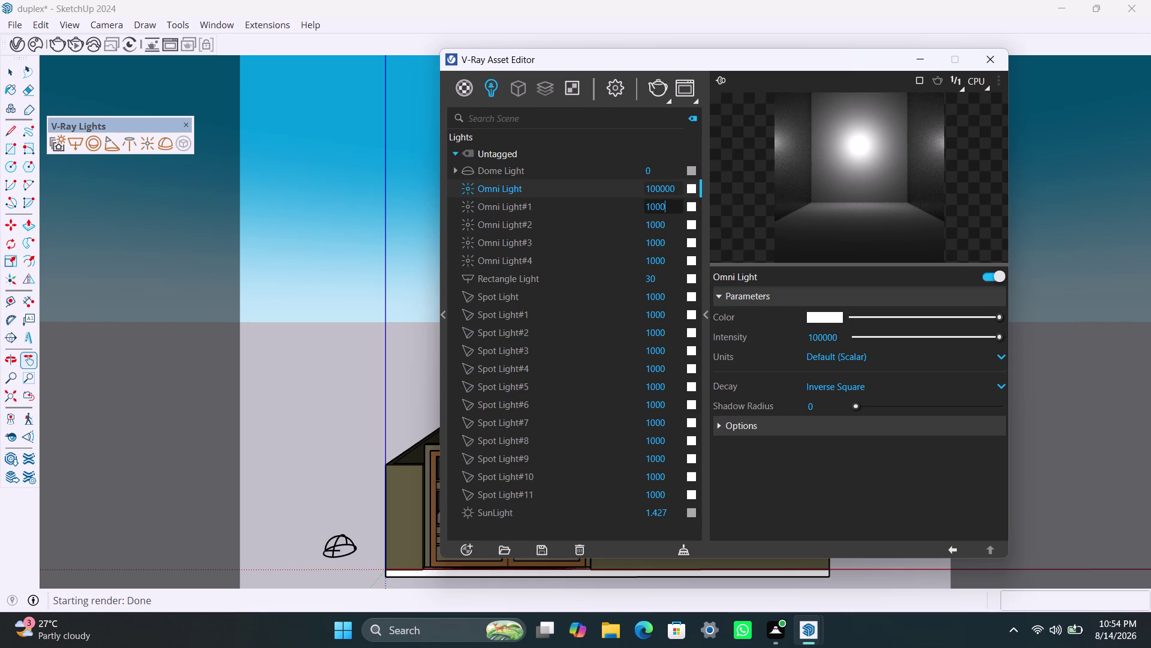
text(00)
click(681, 226)
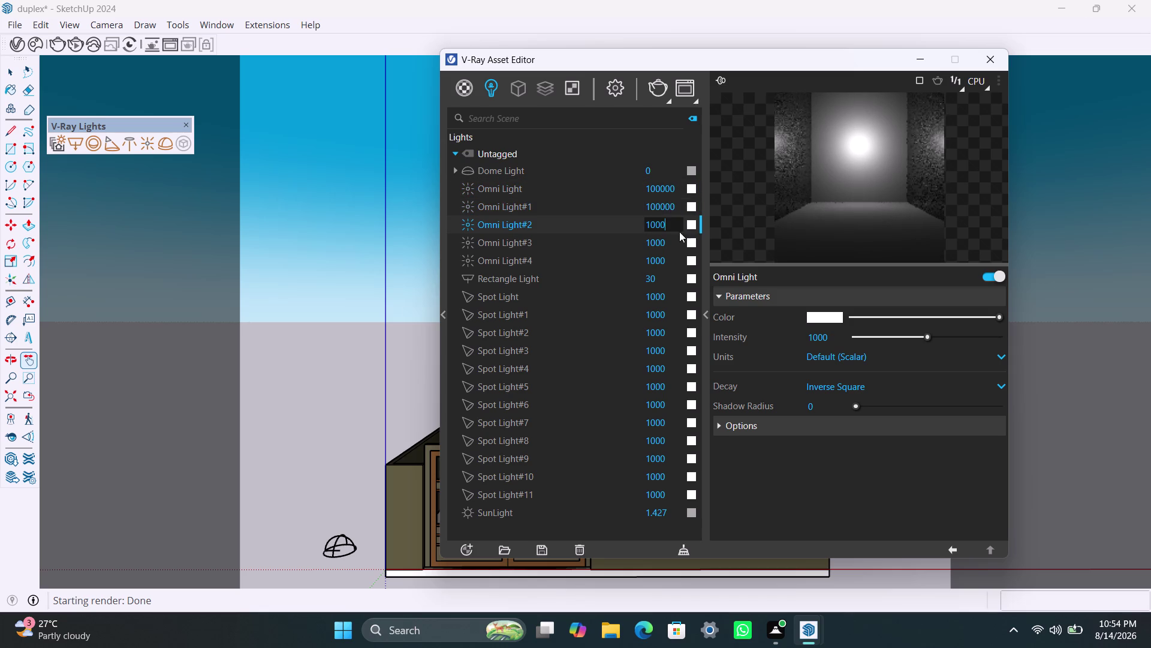
text(00)
Raise Omni Lights #2 to #4 to 100000 and the Rectangle Light toward 3000.
click(673, 249)
text(00)
click(674, 257)
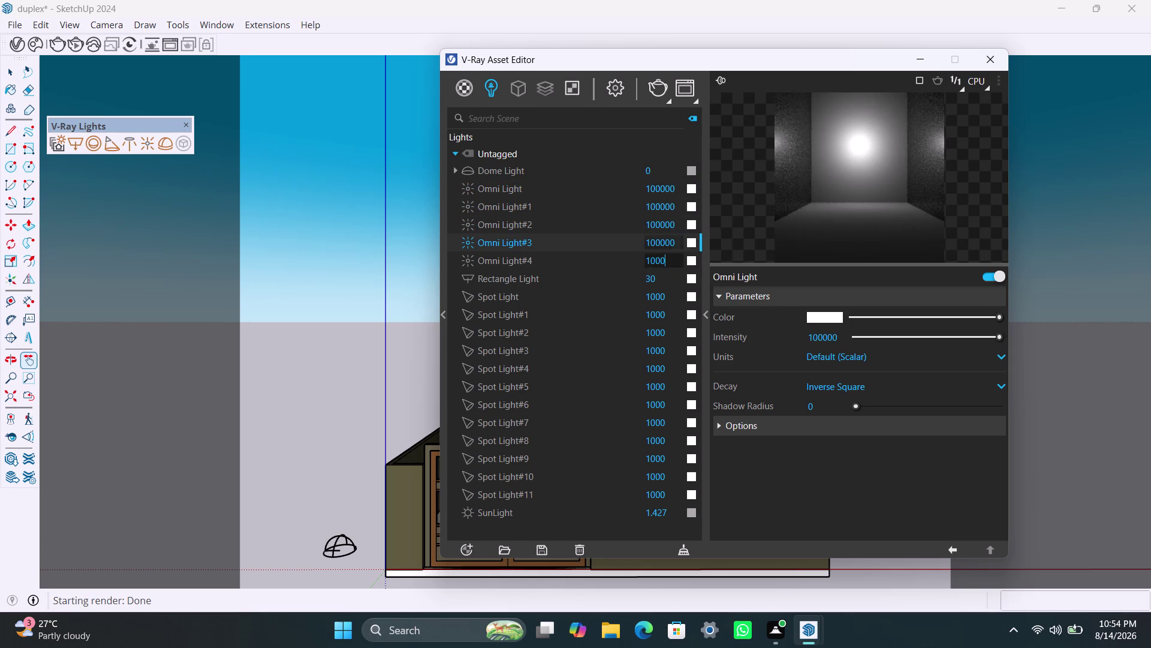
key(0)
key(0)
click(671, 279)
key(0)
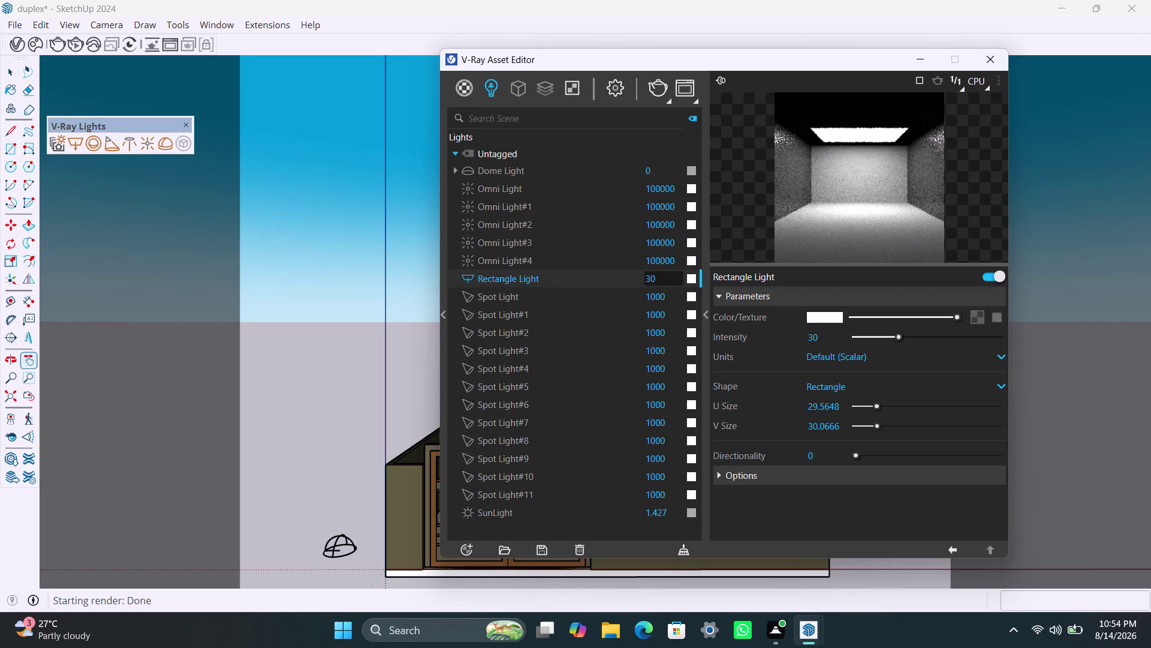
key(0)
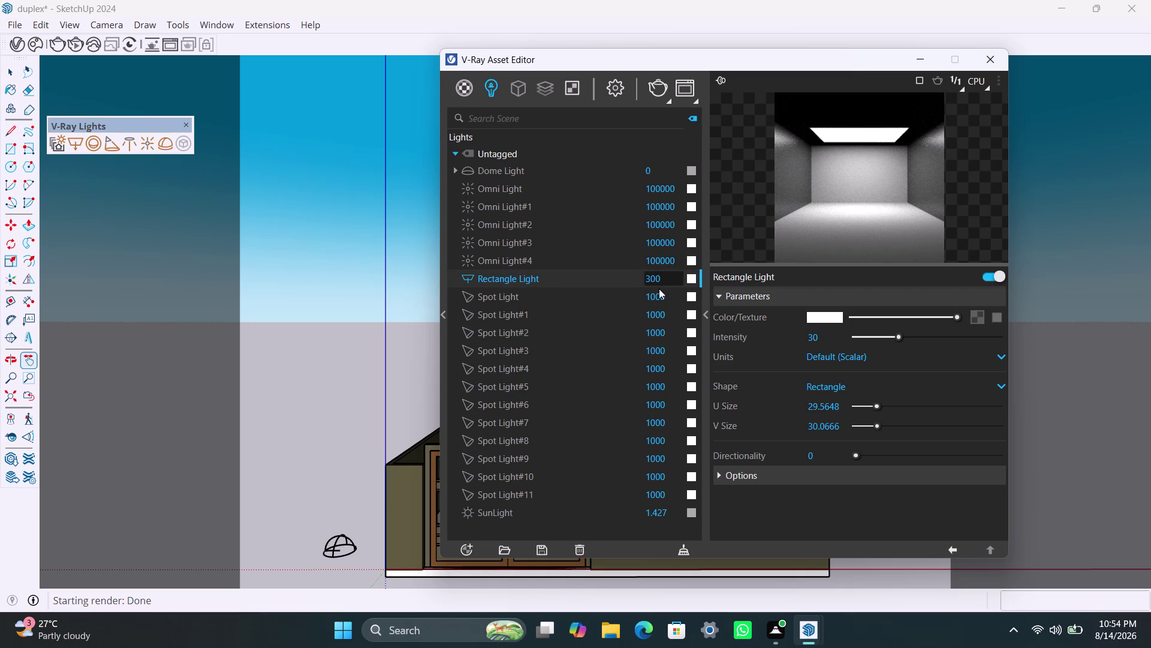
click(674, 292)
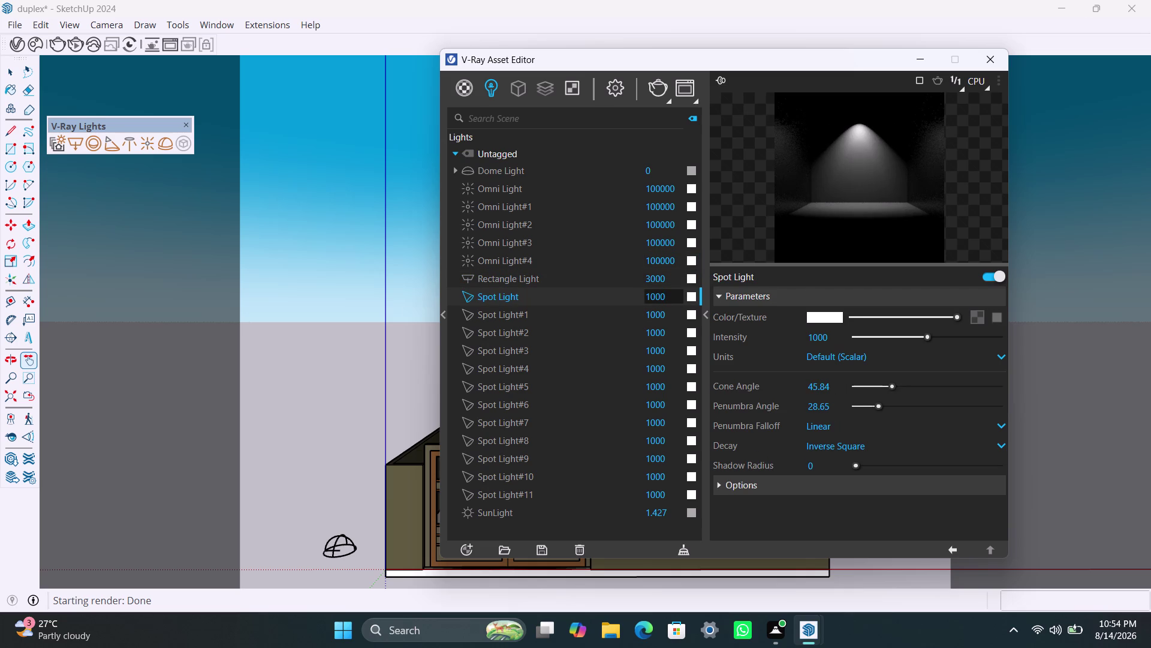
Confirm the Rectangle Light at 3000 and set Spot Light through Spot Light#3 to 100000.
key(0)
key(0)
click(663, 316)
text(0)
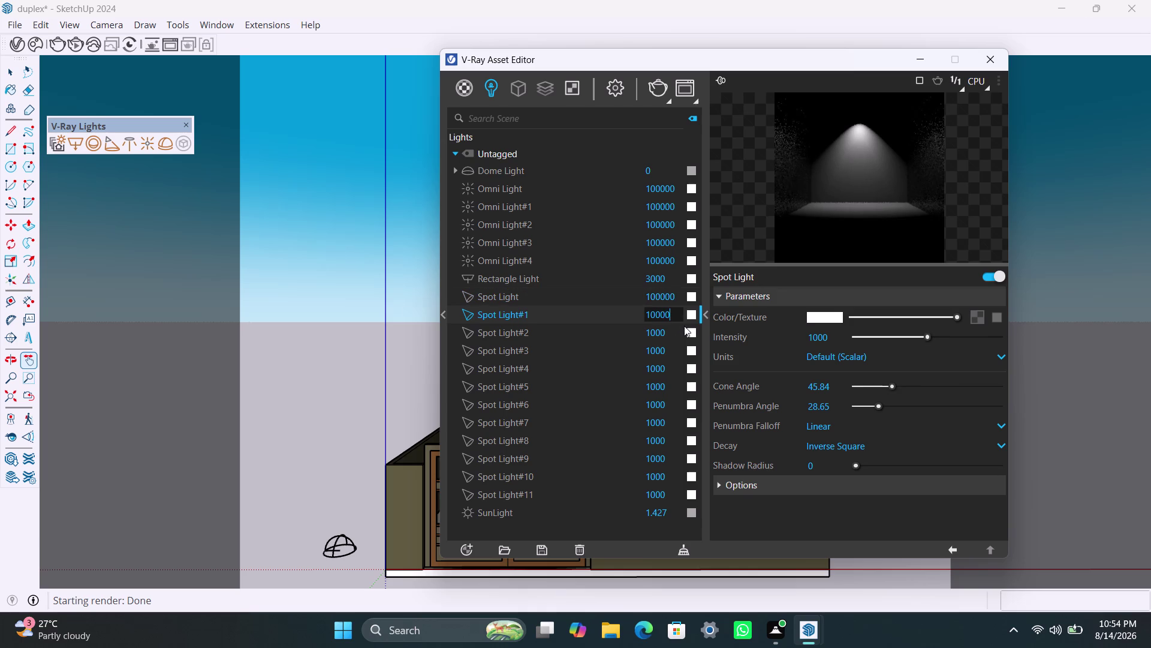
text(0)
click(678, 335)
text(00)
click(678, 354)
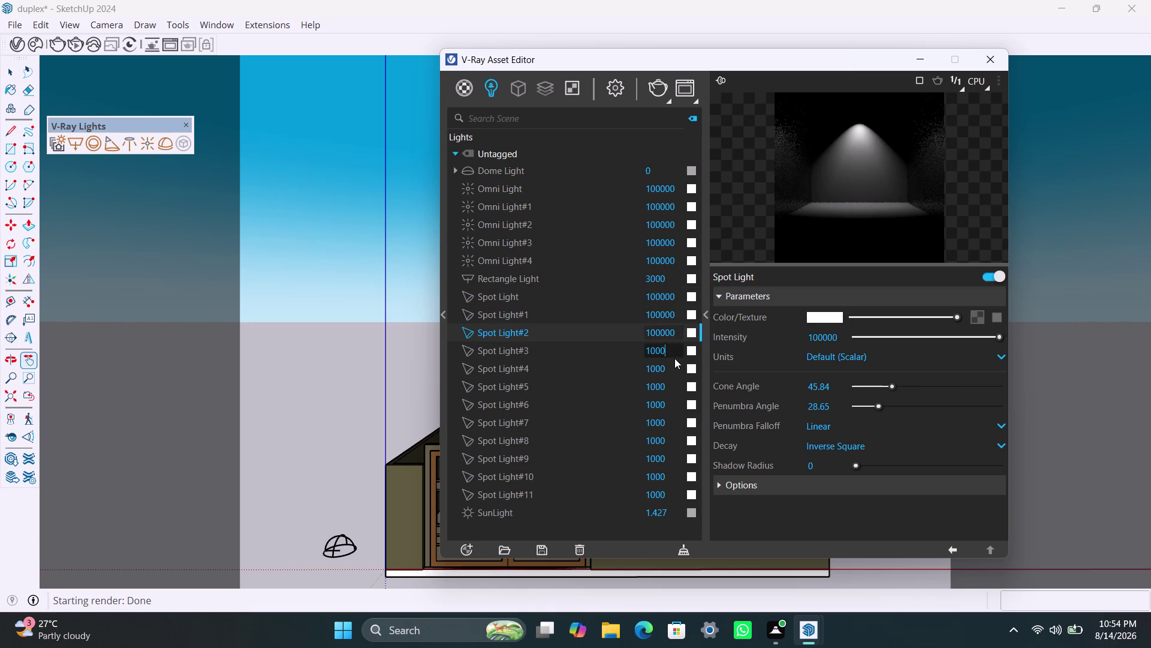
text(00)
click(674, 363)
key(0)
key(0)
Set Spot Light#4 through Spot Light#7 to 100000.
click(671, 395)
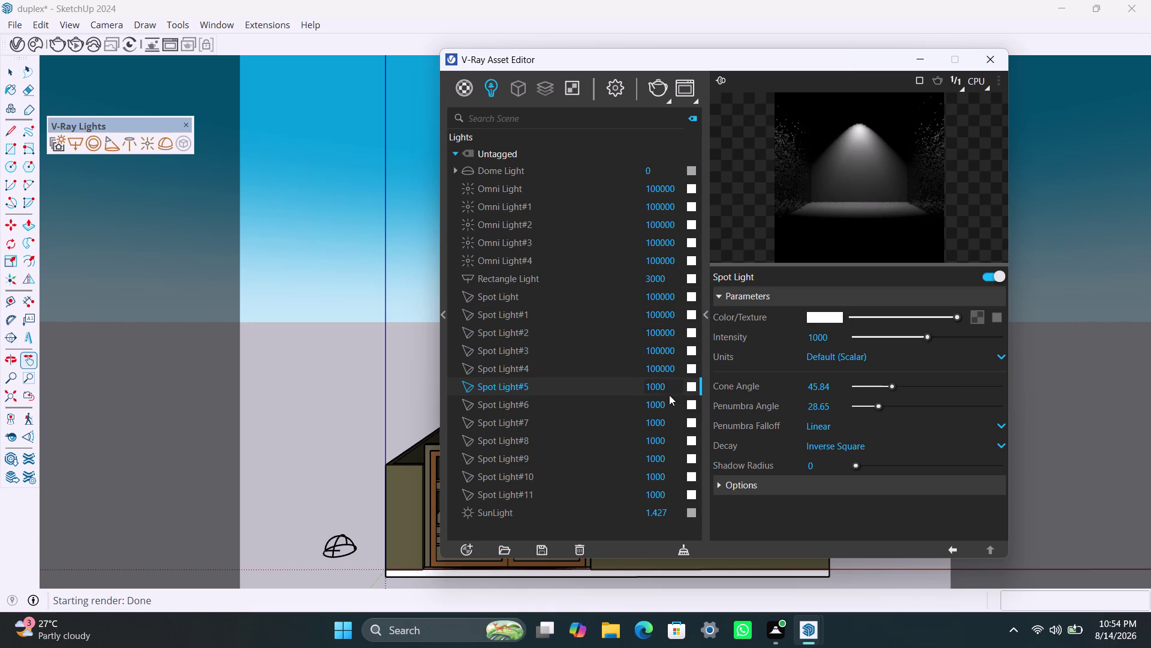
click(671, 387)
click(676, 370)
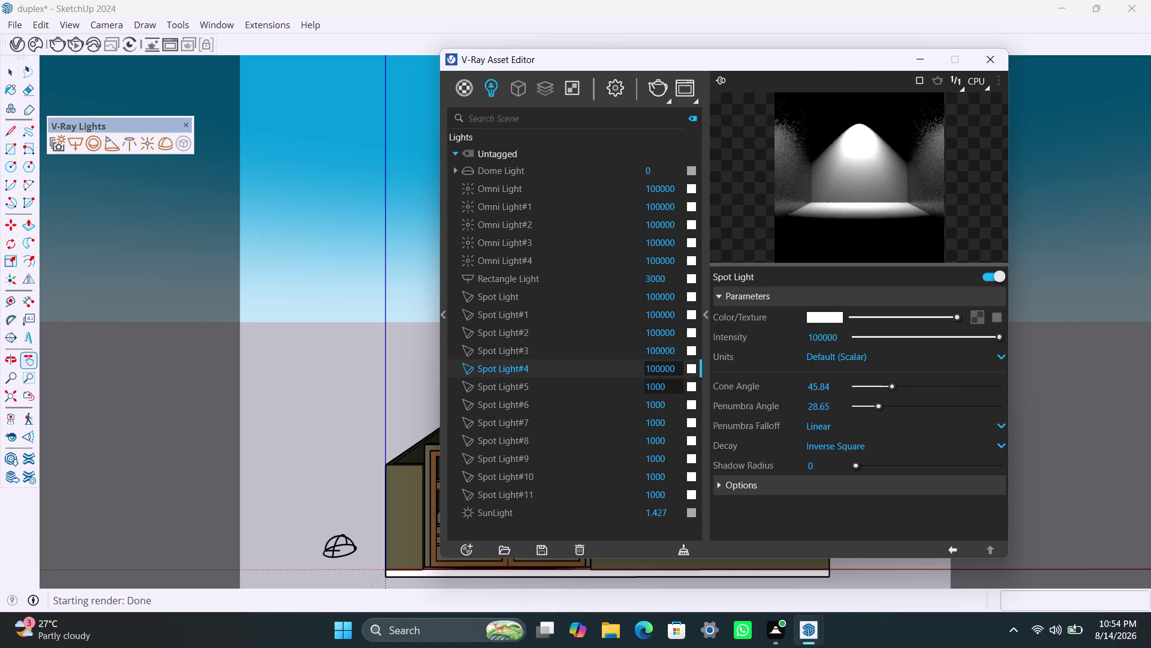
click(672, 383)
key(0)
key(0)
click(669, 407)
key(0)
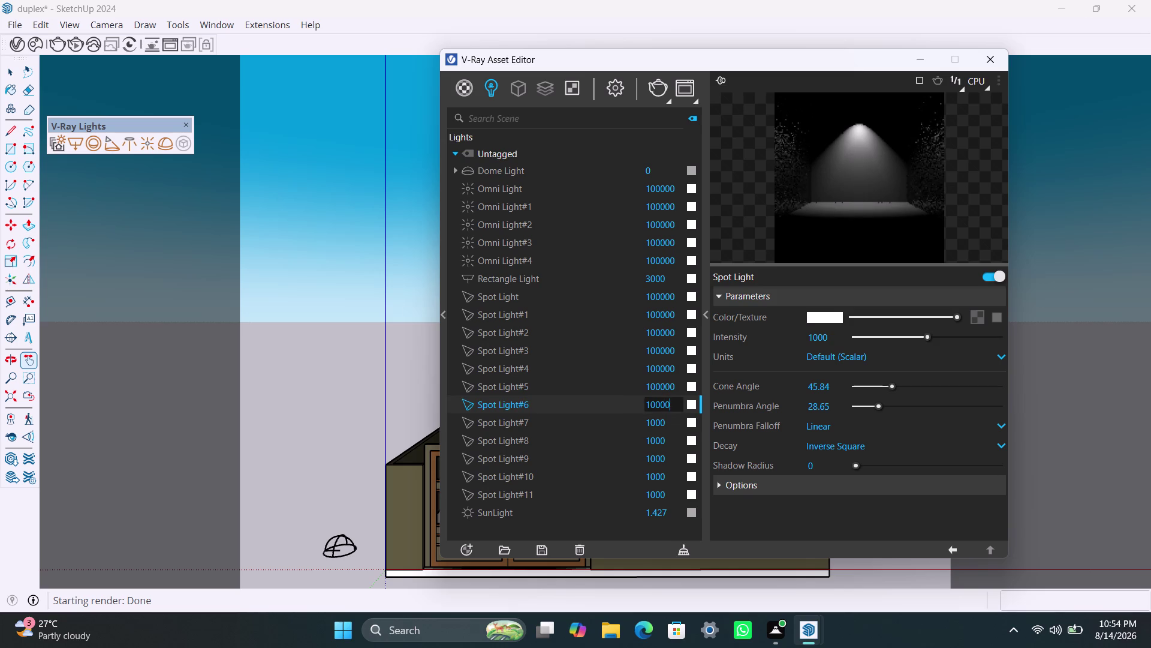
key(0)
click(669, 417)
key(0)
key(0)
Set Spot Light#8 through Spot Light#11 to 100000.
click(674, 439)
key(0)
key(0)
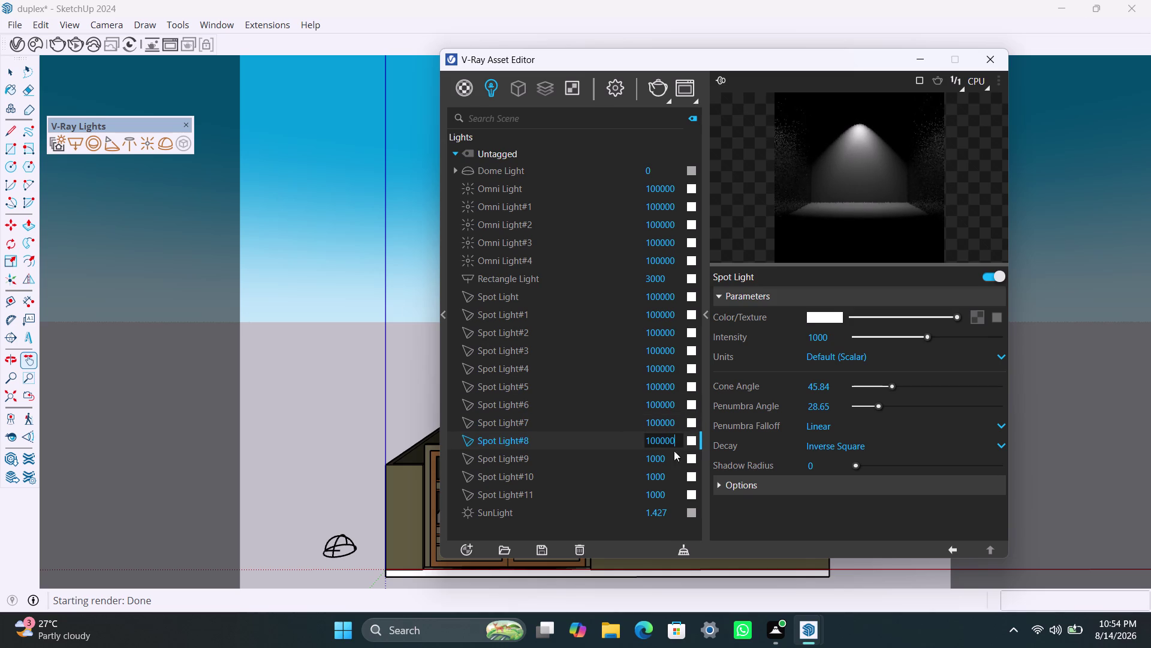
click(672, 457)
key(0)
key(0)
click(672, 475)
text(00)
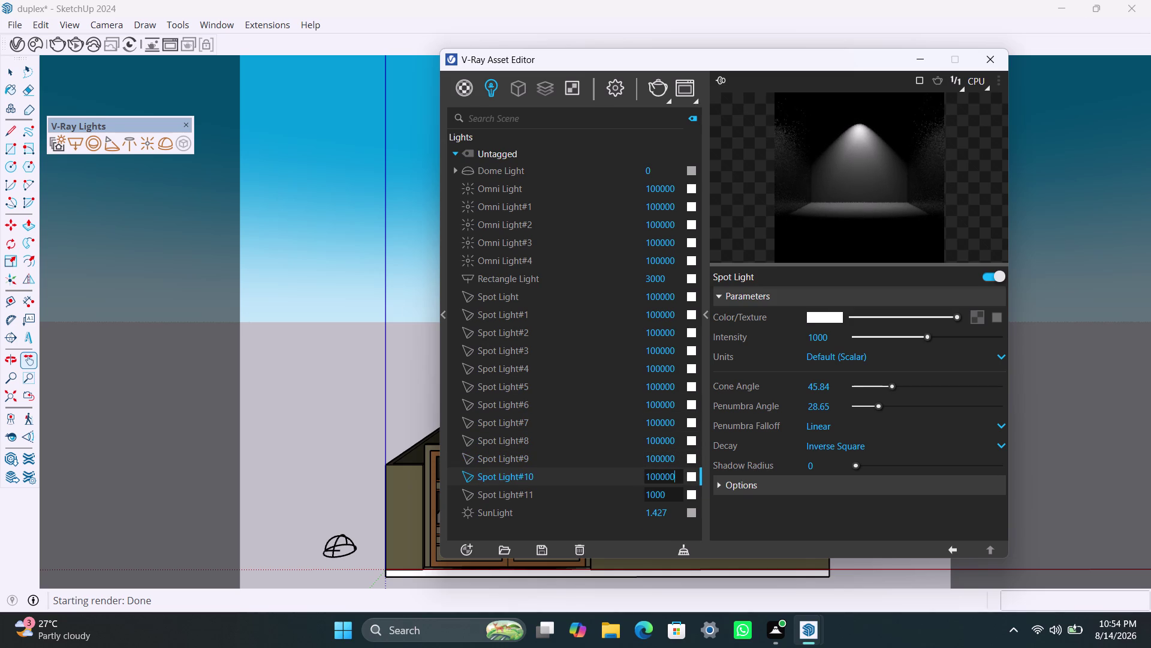
click(677, 491)
key(0)
key(0)
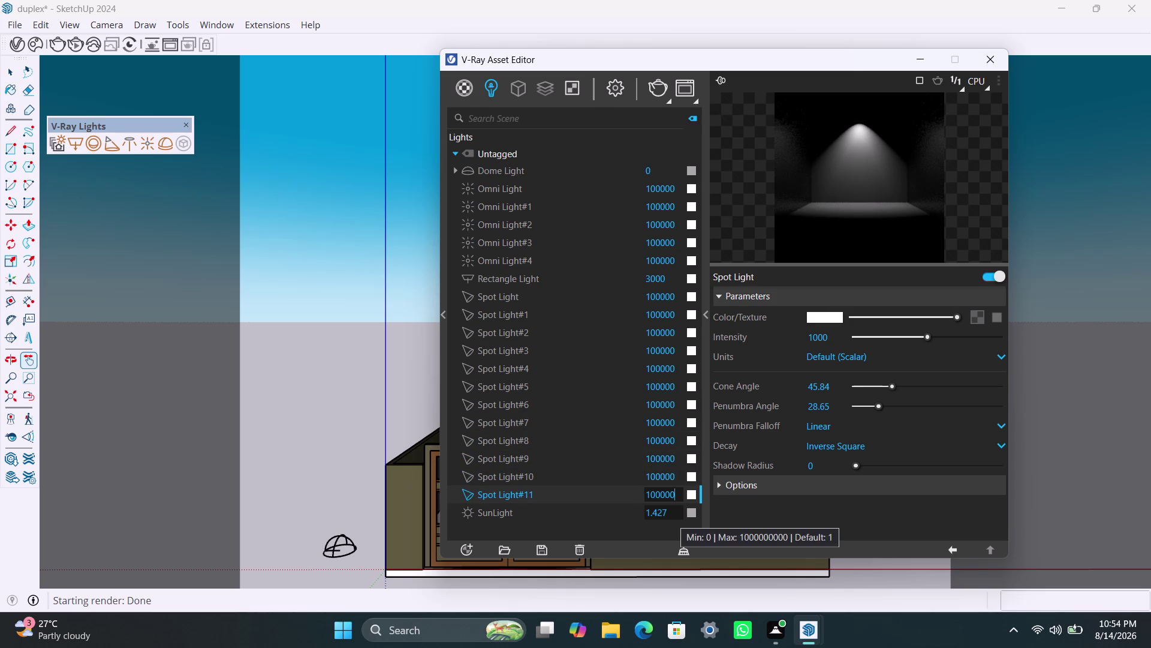
Set the SunLight intensity to 0 and start a new render.
drag(674, 517, 623, 520)
key(0)
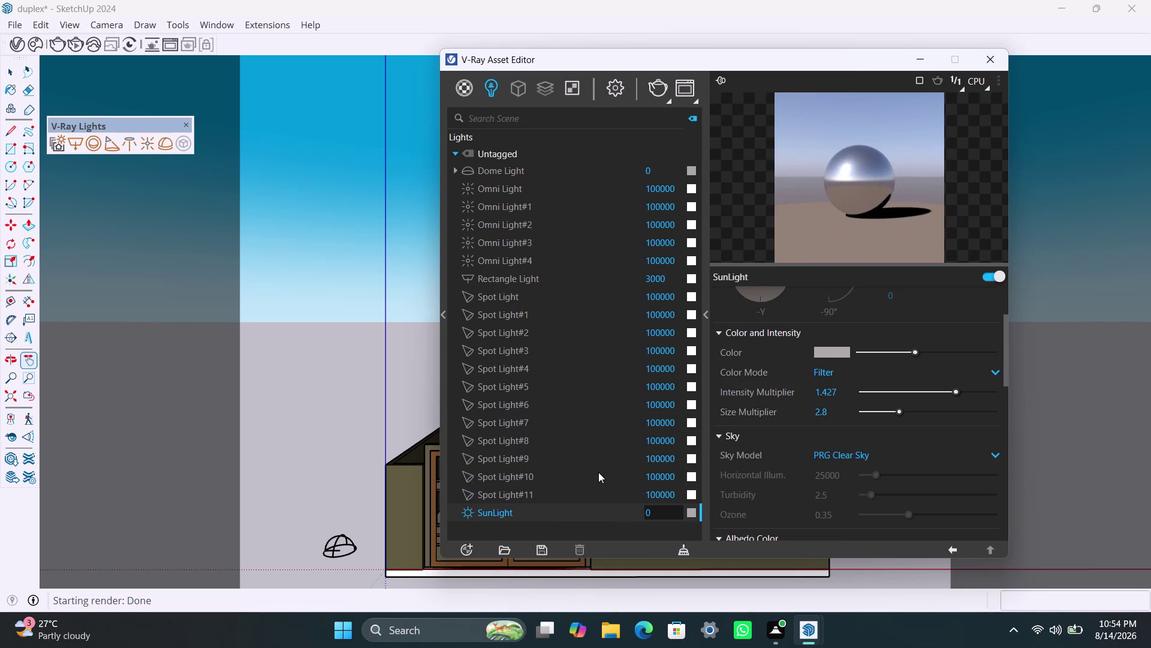
click(364, 420)
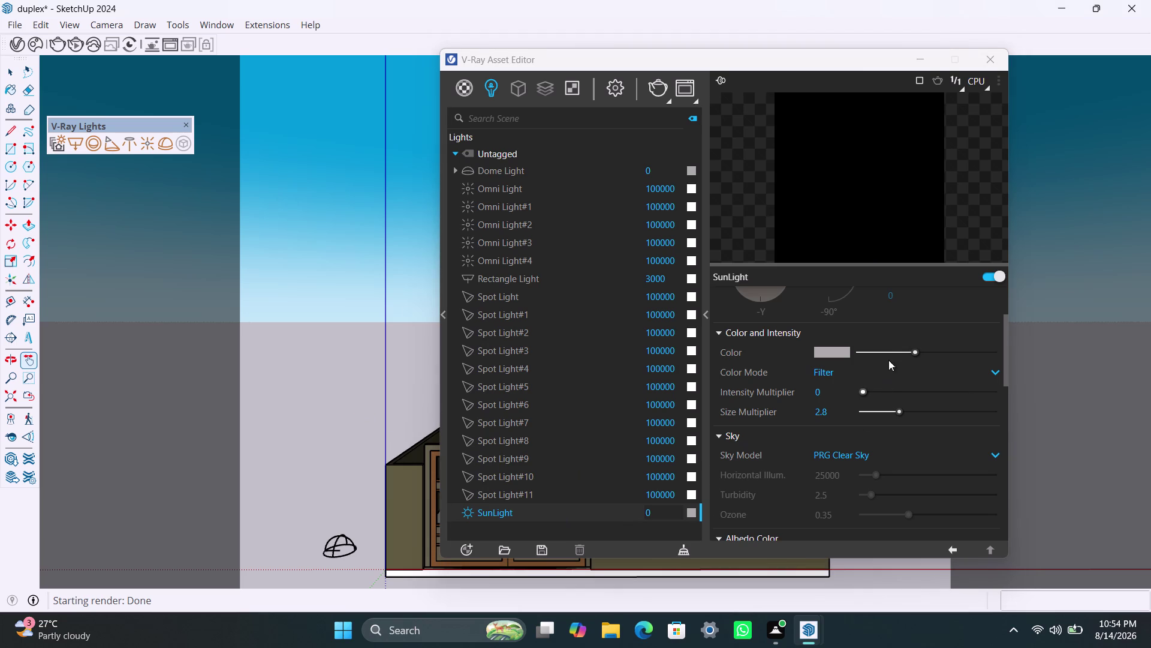
click(660, 85)
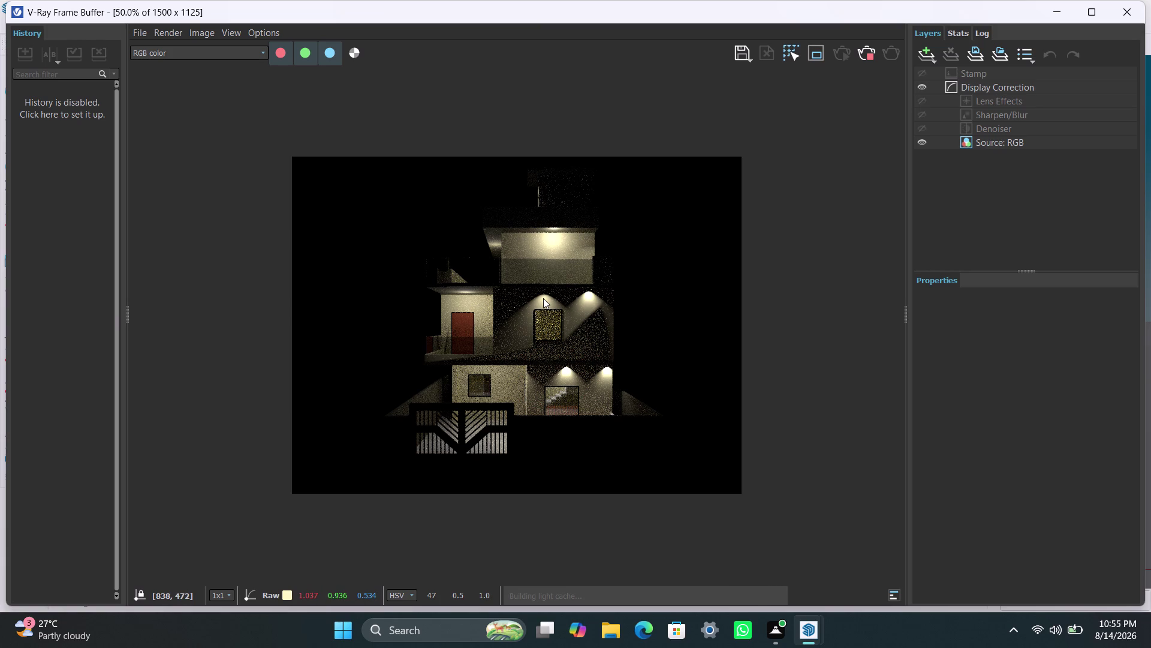
Zoom over the dim night render, then stop it in the Frame Buffer.
scroll(down, 3)
scroll(up, 3)
scroll(up, 3)
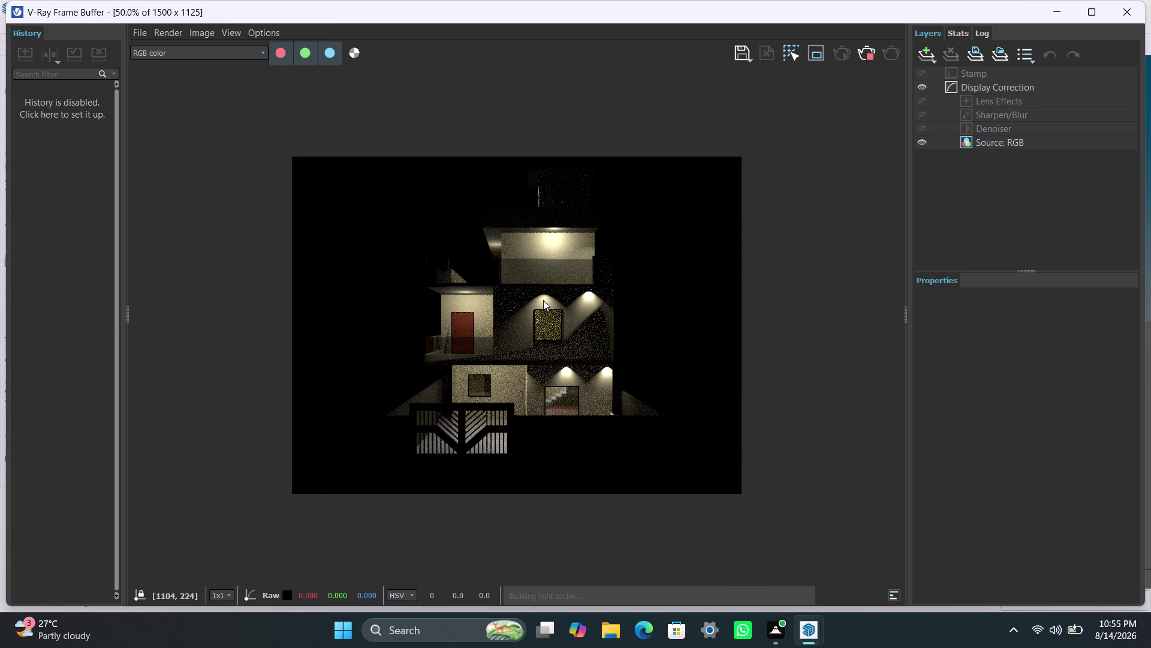
click(866, 57)
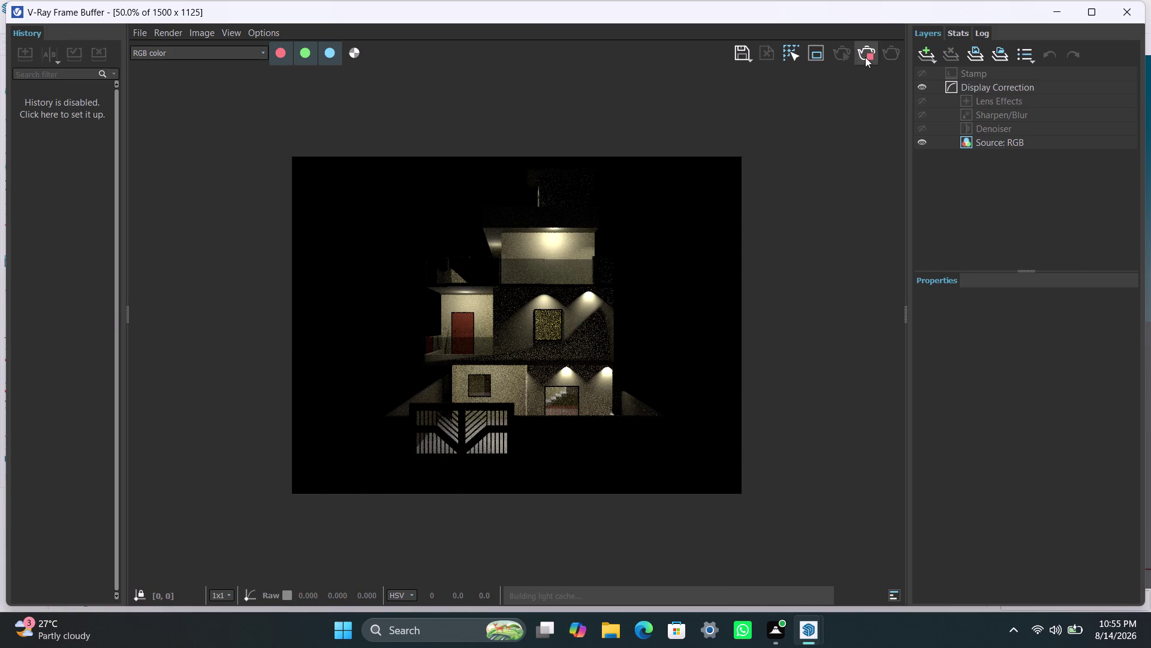
click(1052, 4)
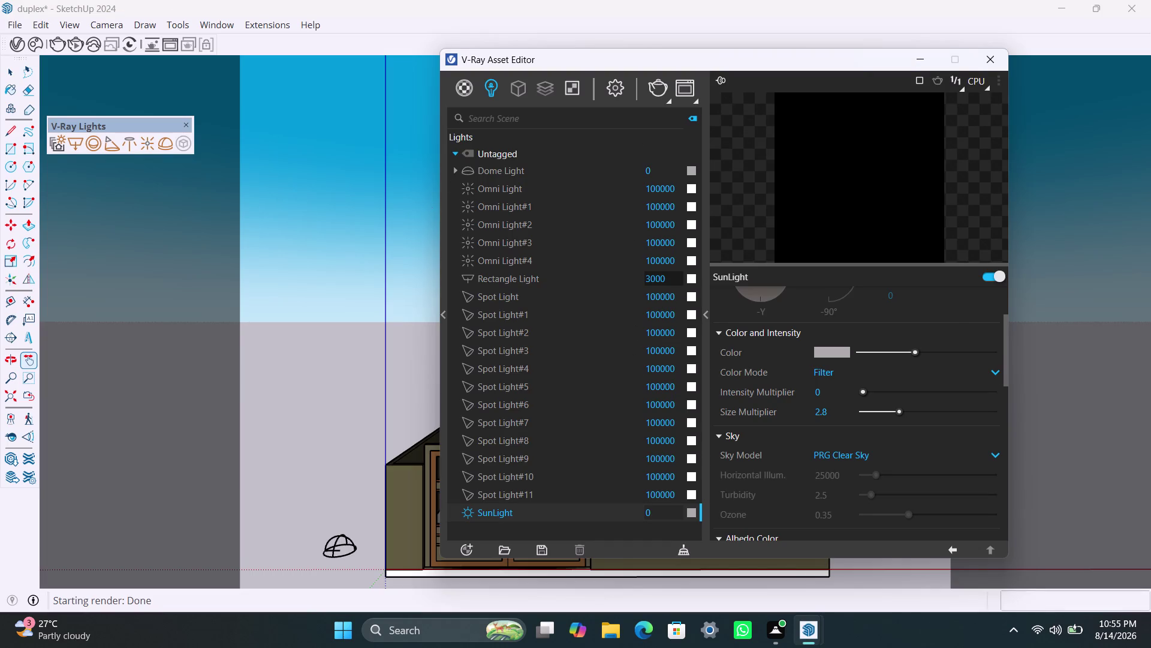
Lower the Rectangle Light intensity from 3000 to 60.
click(670, 276)
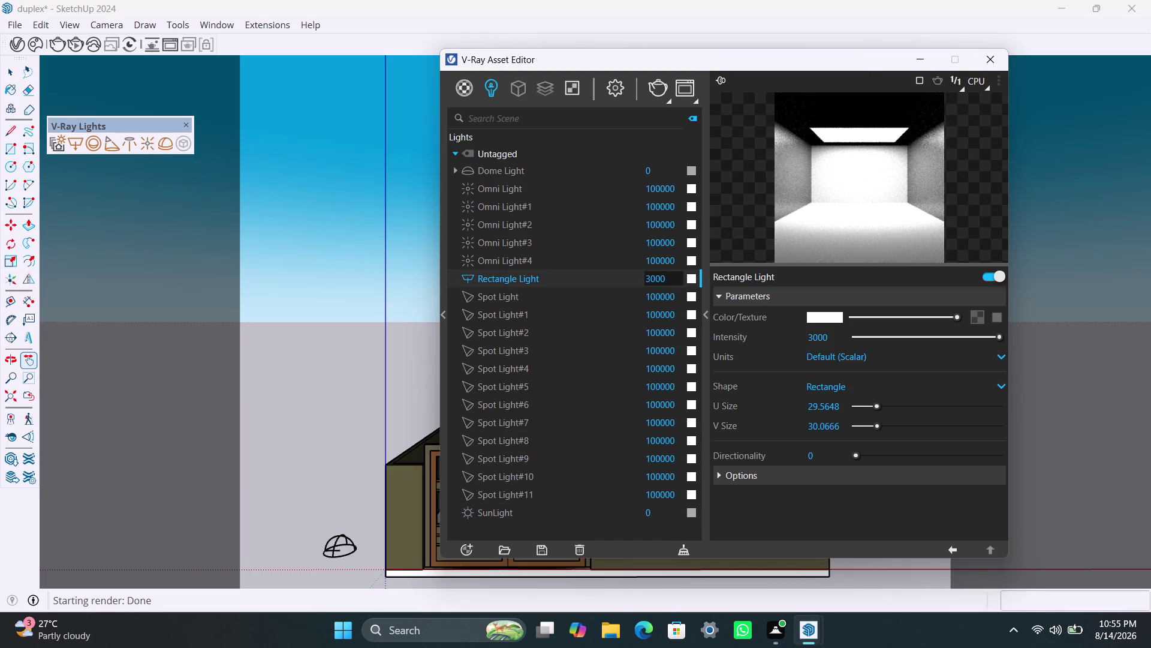
key(BackSpace)
click(632, 315)
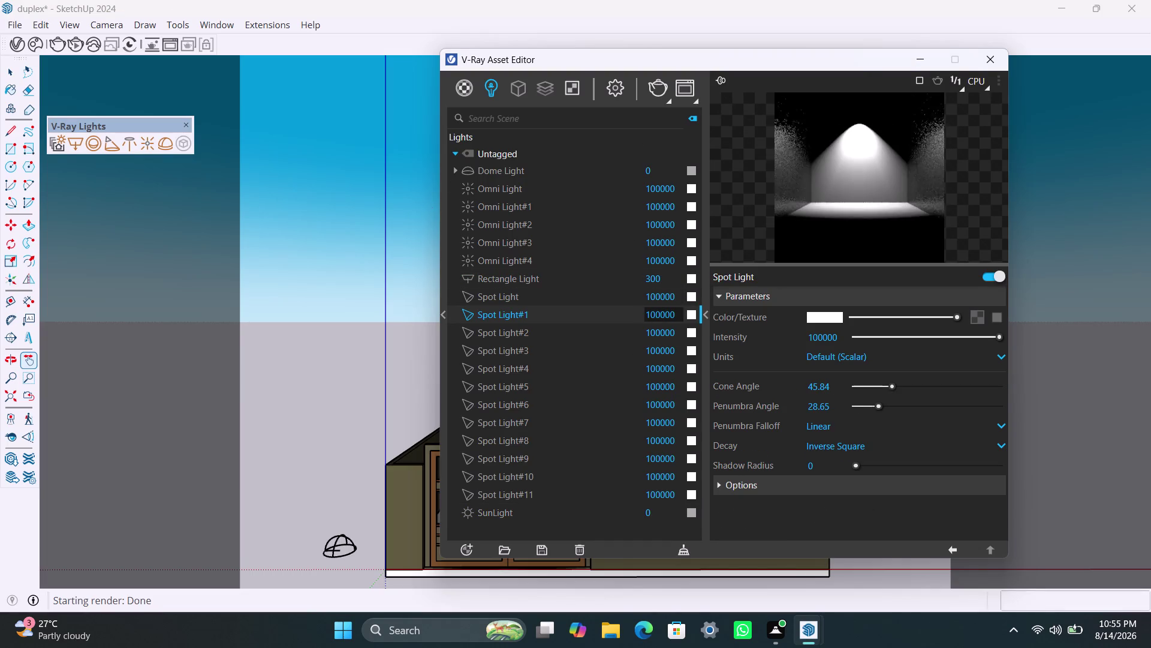
click(661, 279)
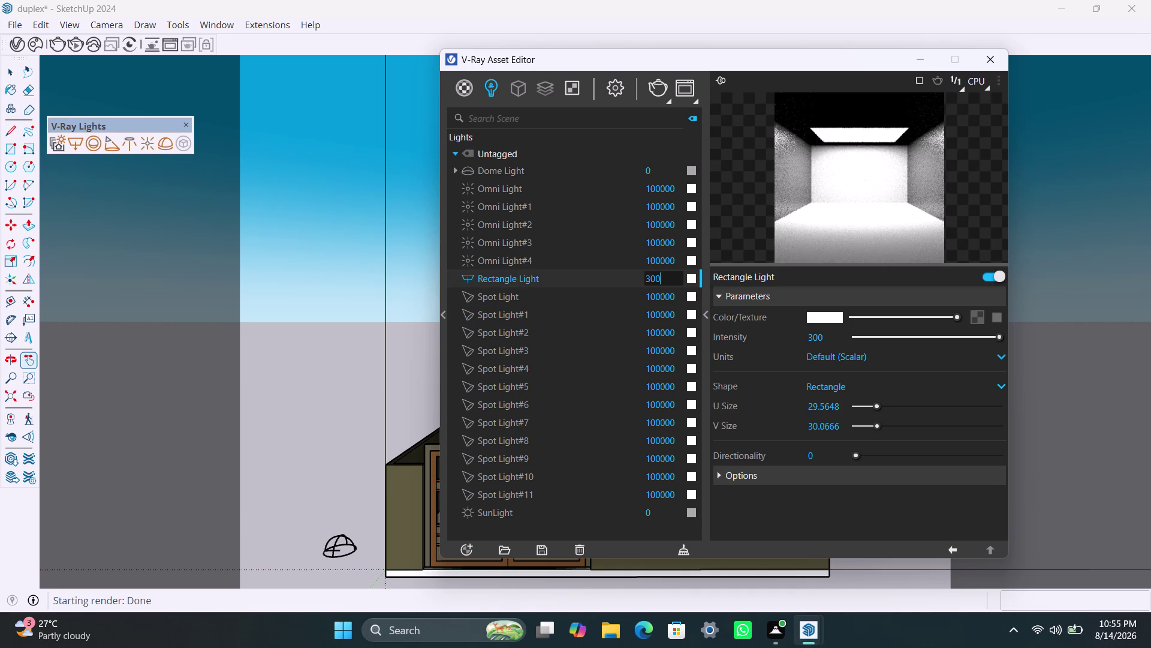
click(665, 280)
drag(665, 280, 629, 282)
text(6)
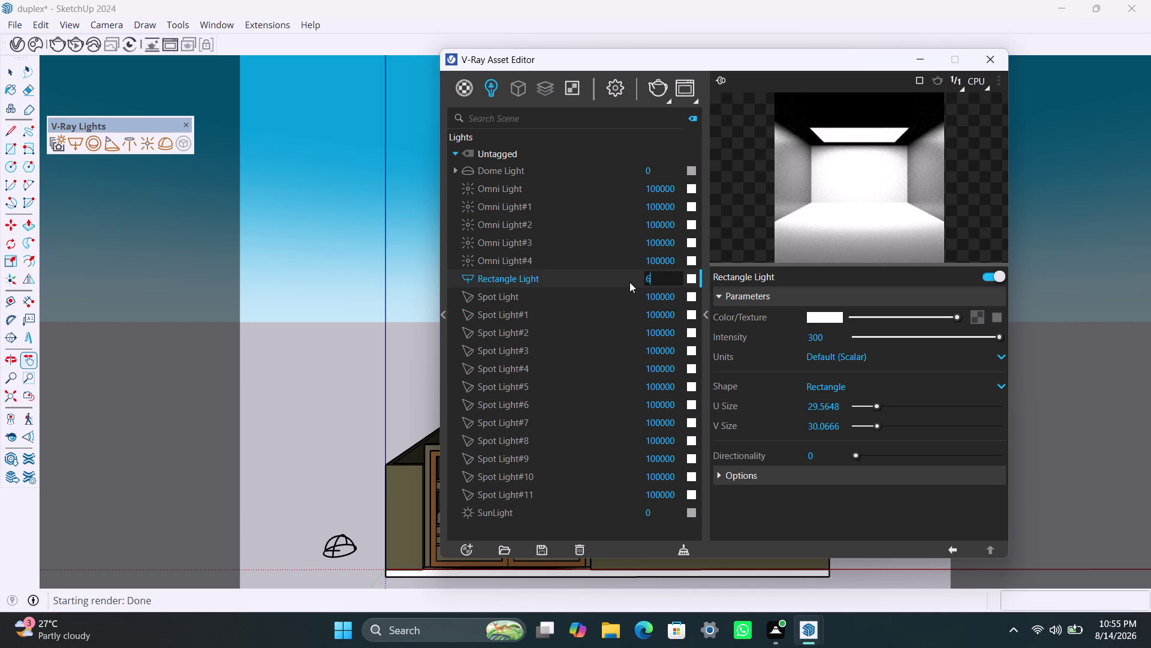
text(0)
click(621, 288)
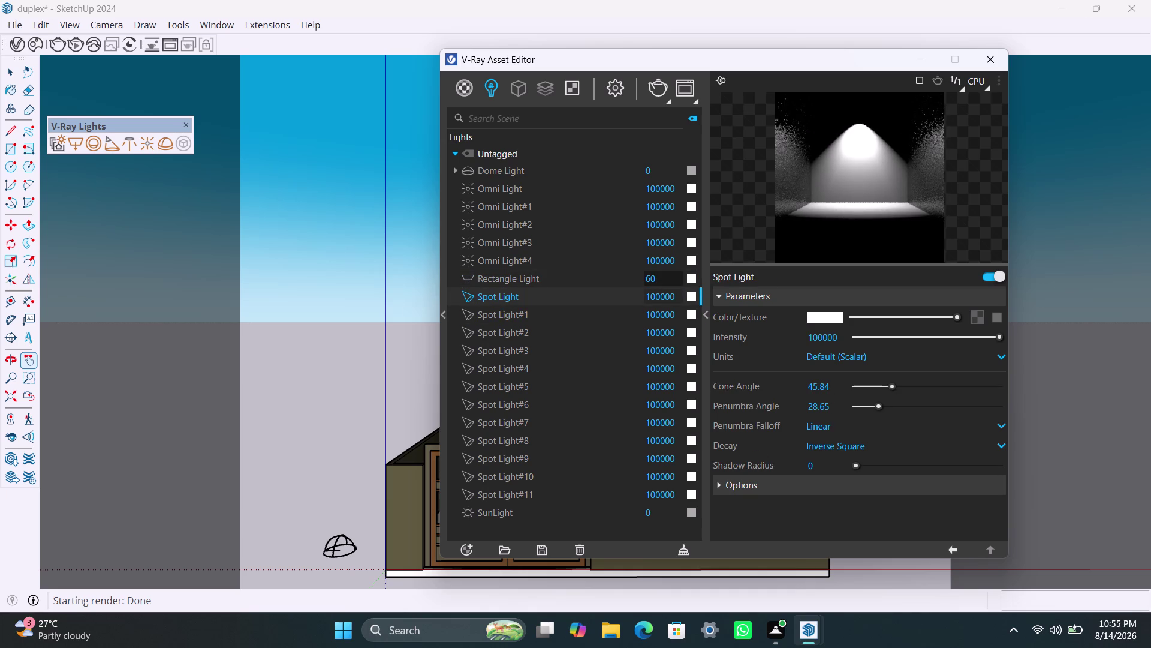
click(662, 281)
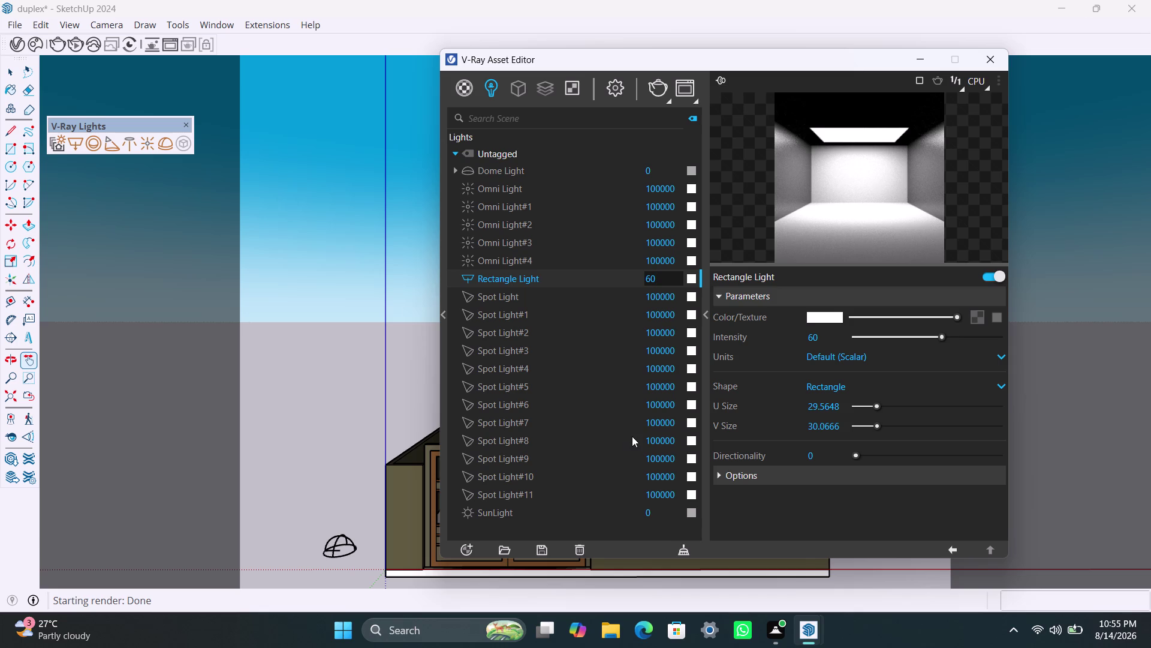
Set SunLight and Dome Light intensities to 1 and start a new render.
drag(656, 512, 634, 510)
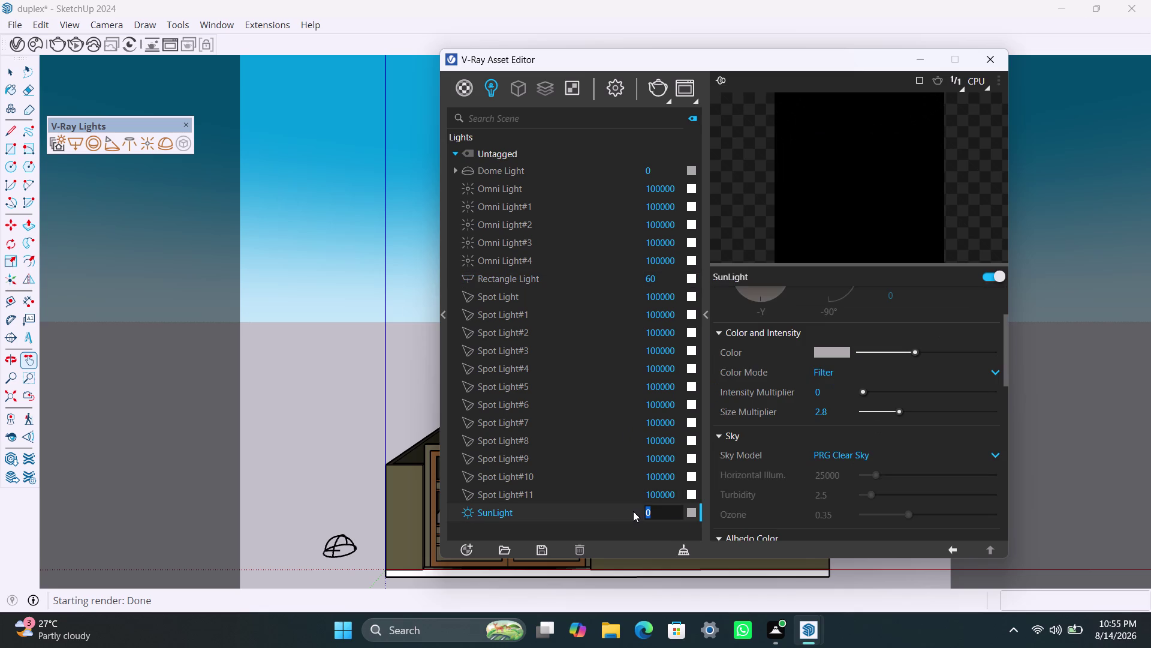
key(1)
click(627, 496)
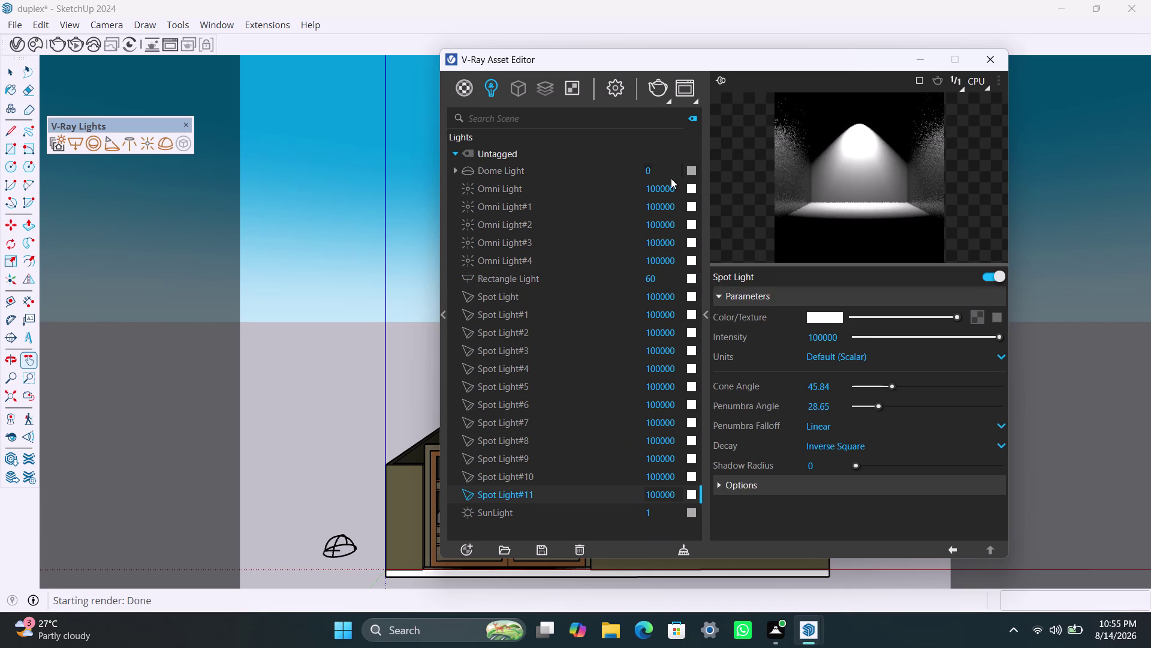
drag(667, 171, 627, 172)
key(1)
click(626, 244)
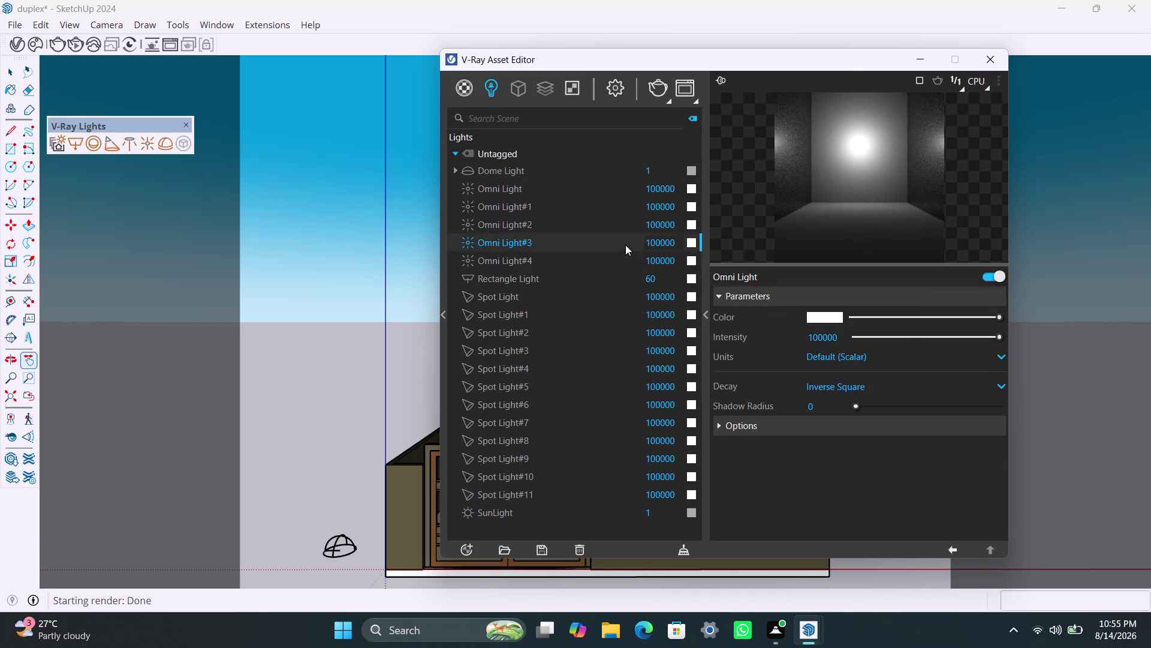
click(656, 90)
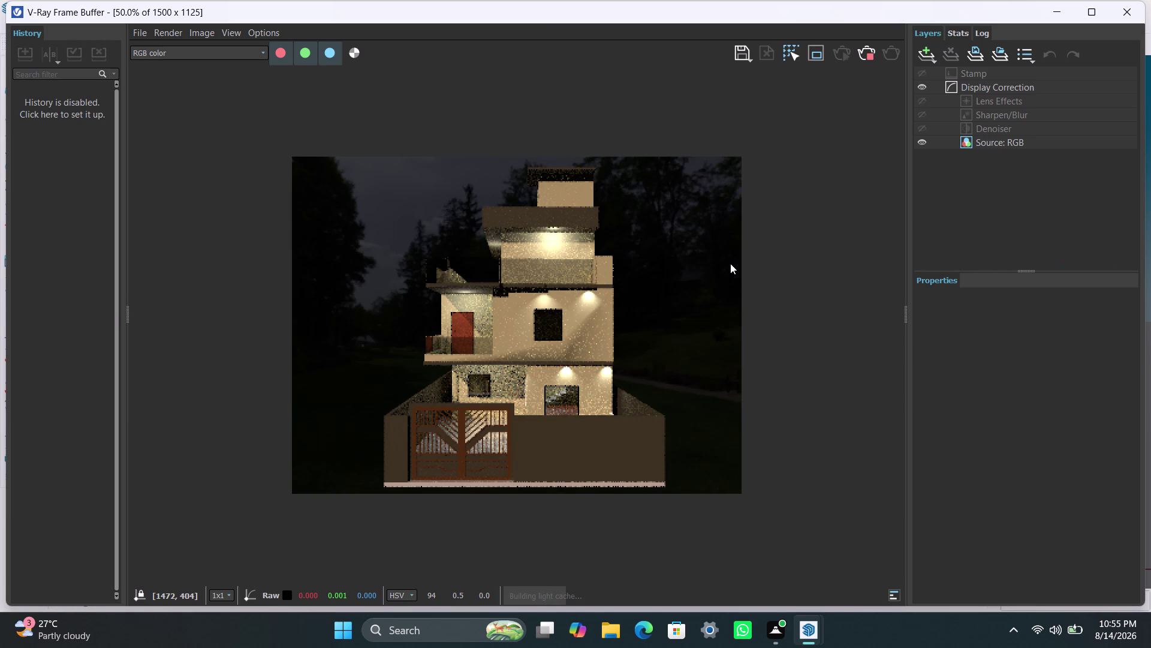
Zoom and pan across the progressing night render to inspect the facade and window.
scroll(up, 3)
middle_drag(677, 363, 686, 378)
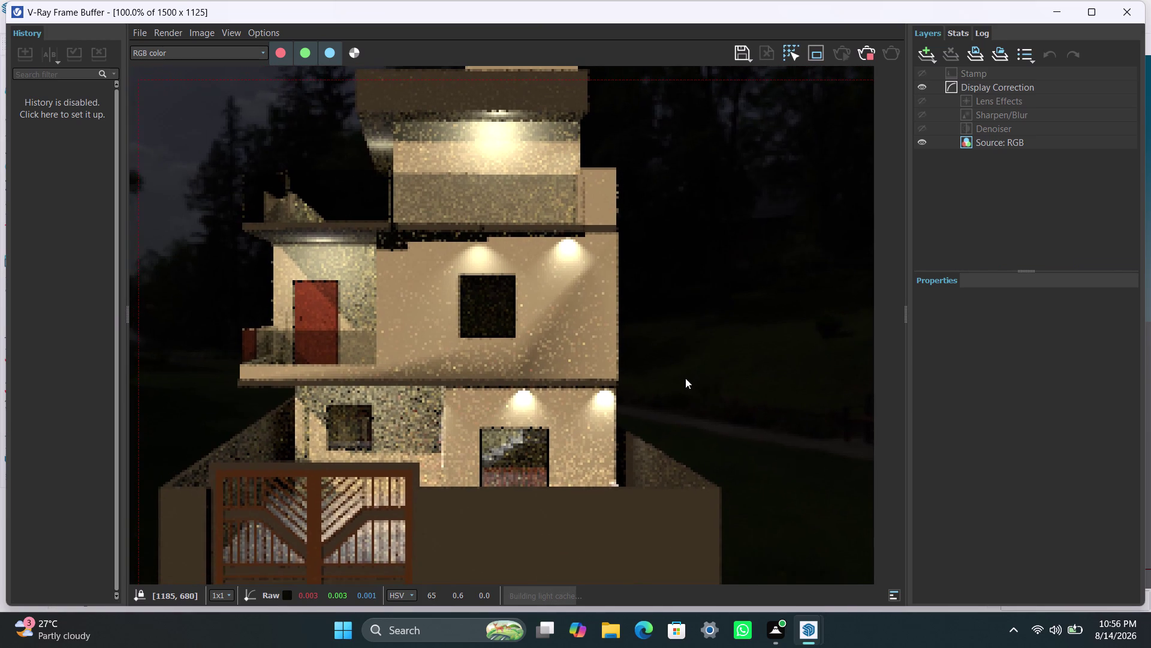
scroll(down, 3)
scroll(down, 3)
scroll(up, 3)
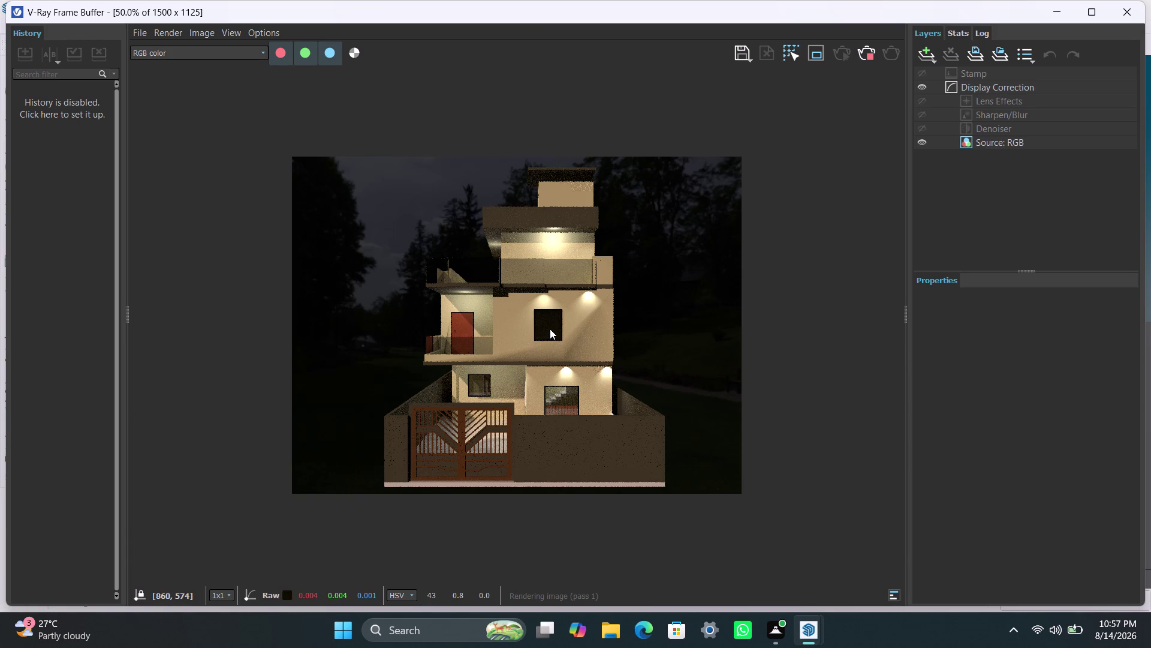
scroll(up, 3)
scroll(up, 3)
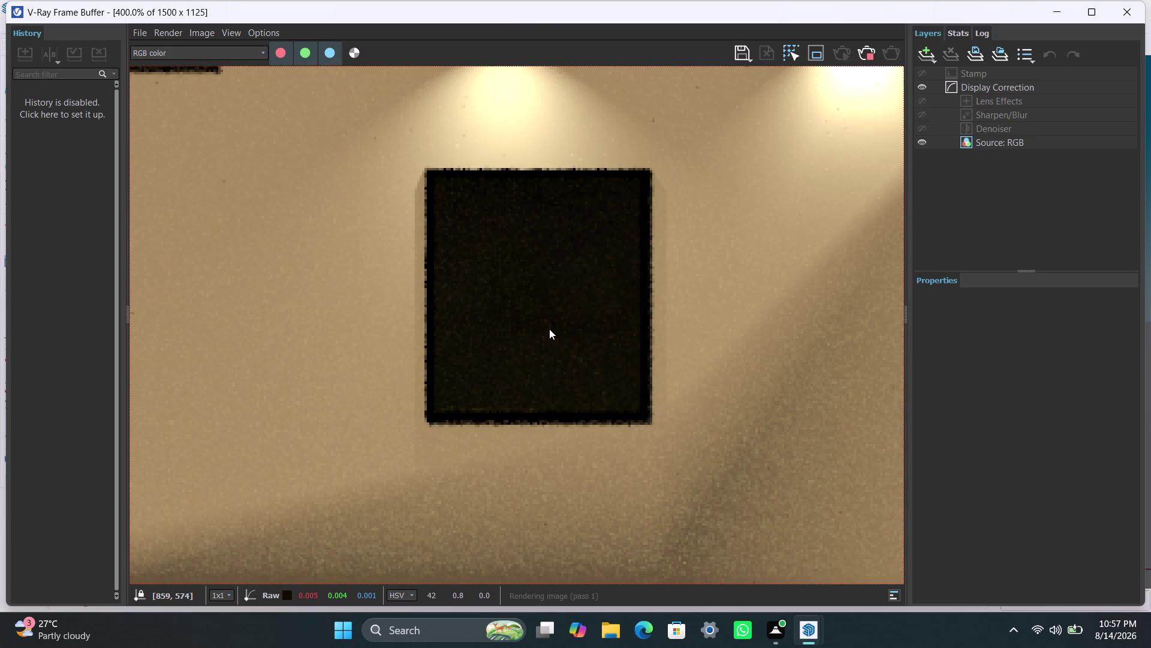
scroll(down, 3)
scroll(down, 3)
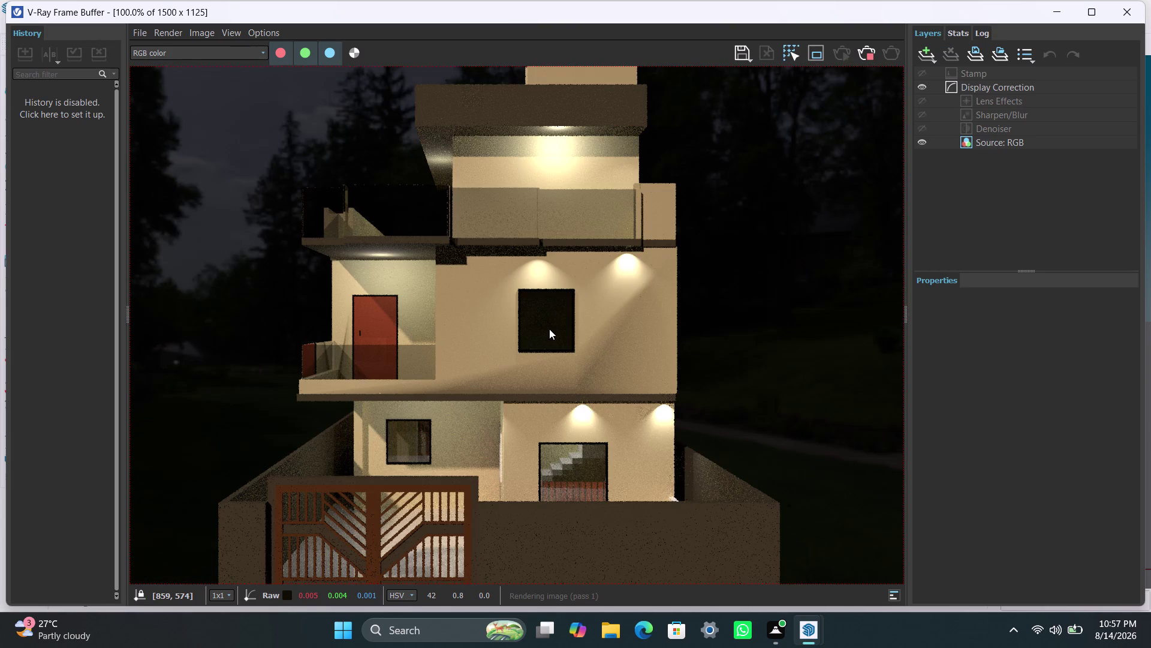
scroll(down, 3)
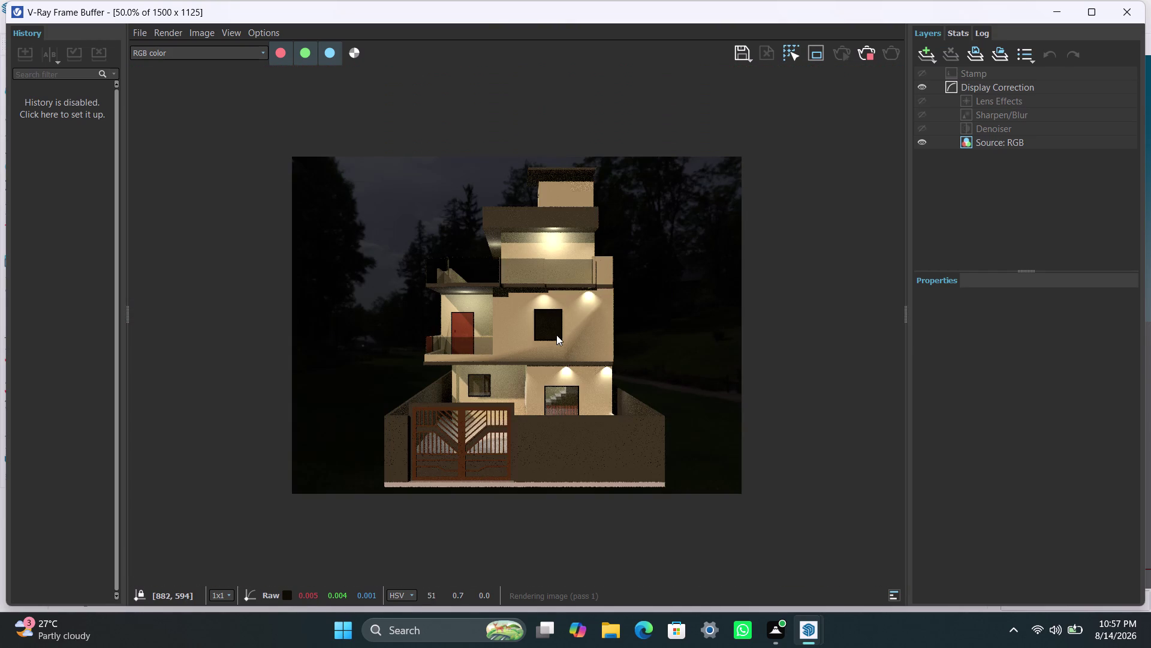
scroll(up, 3)
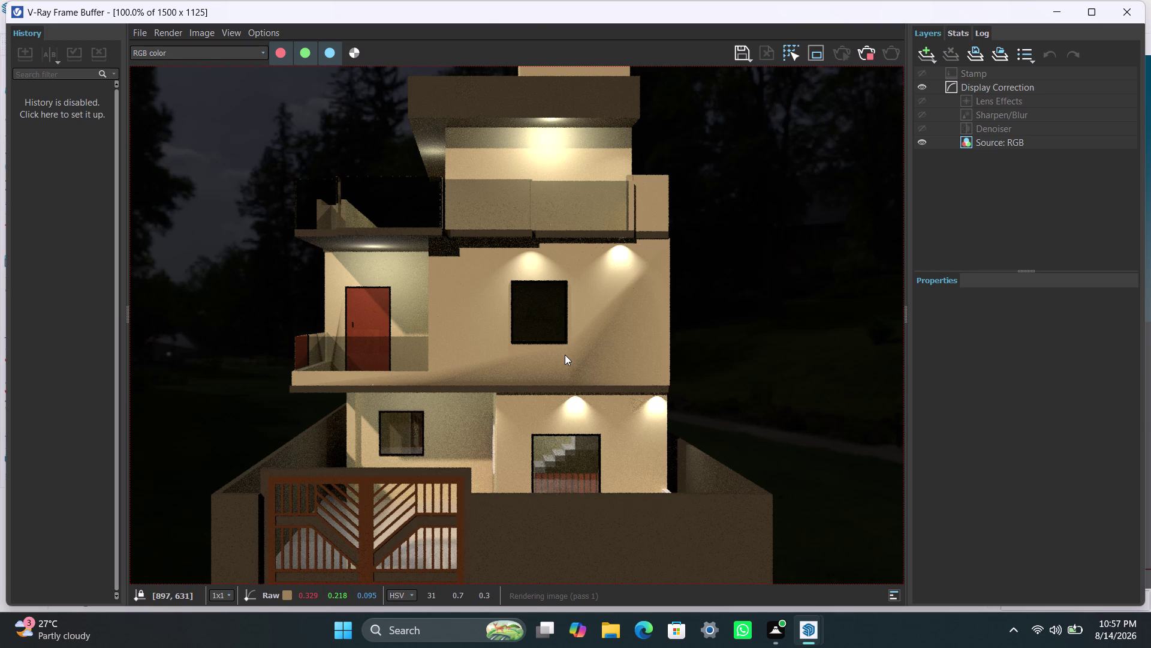
scroll(down, 3)
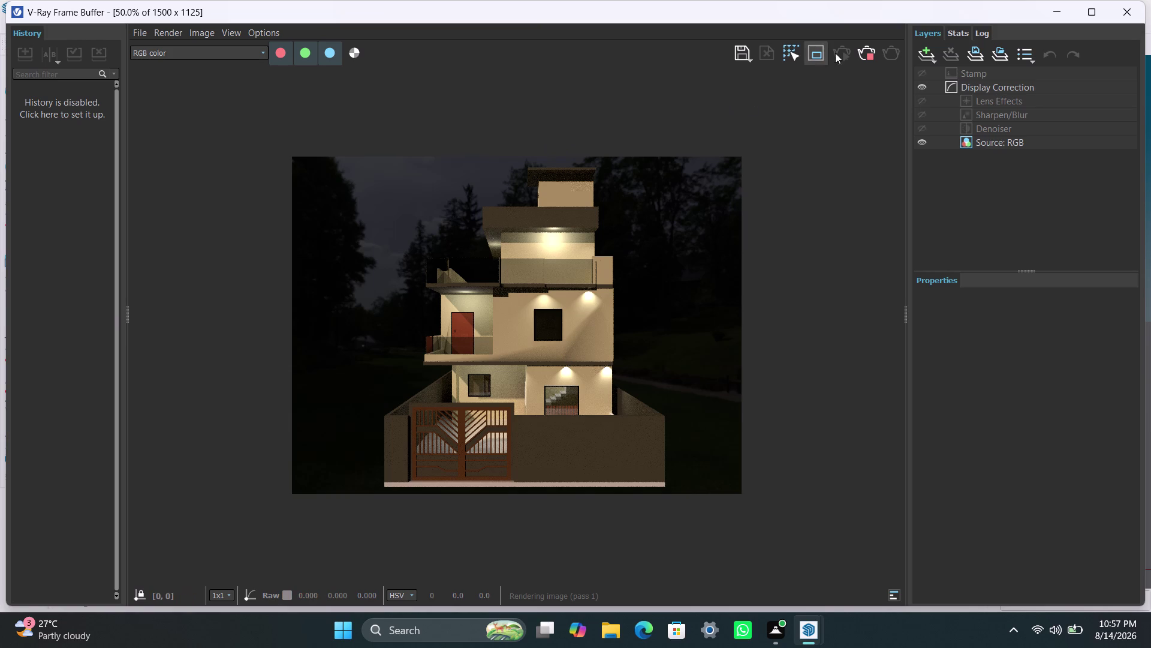
Abort the restarted render from the Render menu and stop it.
click(885, 55)
click(173, 35)
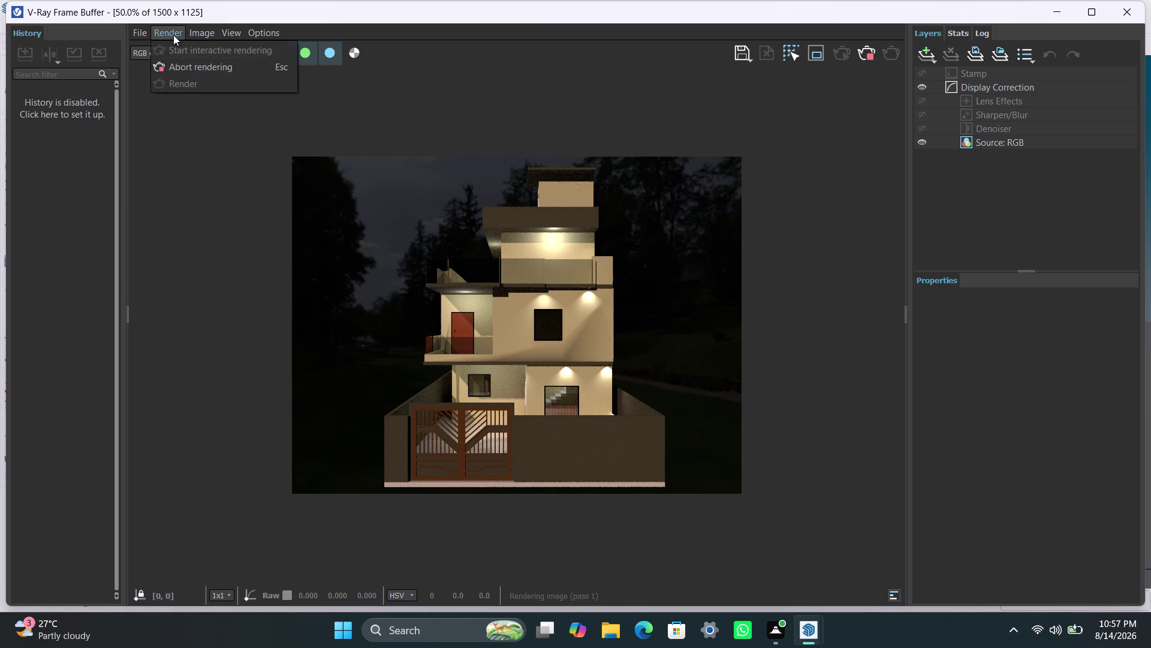
click(193, 77)
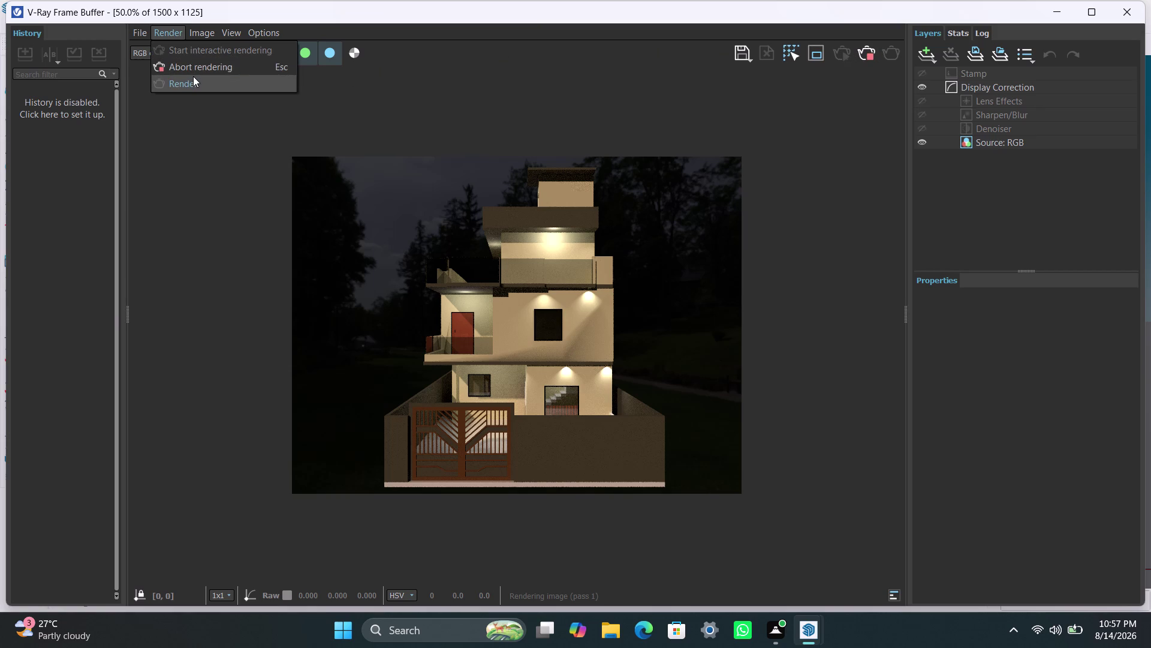
click(249, 67)
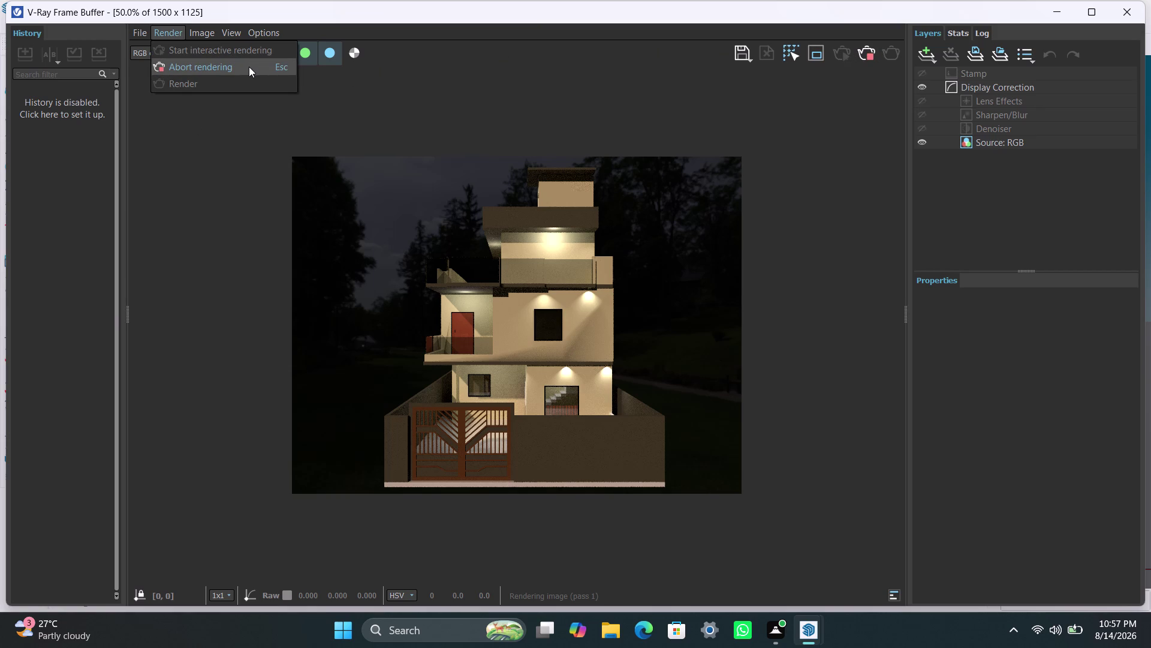
click(177, 37)
click(189, 79)
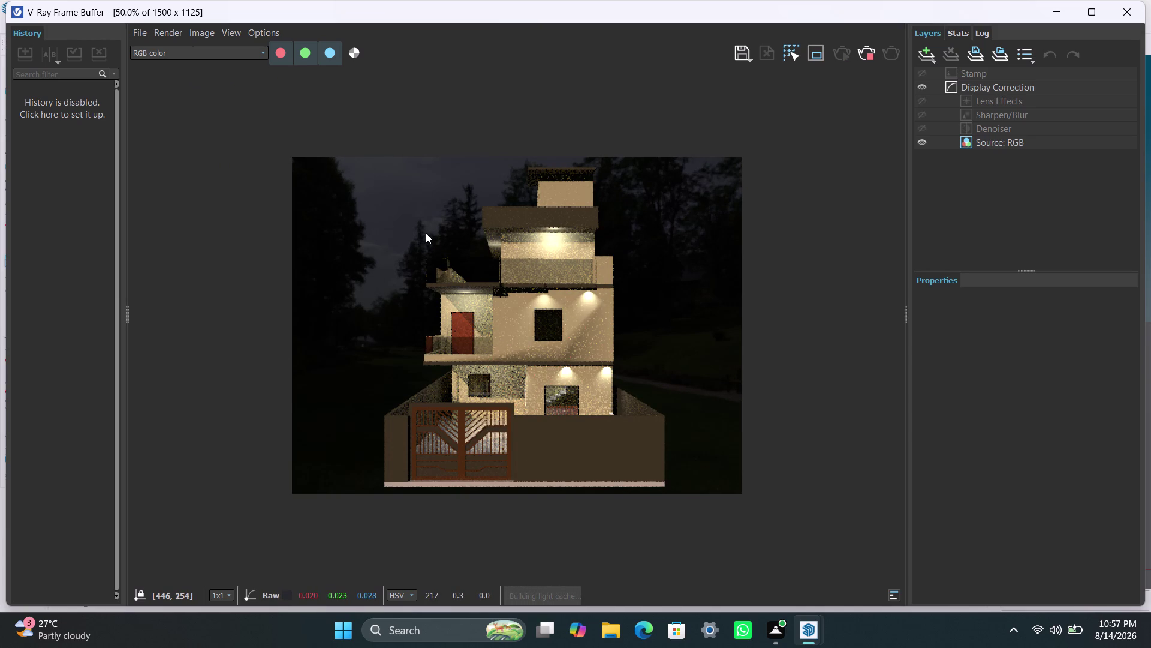
click(864, 59)
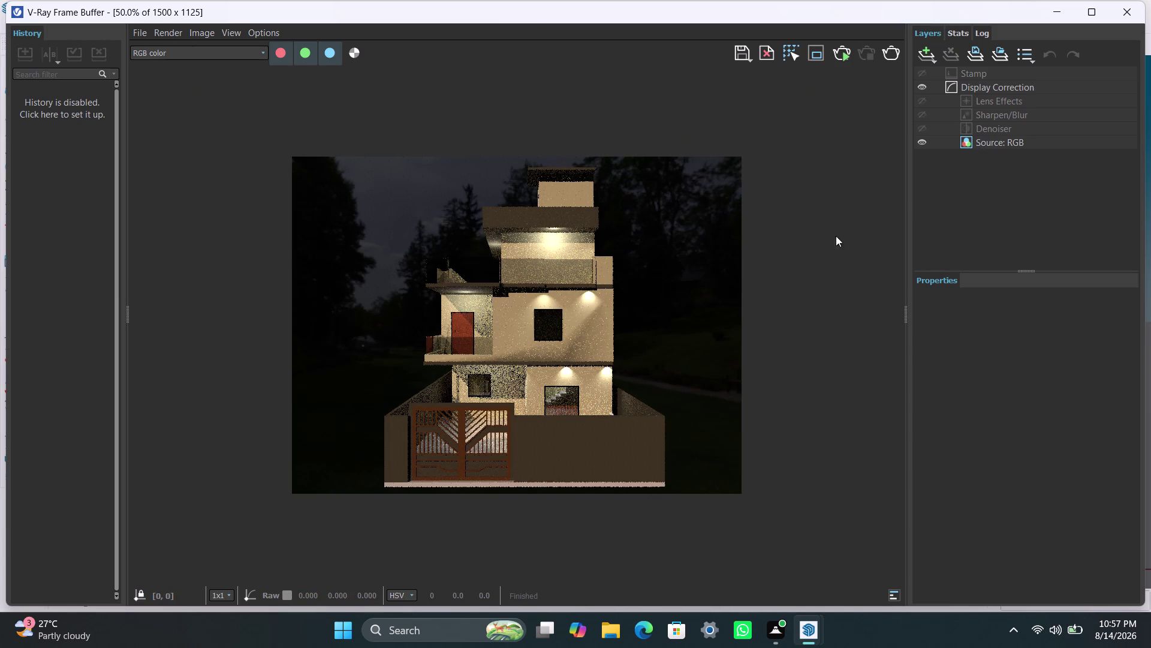
Return to the Asset Editor's light list via the taskbar and minimise the Frame Buffer.
click(816, 624)
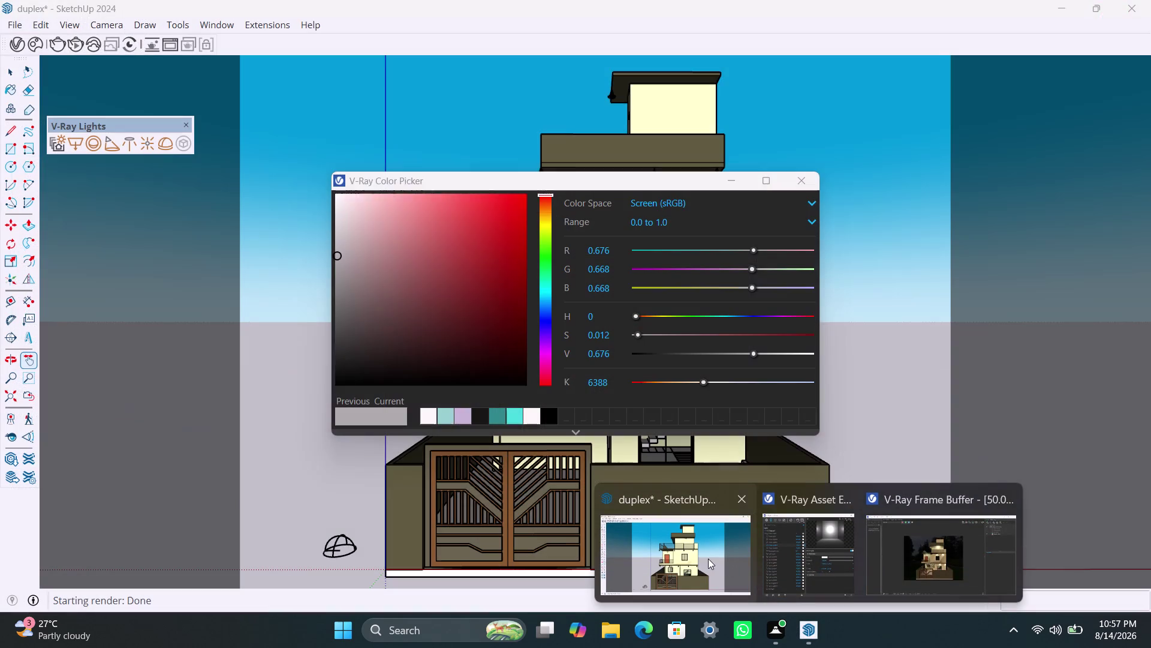
click(690, 562)
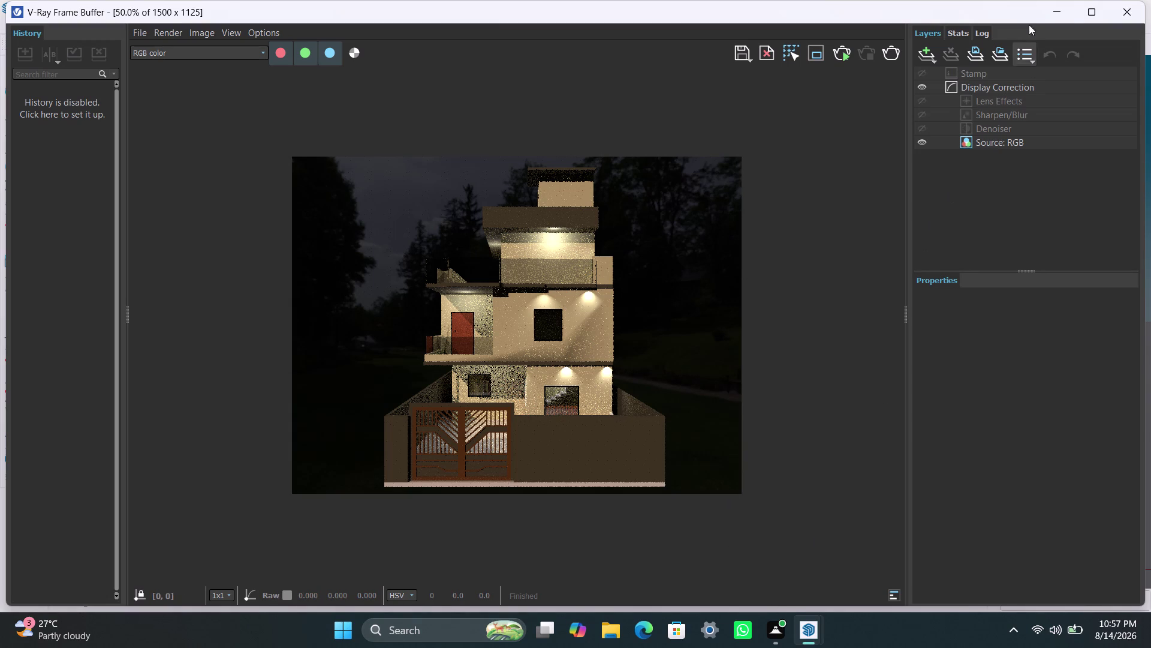
click(1053, 19)
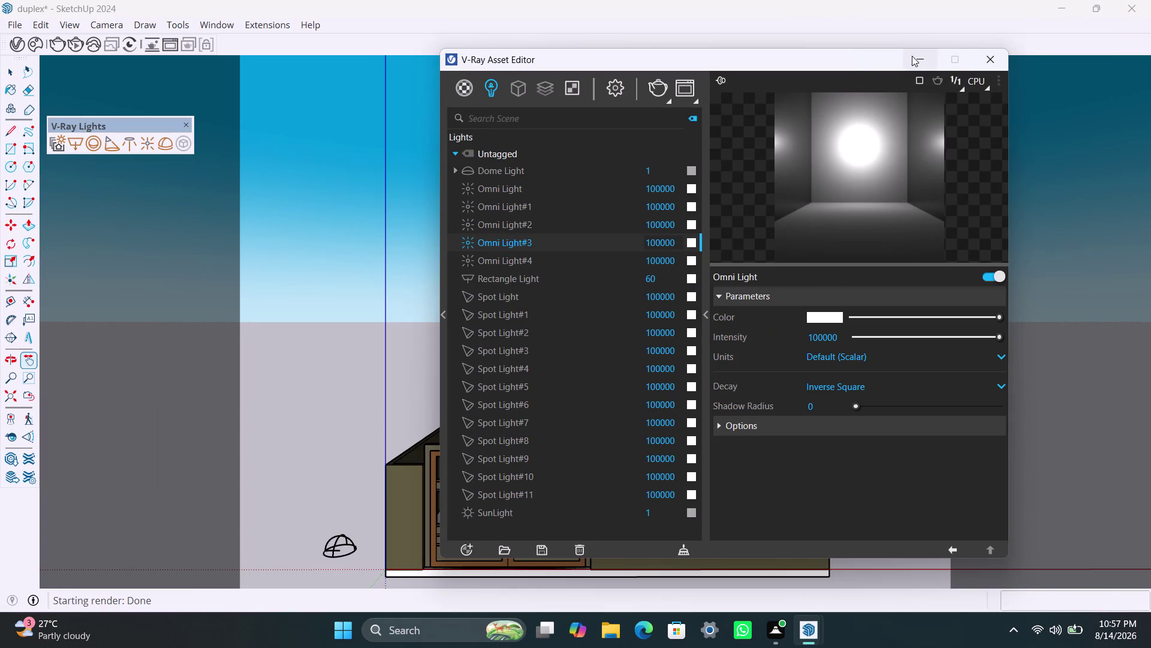
Put away the V-Ray asset editor and centre the duplex model in view.
click(912, 56)
scroll(up, 3)
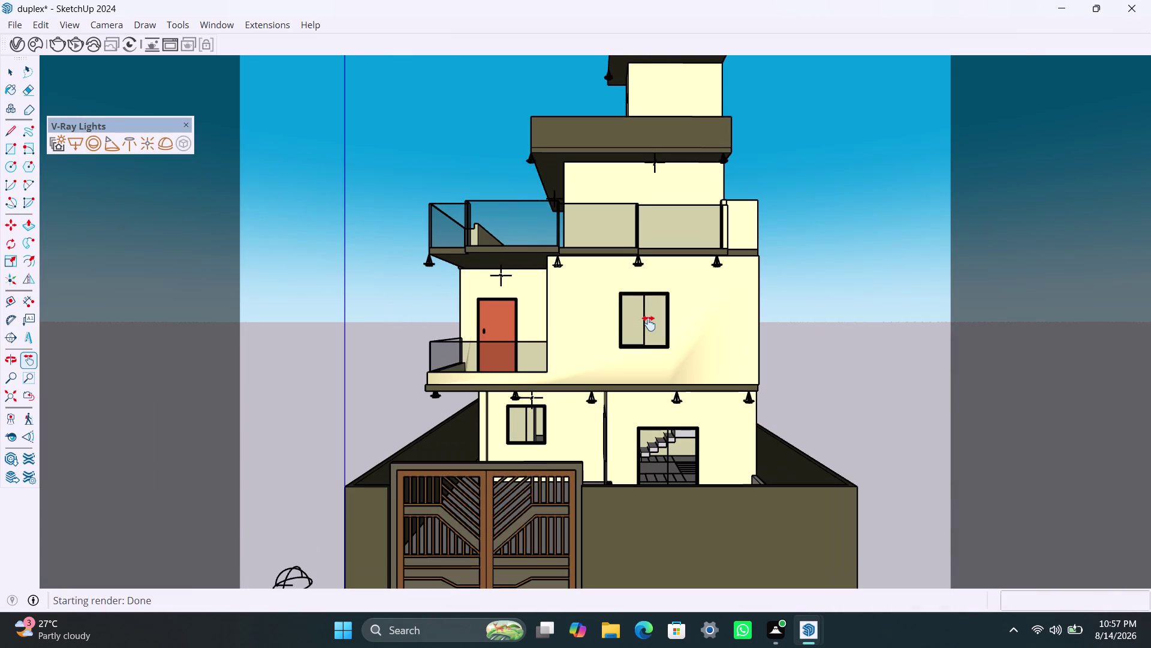
scroll(down, 3)
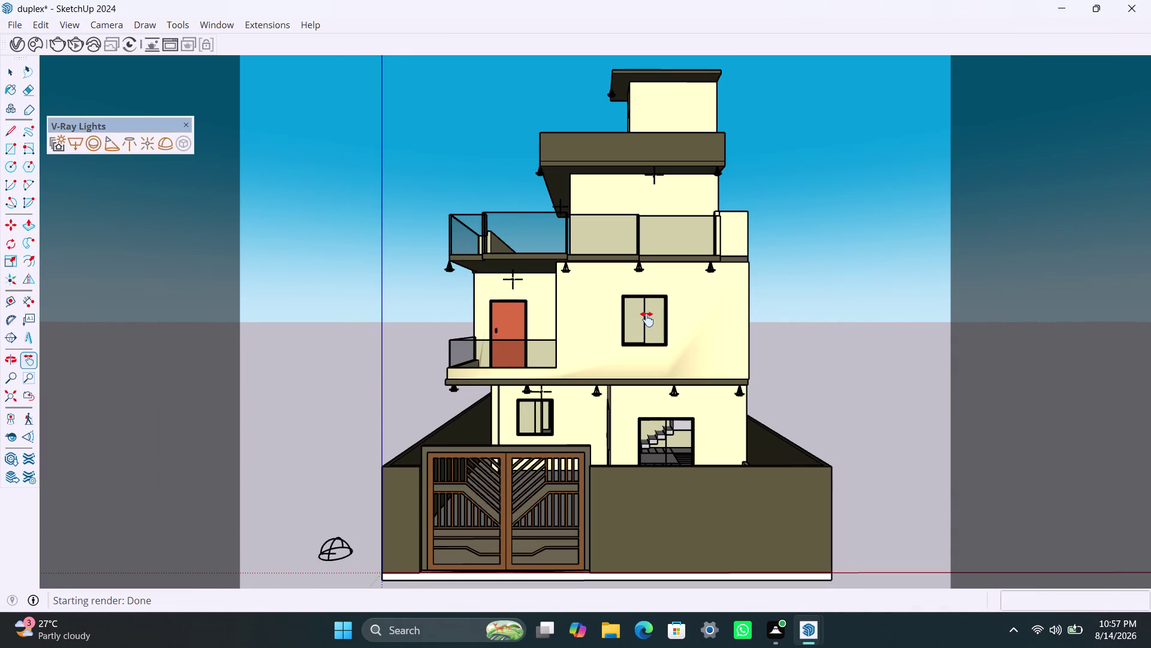
scroll(up, 3)
scroll(up, 3)
middle_drag(650, 323, 649, 300)
middle_drag(650, 312, 587, 265)
scroll(up, 3)
middle_drag(617, 305, 617, 303)
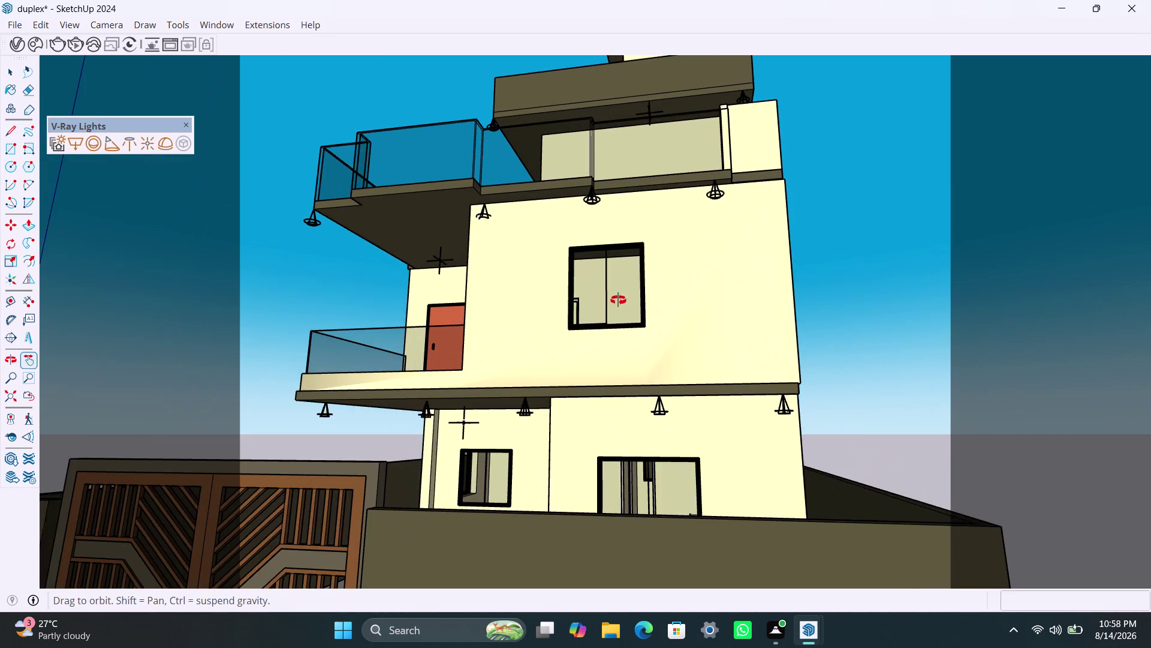
Orbit and zoom in to face the middle-floor front window.
middle_drag(617, 303, 566, 336)
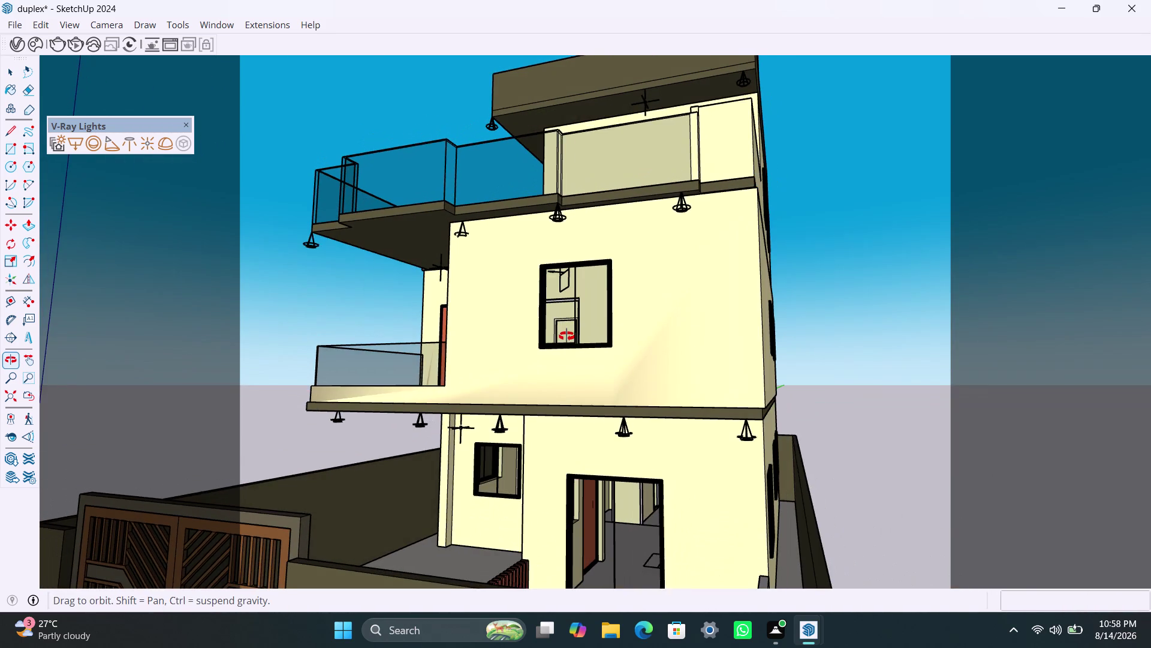
middle_drag(566, 336, 637, 328)
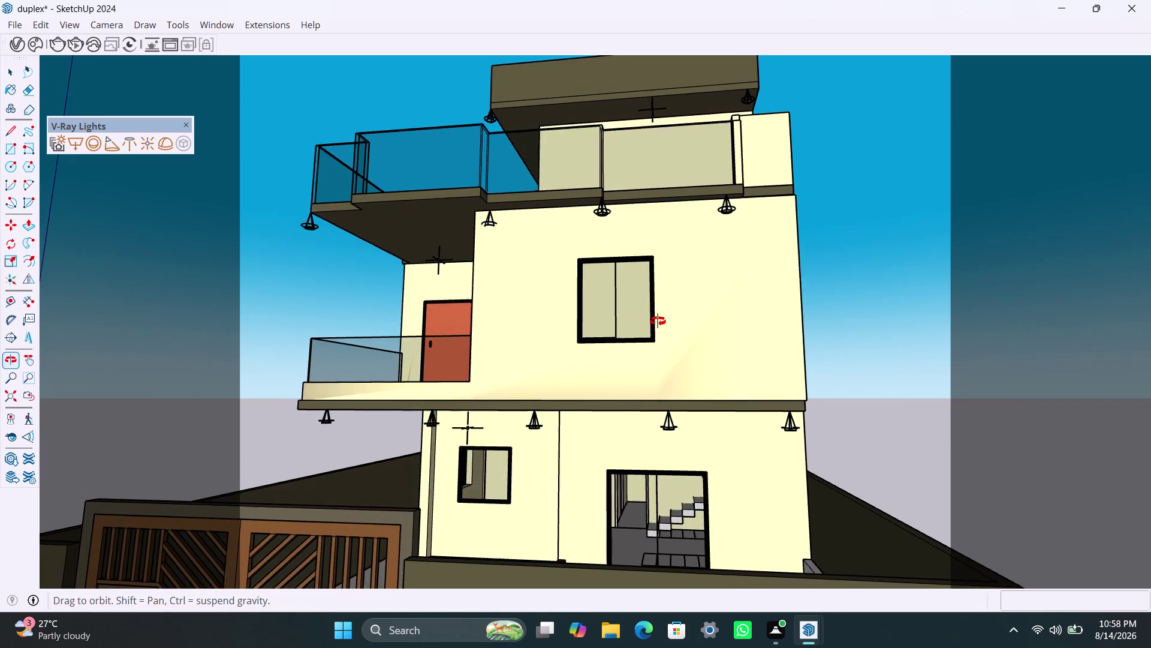
middle_drag(637, 327, 685, 321)
scroll(up, 3)
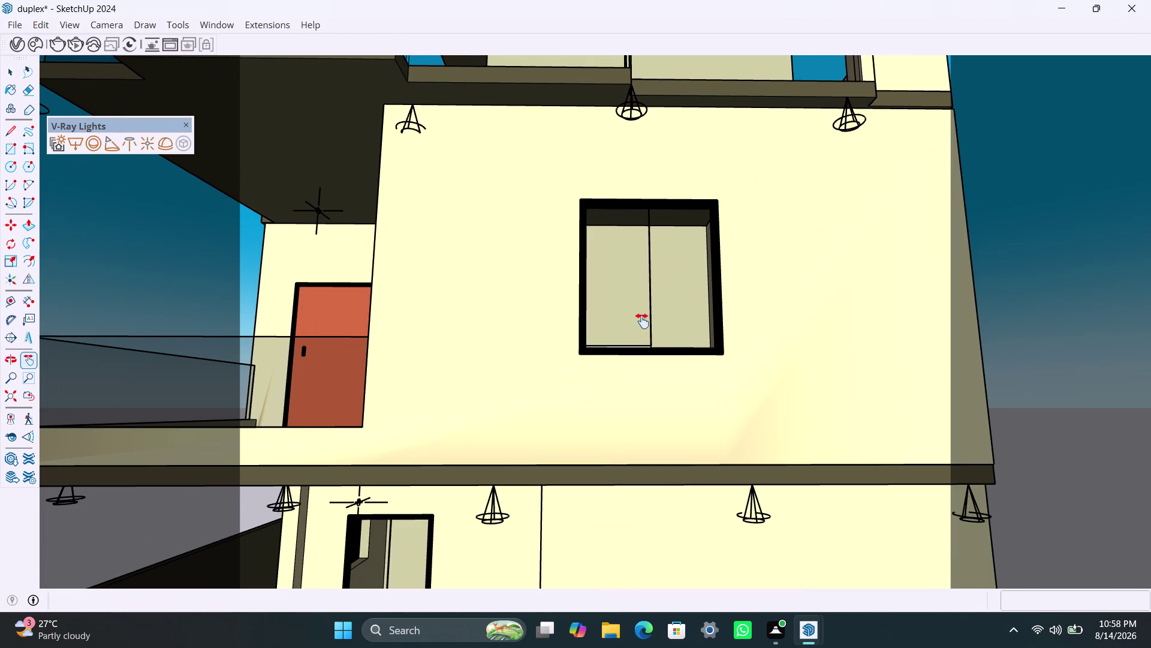
scroll(up, 3)
Inside the window group, move the left glass pane out beside the window.
click(632, 338)
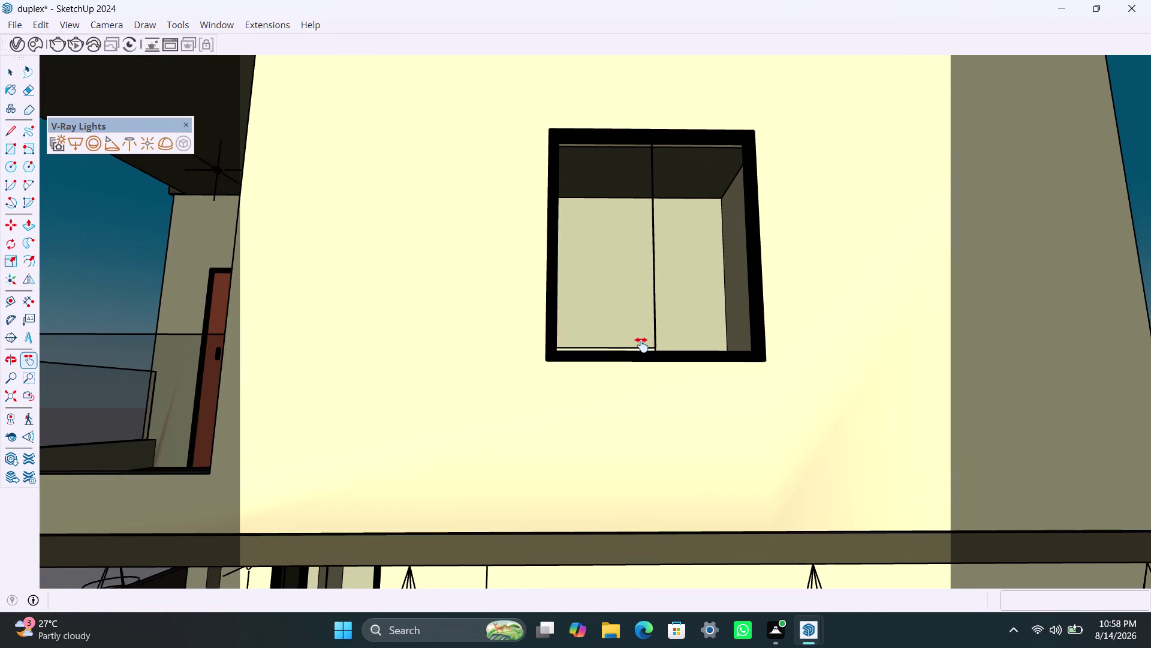
key(space)
click(627, 344)
double_click(628, 344)
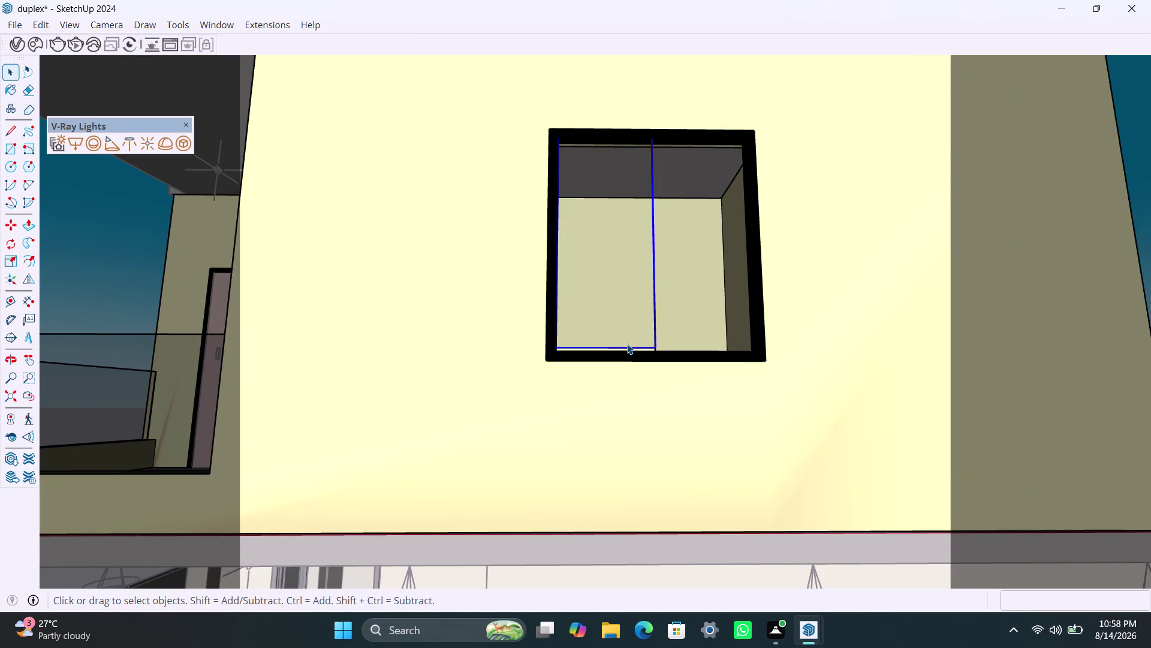
key(m)
click(627, 344)
click(449, 354)
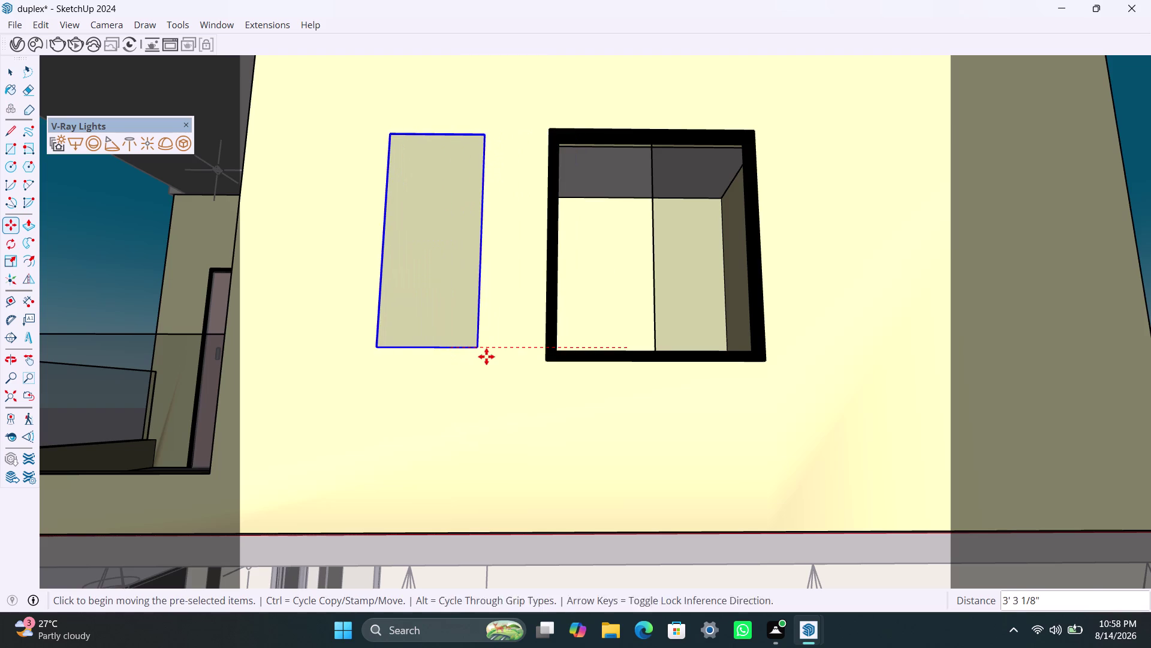
Place a V-Ray Omni Light inside the room behind the open window.
scroll(down, 3)
middle_drag(553, 327, 520, 400)
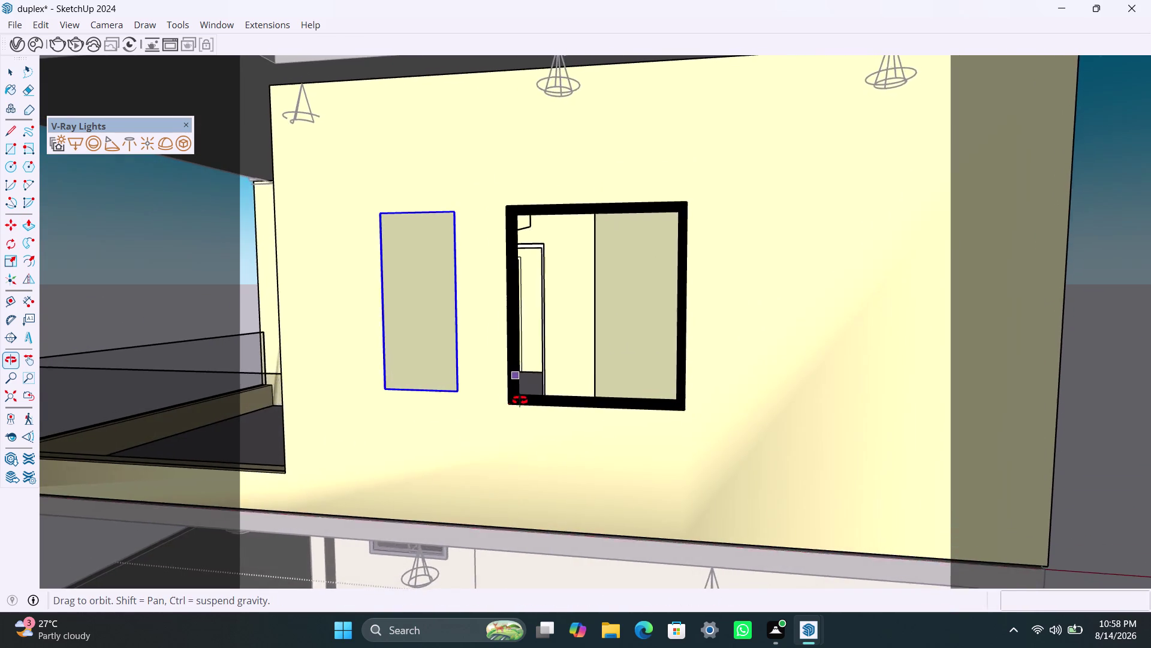
middle_drag(520, 400, 542, 399)
click(152, 145)
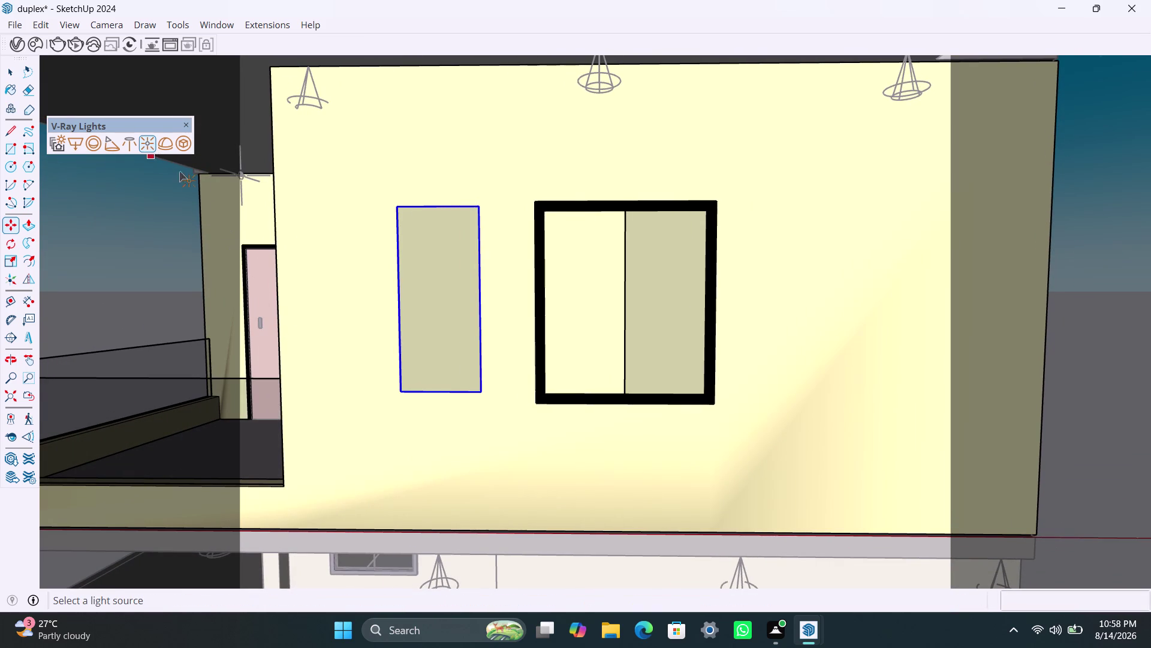
scroll(up, 3)
scroll(up, 3)
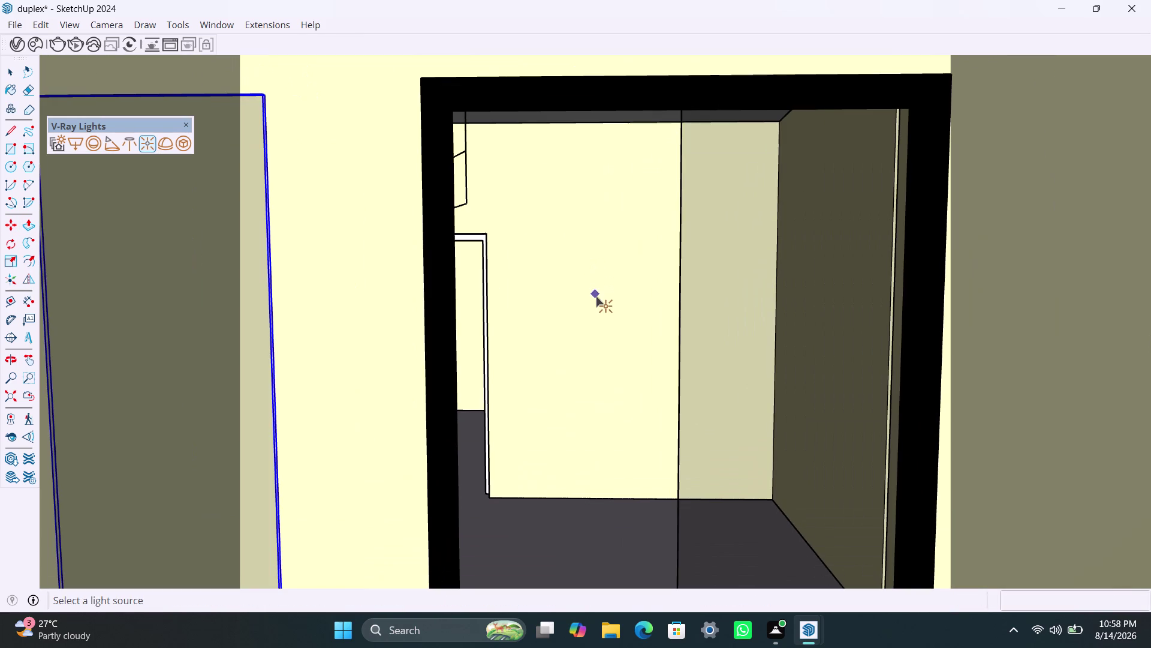
click(603, 324)
Move the new omni light lower within the window opening.
scroll(down, 3)
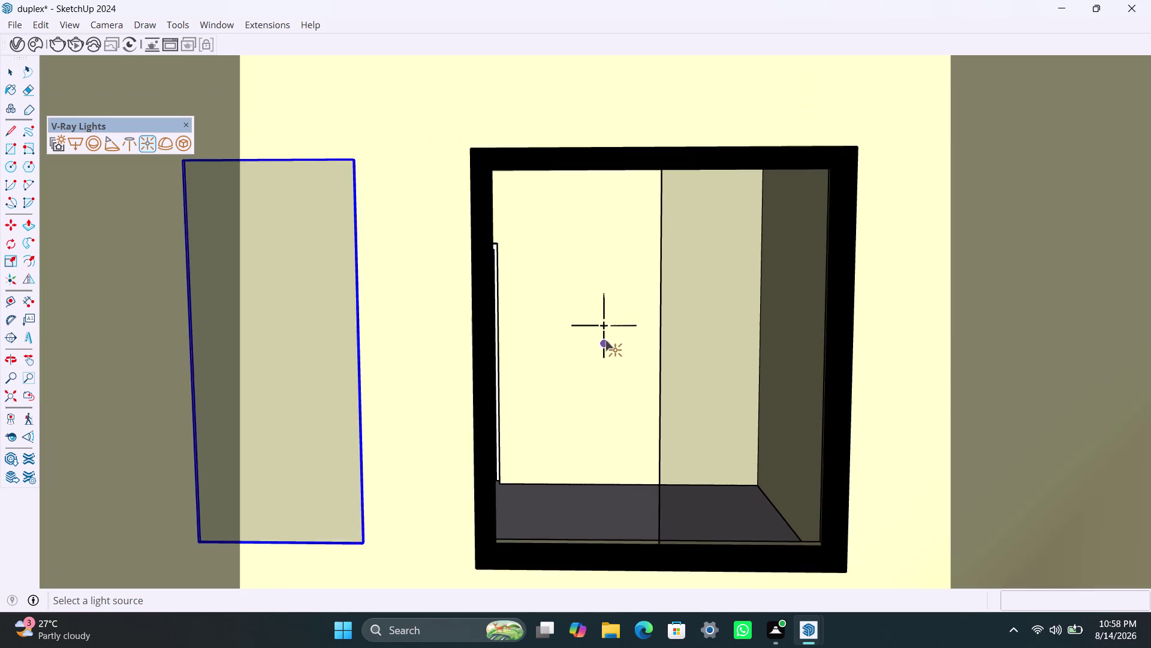
scroll(down, 3)
middle_drag(601, 368, 589, 382)
key(space)
click(592, 339)
key(m)
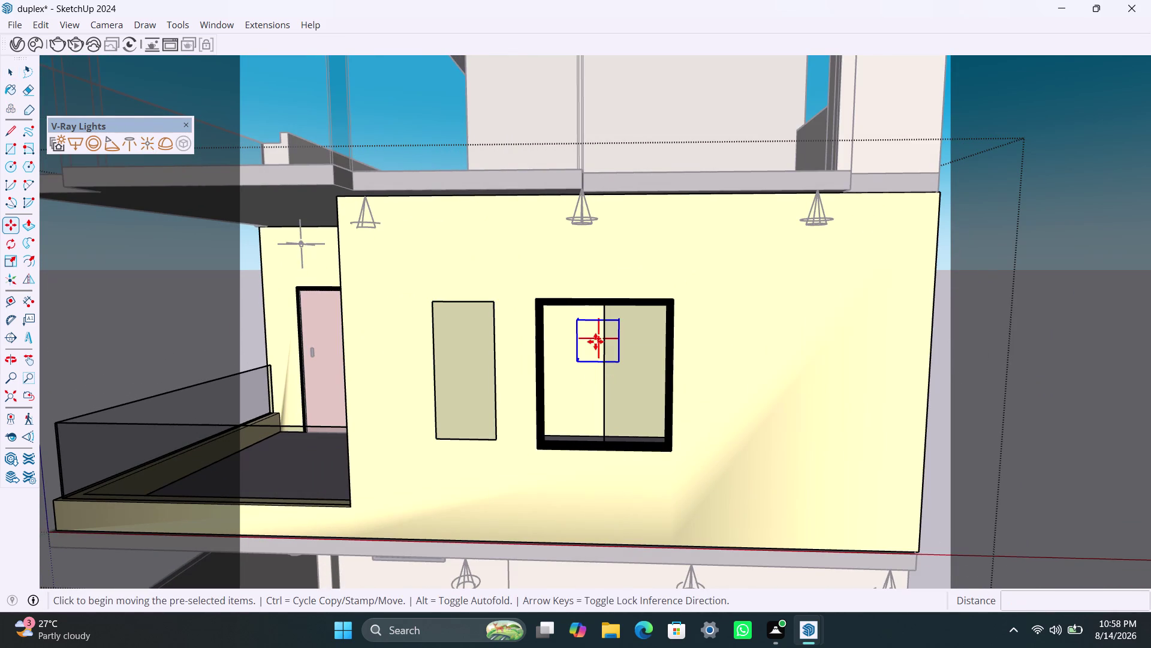
click(595, 341)
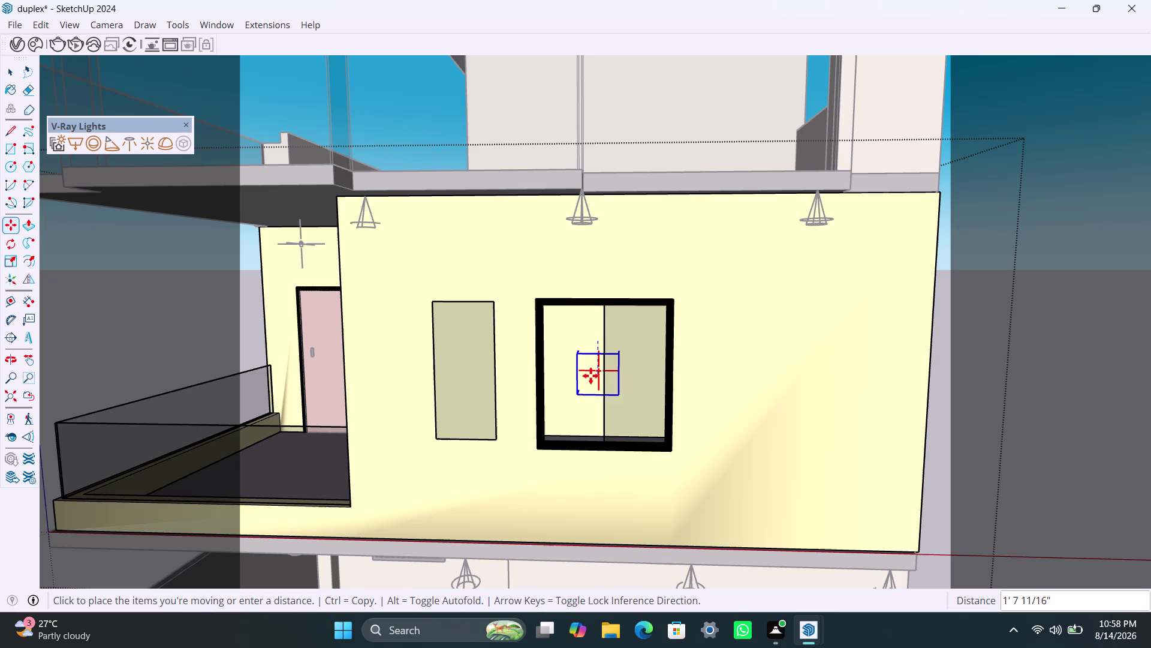
click(591, 375)
key(space)
click(425, 387)
Move the displaced glass pane back into the window frame.
click(453, 400)
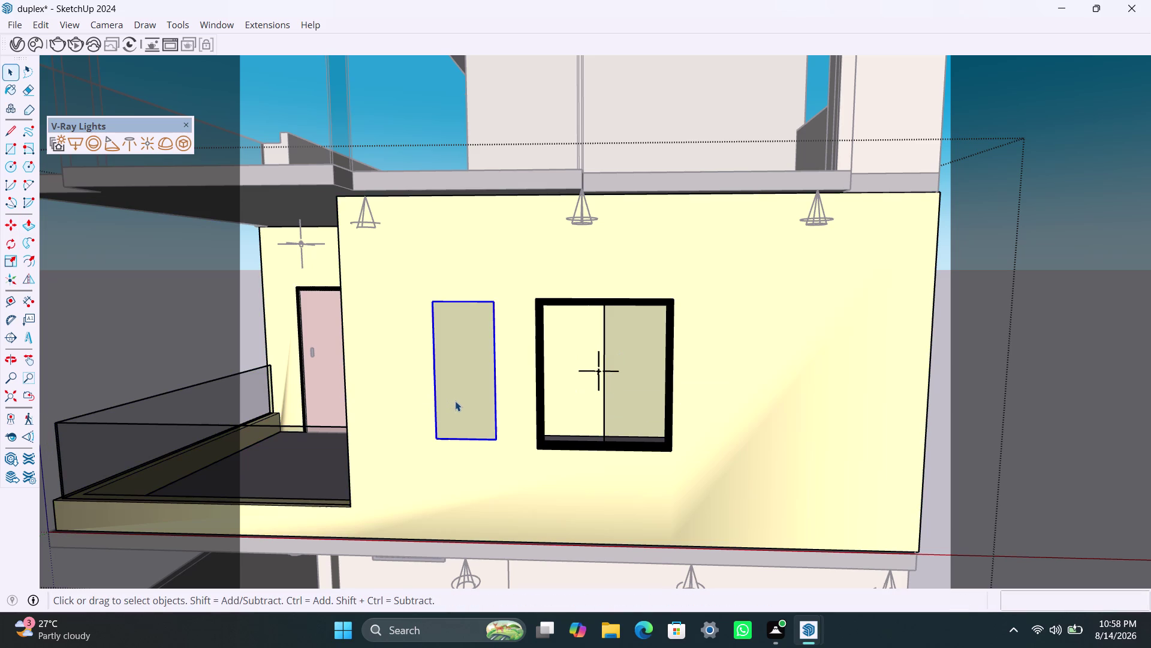
key(m)
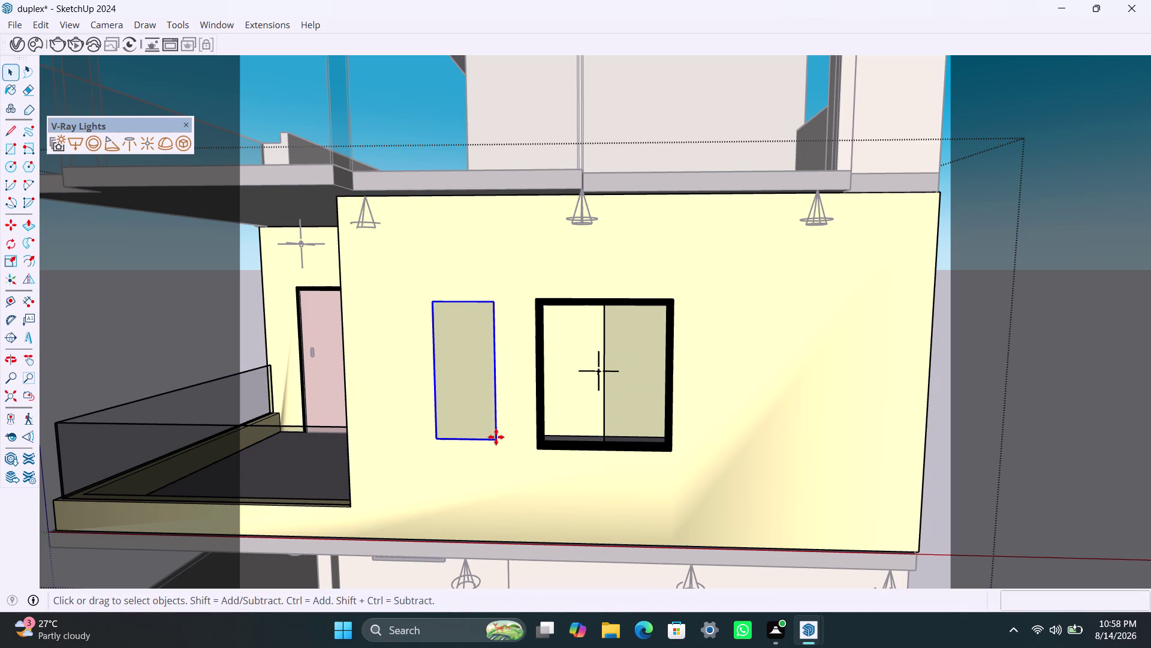
click(497, 439)
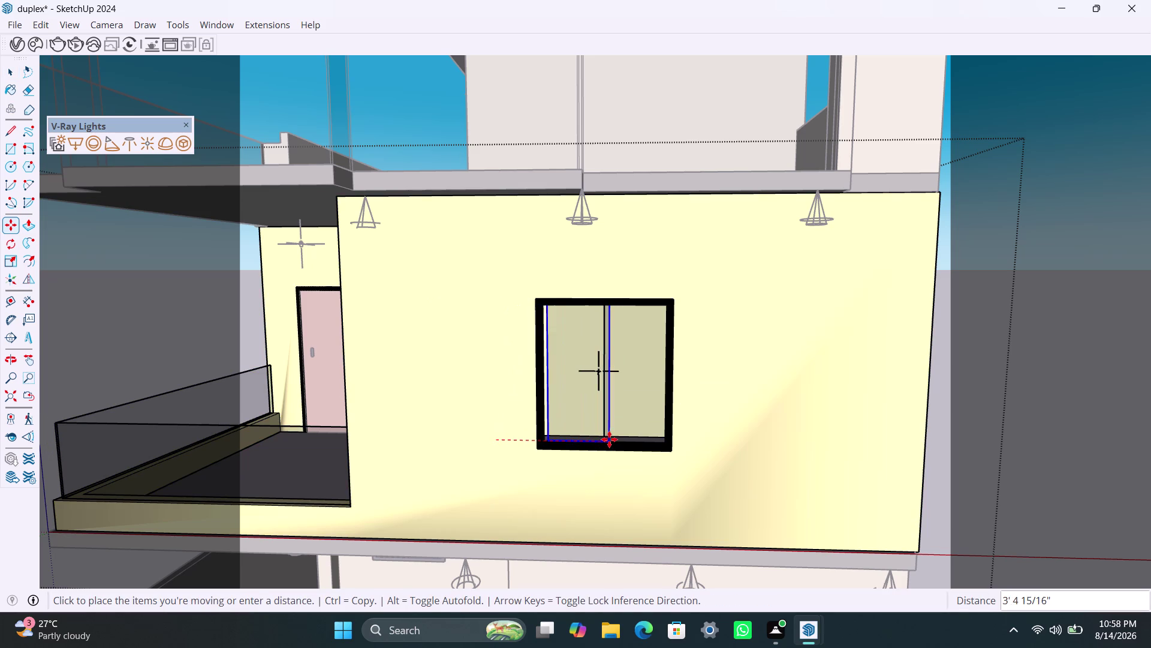
scroll(up, 3)
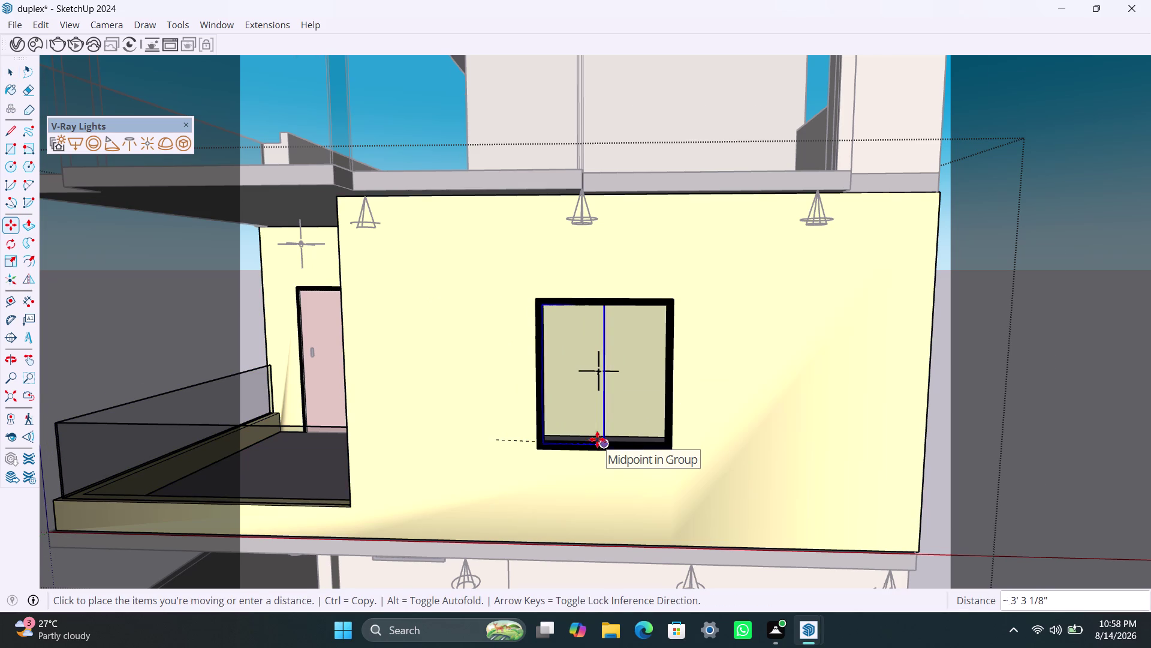
scroll(up, 3)
scroll(up, 3)
middle_drag(590, 449, 576, 521)
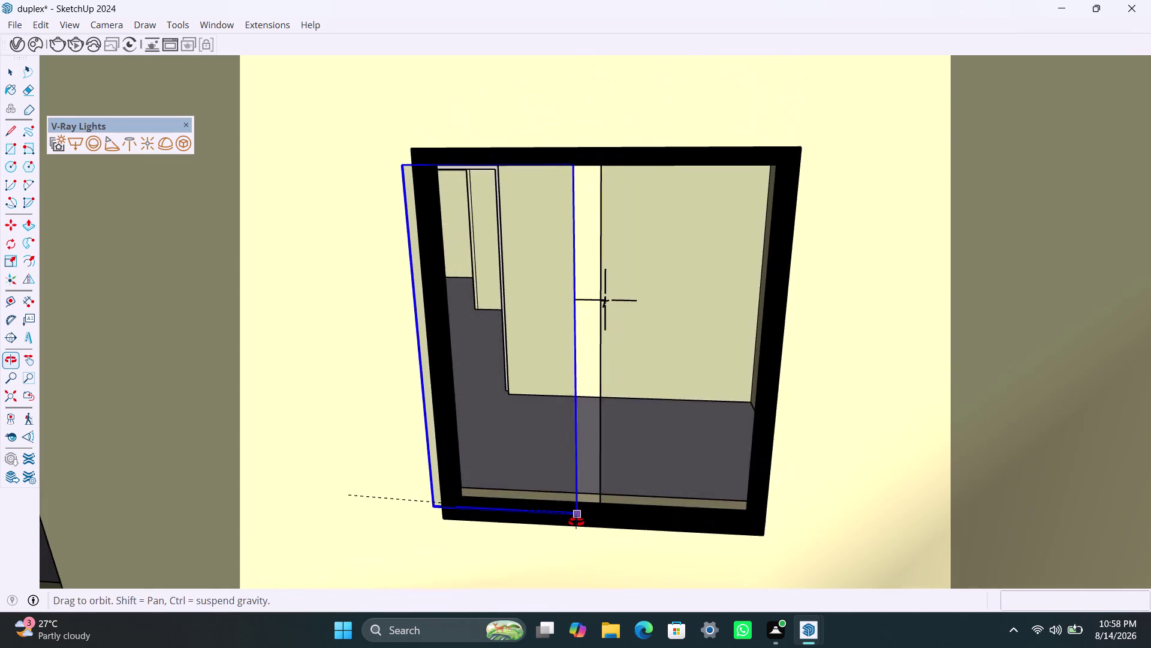
middle_drag(577, 522, 575, 531)
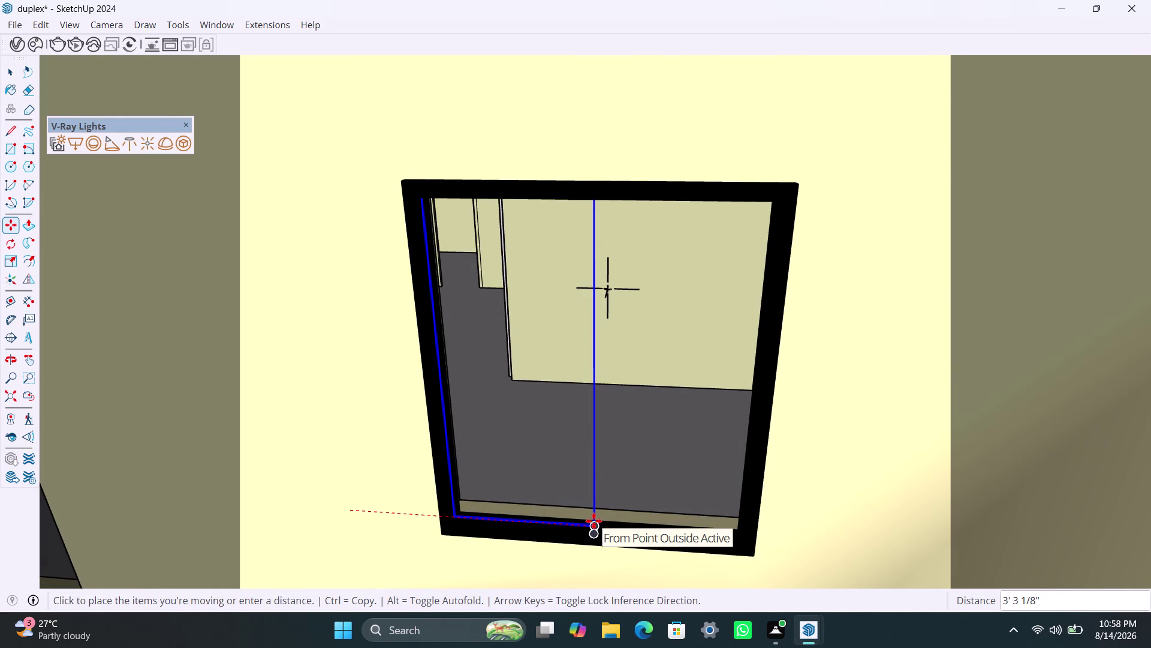
scroll(up, 3)
click(593, 521)
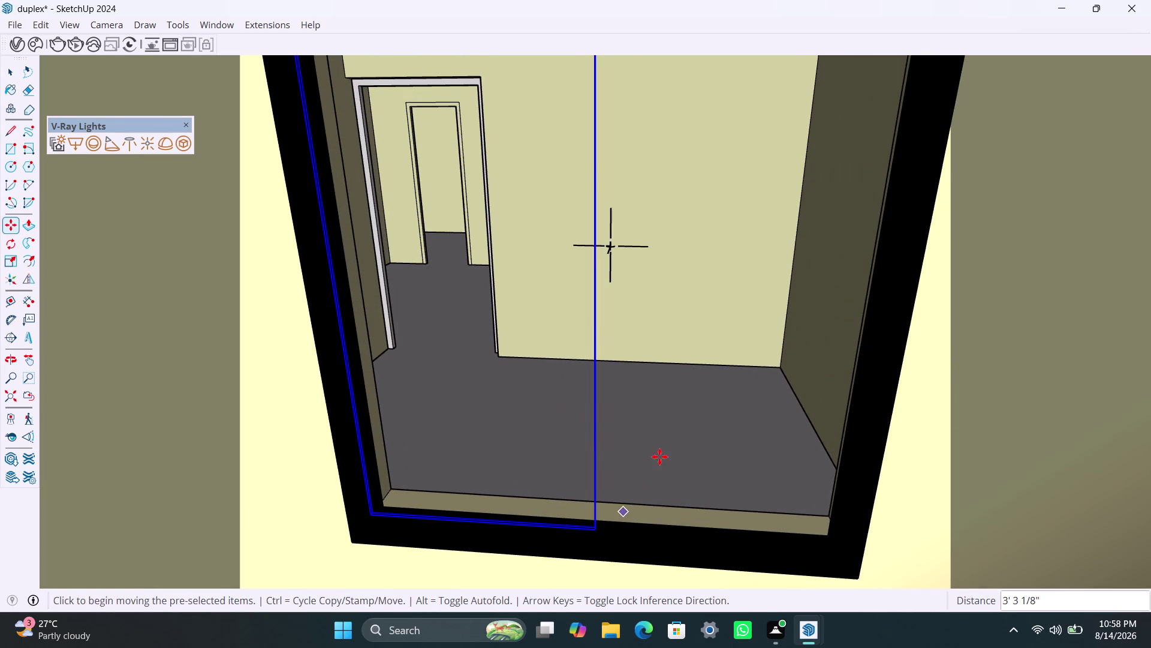
Zoom and orbit back out from the window to show the whole duplex.
key(space)
scroll(down, 3)
scroll(down, 3)
scroll(down, 3)
middle_drag(519, 465, 561, 388)
scroll(down, 3)
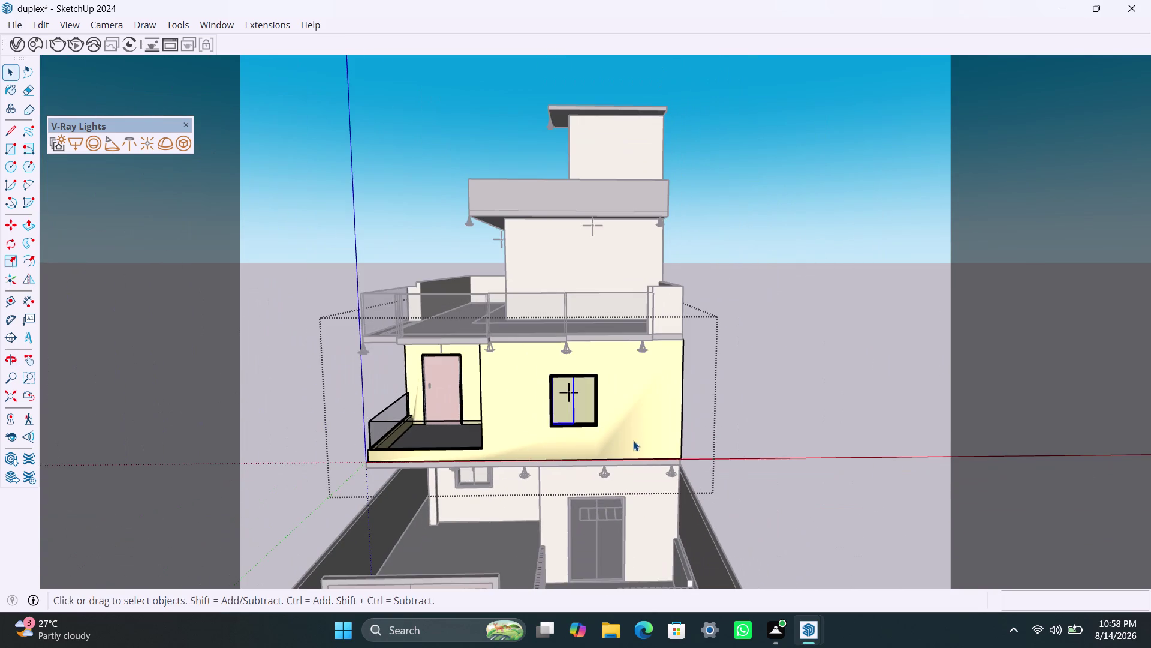
Exit the window group and switch the camera to Two-Point Perspective.
click(740, 382)
scroll(down, 3)
scroll(up, 3)
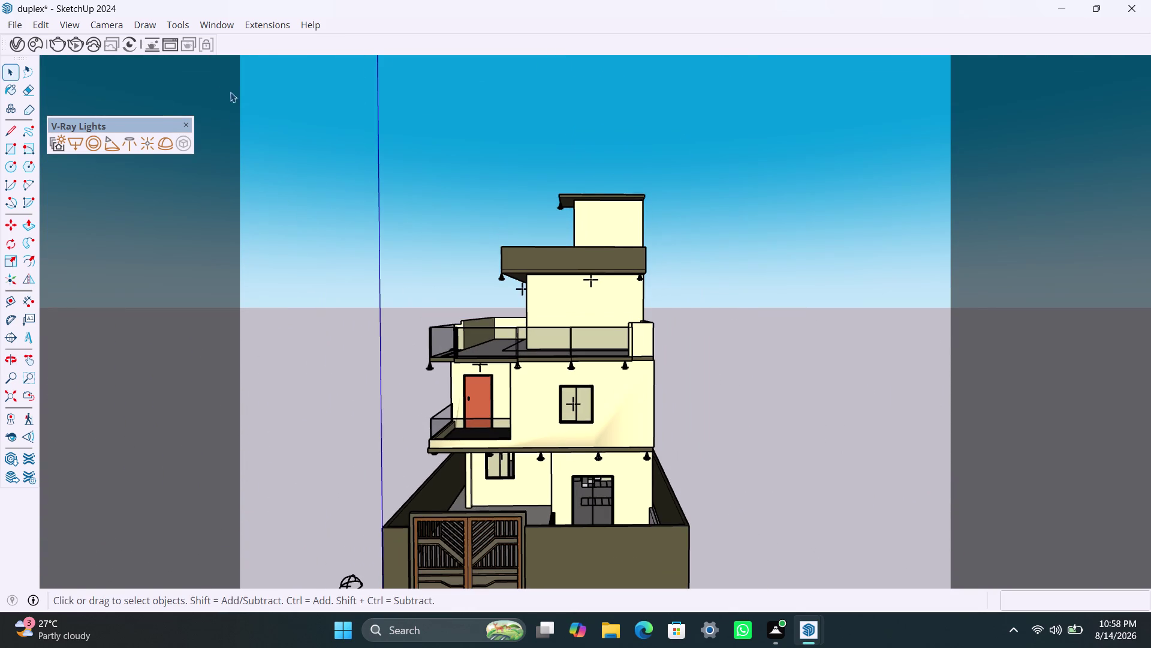
click(114, 25)
click(191, 130)
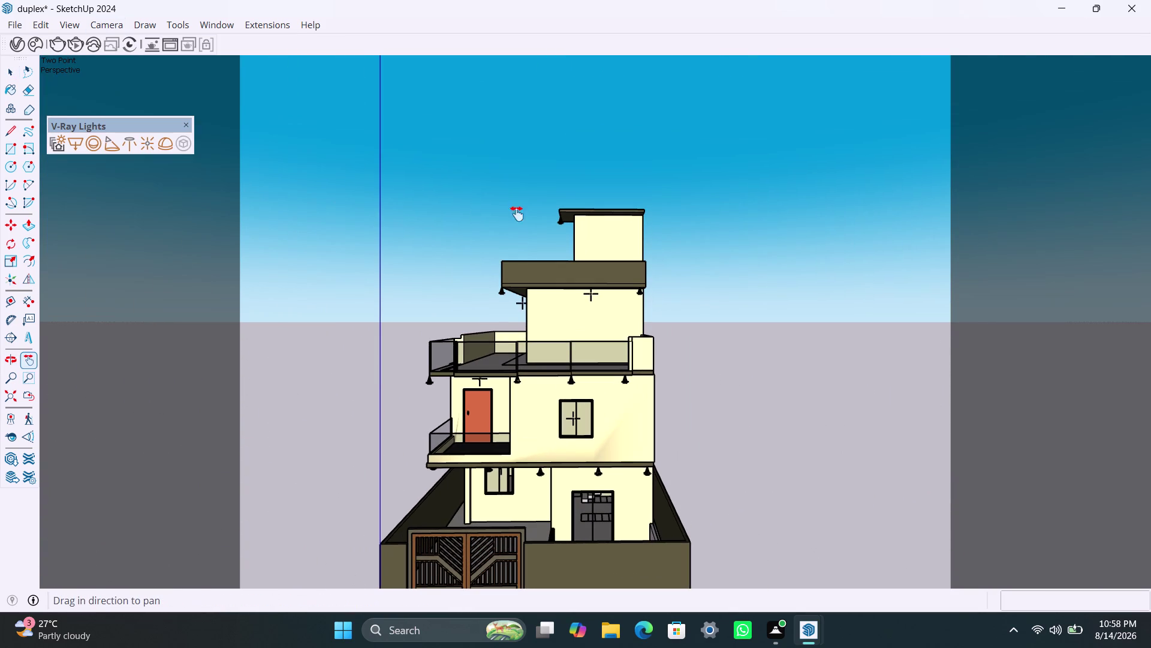
Orbit and zoom to frame the full three-storey house front.
middle_drag(531, 444, 539, 417)
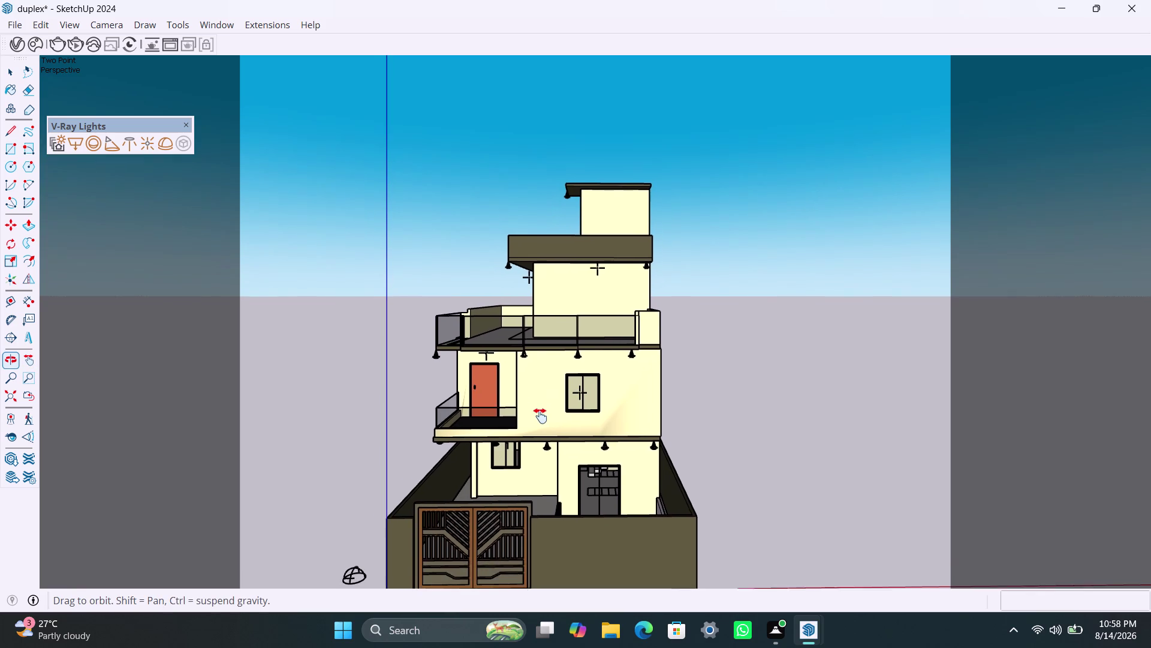
middle_drag(538, 417, 548, 398)
scroll(up, 3)
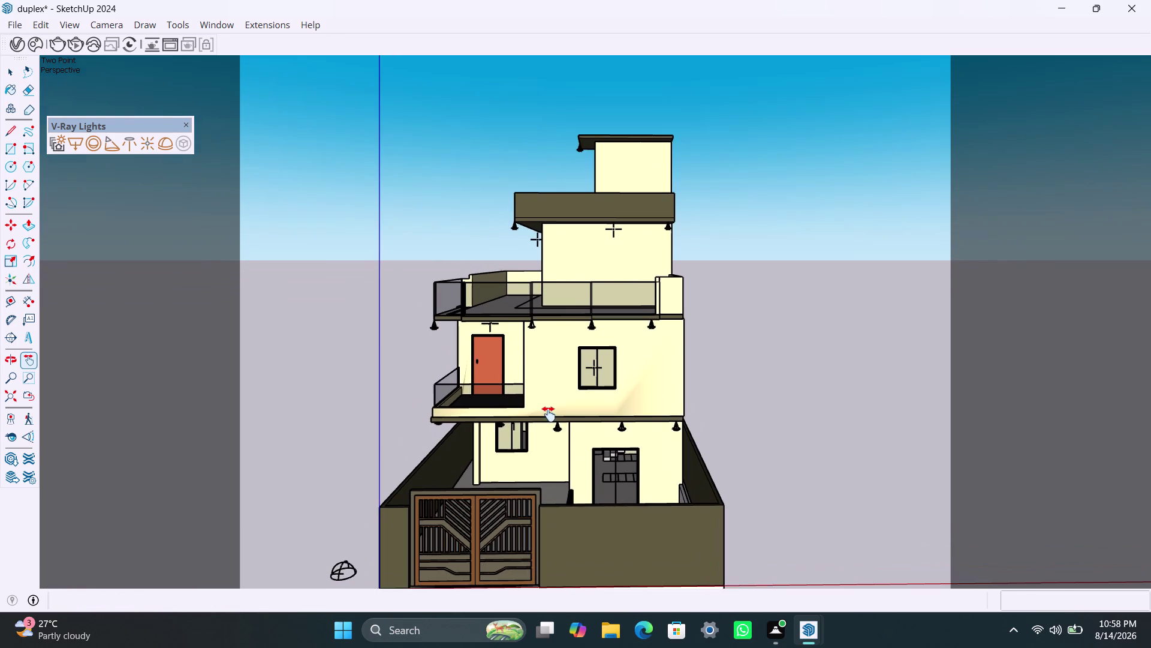
middle_drag(546, 420, 547, 401)
scroll(up, 3)
middle_drag(548, 408, 551, 399)
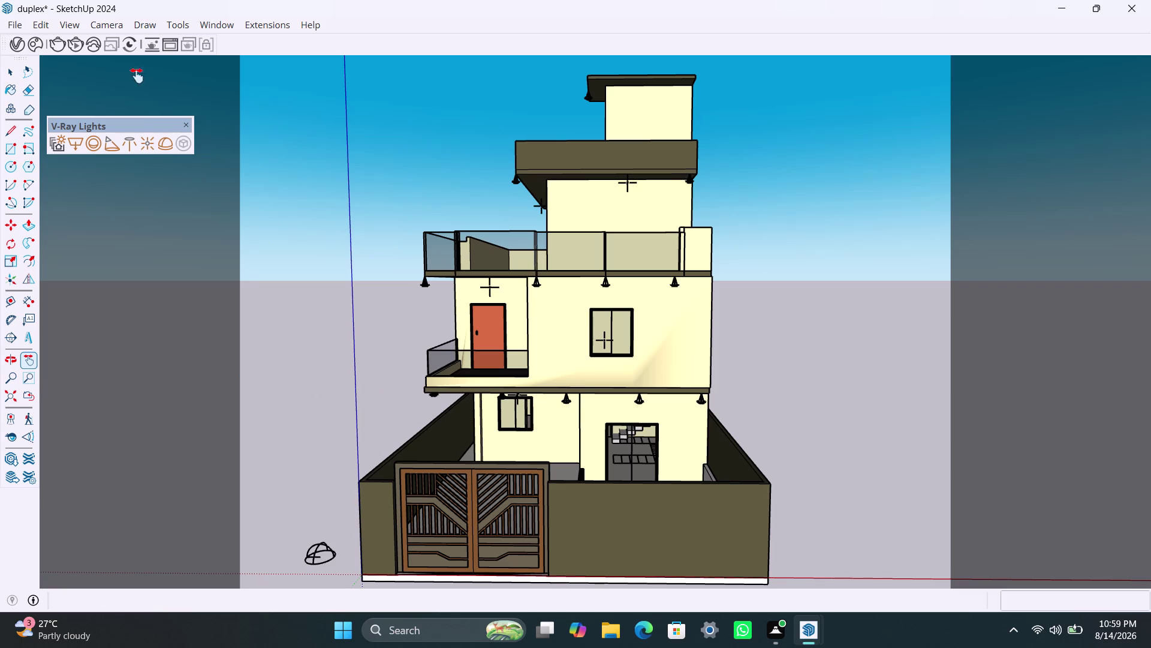
click(55, 46)
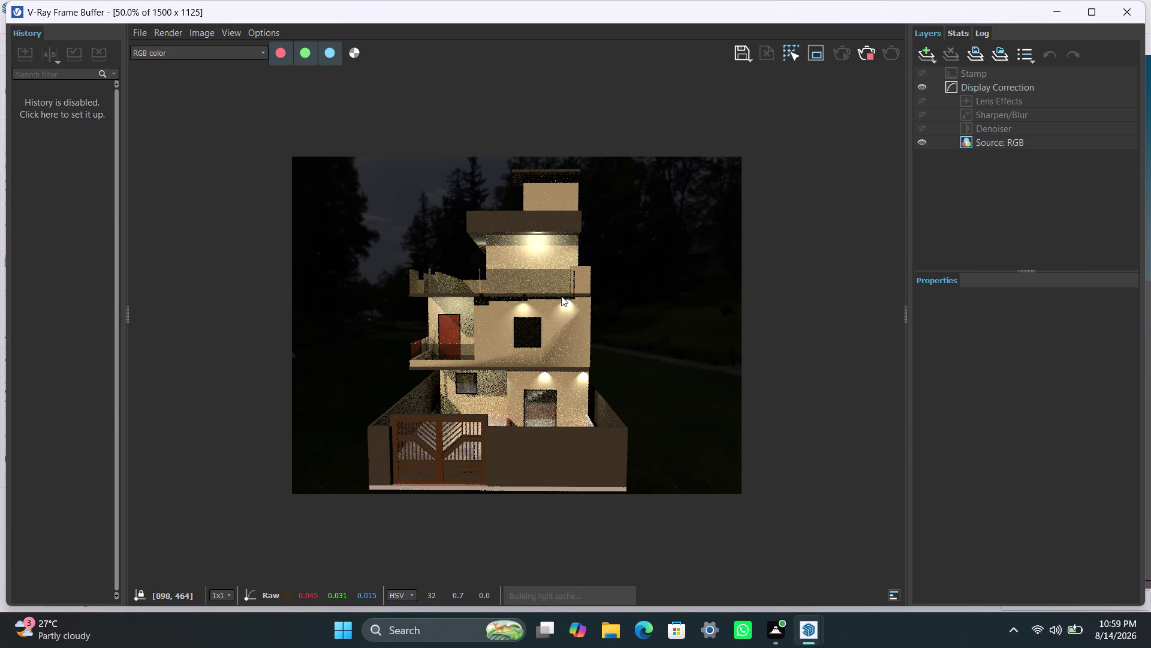
Close the finished night render and bring up the V-Ray scene lights list.
click(870, 58)
click(1063, 15)
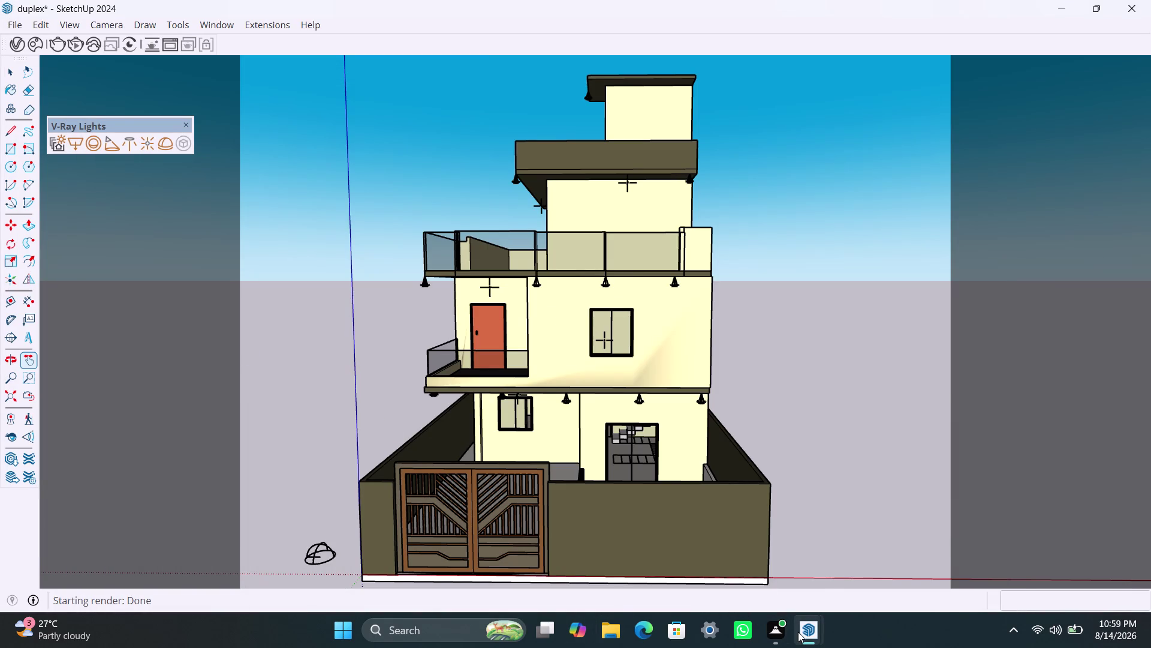
click(833, 566)
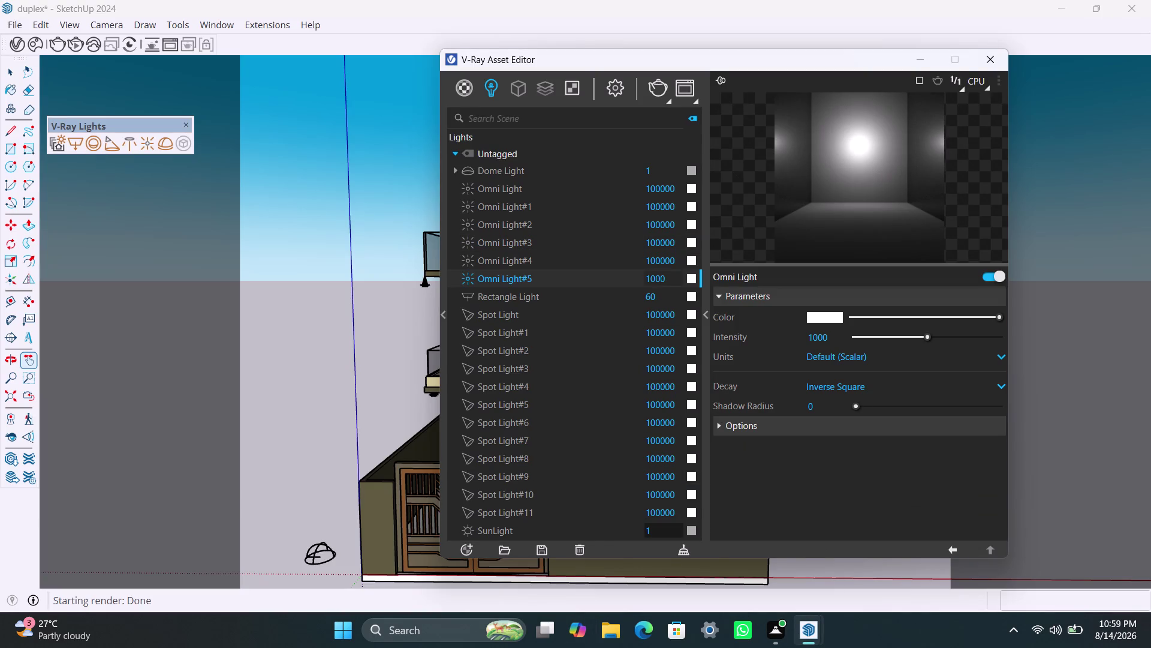
Raise Omni Light#5 and Omni Light#1 intensities to 1000000.
click(669, 283)
key(0)
key(0)
click(626, 332)
click(677, 193)
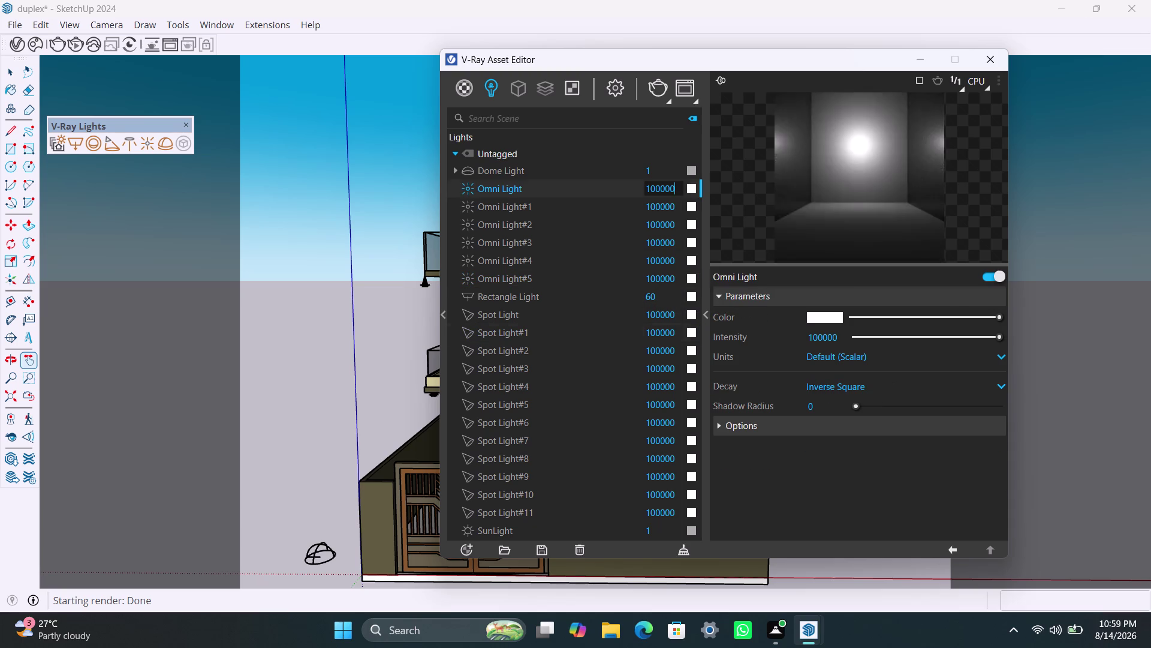
key(0)
click(679, 208)
key(0)
Raise Omni Lights #2 through #5 to intensity 1000000.
click(683, 228)
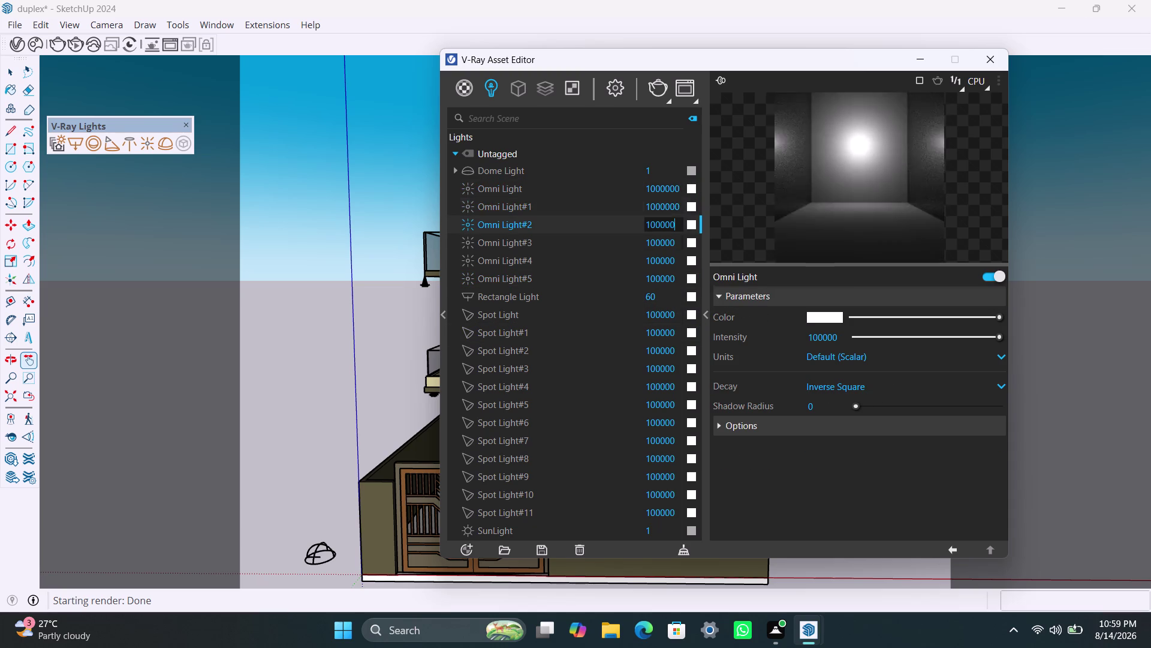
key(0)
click(676, 258)
click(679, 247)
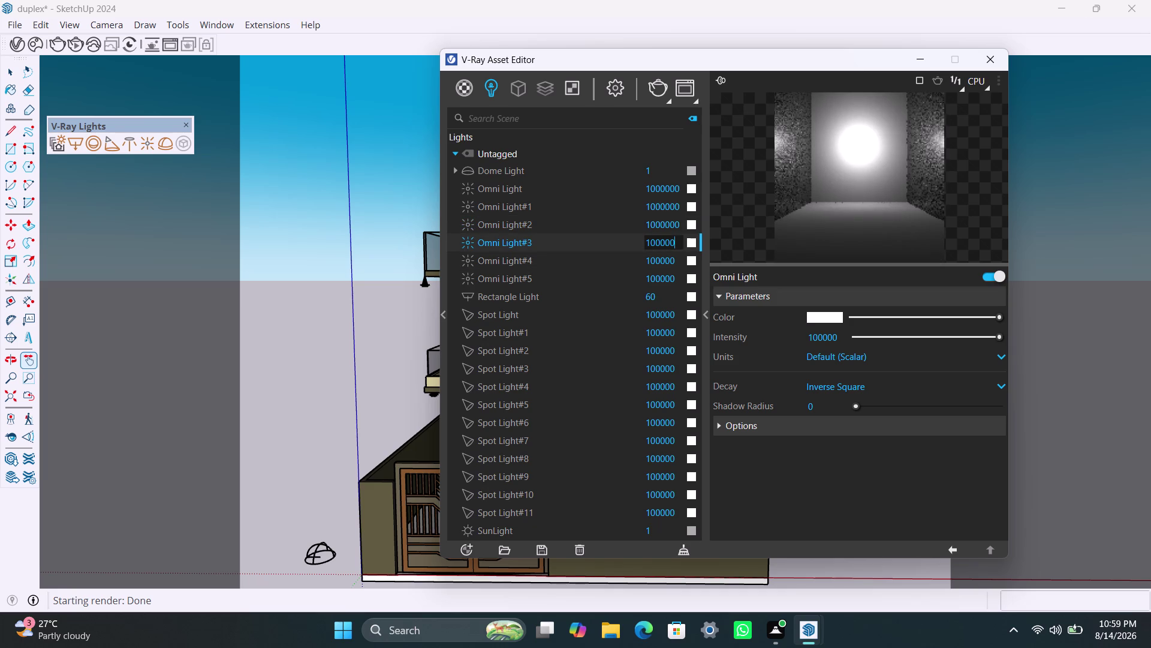
key(0)
click(681, 261)
key(0)
click(680, 273)
key(0)
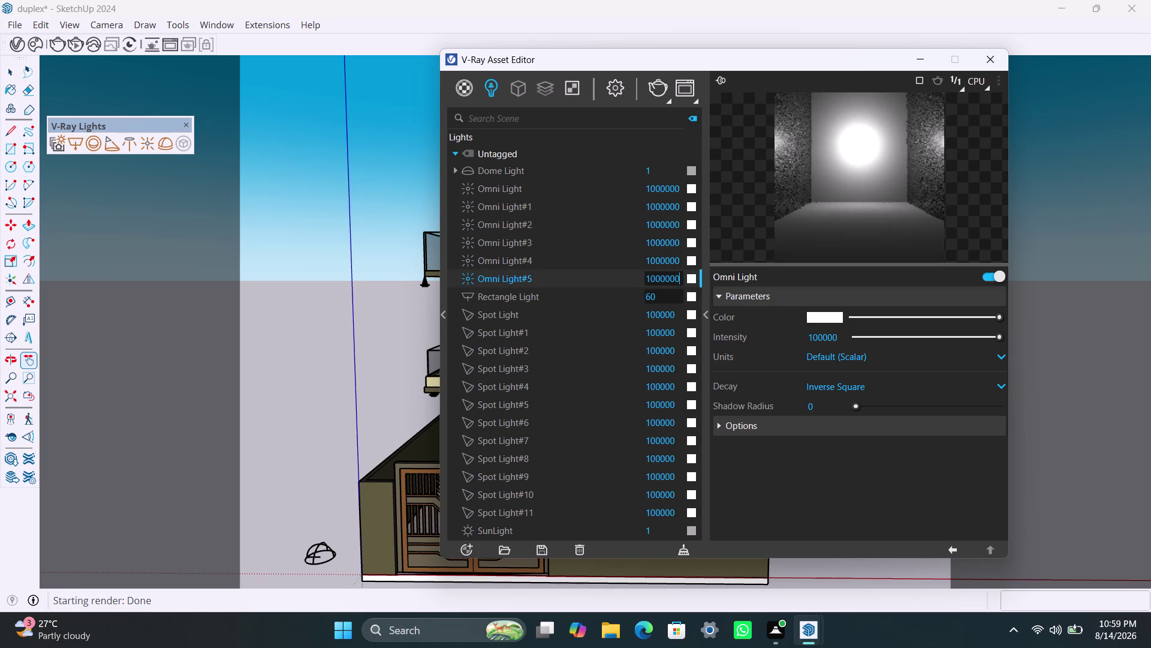
Set the Rectangle Light intensity to 100.
click(670, 301)
drag(669, 301, 643, 300)
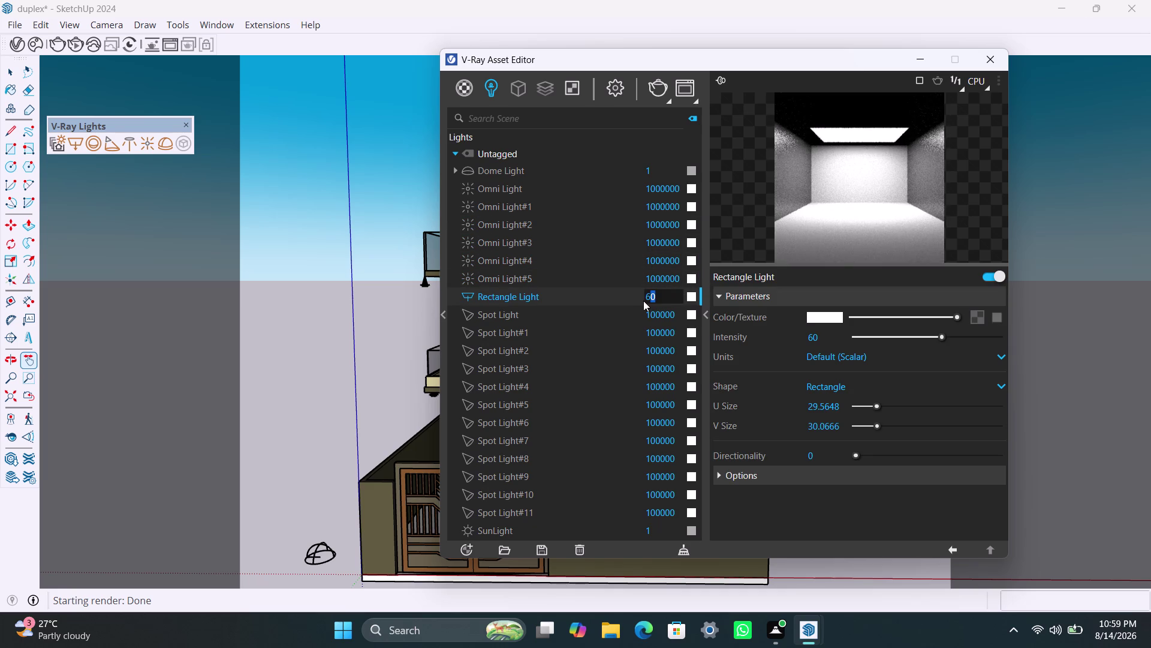
drag(643, 301, 642, 301)
text(10)
text(0)
click(637, 326)
click(660, 303)
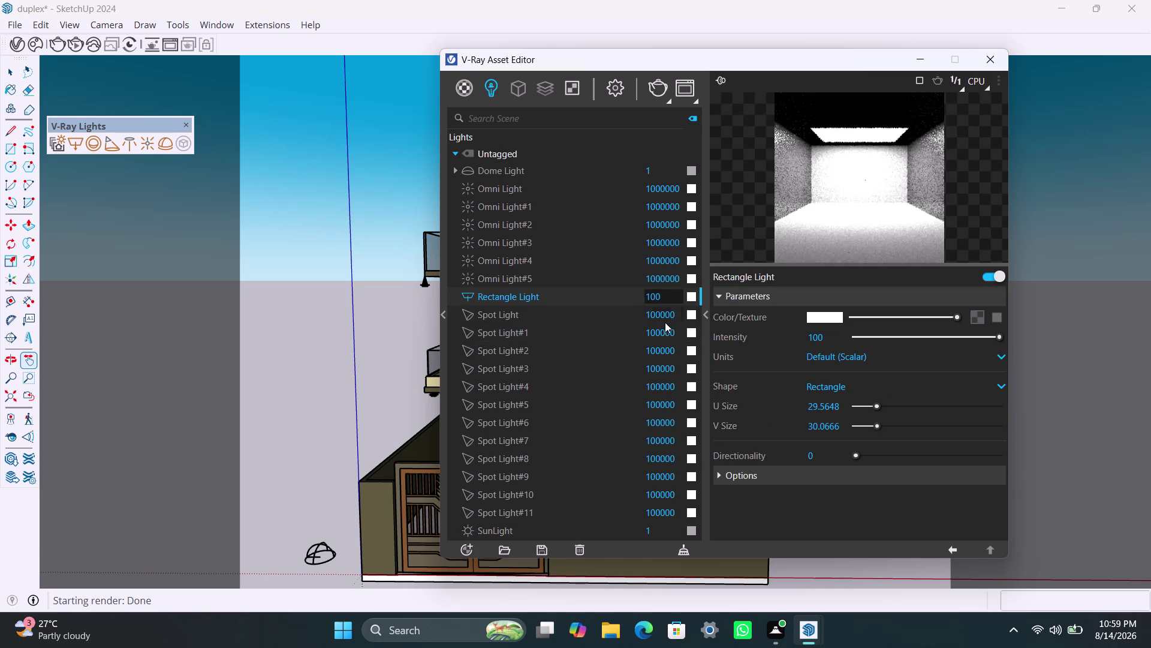
Raise the first Spot Lights' intensities tenfold to 1000000.
click(677, 319)
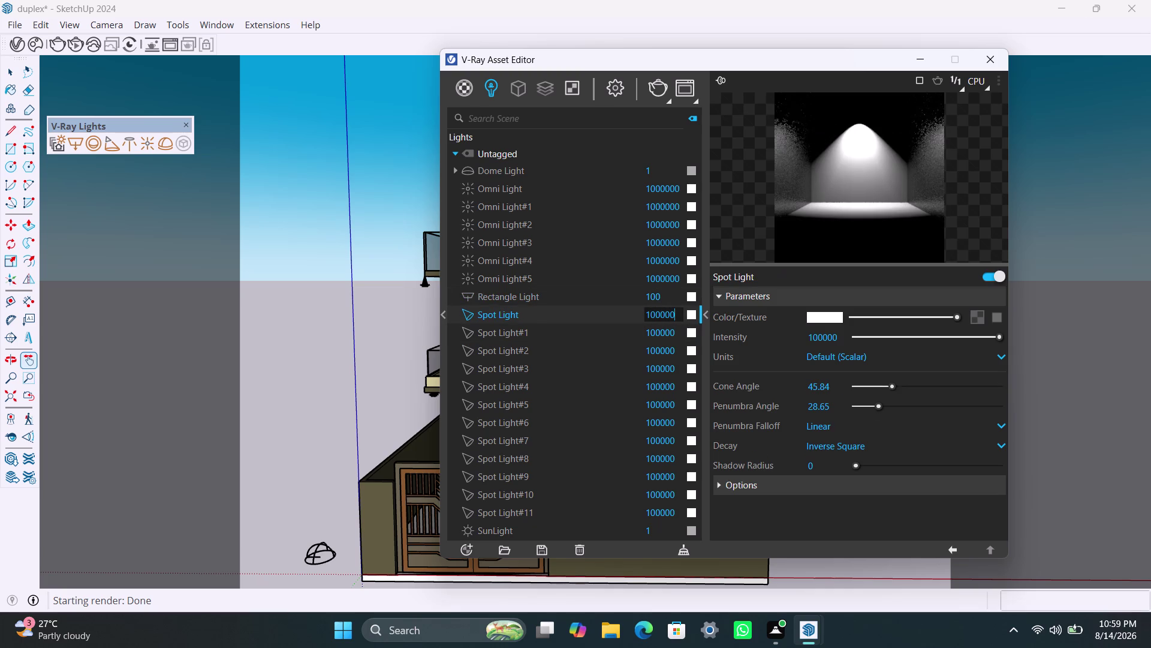
key(0)
click(675, 326)
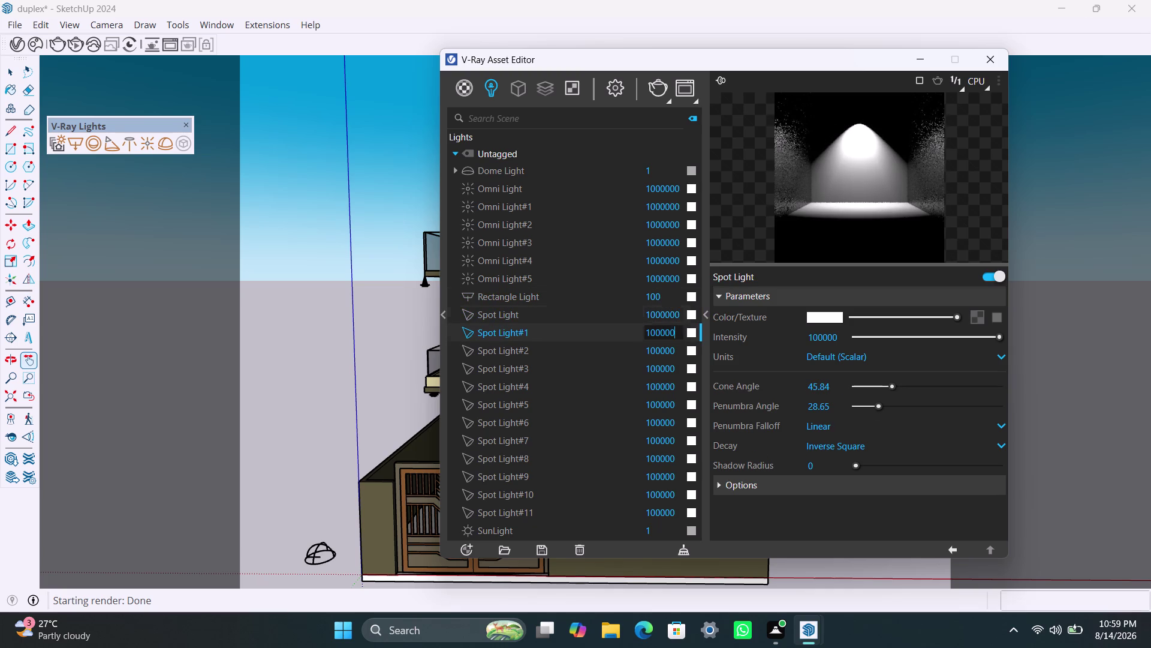
click(681, 311)
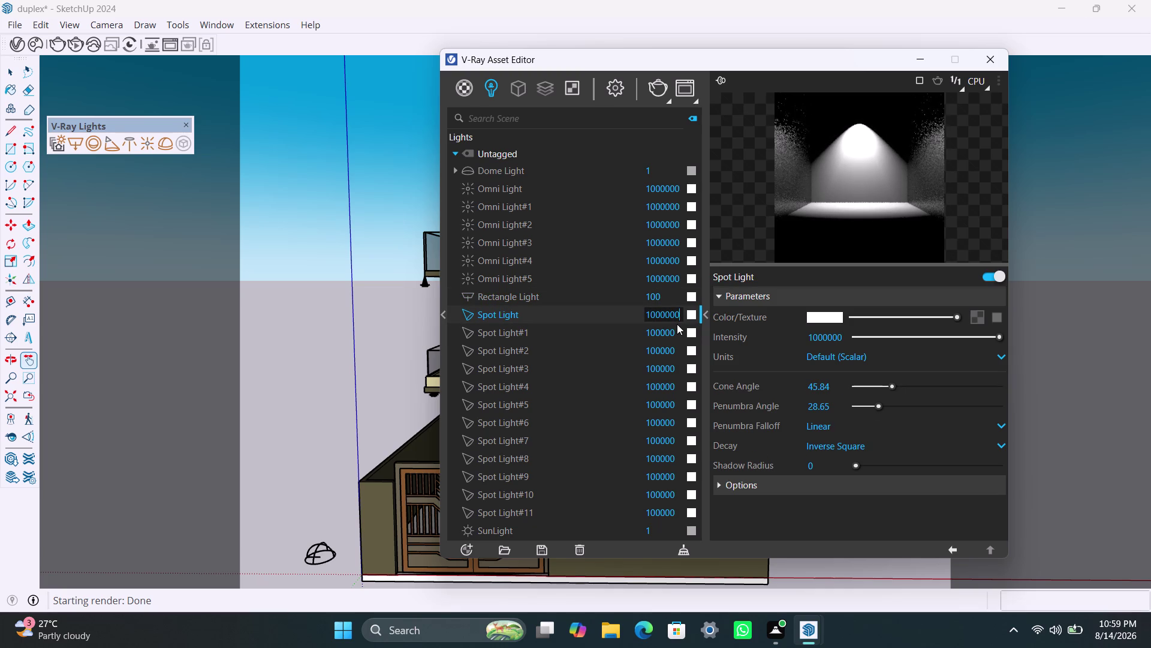
click(679, 329)
key(0)
click(678, 348)
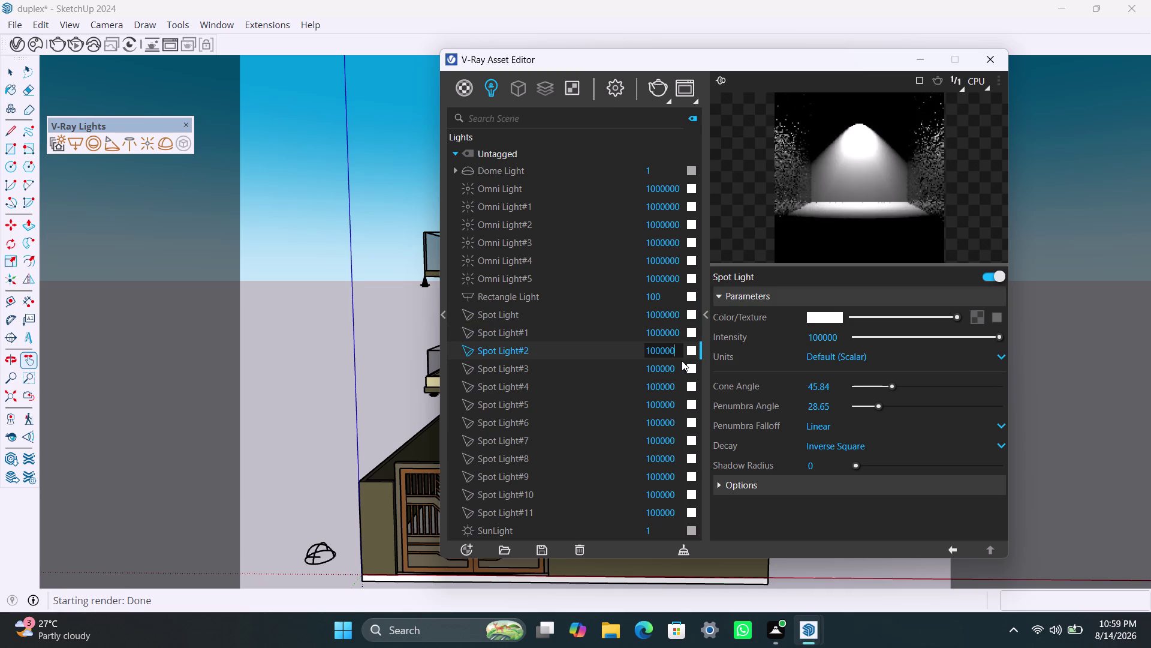
key(0)
click(681, 369)
key(0)
click(681, 392)
key(0)
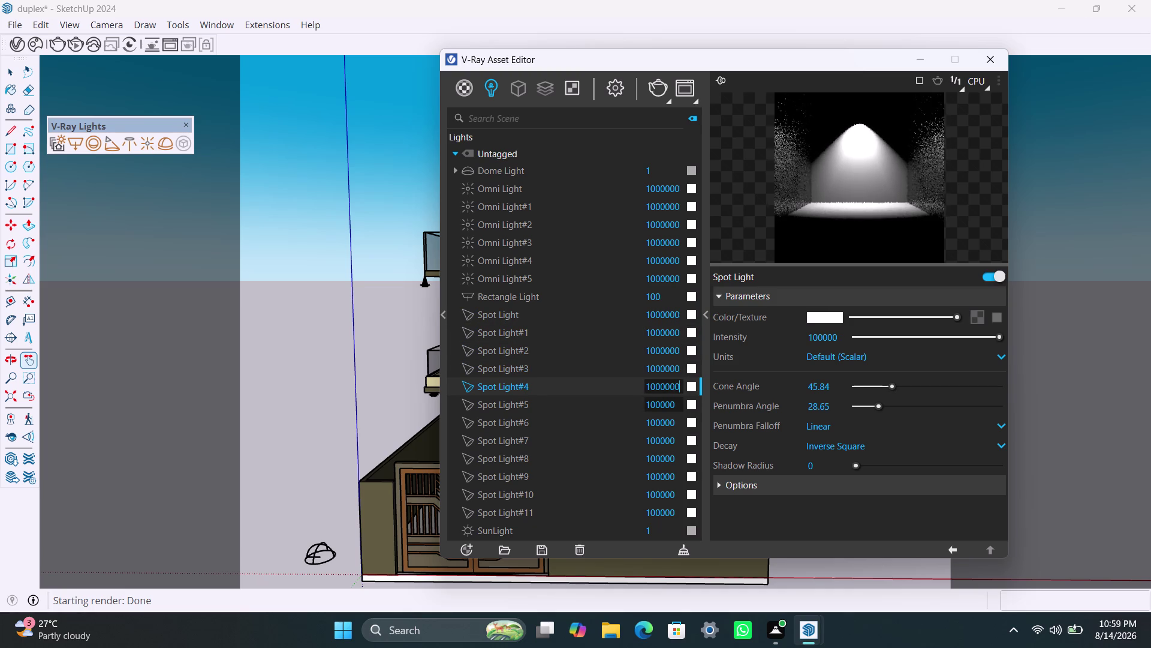
Raise the remaining Spot Lights, through Spot Light#11, to 1000000.
click(680, 410)
key(0)
click(678, 419)
key(0)
click(681, 438)
key(0)
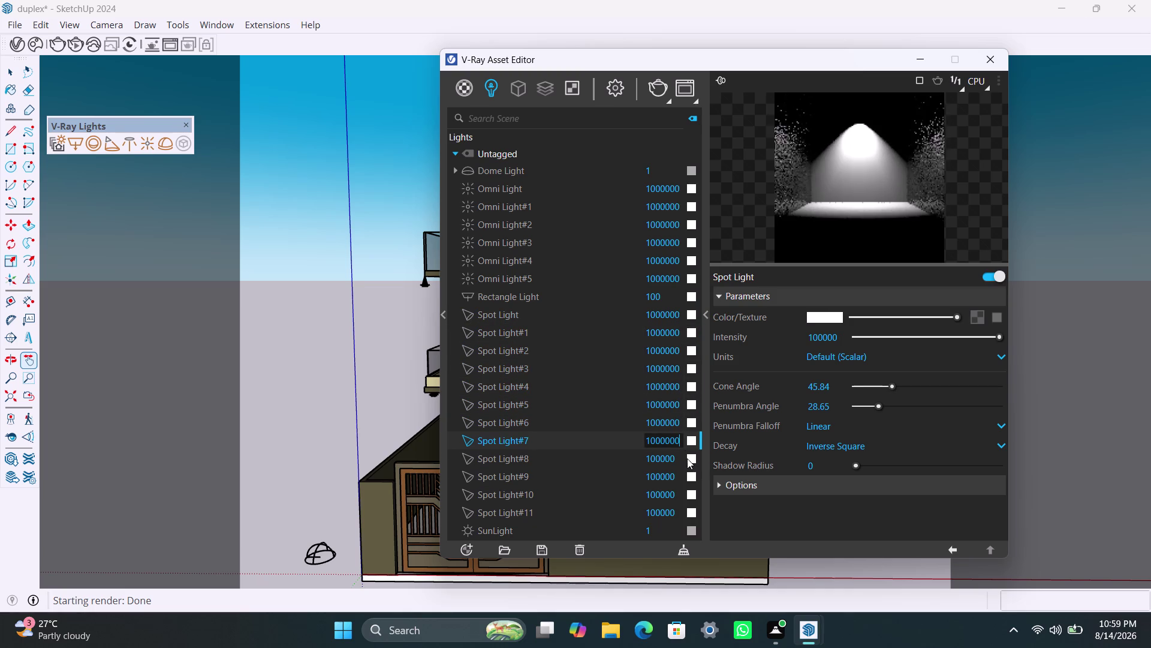
click(680, 455)
key(0)
click(682, 474)
key(0)
click(680, 494)
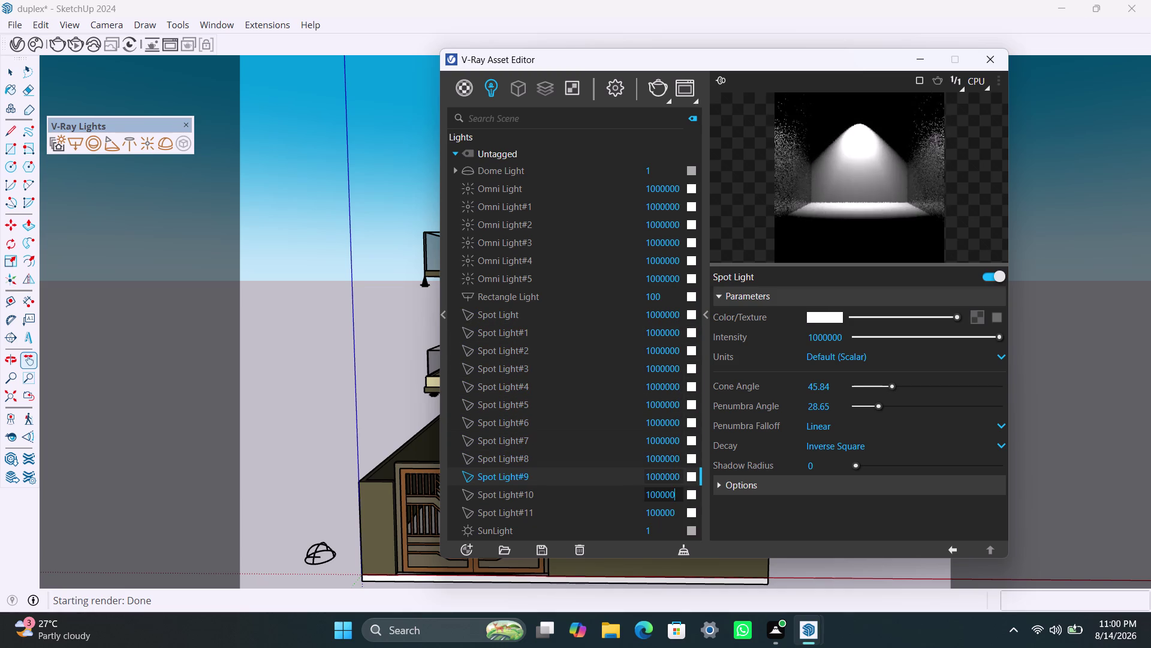
key(0)
click(681, 511)
key(0)
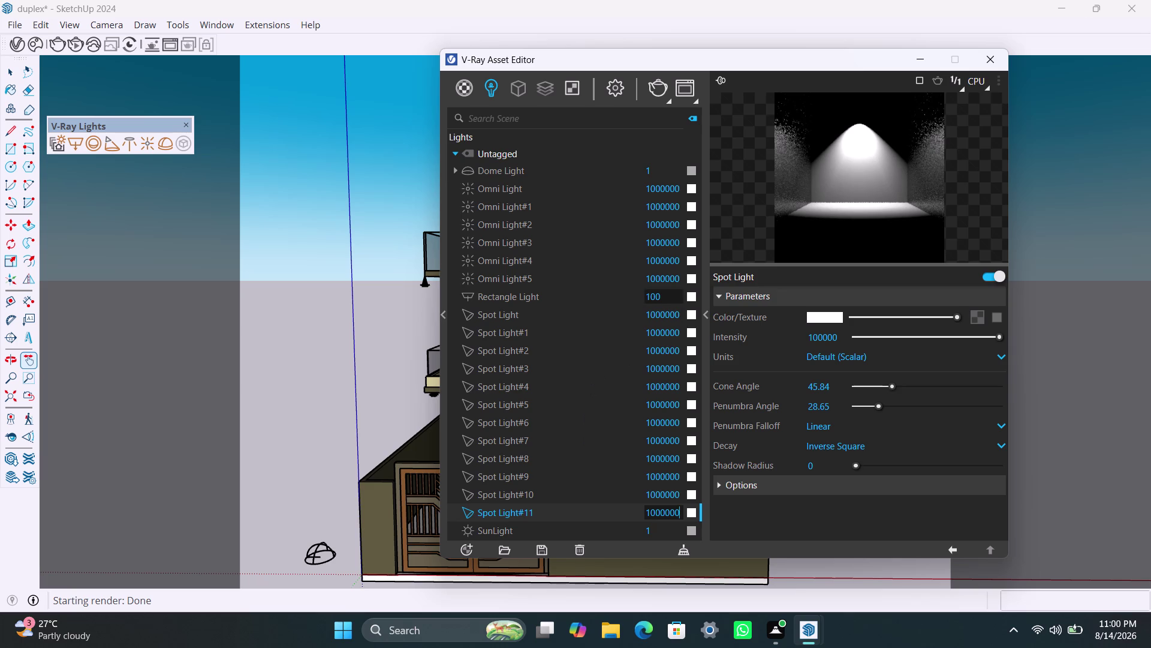
Change the Rectangle Light intensity from 100 to 80.
click(666, 297)
drag(666, 297, 638, 294)
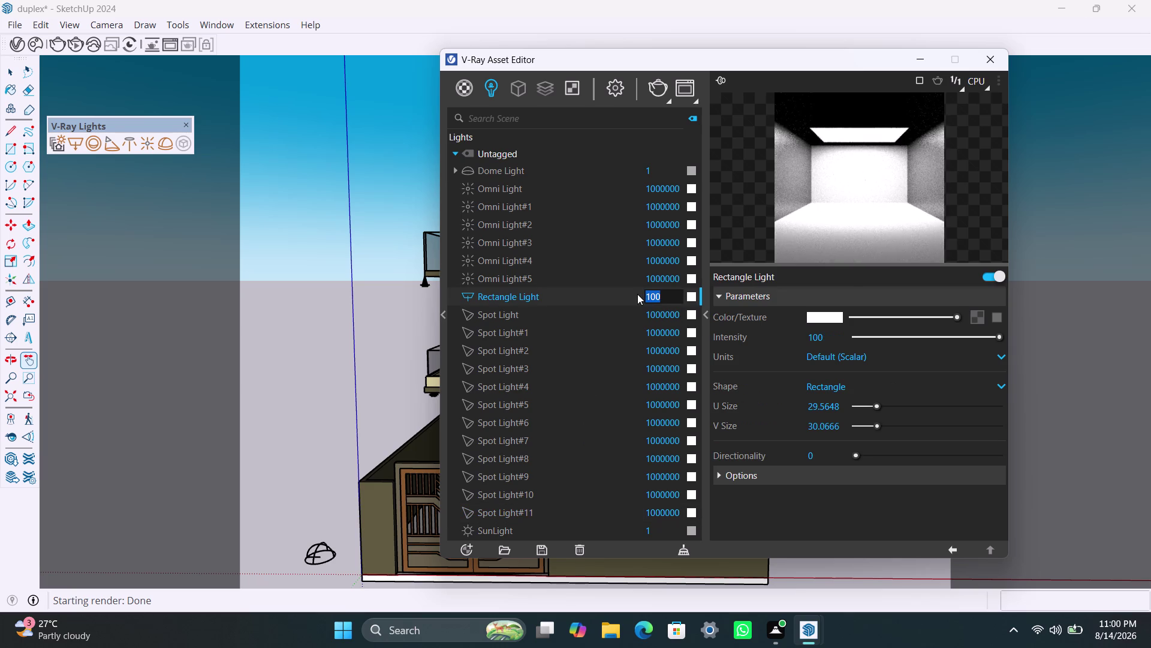
text(80)
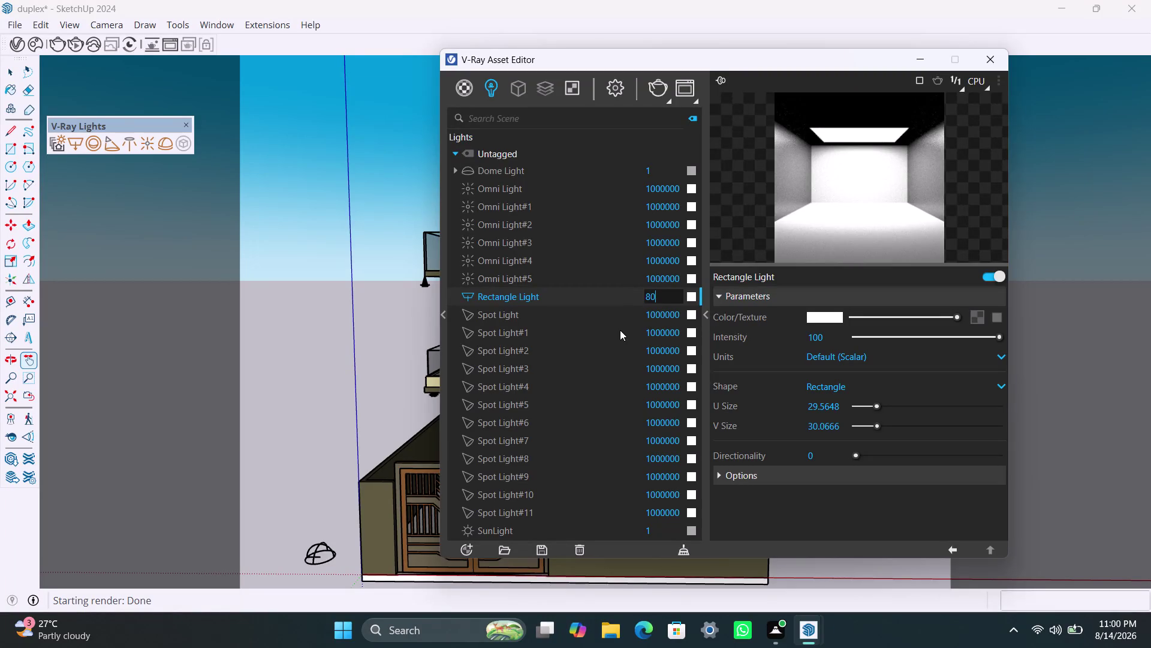
click(620, 330)
click(661, 292)
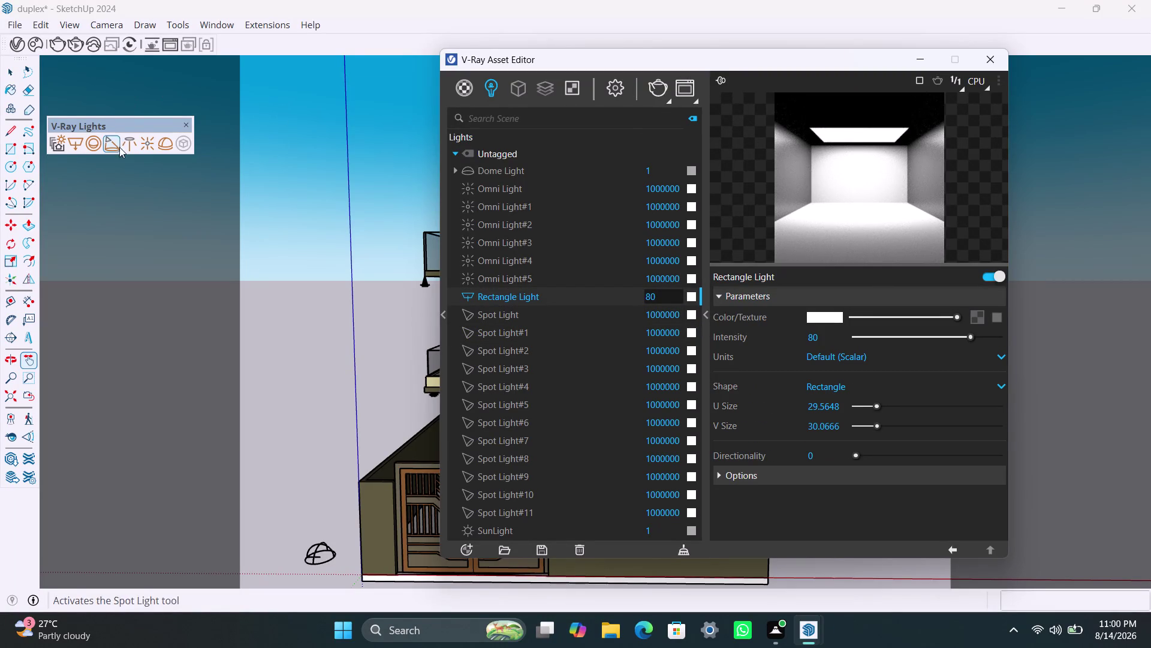
click(55, 48)
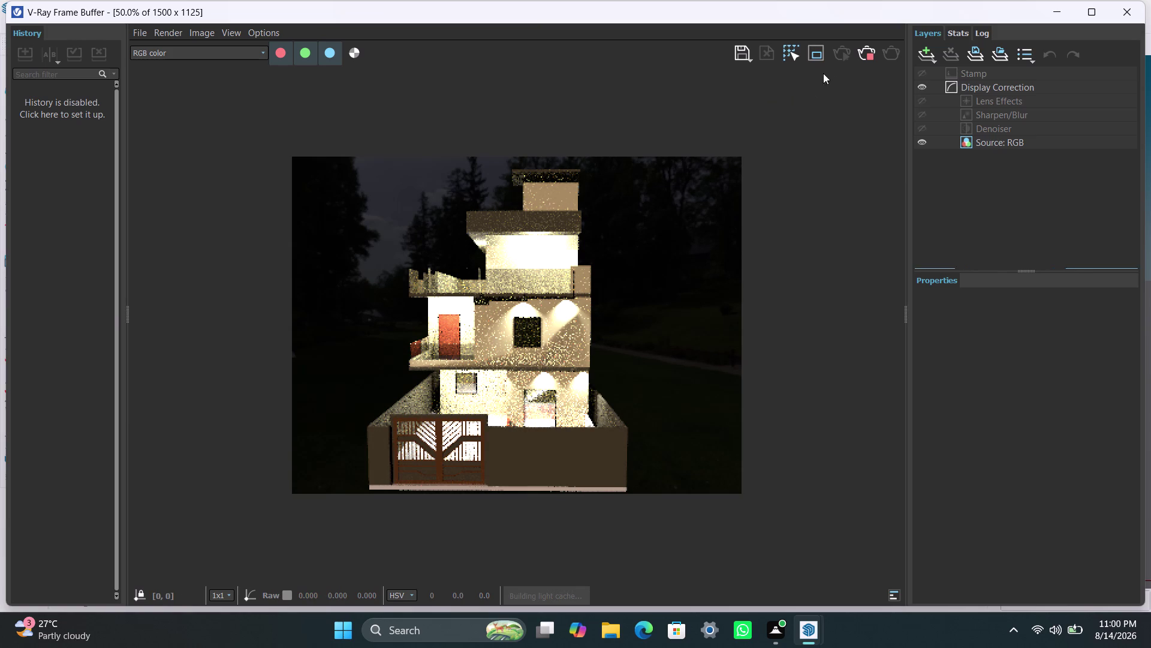
Close the finished boosted-light night render and return to the lights list.
click(867, 55)
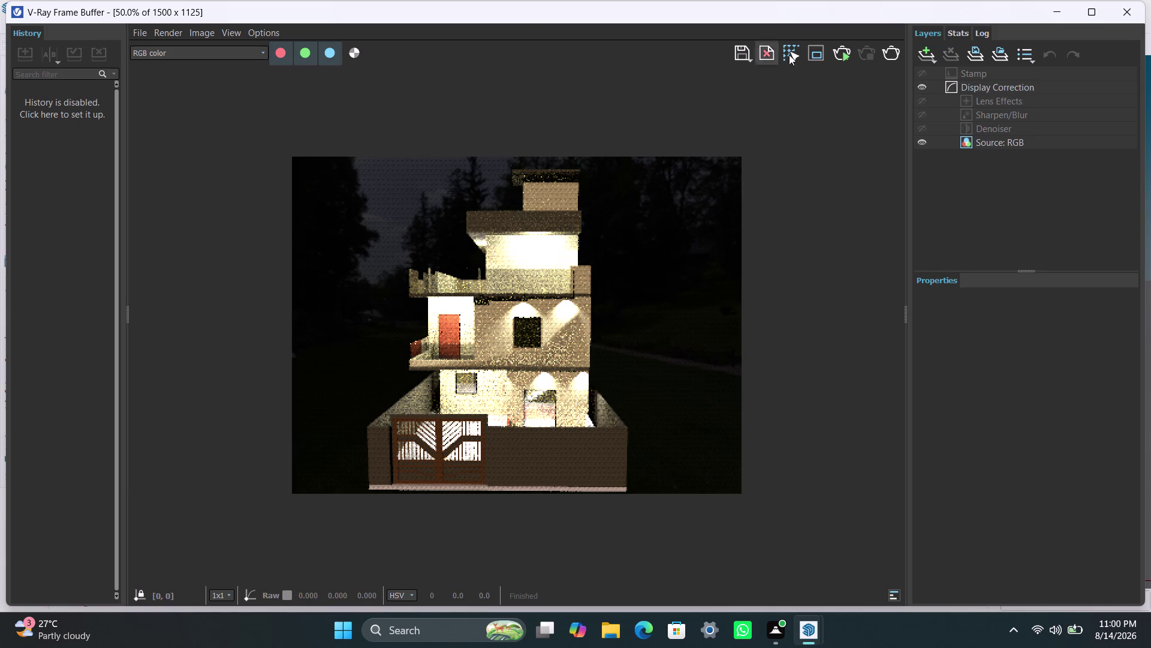
click(1054, 12)
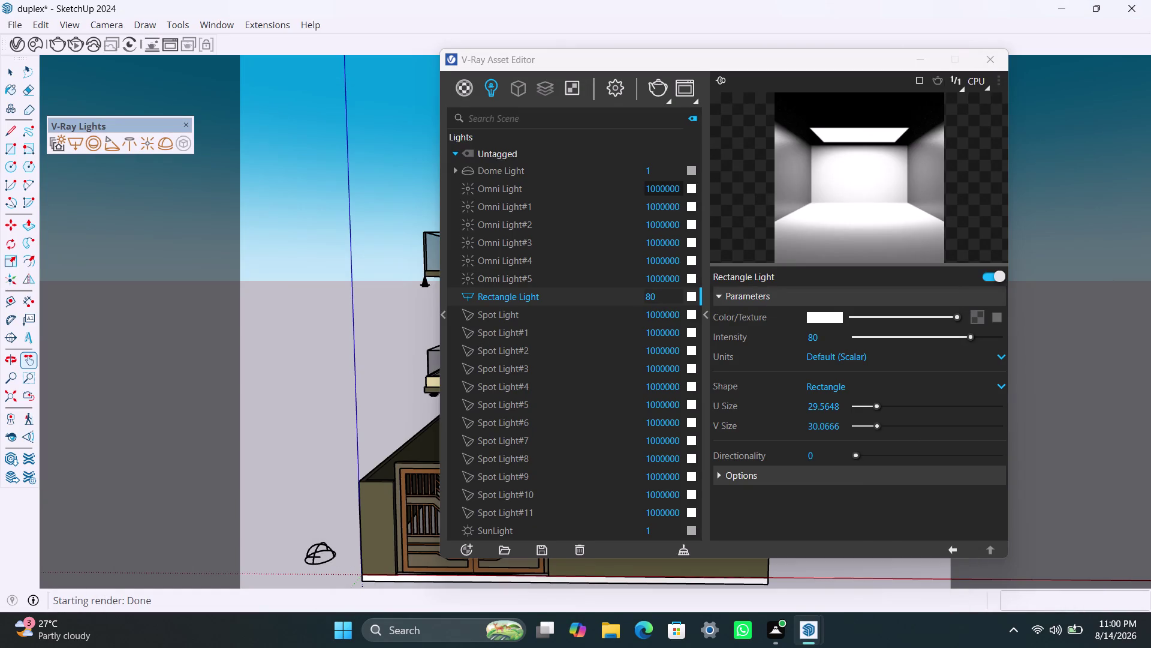
Lower the Rectangle Light intensity from 80 to 70.
click(680, 186)
click(680, 198)
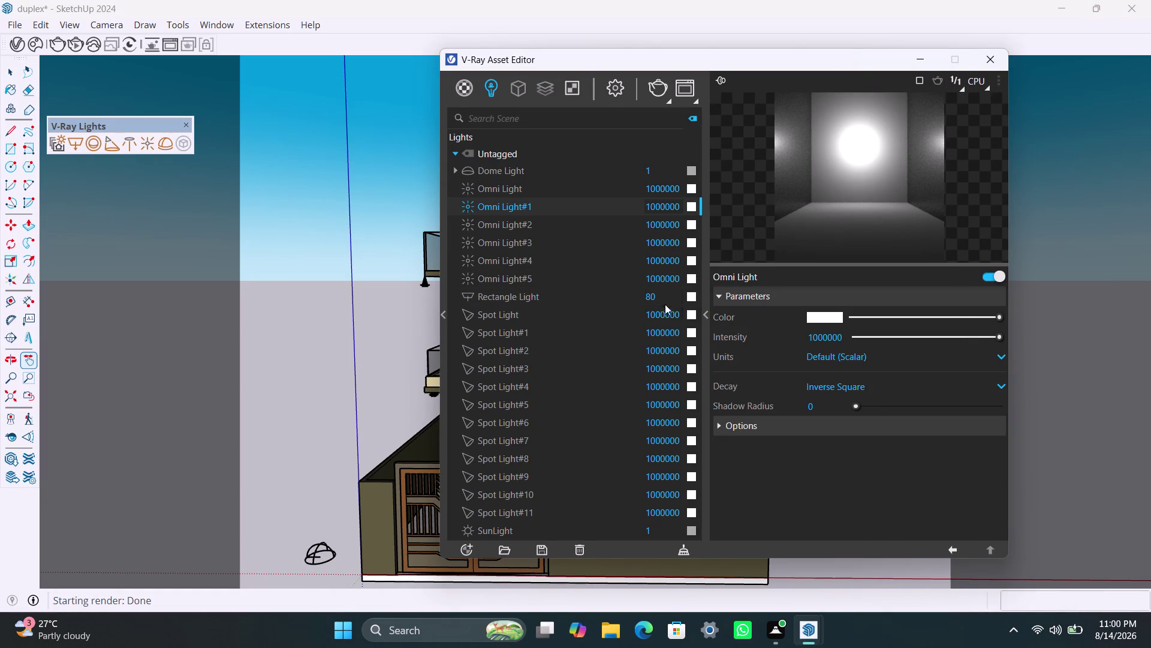
drag(663, 302, 621, 295)
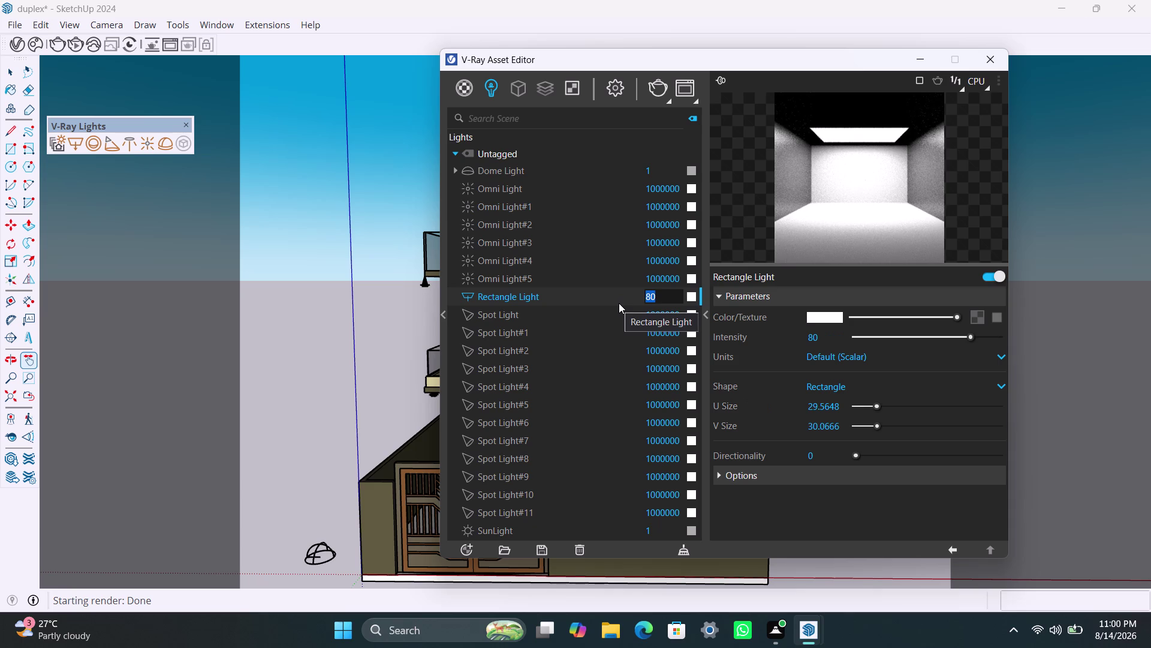
key(7)
key(0)
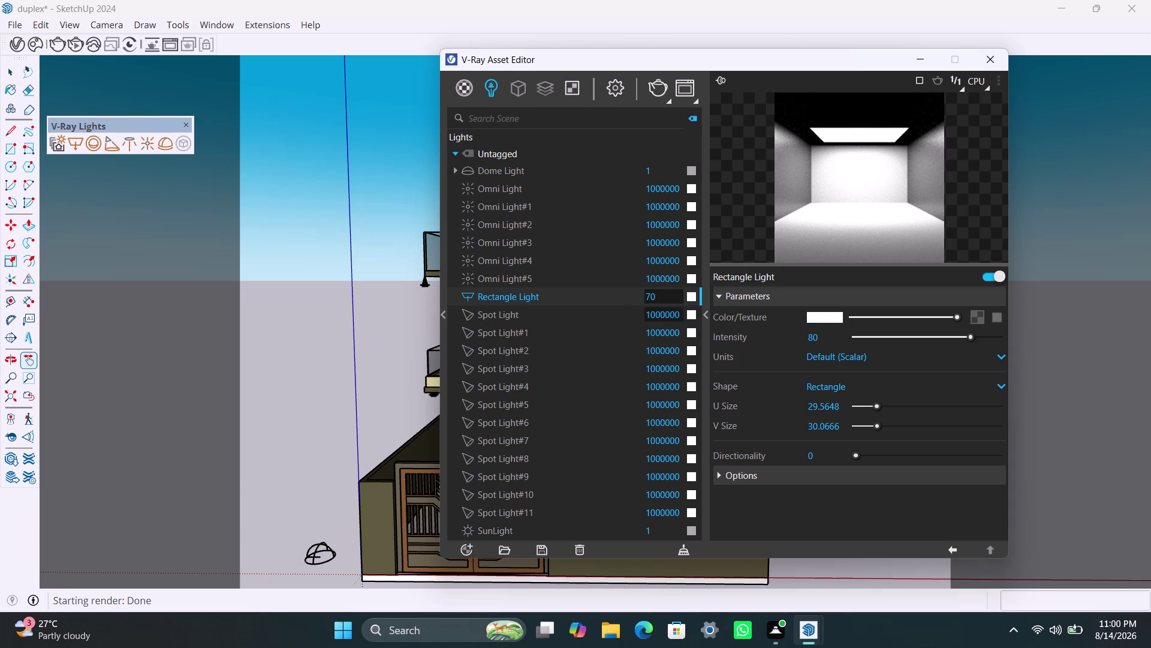
Cut every Spot Light, through Spot Light#11, back to 100000, then start a new render.
click(679, 314)
key(BackSpace)
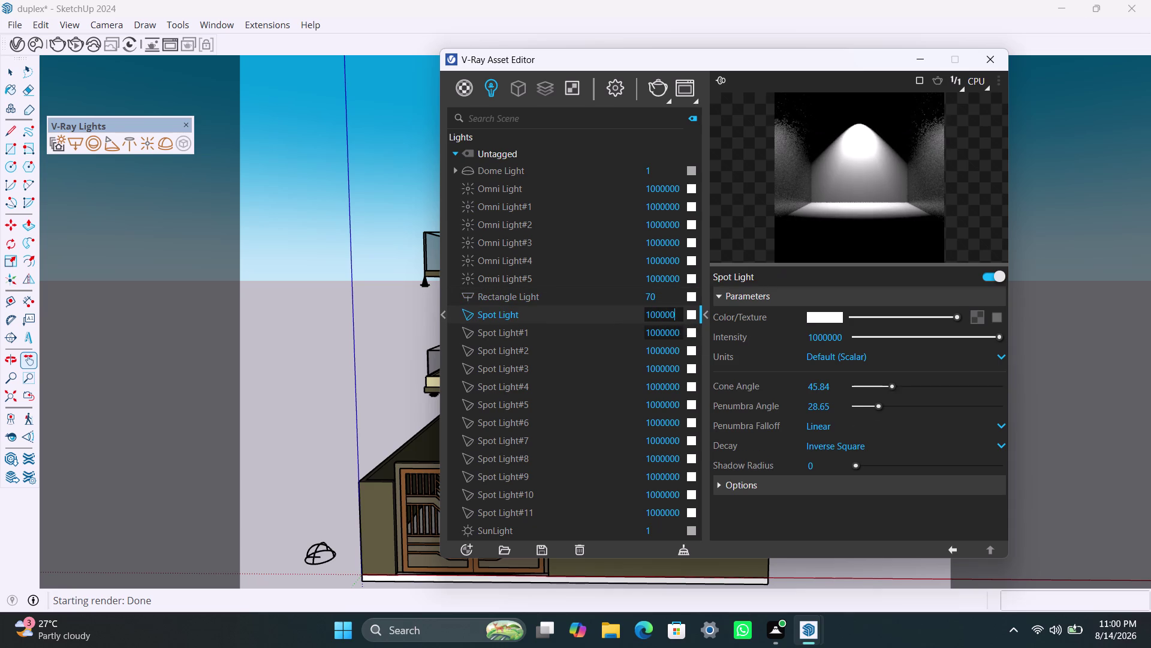
click(681, 333)
key(BackSpace)
click(683, 347)
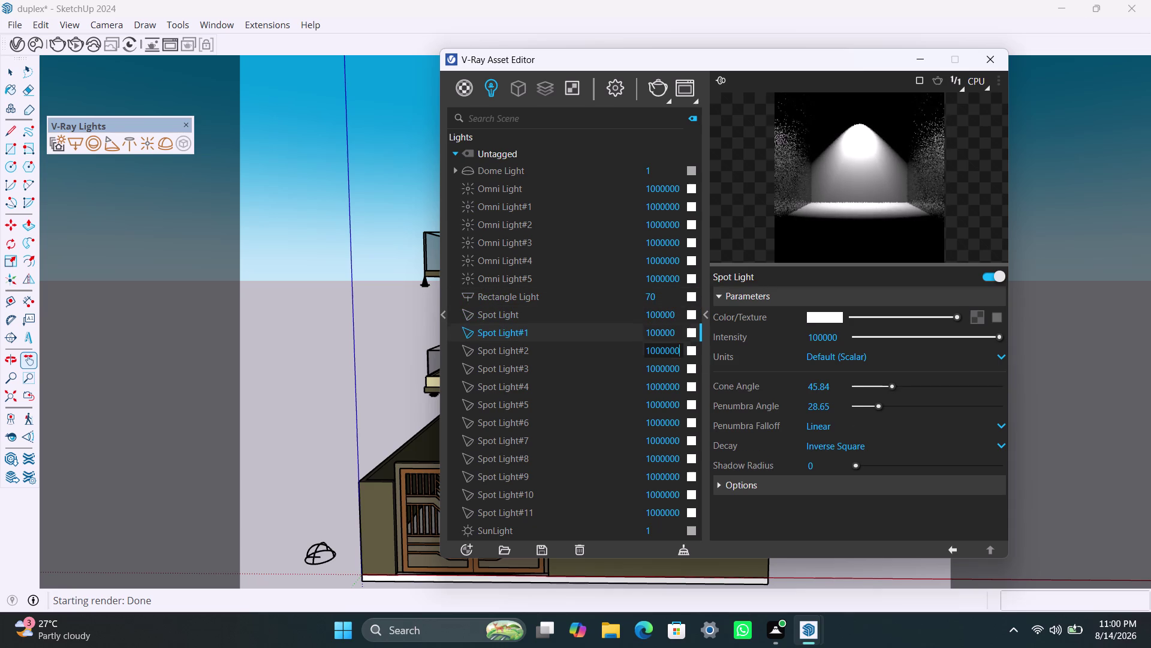
key(BackSpace)
click(685, 362)
click(681, 367)
key(BackSpace)
click(683, 381)
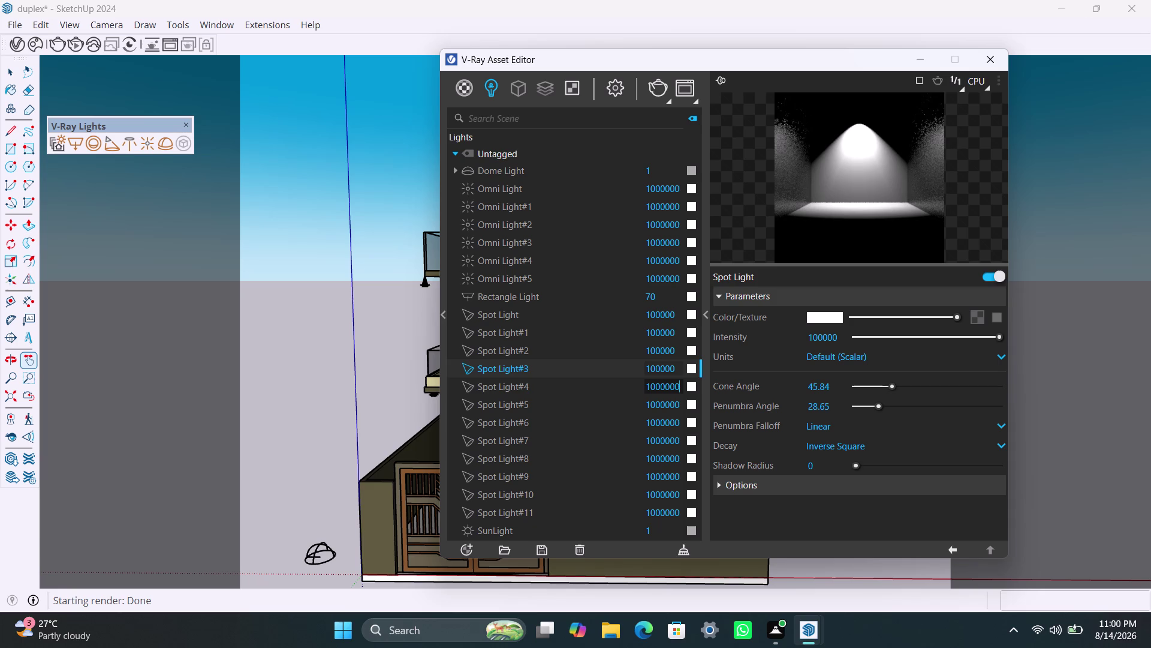
key(BackSpace)
click(683, 404)
key(BackSpace)
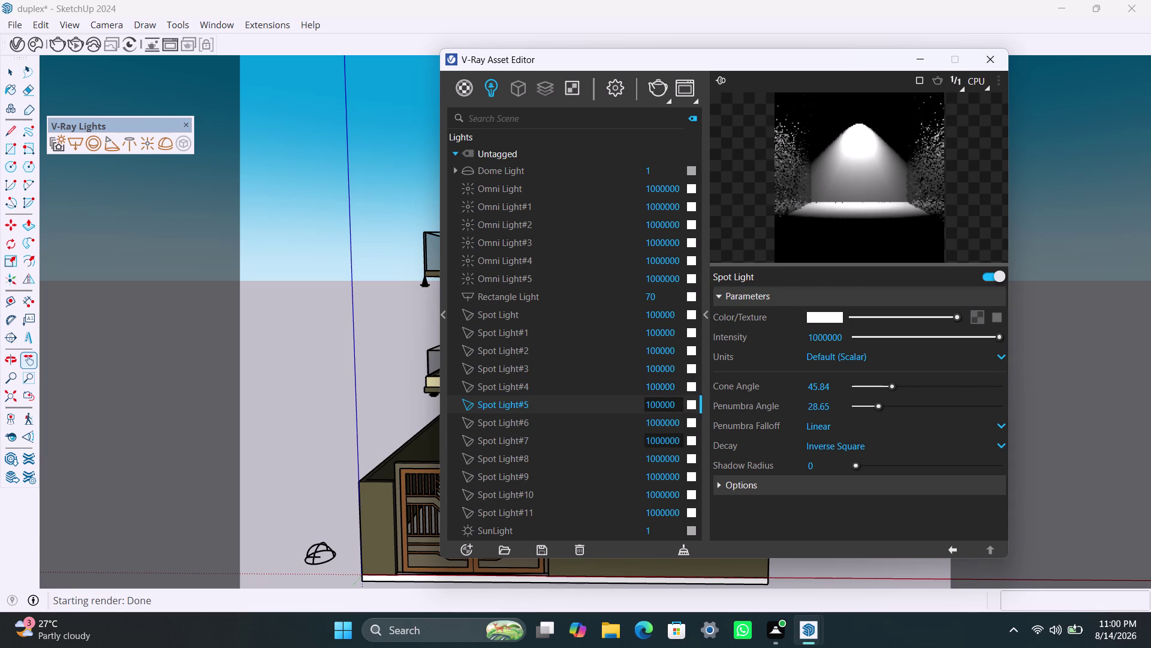
click(679, 425)
key(BackSpace)
click(684, 438)
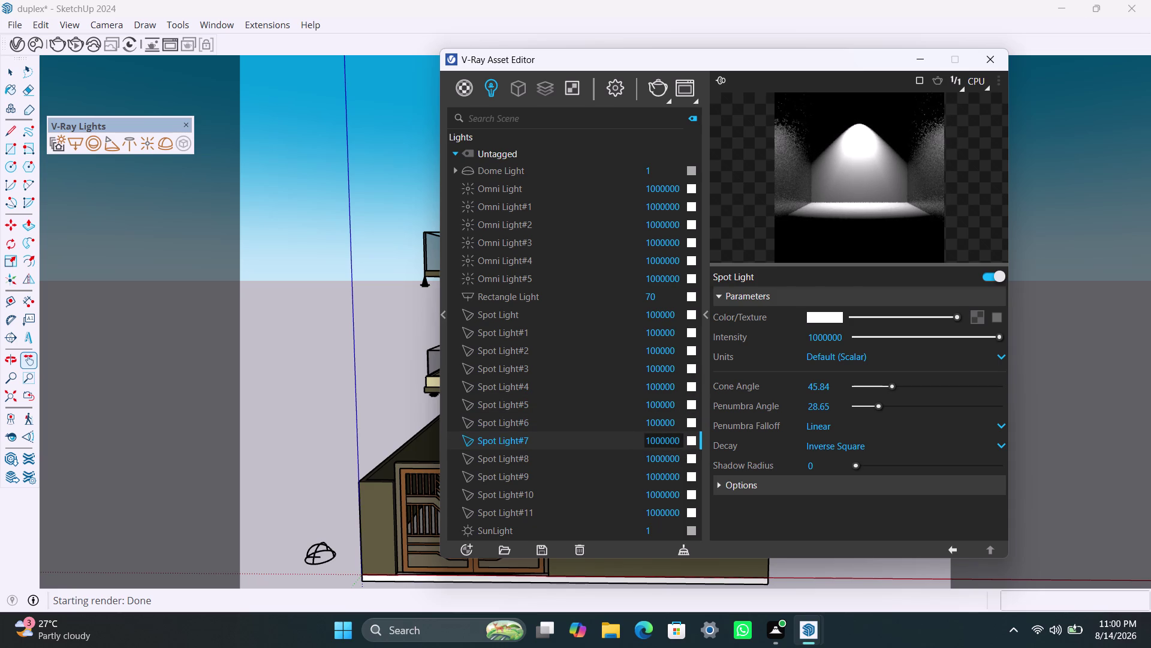
click(680, 445)
key(BackSpace)
click(683, 458)
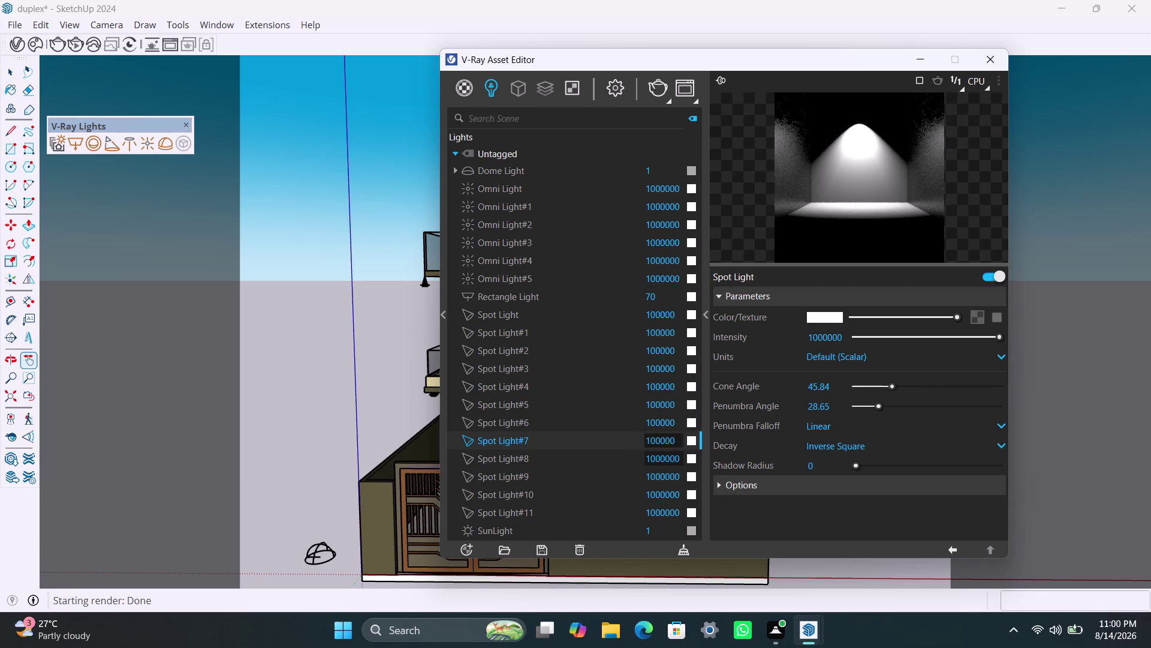
key(BackSpace)
click(682, 473)
key(BackSpace)
click(680, 489)
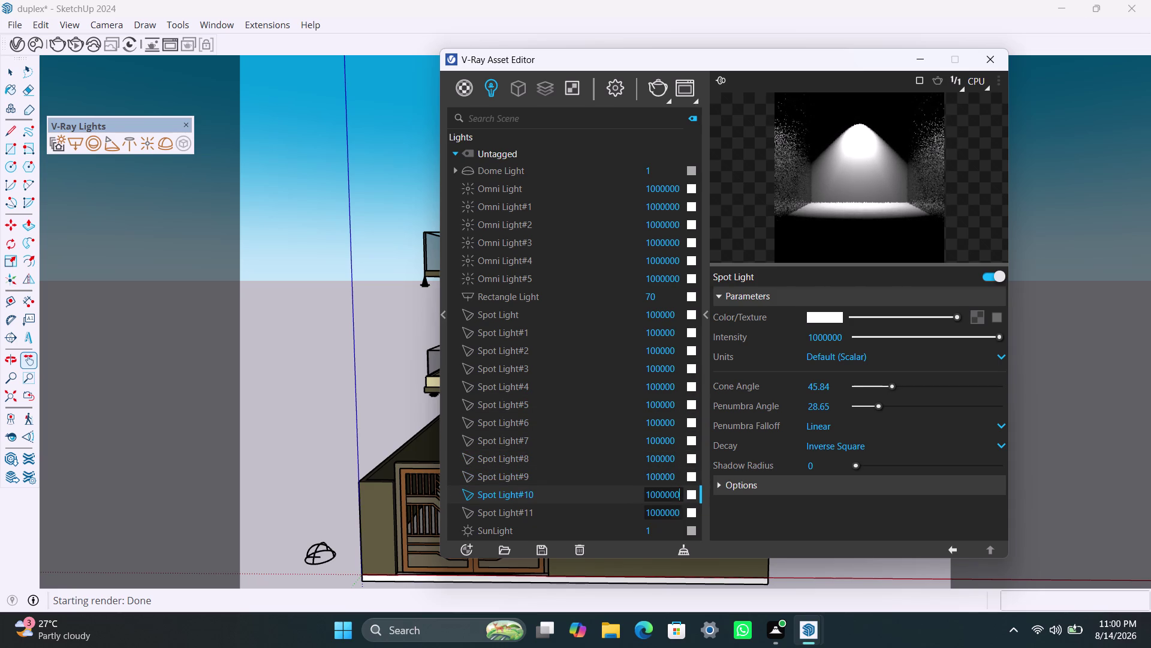
key(BackSpace)
click(682, 510)
key(BackSpace)
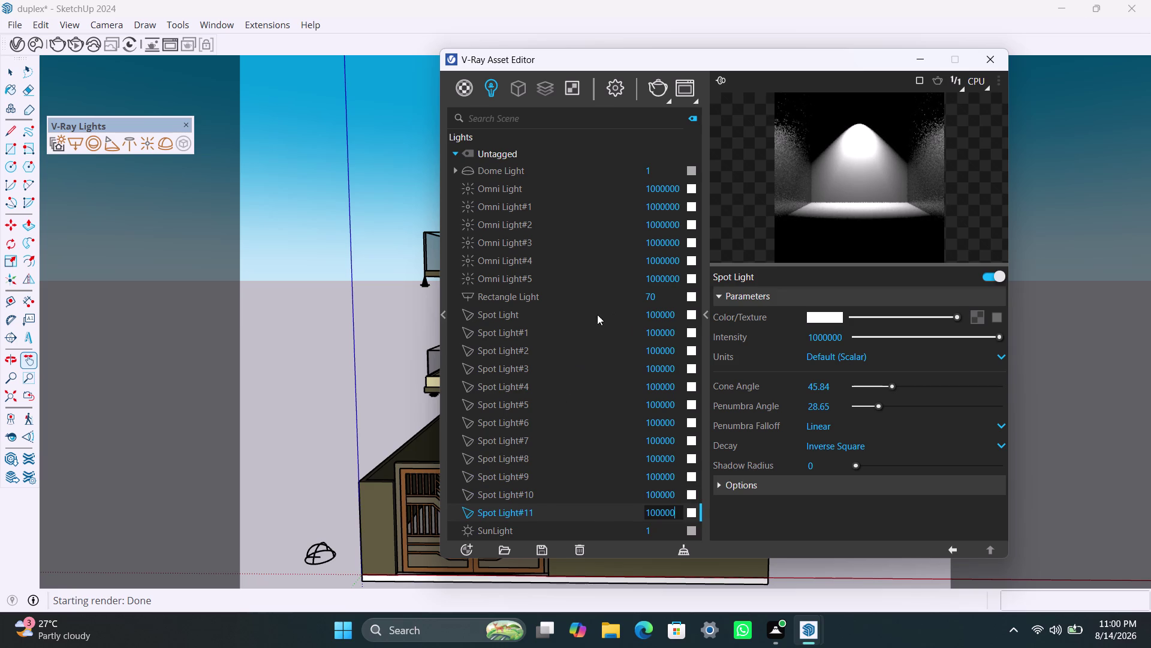
click(597, 314)
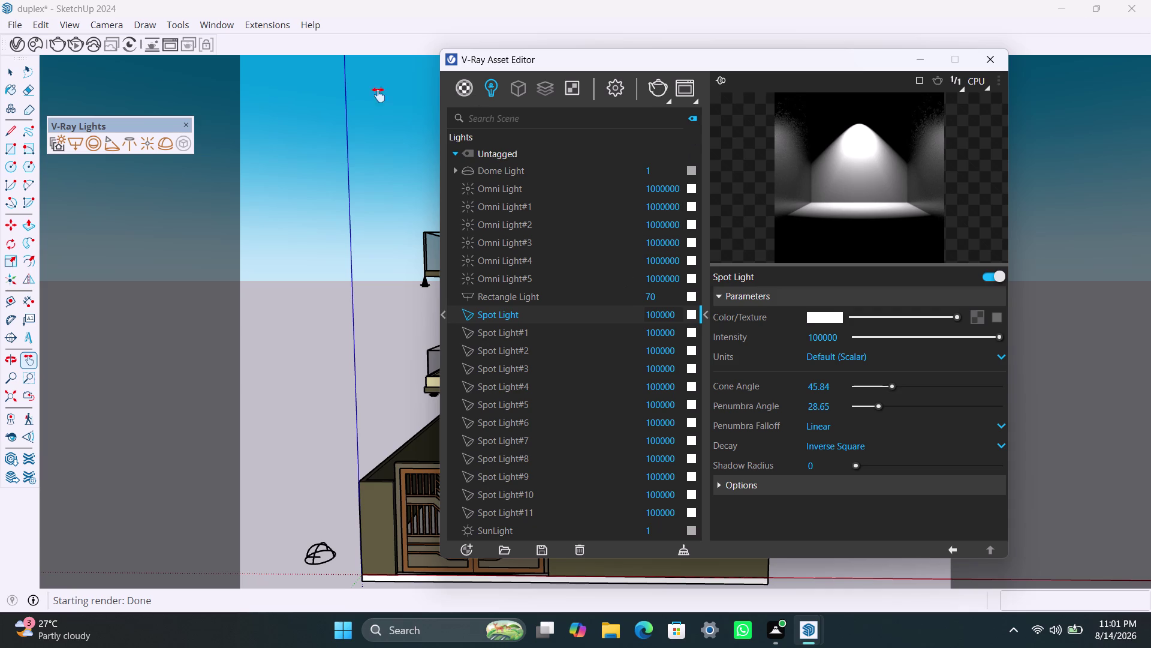
click(57, 42)
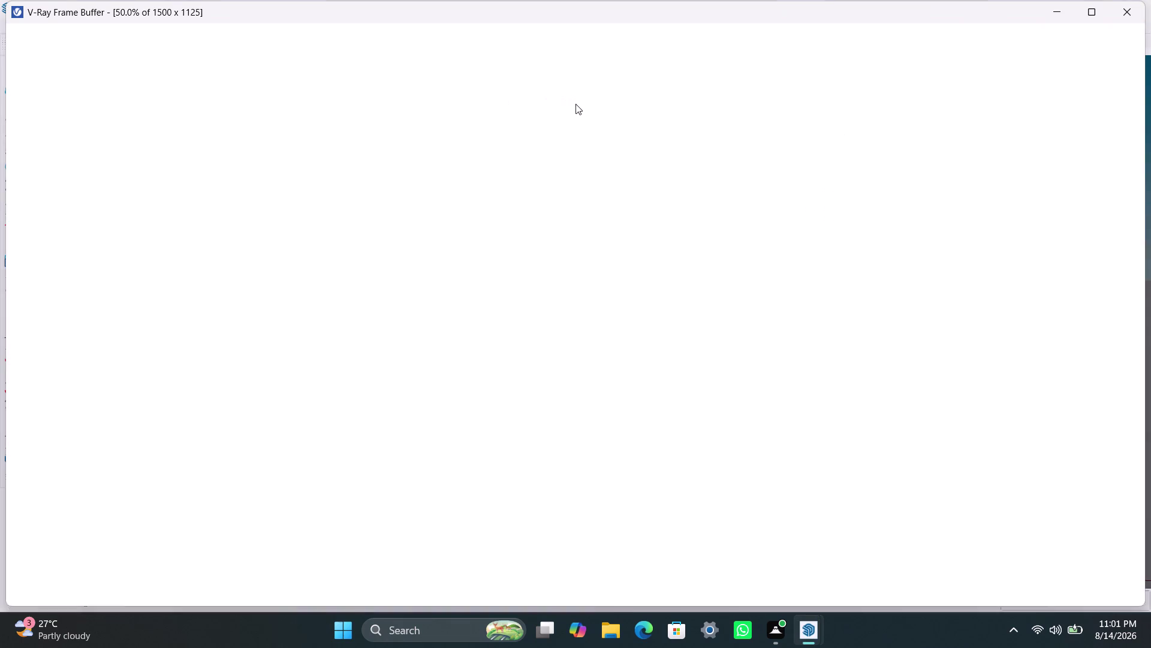